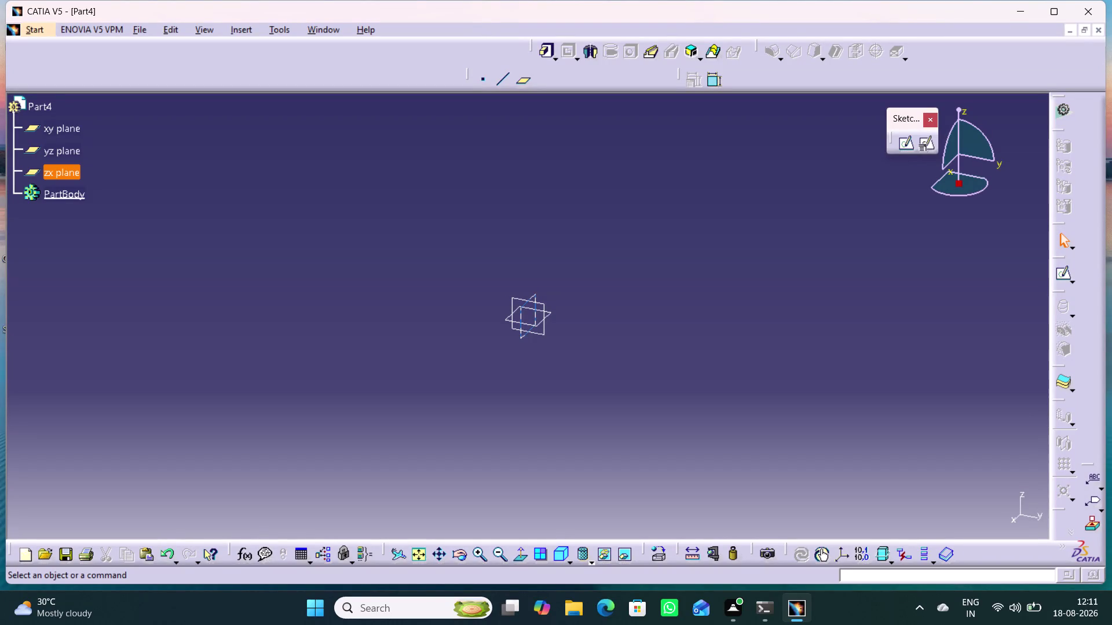
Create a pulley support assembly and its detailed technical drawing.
Create a positioned sketch referencing the zx plane, retrying after a first attempt.
click(520, 337)
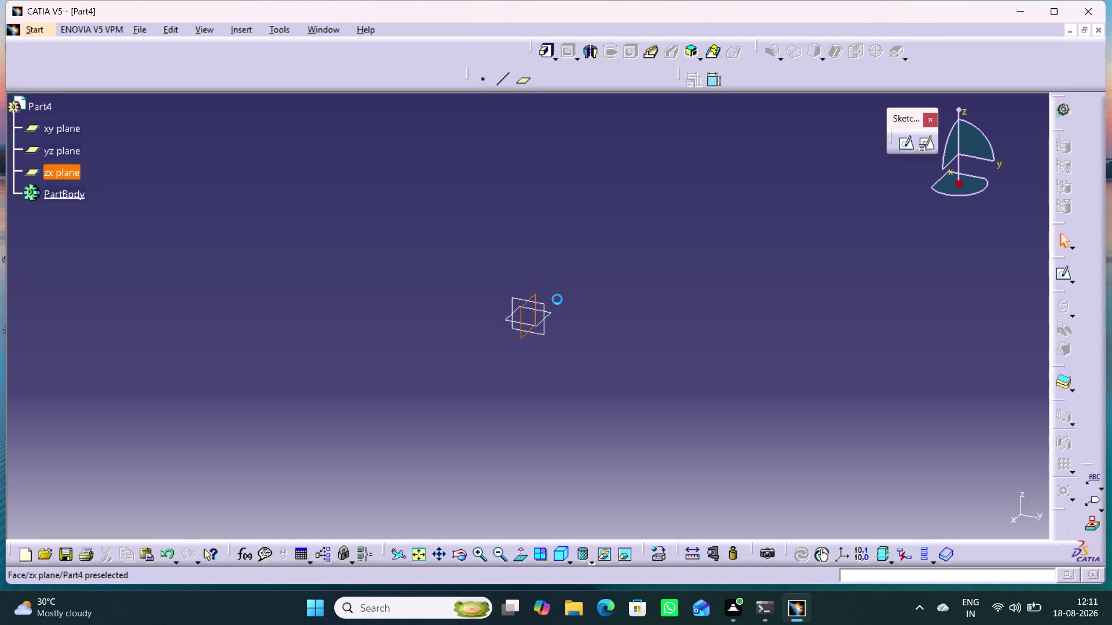
click(928, 147)
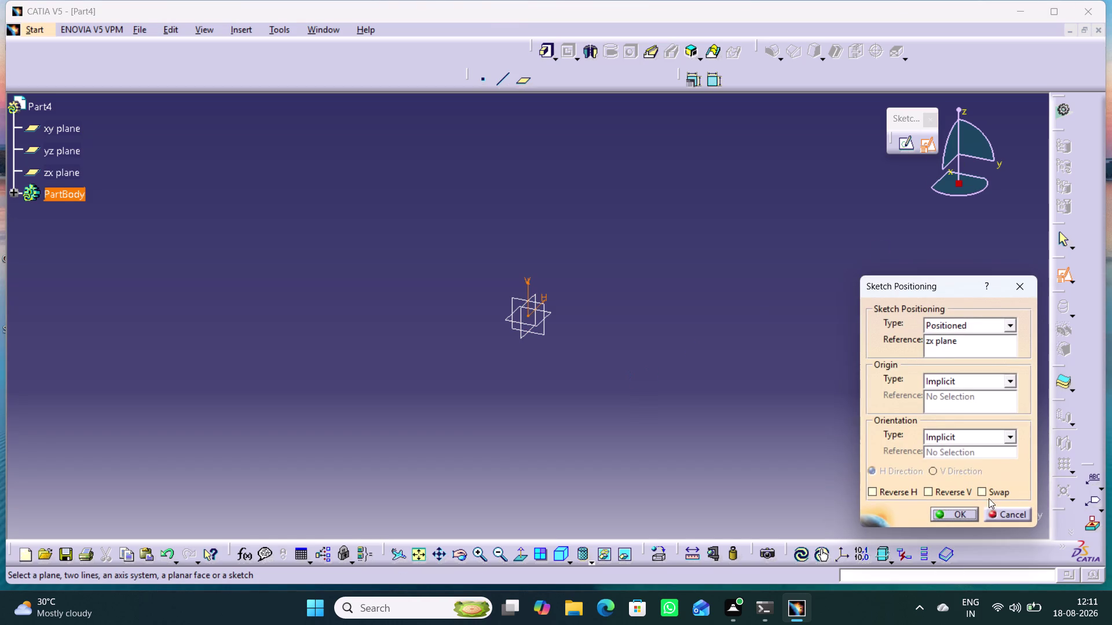
click(989, 499)
click(943, 494)
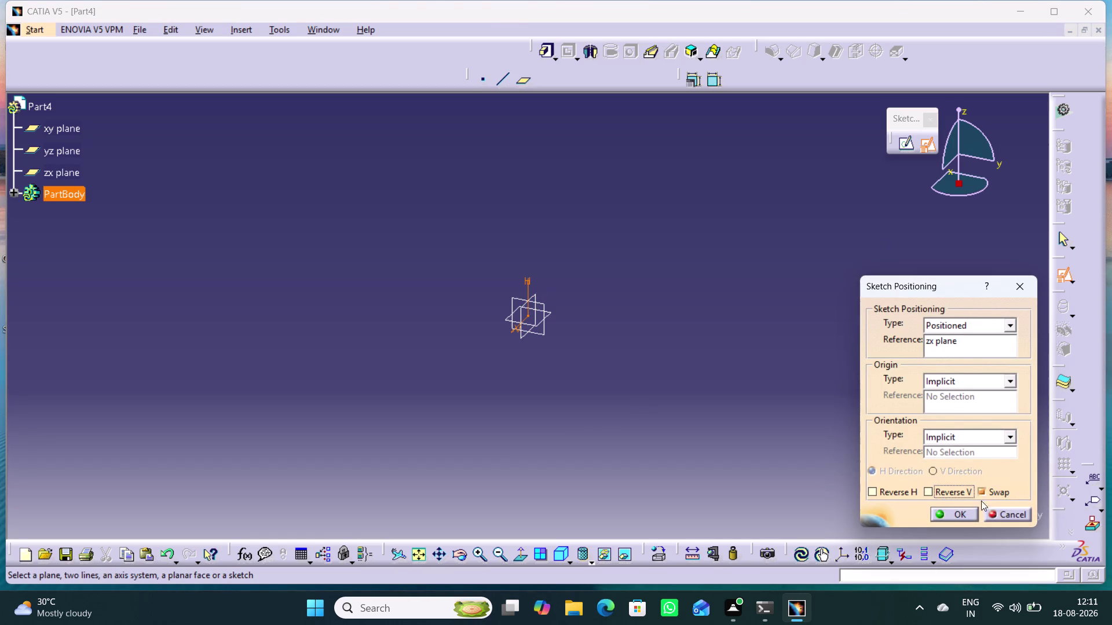
click(993, 498)
click(955, 497)
click(953, 514)
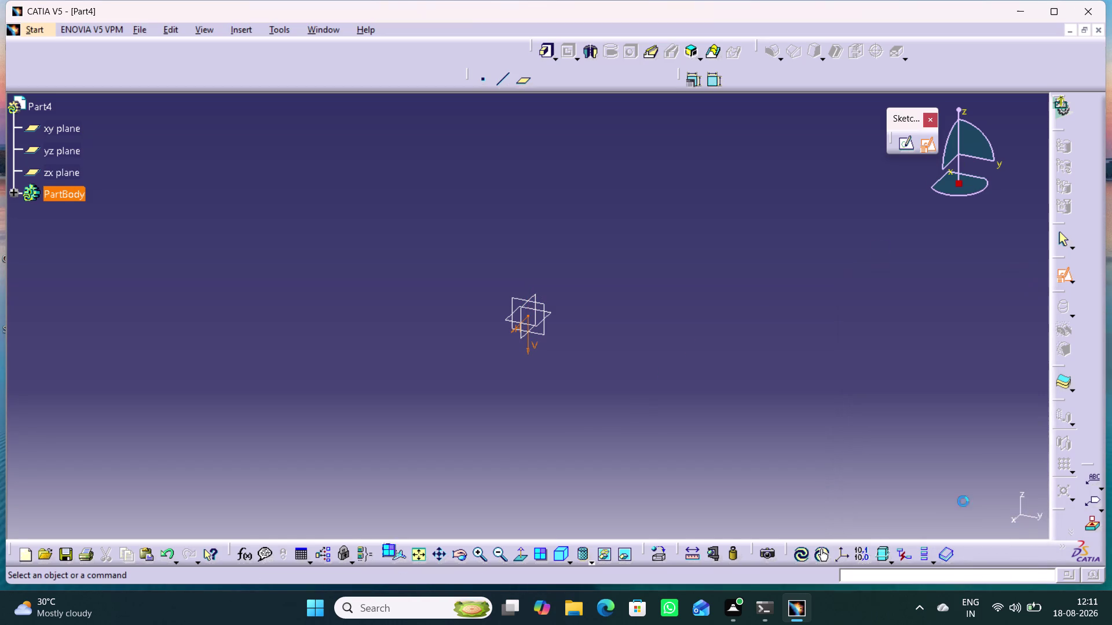
click(1089, 138)
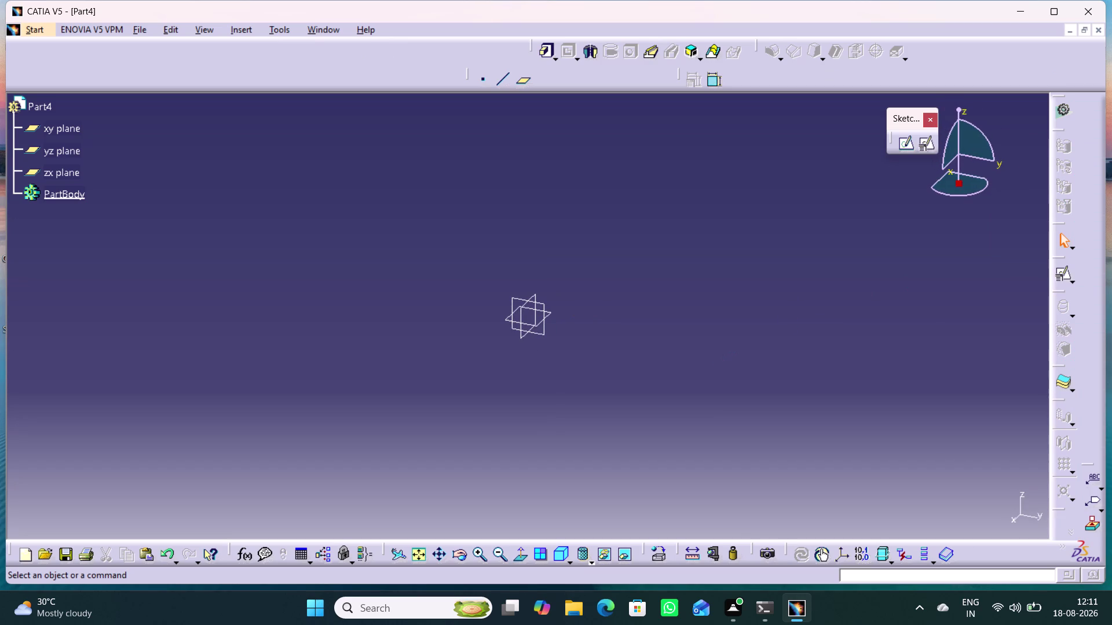
click(526, 337)
click(929, 145)
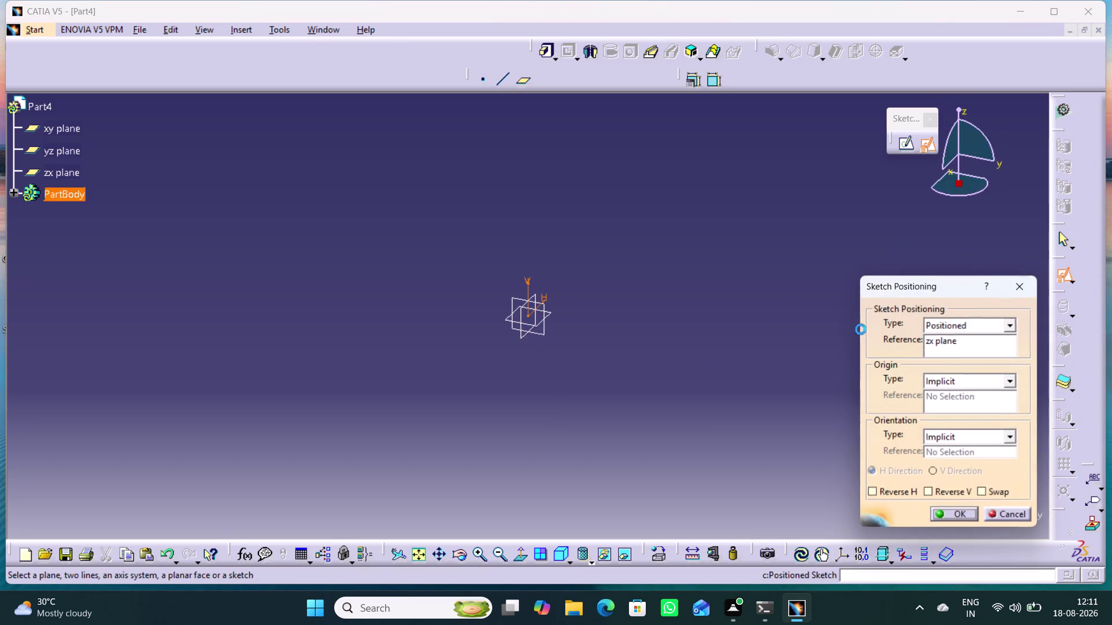
click(959, 516)
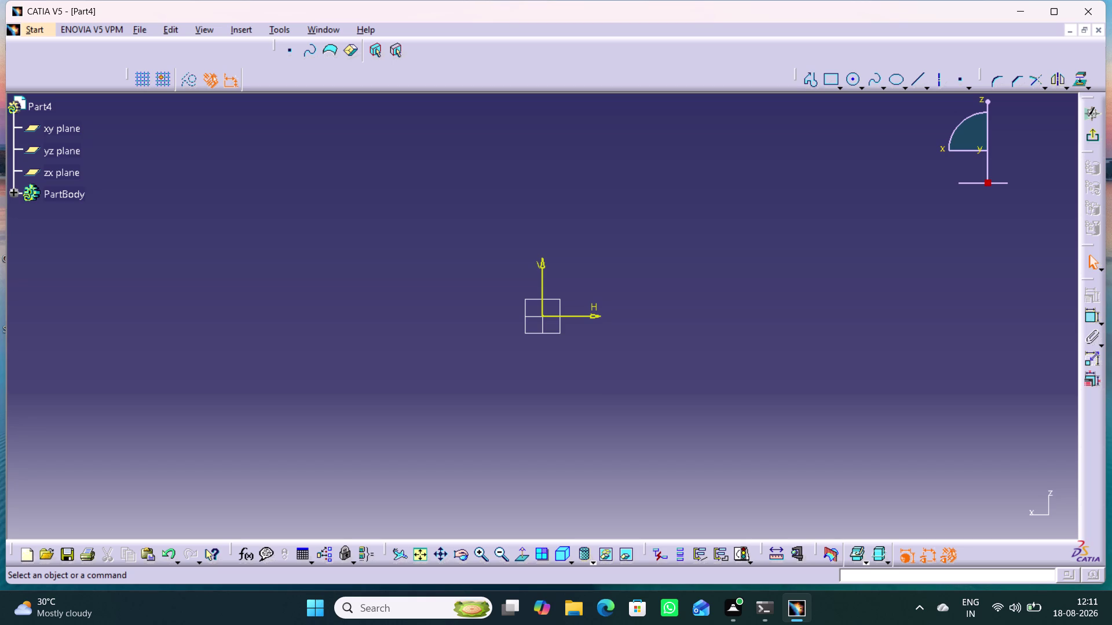
Draw a closed seven-segment profile with a V-shaped notch in its top edge.
click(814, 81)
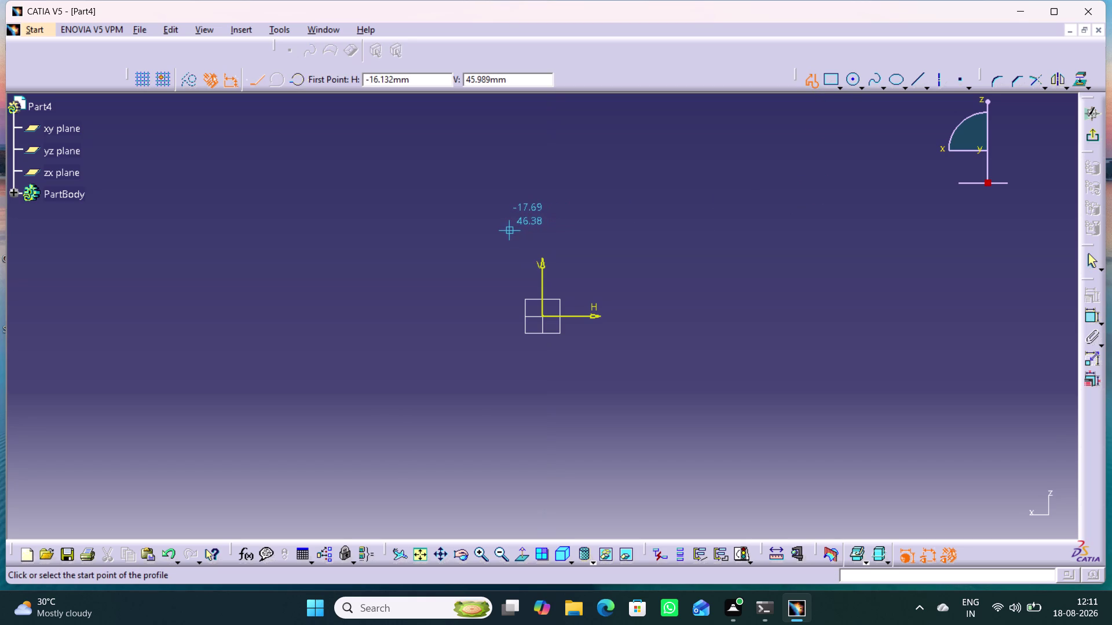
click(508, 229)
click(592, 233)
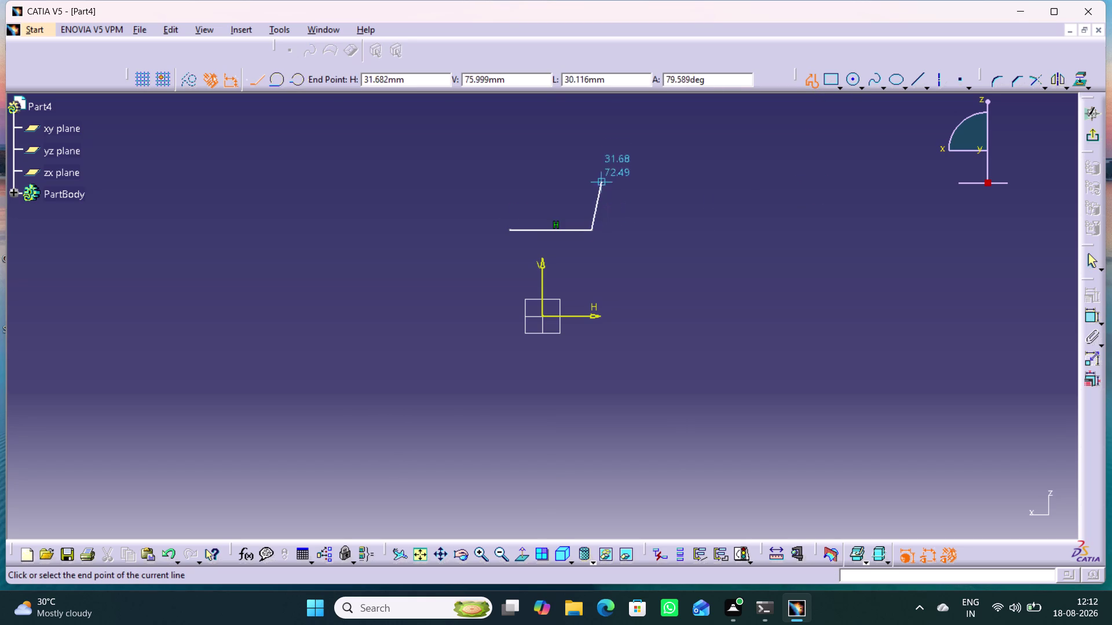
click(590, 139)
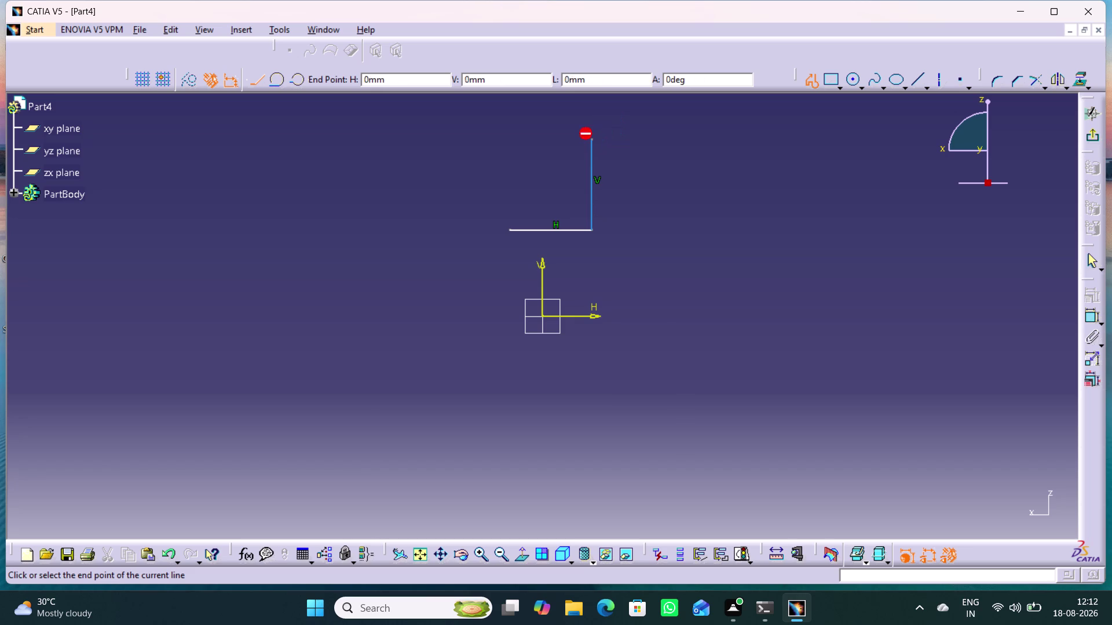
click(572, 139)
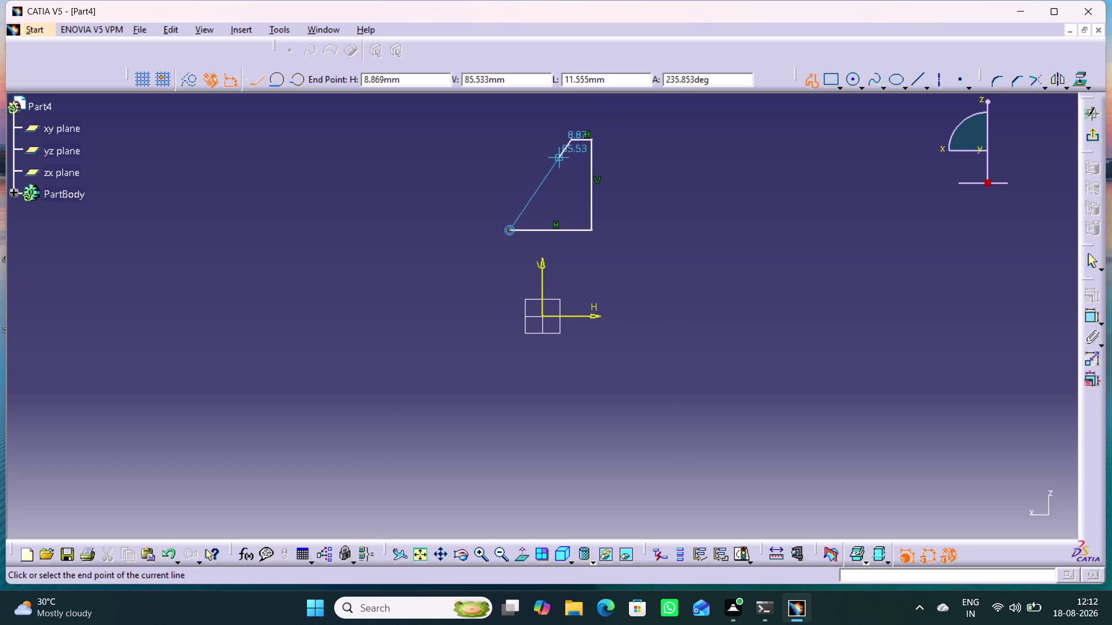
click(543, 195)
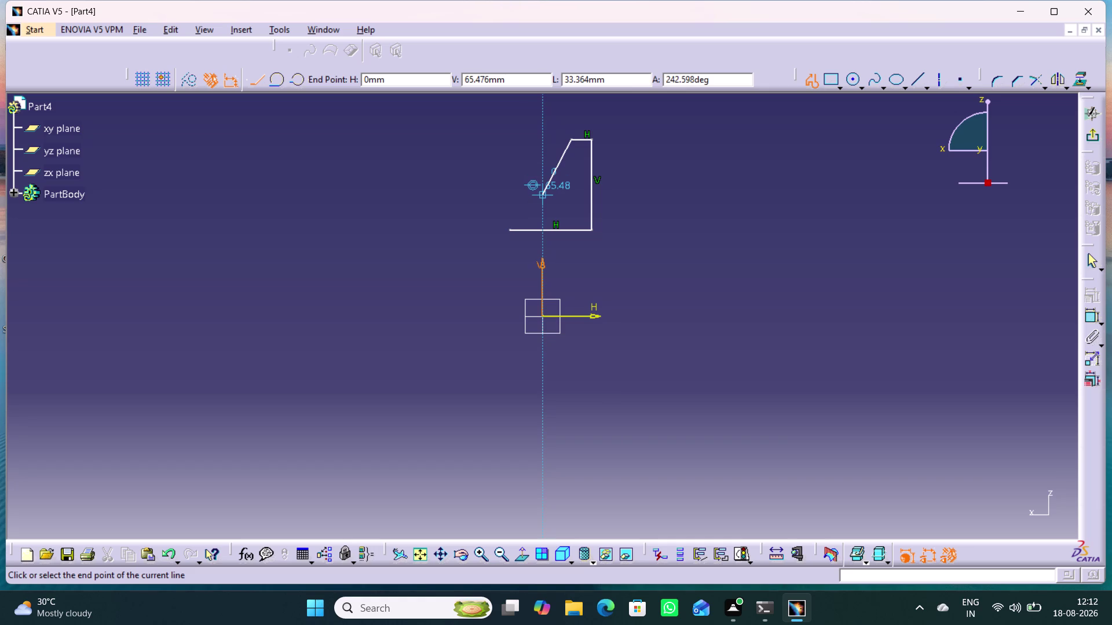
click(525, 143)
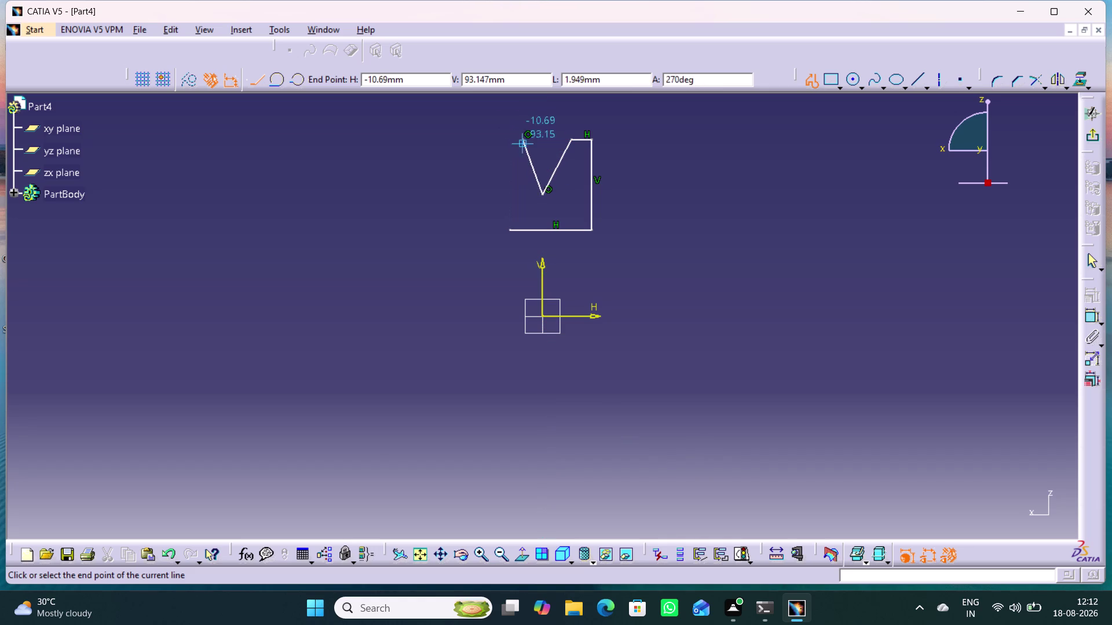
click(509, 141)
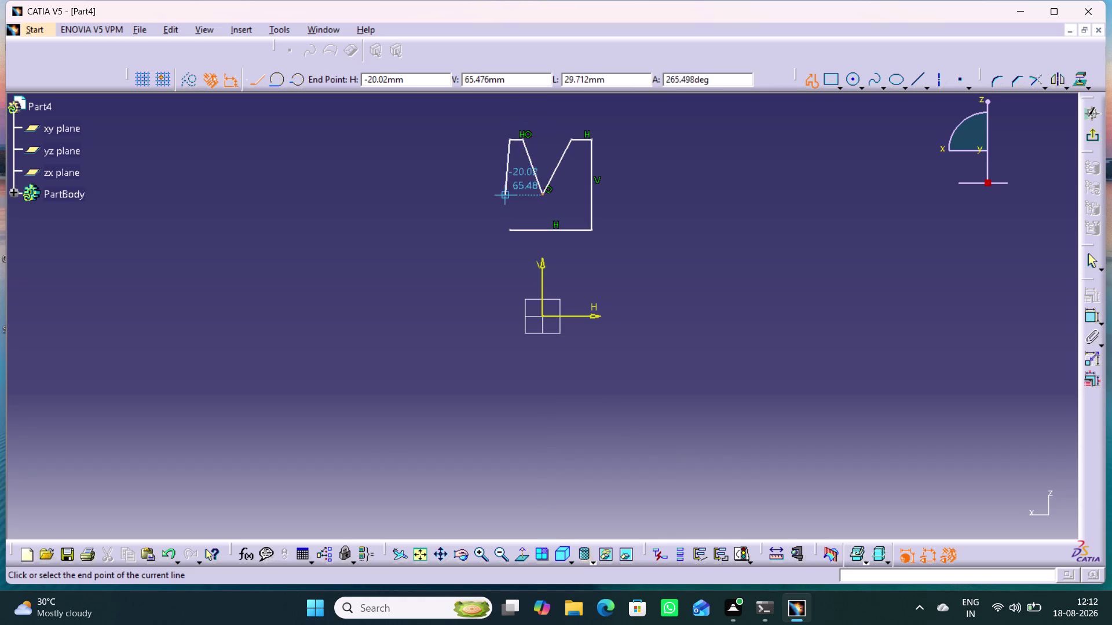
click(509, 228)
right_click(463, 200)
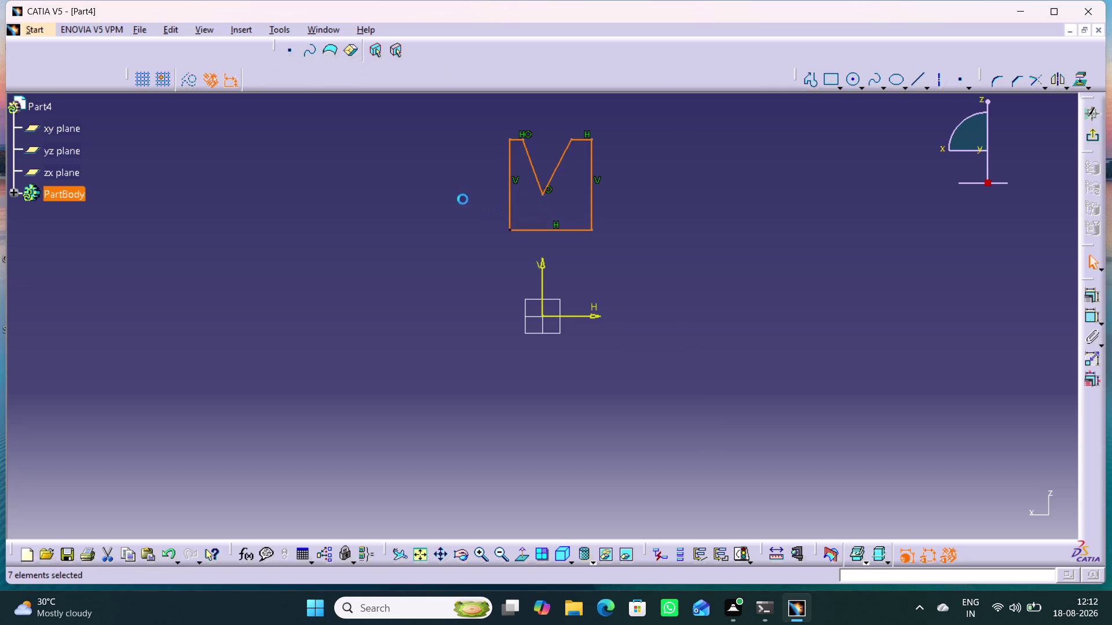
scroll(down, 3)
Zoom and pan onto the notched profile and activate Constraint for repeated use.
click(486, 250)
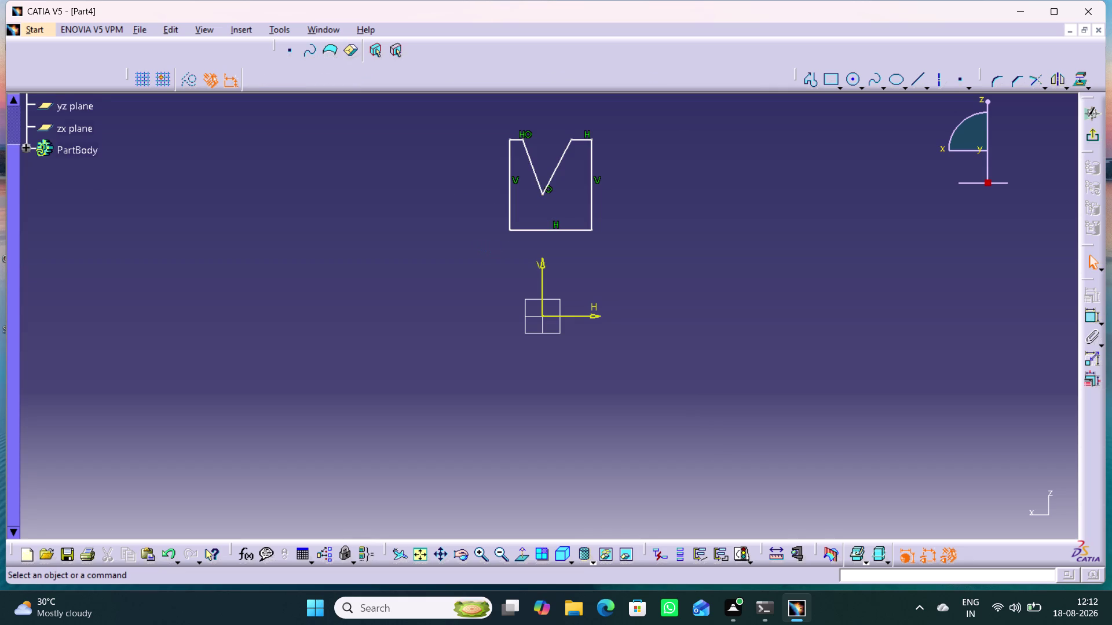
scroll(down, 3)
scroll(down, 3)
scroll(up, 3)
scroll(up, 3)
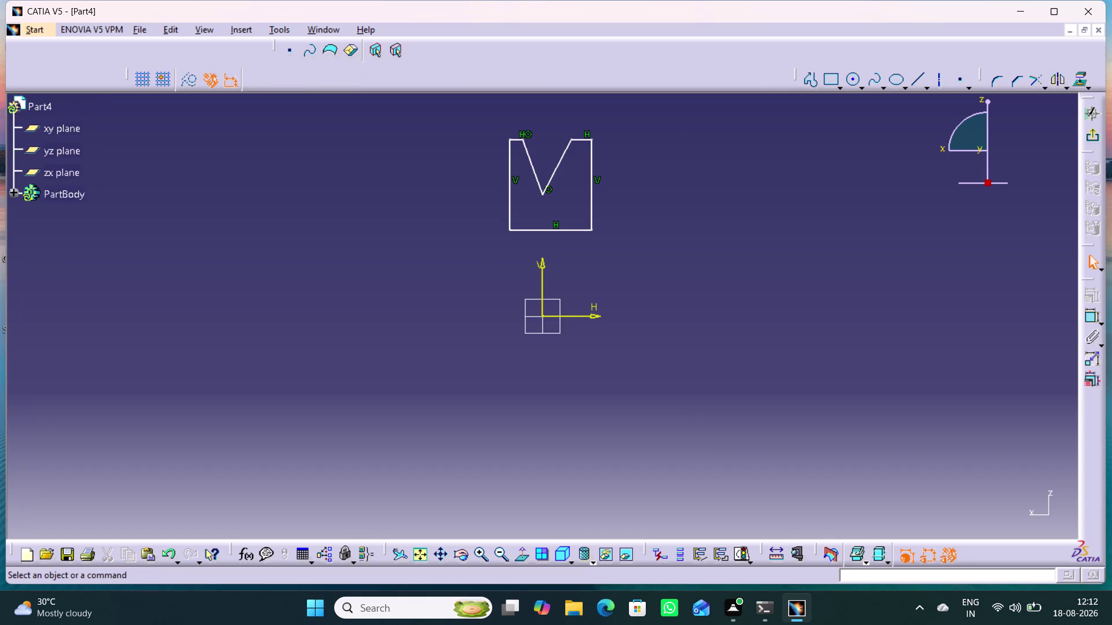
scroll(up, 3)
scroll(down, 3)
scroll(up, 3)
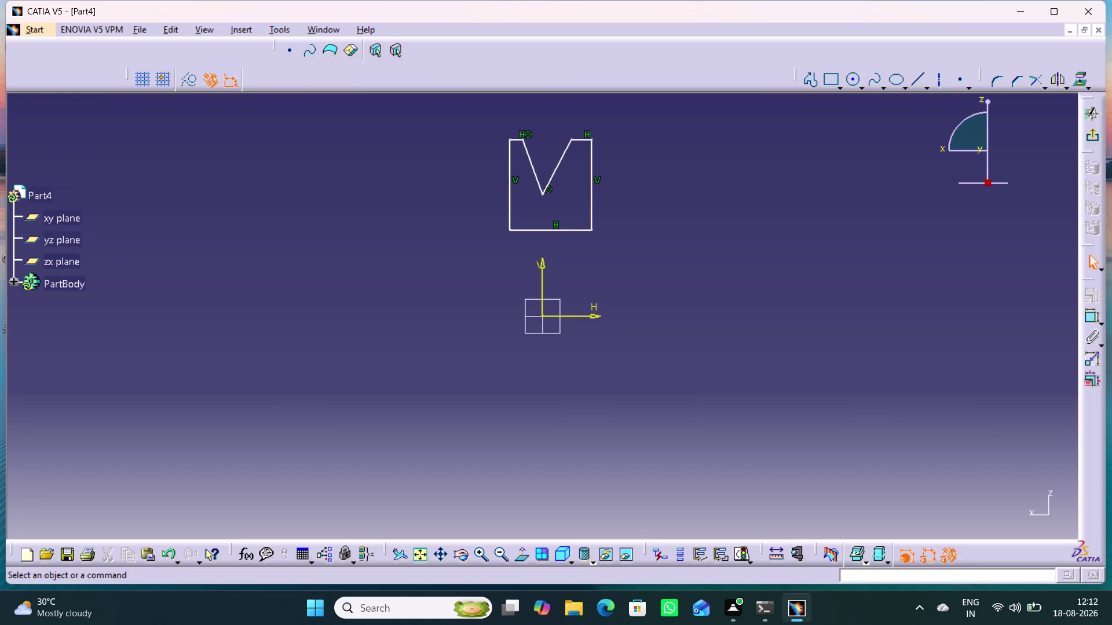
scroll(down, 3)
scroll(up, 3)
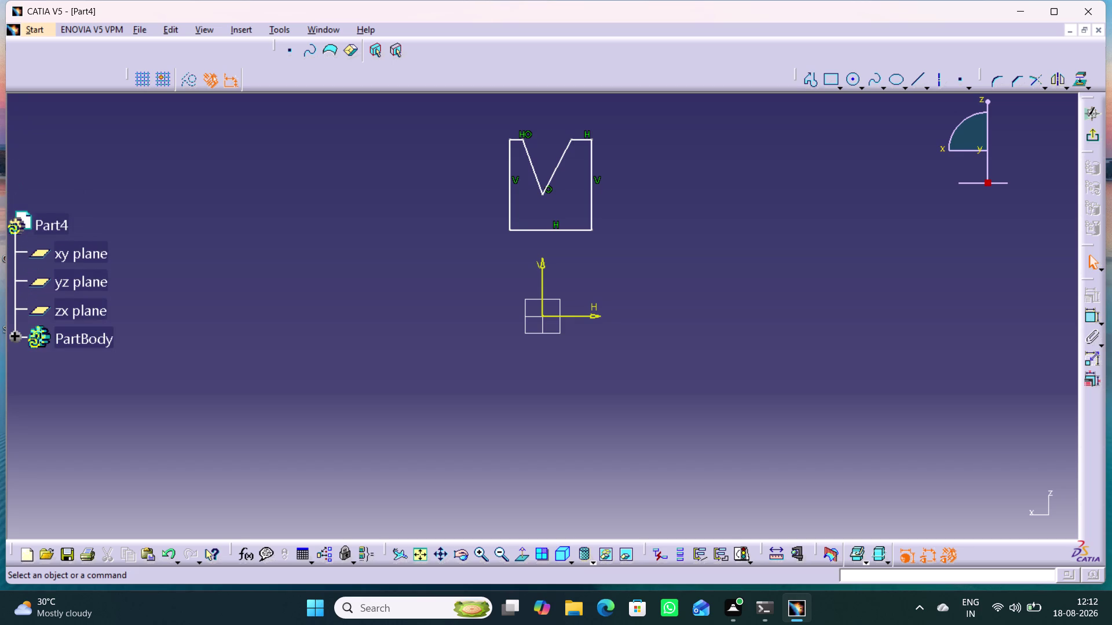
scroll(up, 3)
scroll(down, 3)
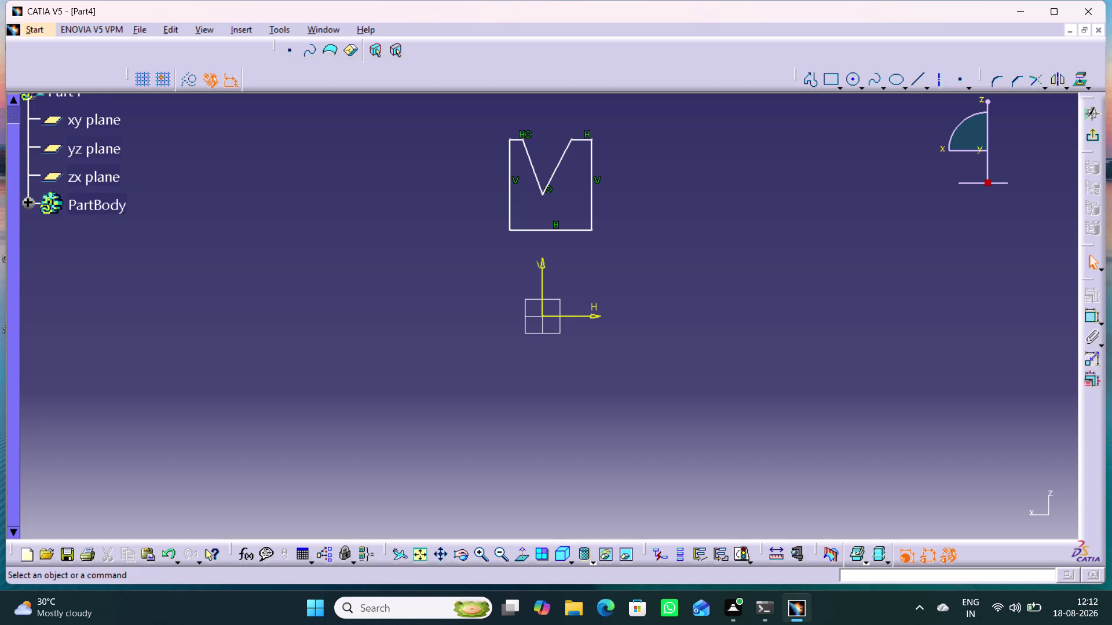
middle_drag(644, 285, 648, 354)
middle_drag(592, 346, 581, 307)
right_click(592, 347)
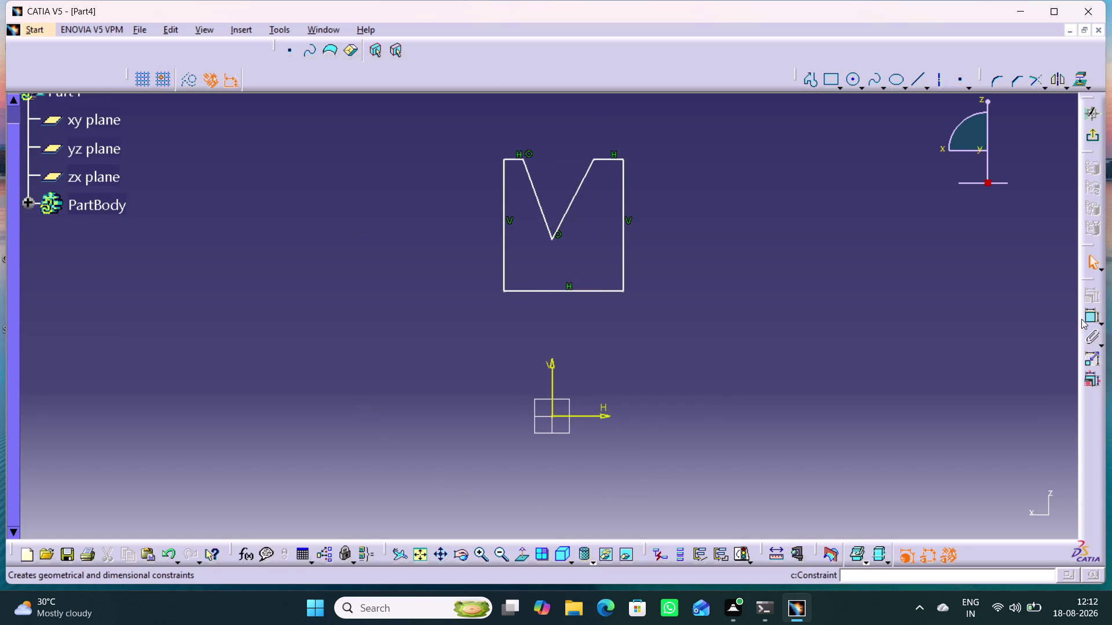
double_click(1089, 318)
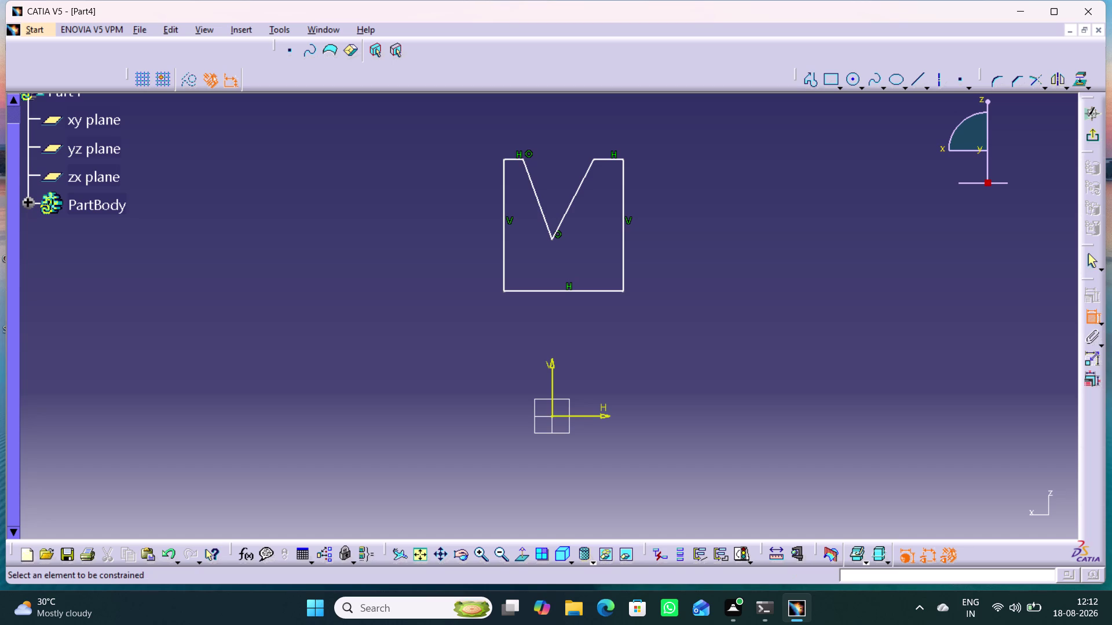
Make the profile's two vertical sides symmetric about the vertical axis.
click(623, 236)
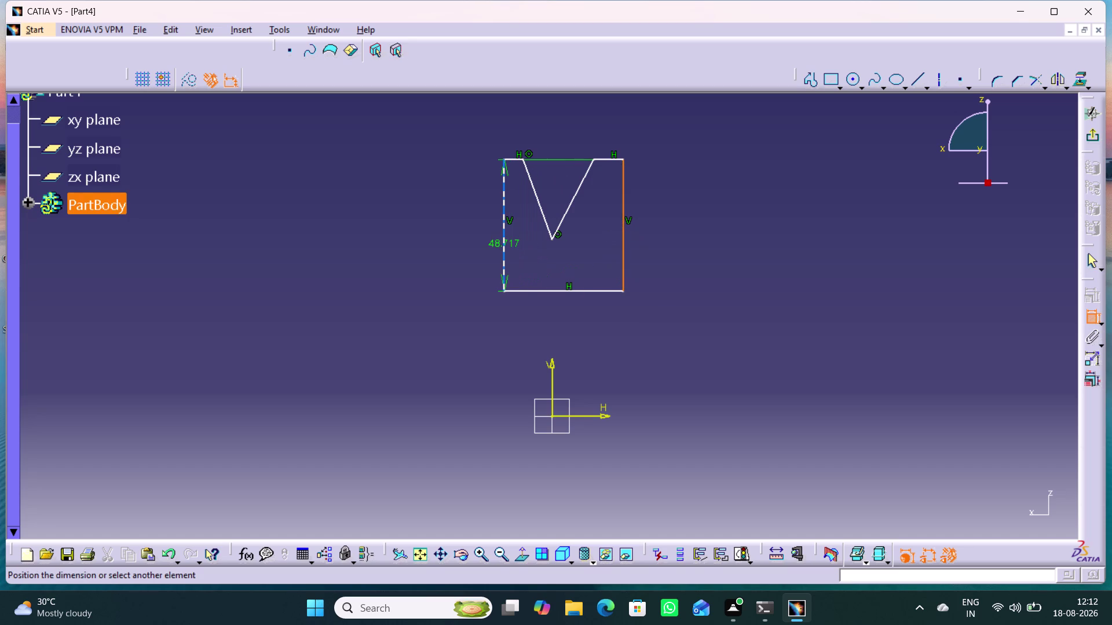
click(501, 245)
right_click(709, 229)
click(762, 371)
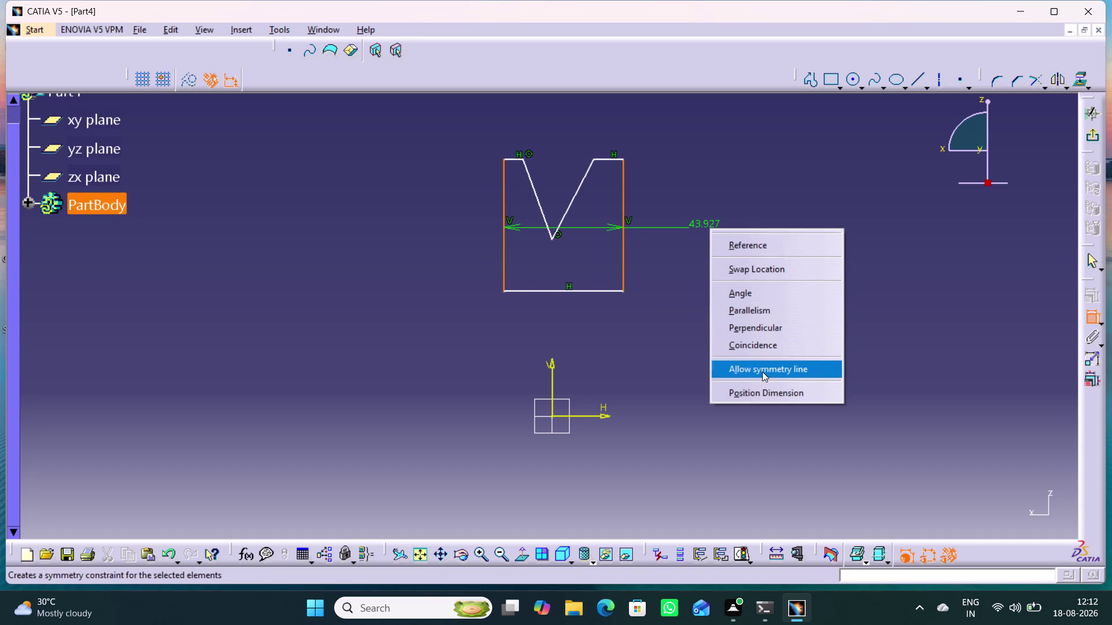
click(554, 380)
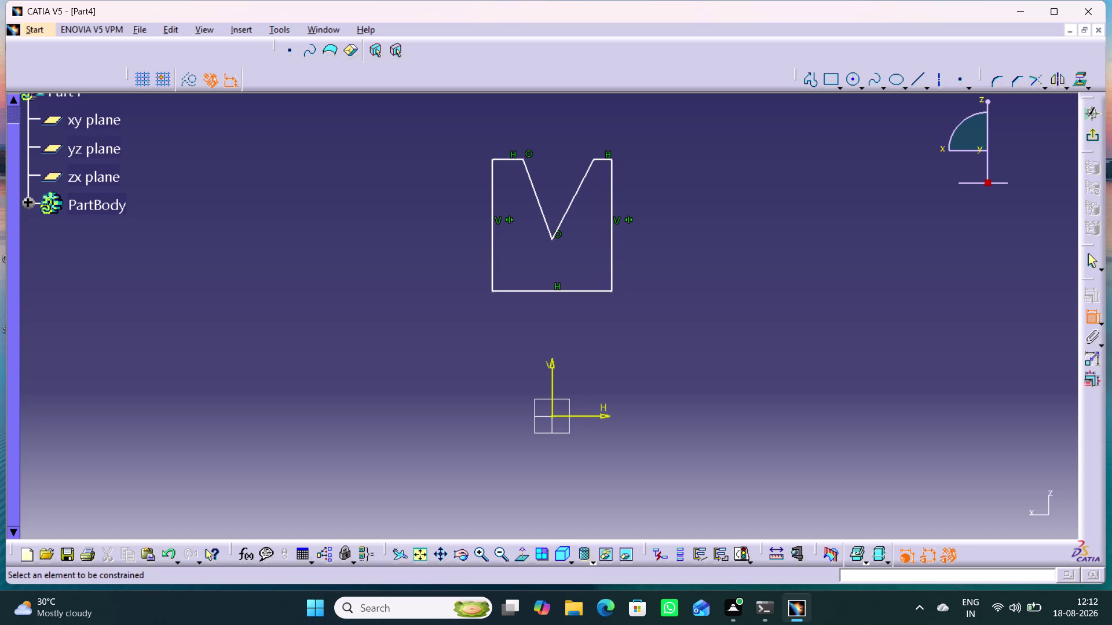
Make both notch edges symmetric about the vertical axis.
click(586, 175)
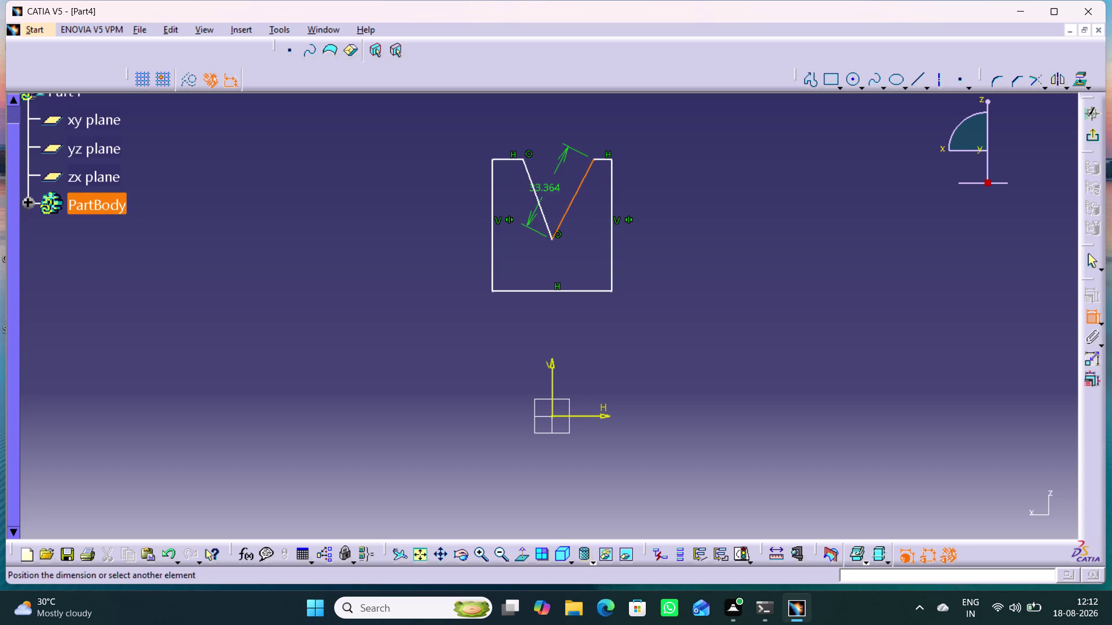
click(533, 189)
right_click(681, 188)
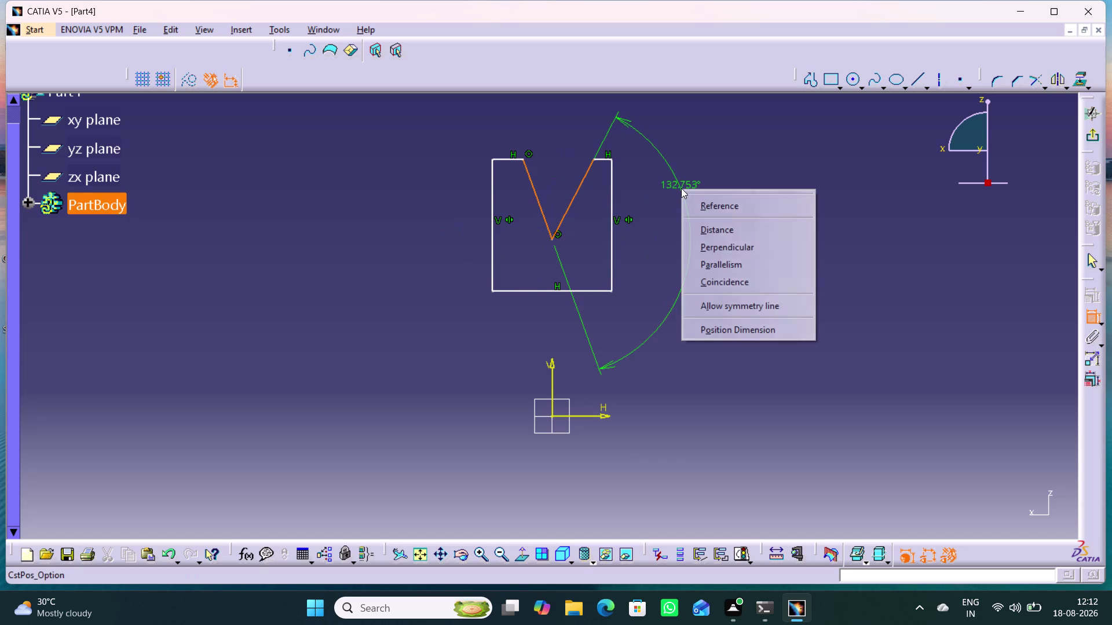
click(724, 302)
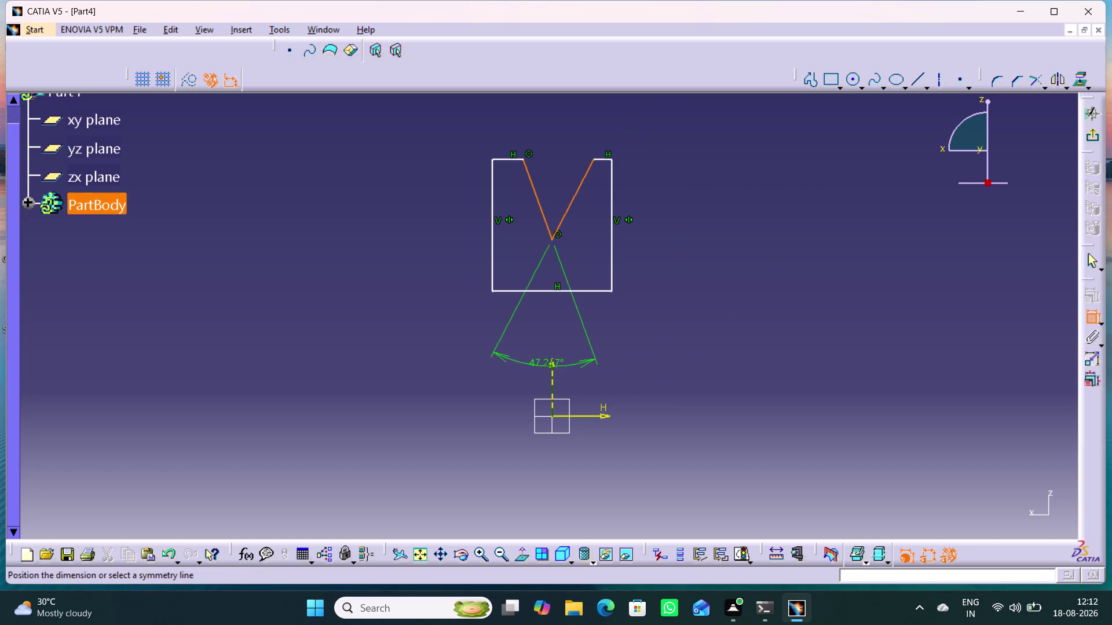
click(551, 369)
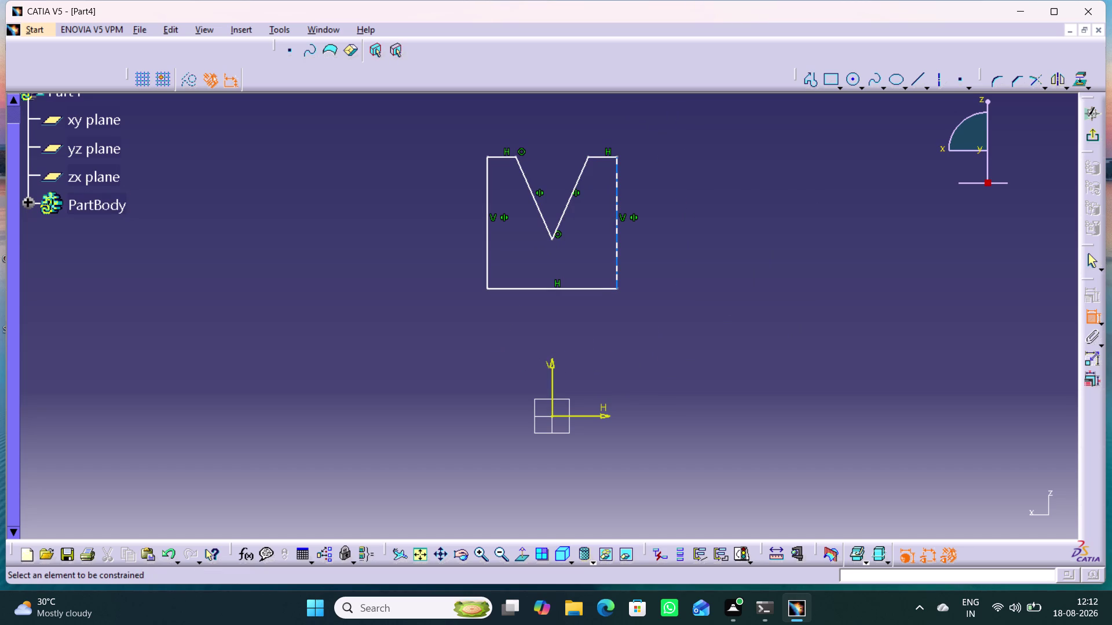
click(603, 415)
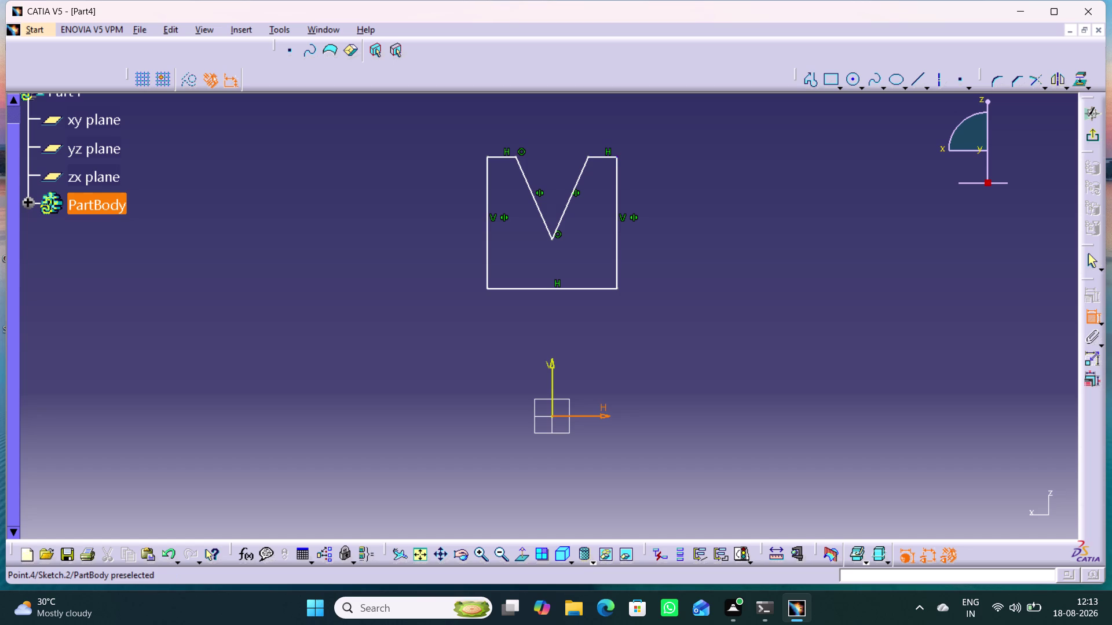
Dimension the top edge 15 above the horizontal axis and end the constraint command.
click(612, 156)
click(672, 290)
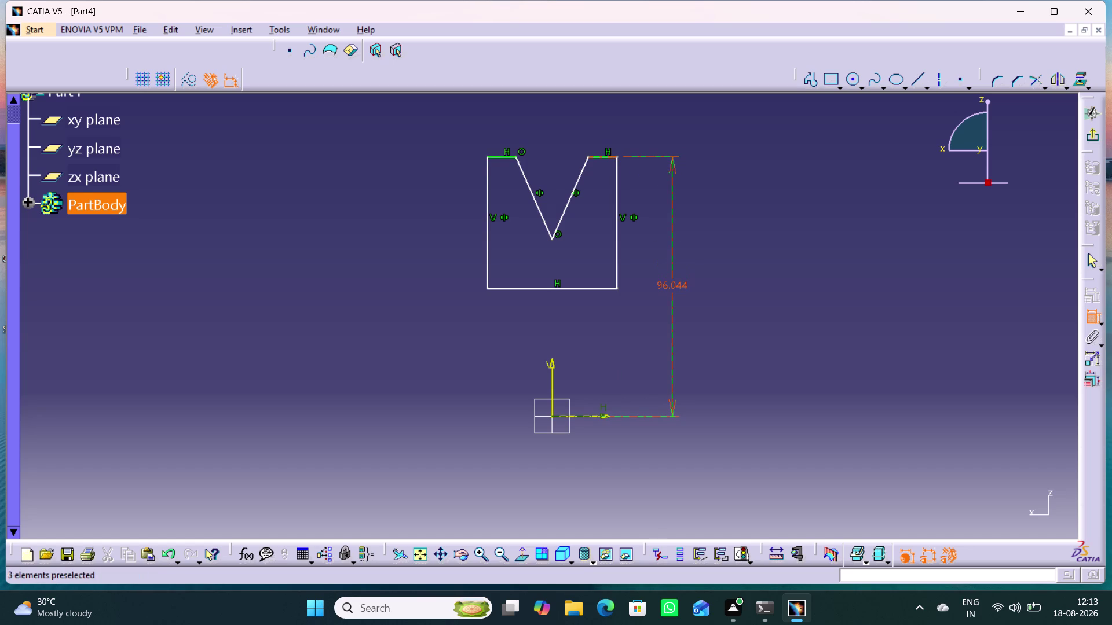
text(15)
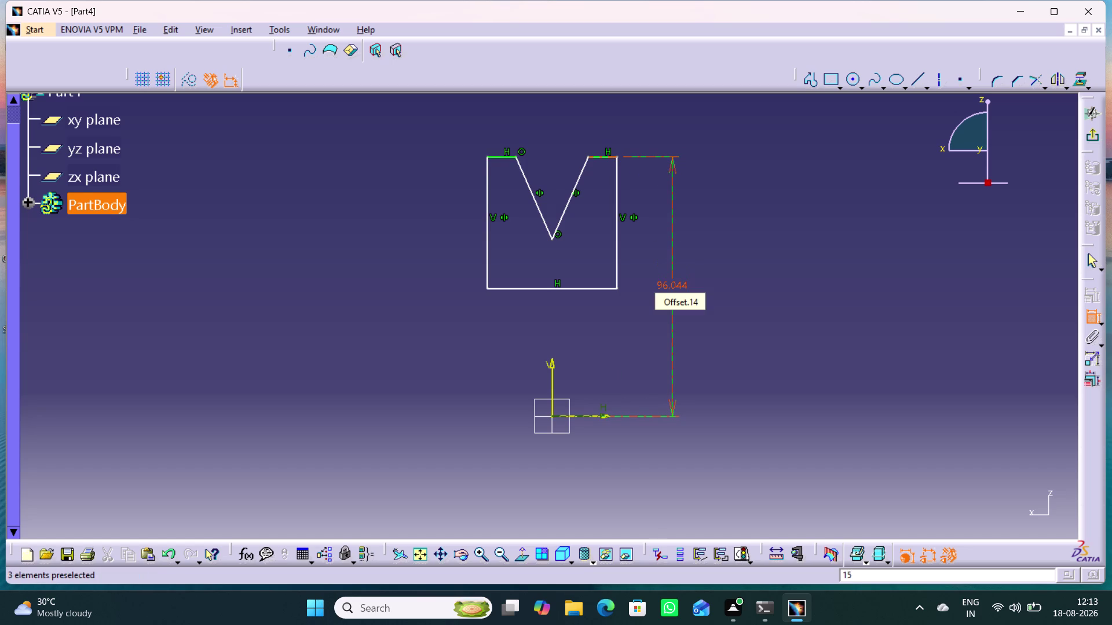
double_click(678, 287)
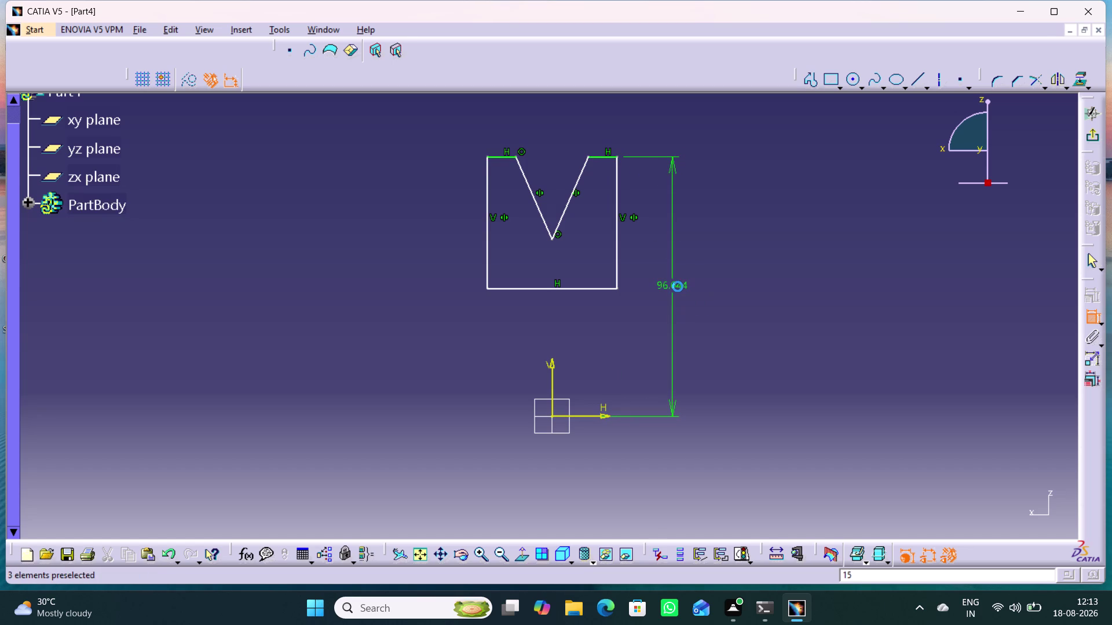
text(15)
key(Return)
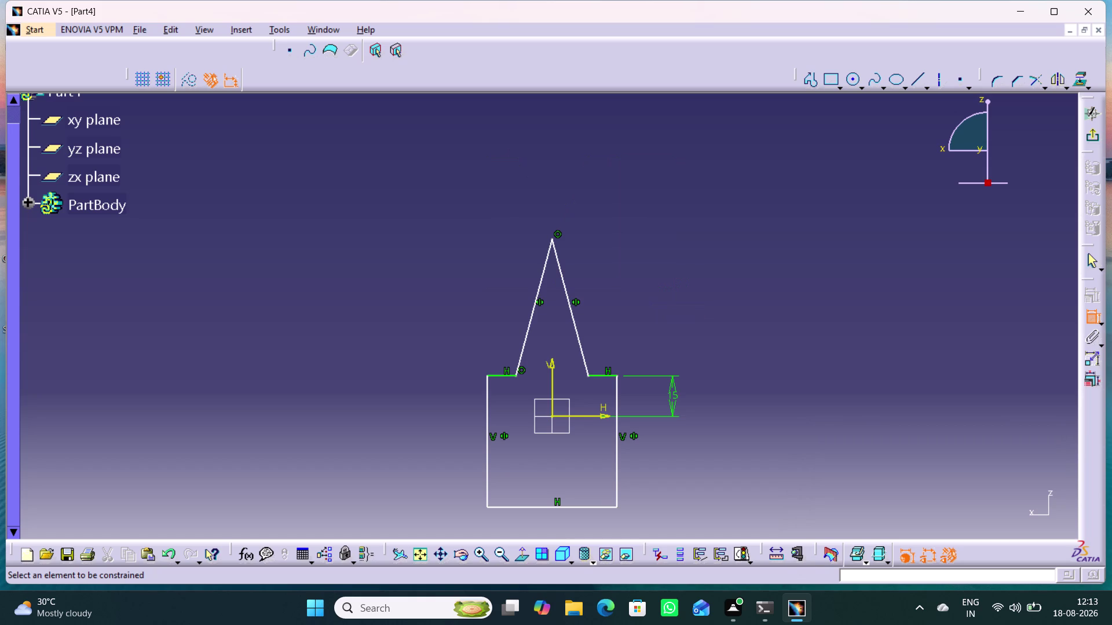
click(1092, 315)
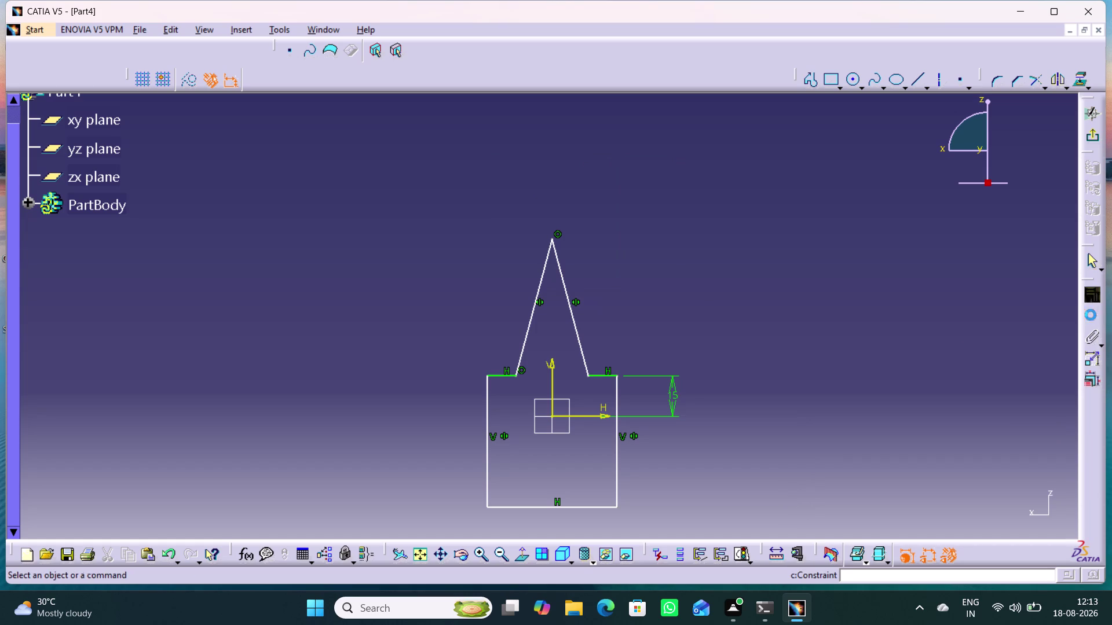
Drag the profile's bottom edge back down into place.
click(678, 445)
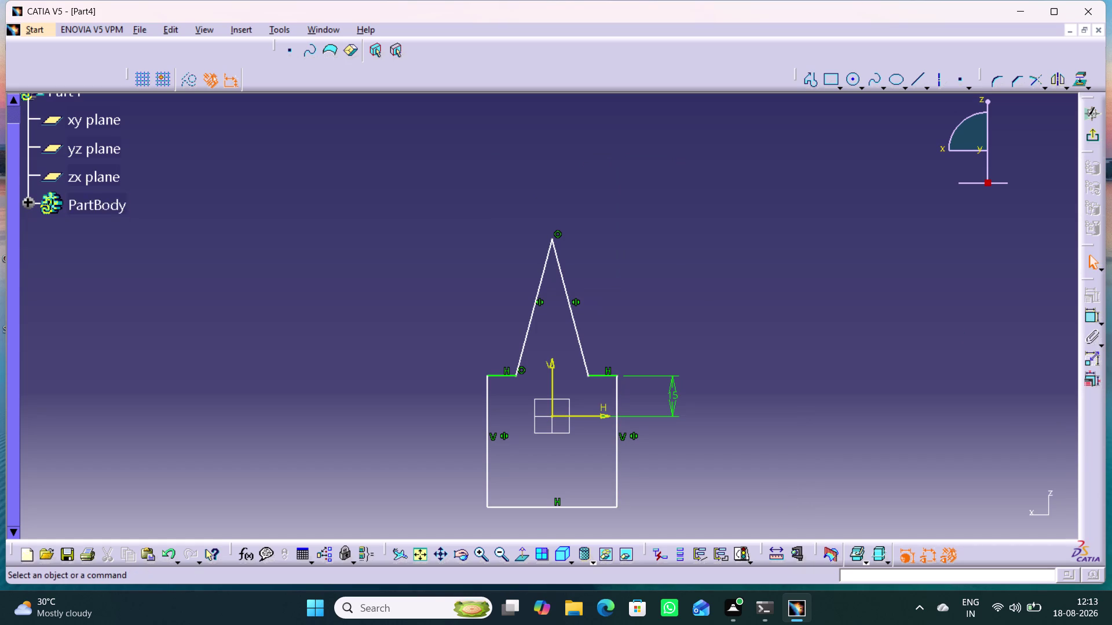
drag(584, 508, 609, 377)
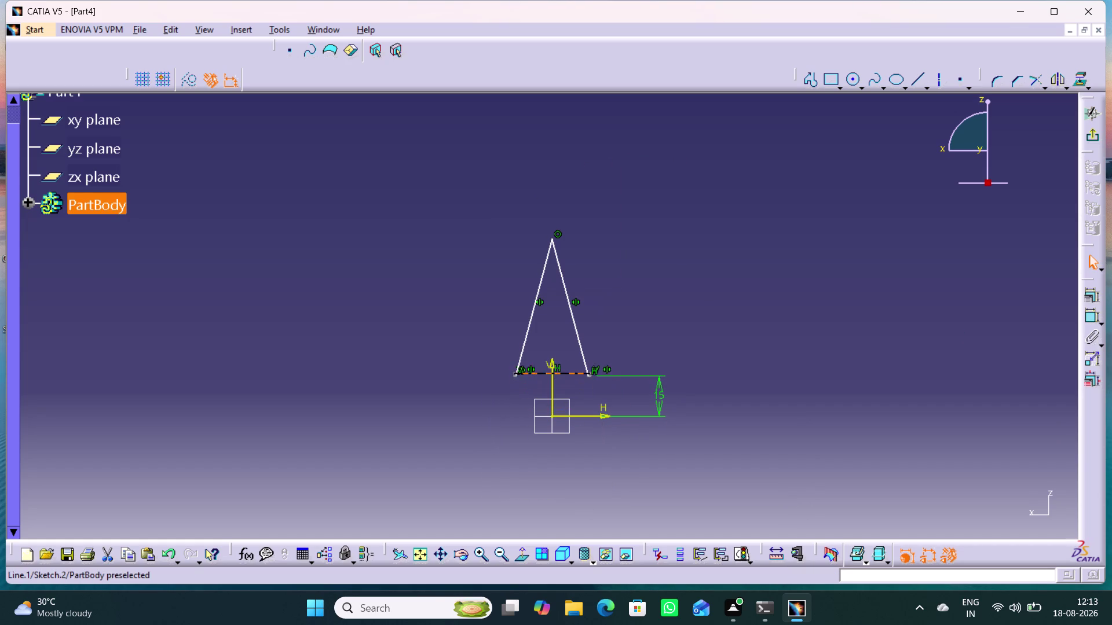
drag(609, 377, 618, 399)
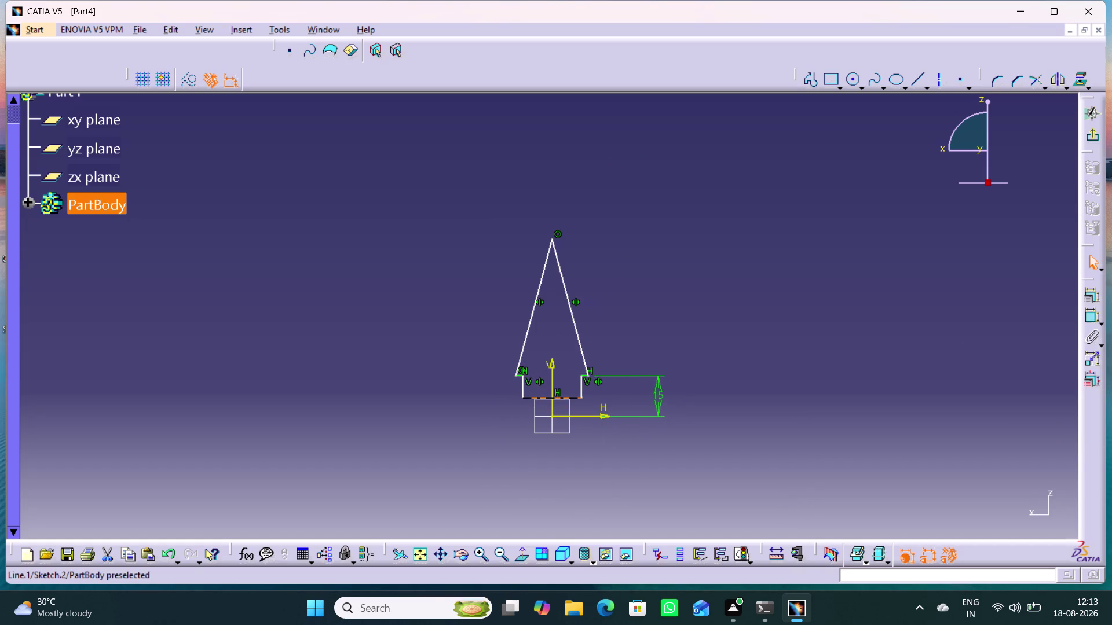
drag(617, 399, 619, 400)
scroll(down, 3)
middle_drag(583, 480, 584, 454)
right_click(583, 480)
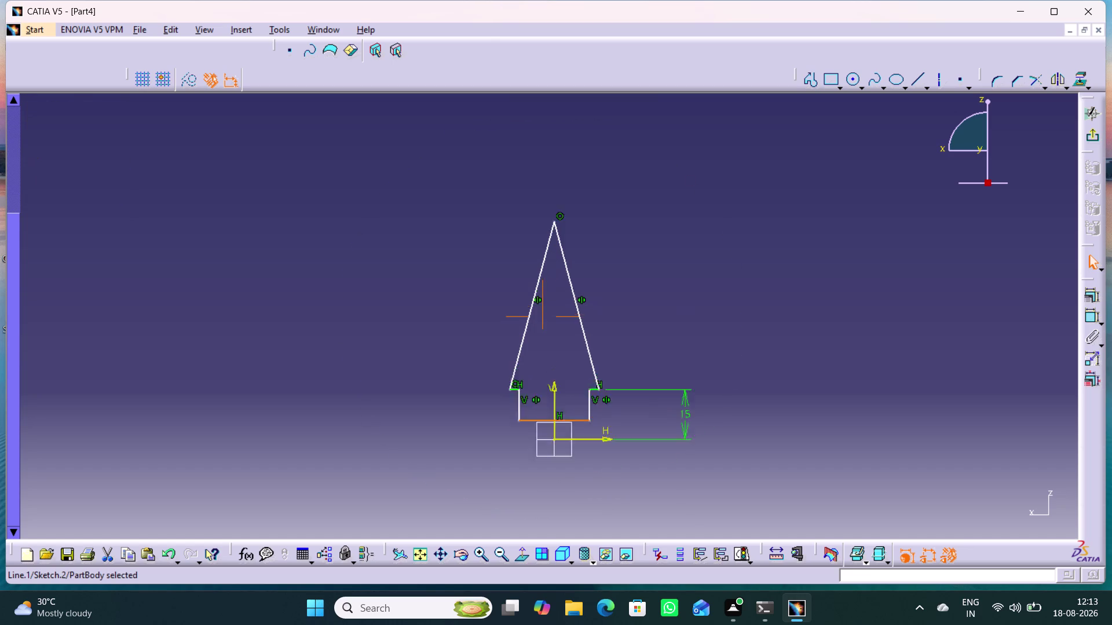
middle_drag(584, 455, 593, 384)
middle_drag(593, 465, 603, 390)
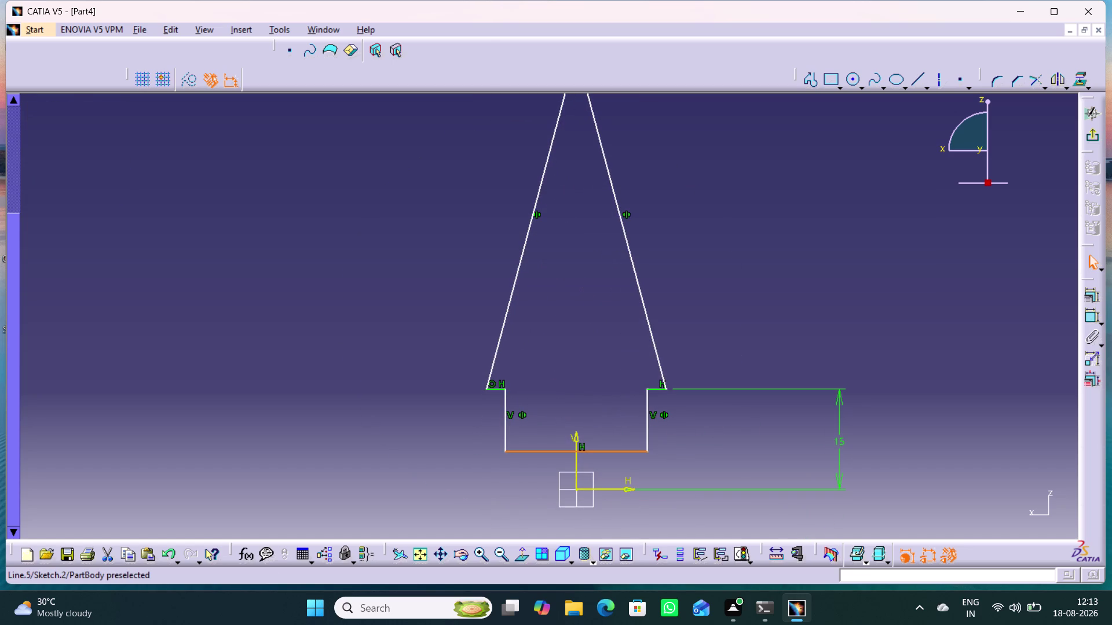
scroll(up, 3)
Pull the spike apex down into a V-notch and move the notch corners back inside.
middle_drag(578, 176, 564, 262)
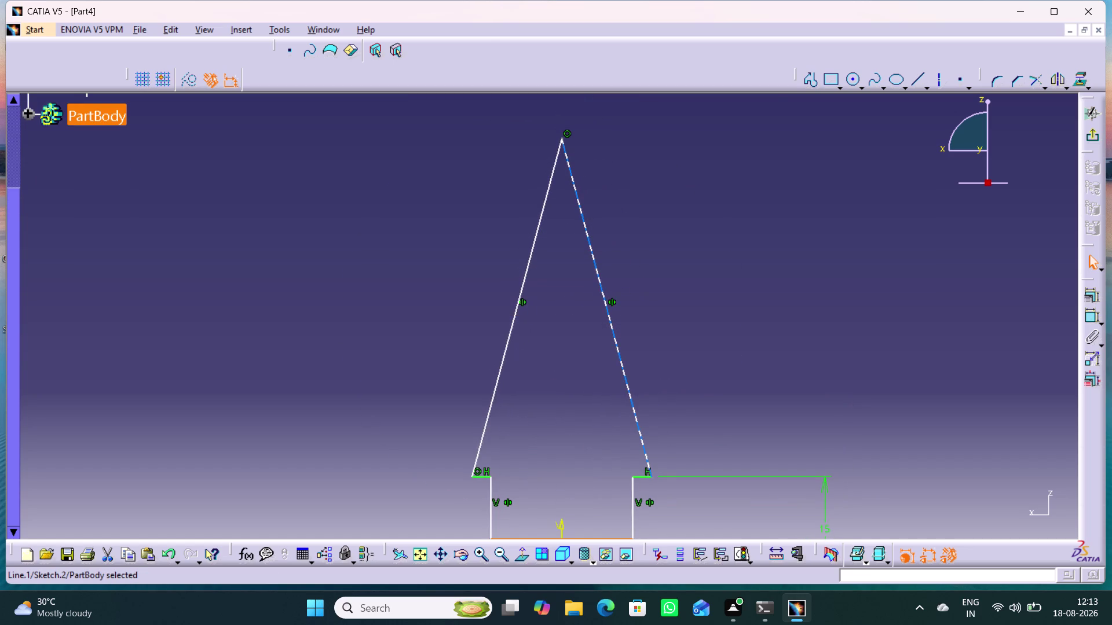
drag(561, 140, 524, 528)
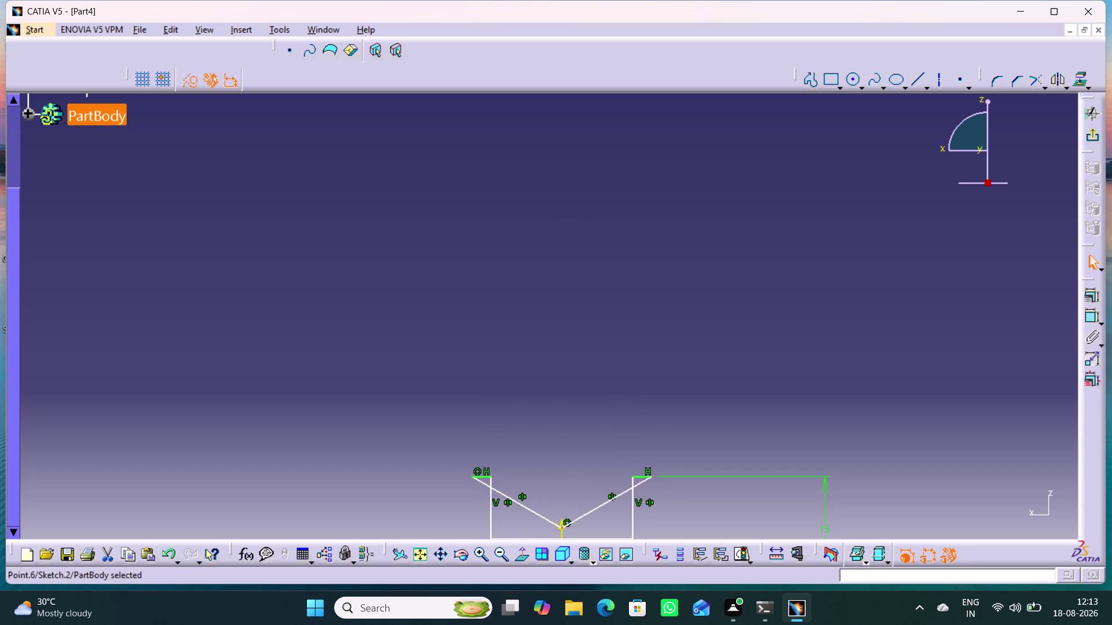
middle_drag(551, 465, 571, 308)
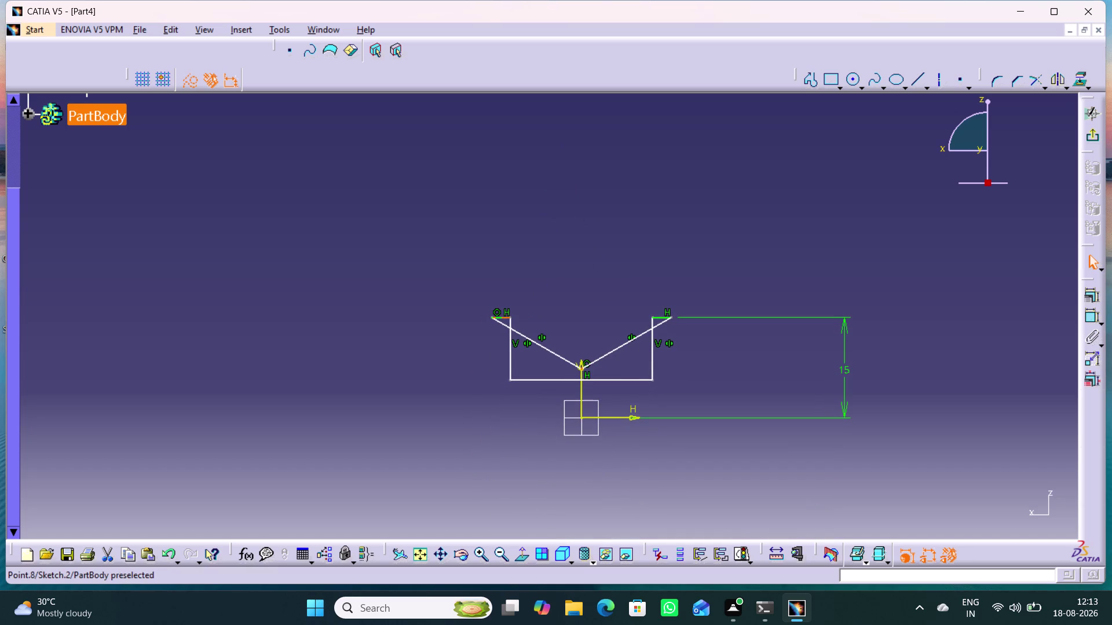
drag(494, 317, 474, 323)
click(706, 481)
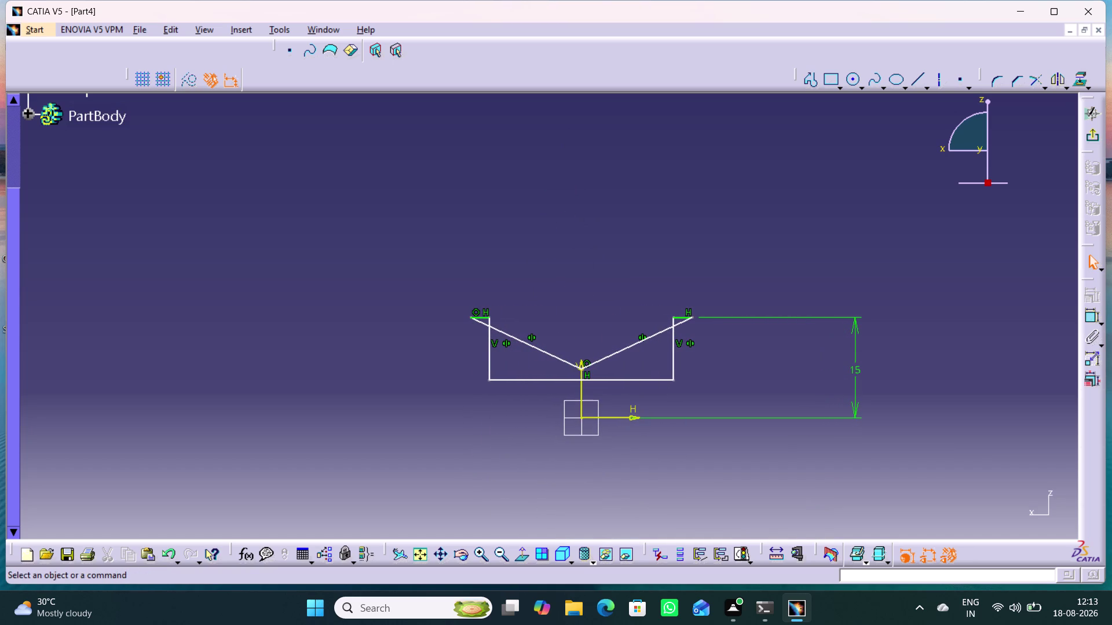
drag(691, 318, 620, 323)
click(649, 459)
scroll(down, 3)
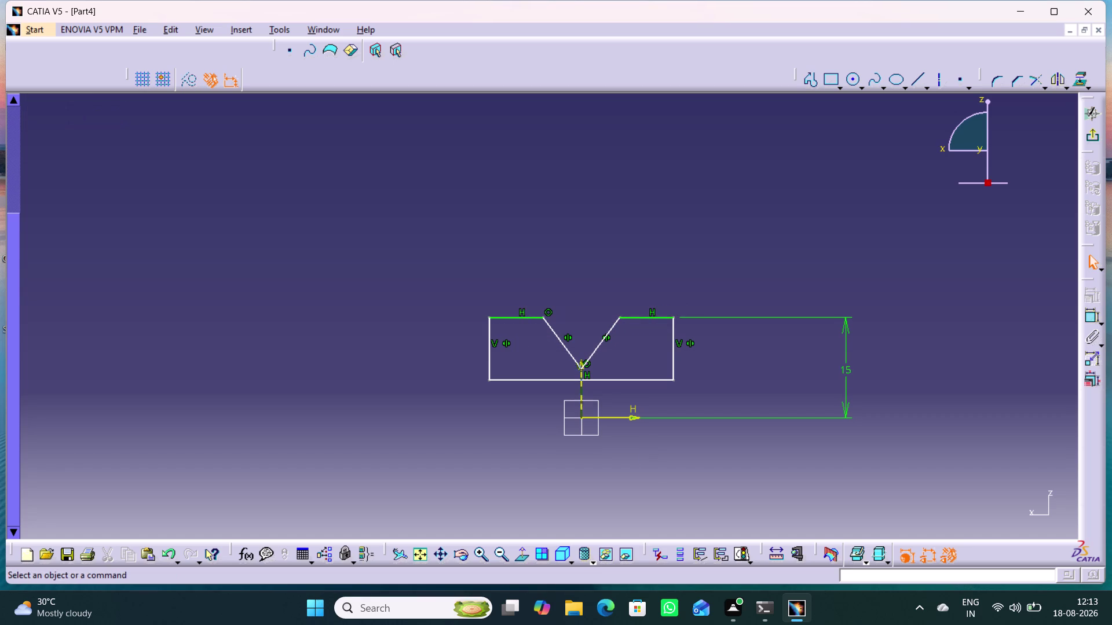
right_drag(763, 469, 776, 332)
Dimension the right top edge to a length of 2.5.
double_click(1087, 318)
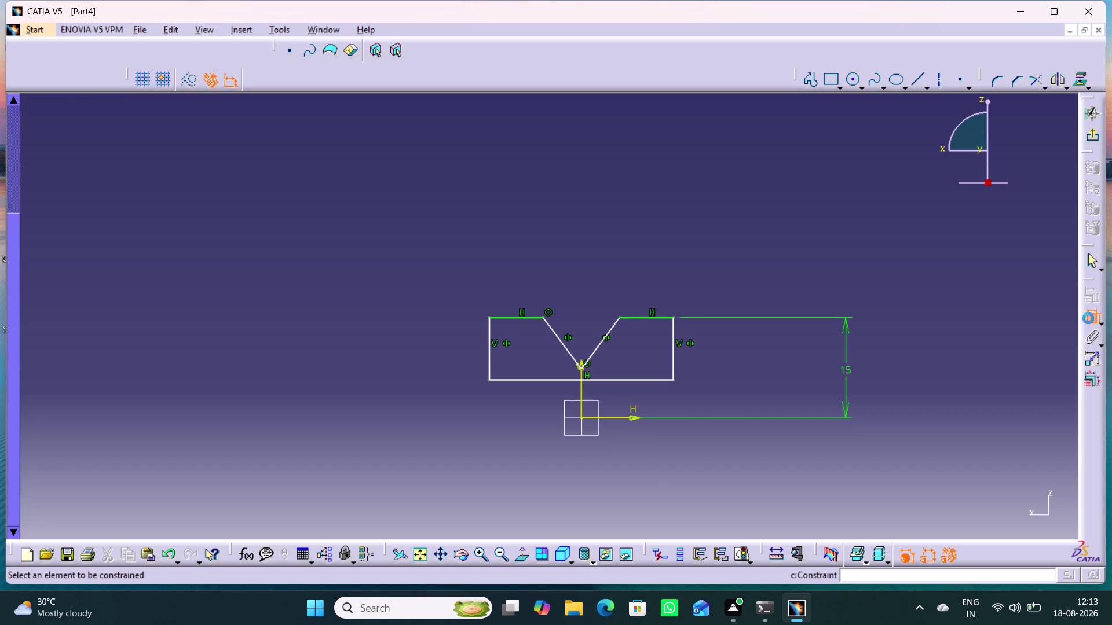
click(654, 316)
click(697, 290)
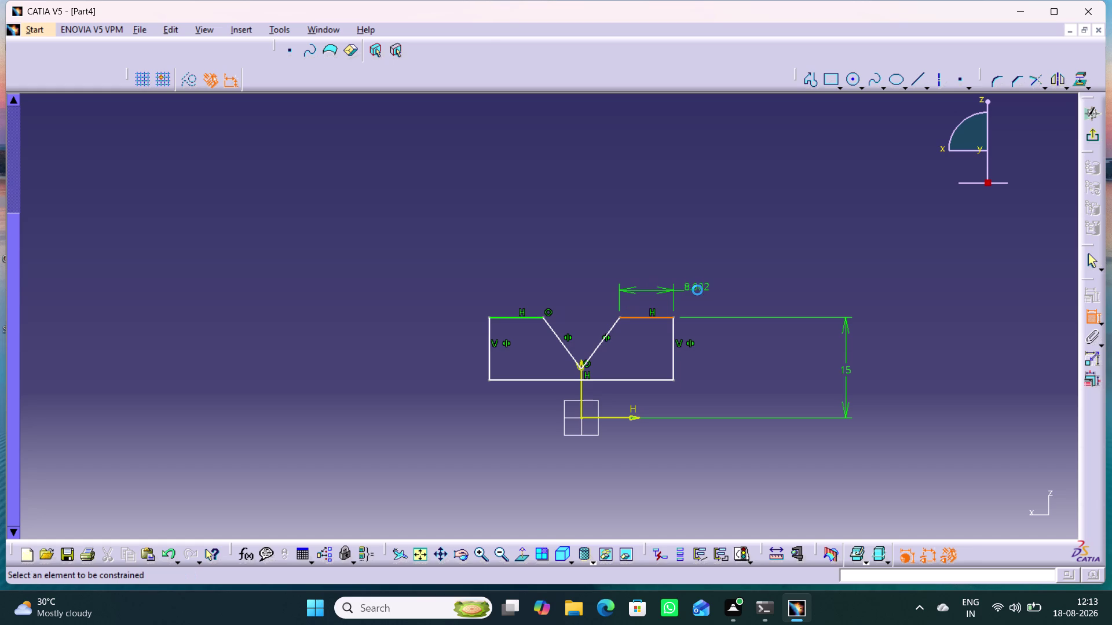
text(2.5)
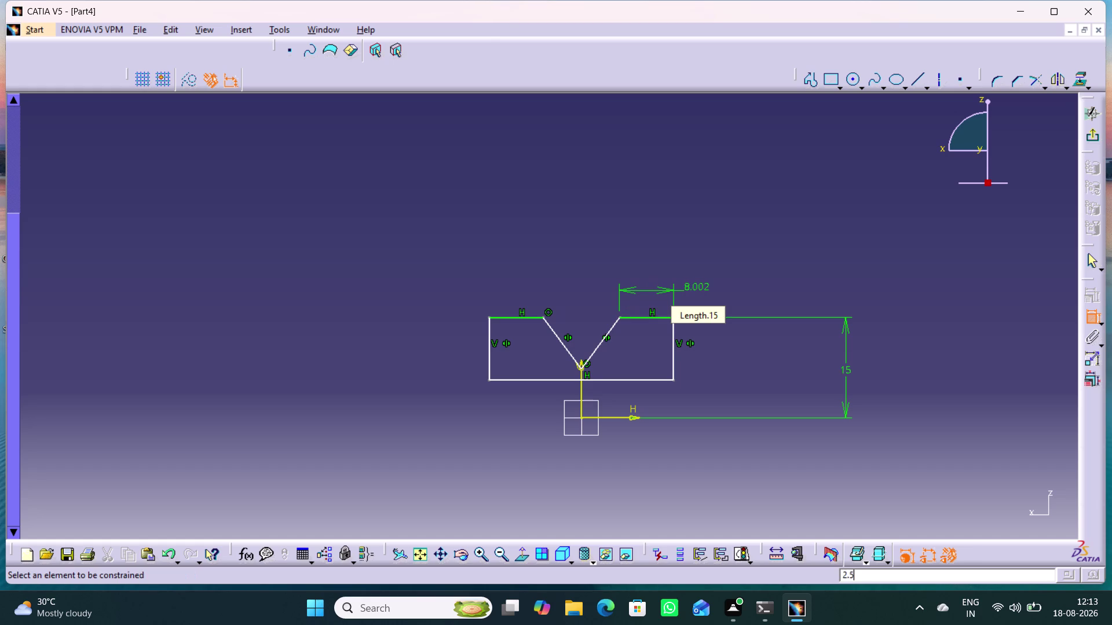
key(Return)
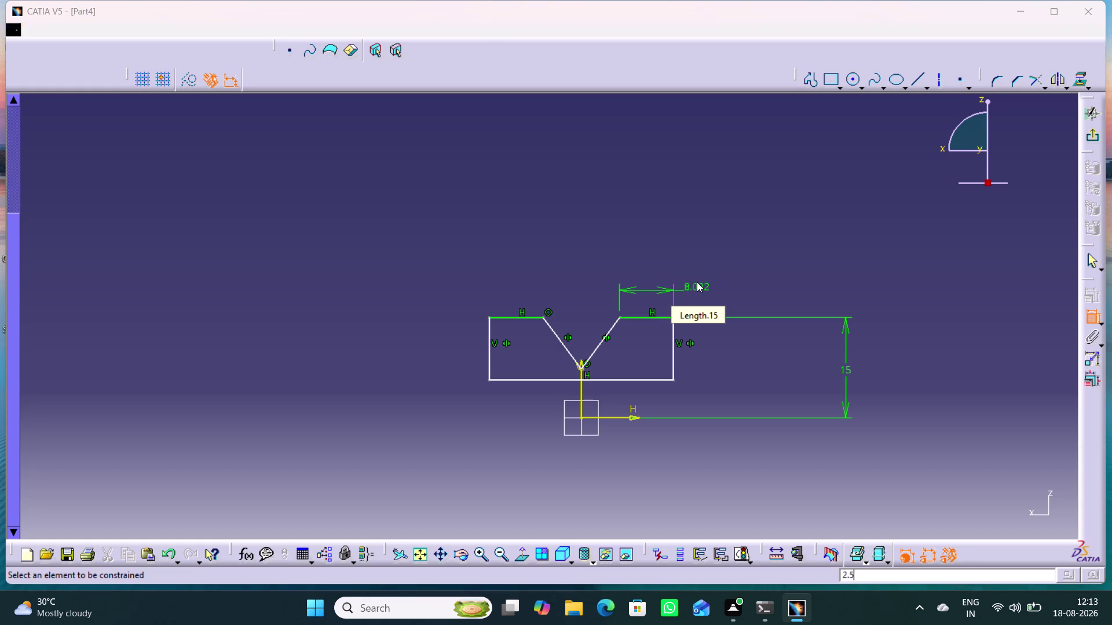
click(689, 240)
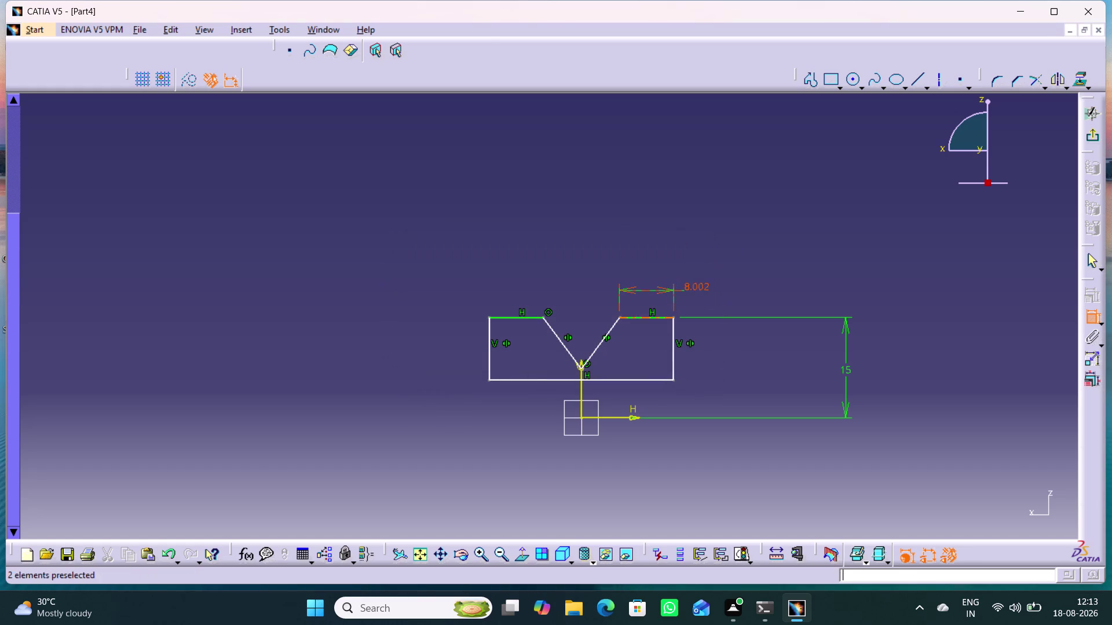
double_click(702, 287)
text(2.)
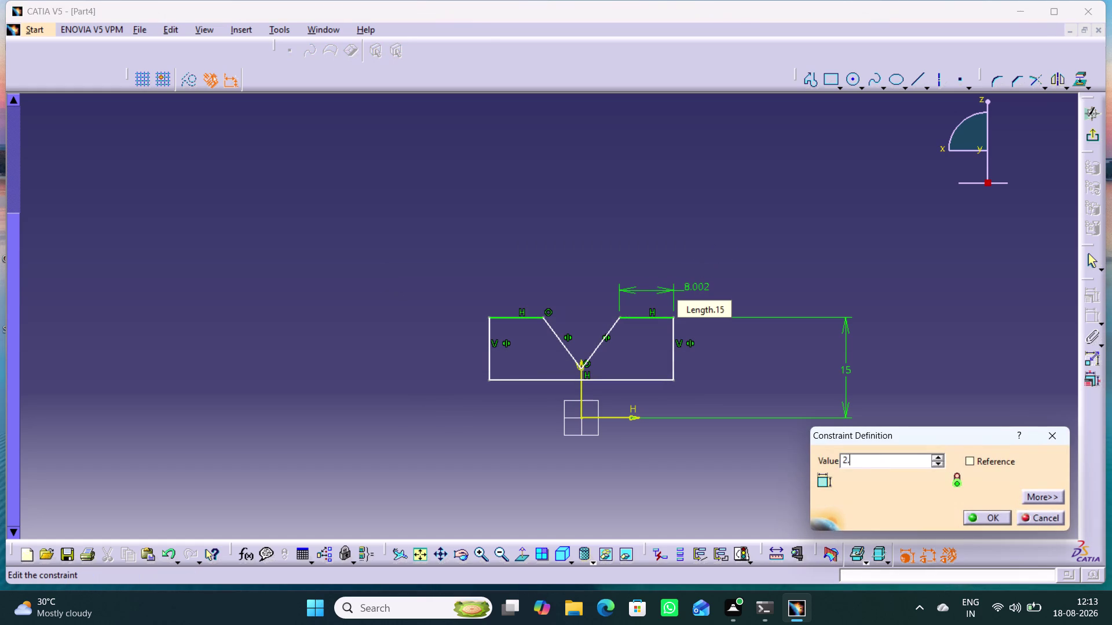
text(5)
key(Return)
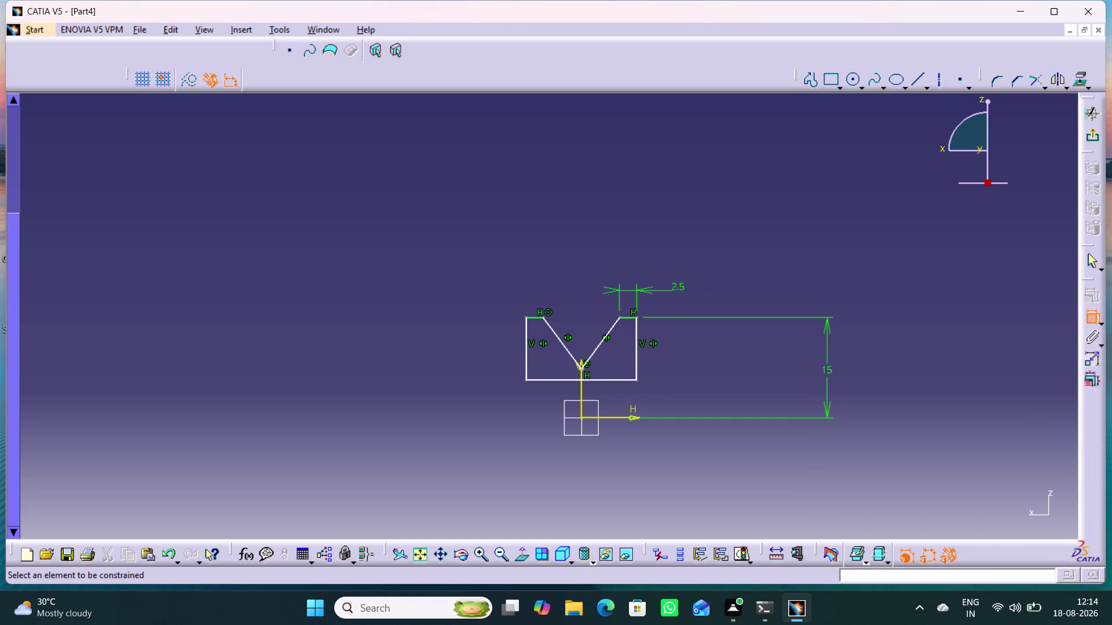
Set the angle between the two notch lines to 45°.
click(694, 368)
click(601, 345)
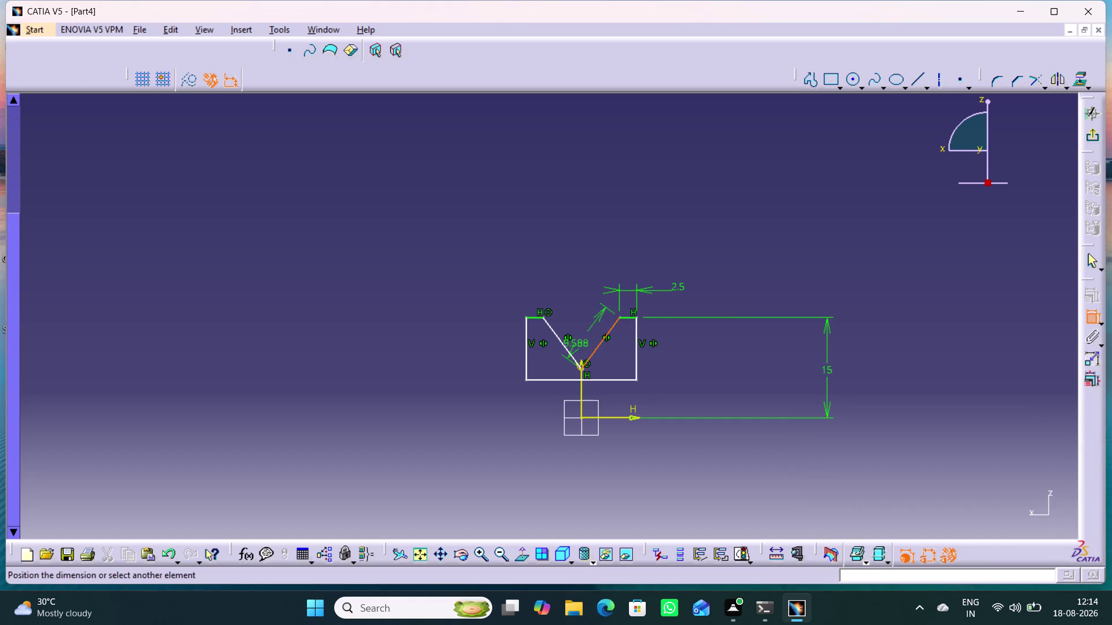
click(563, 350)
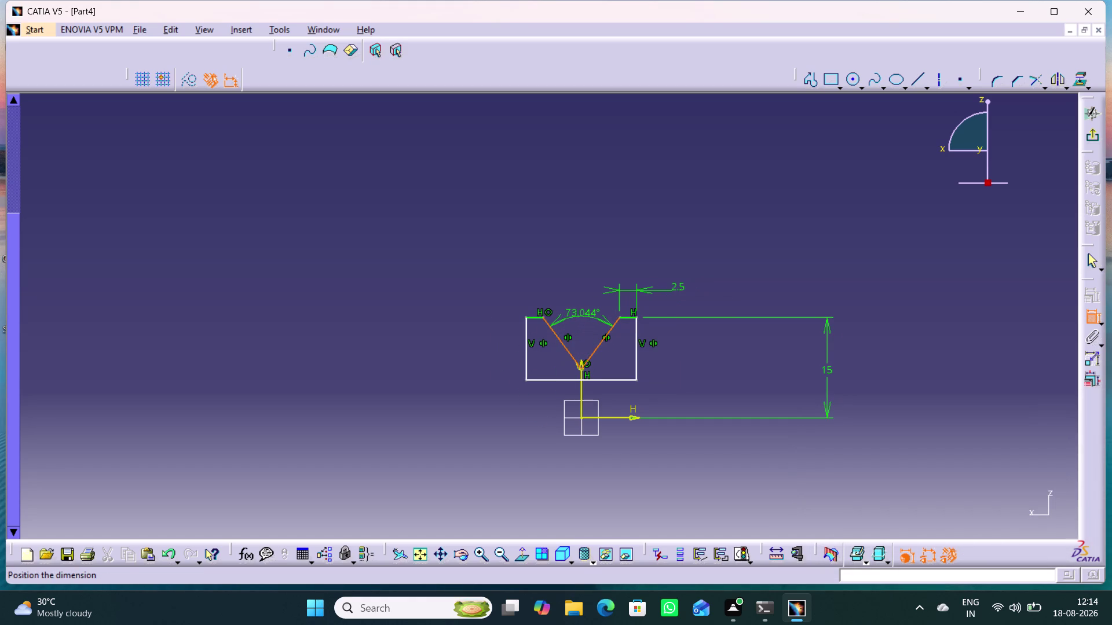
click(583, 317)
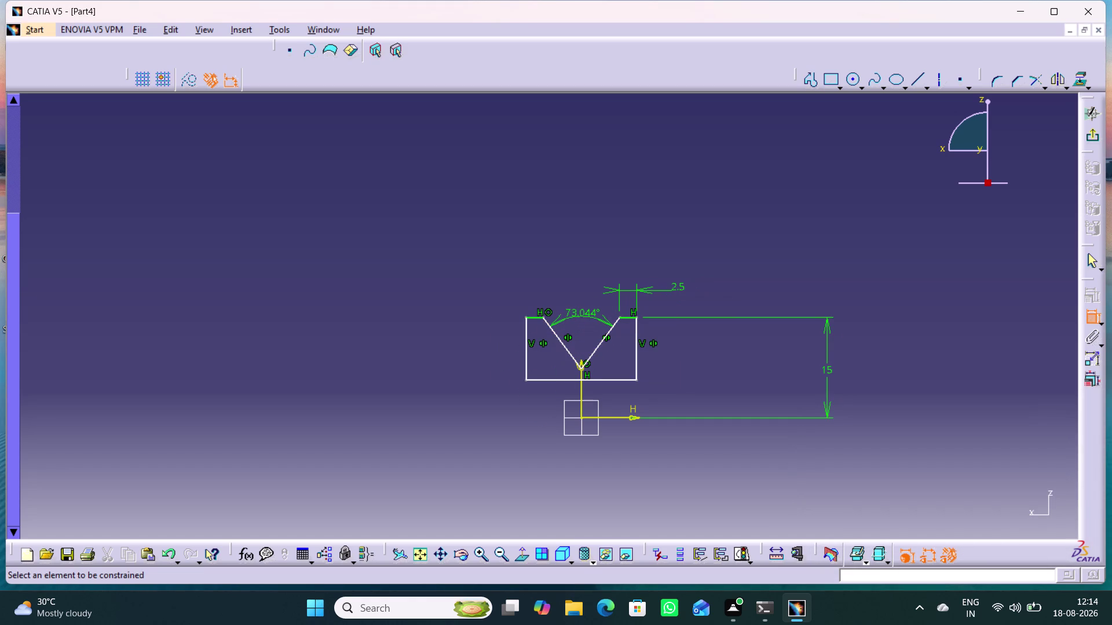
double_click(583, 314)
text(45)
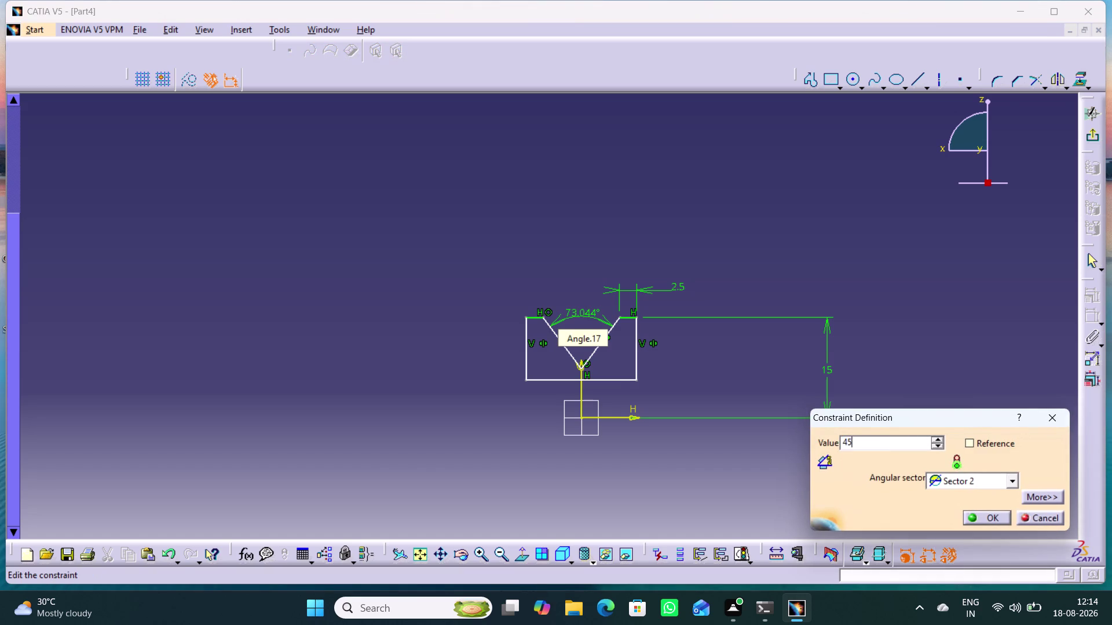
key(Return)
click(722, 277)
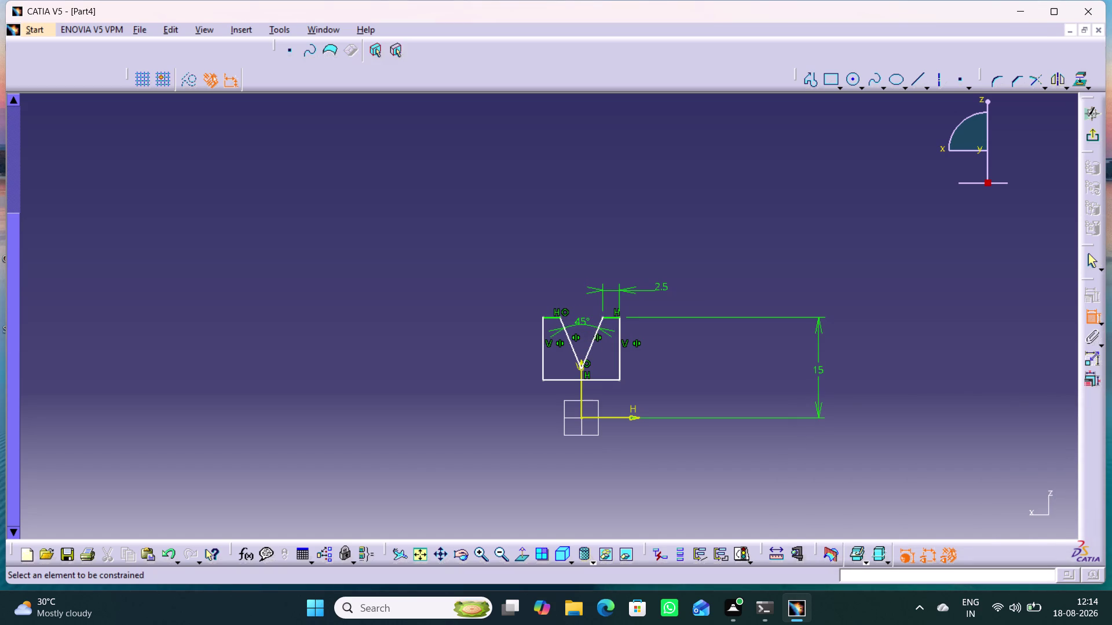
scroll(down, 3)
scroll(up, 3)
Dimension the bottom edge 5.625 from the horizontal axis.
click(593, 418)
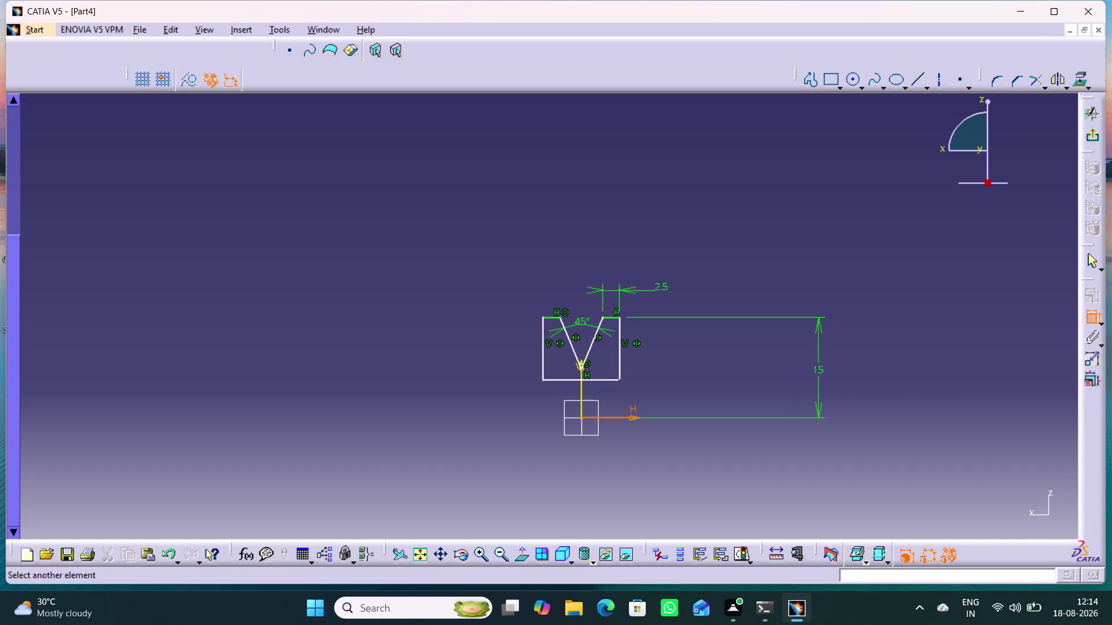
click(619, 380)
click(676, 401)
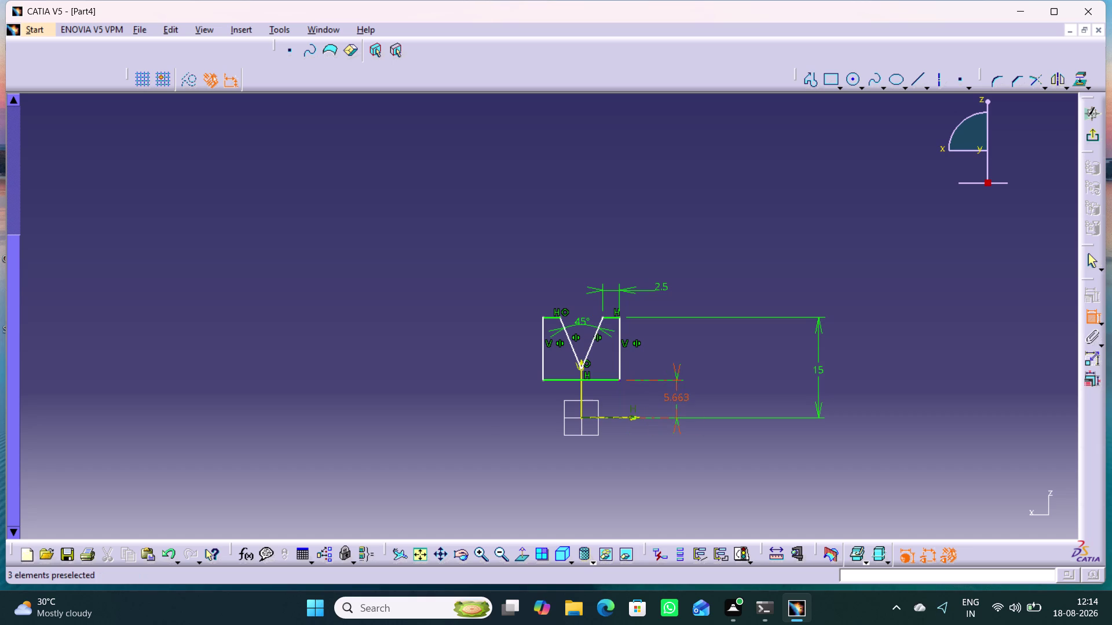
double_click(673, 395)
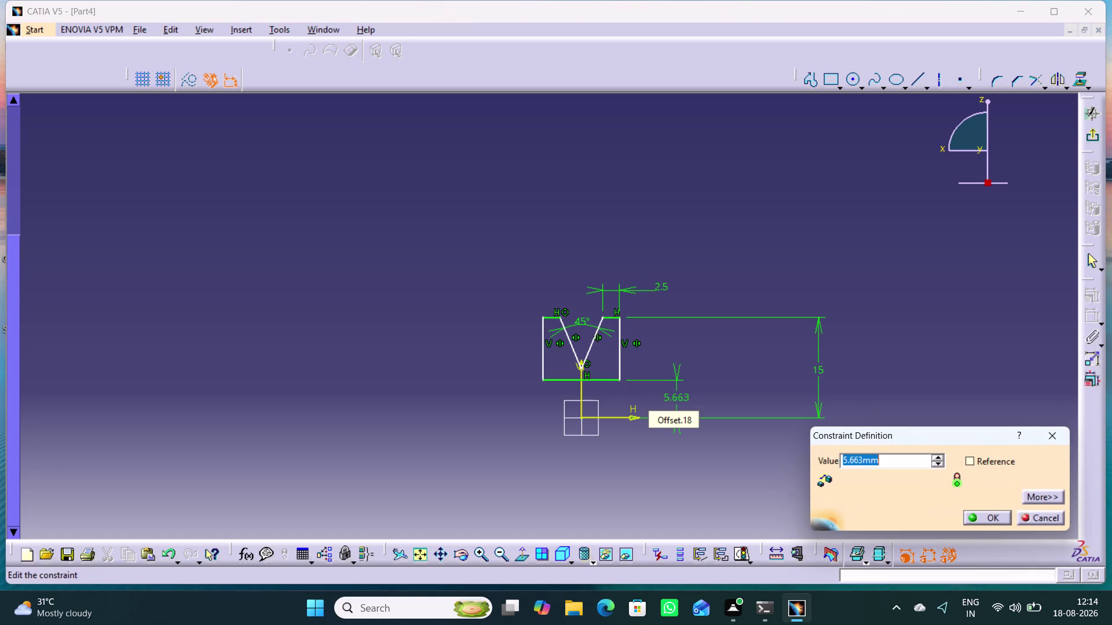
text(5.625)
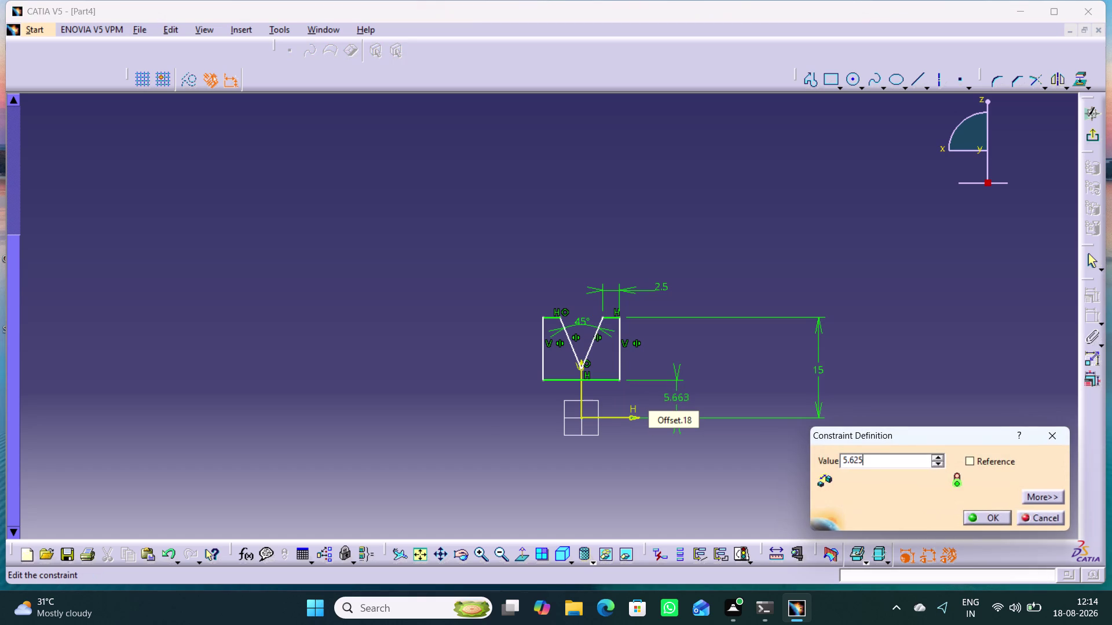
key(Return)
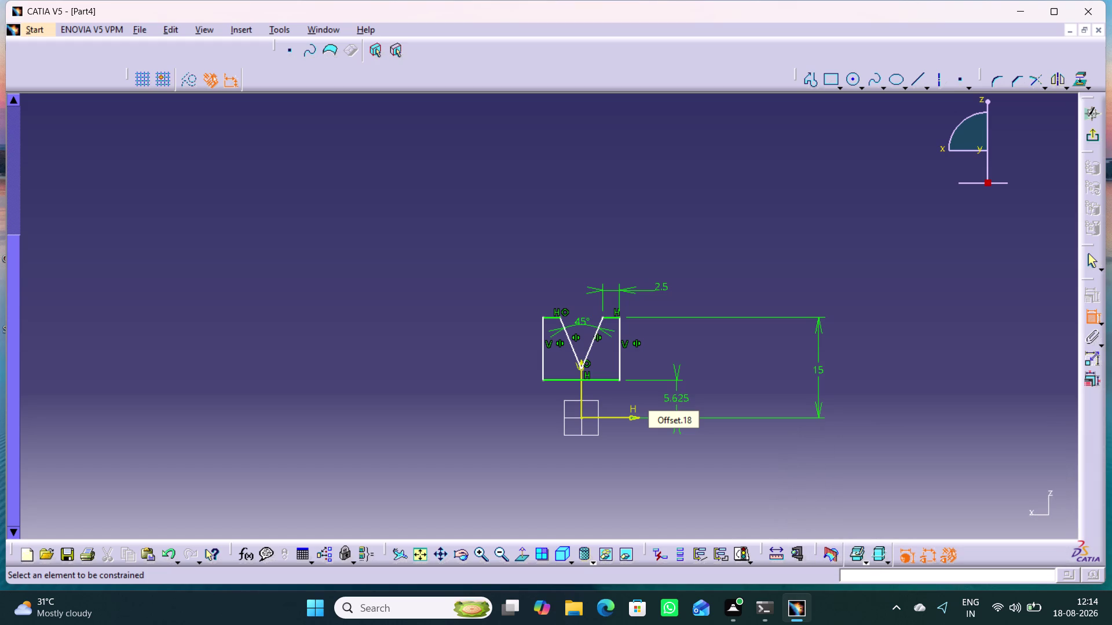
Set the profile's top width to 10 and exit the sketch.
click(874, 350)
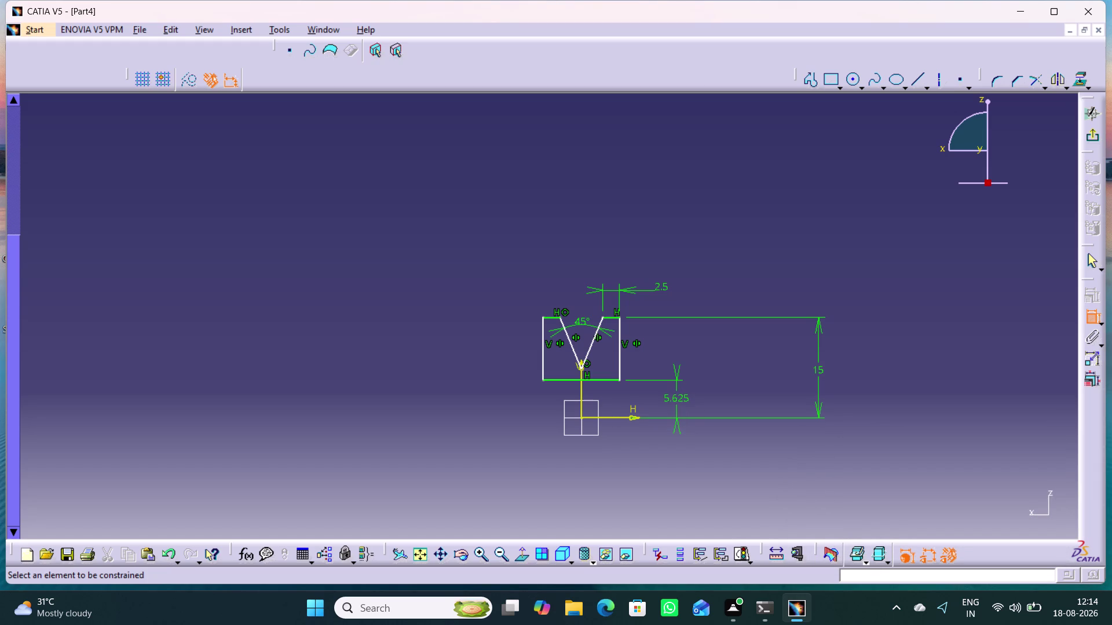
click(619, 318)
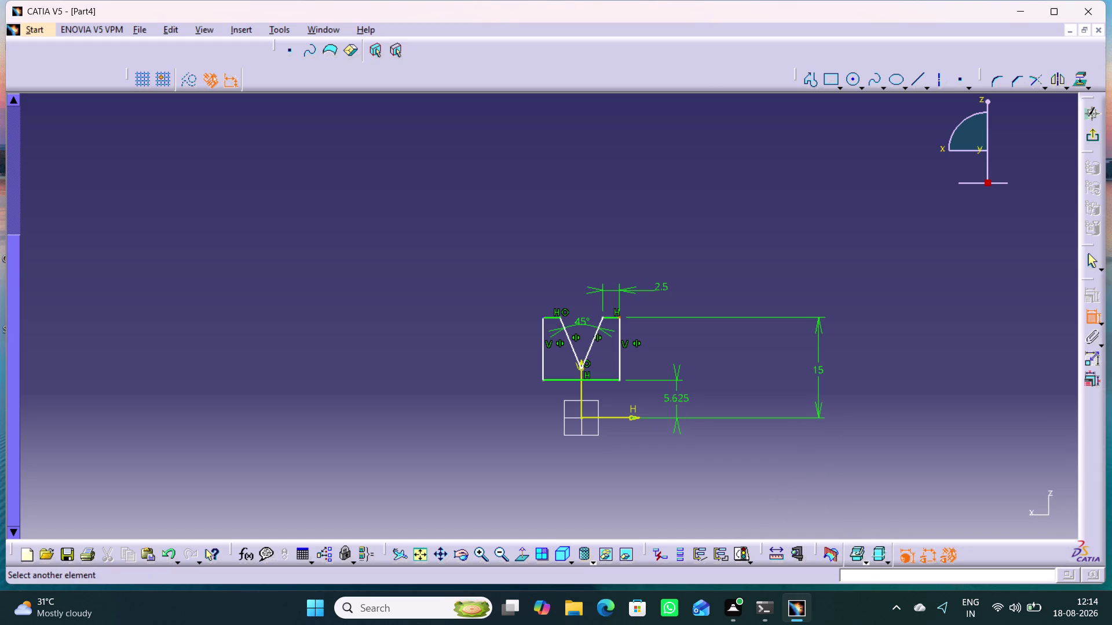
click(542, 318)
click(581, 249)
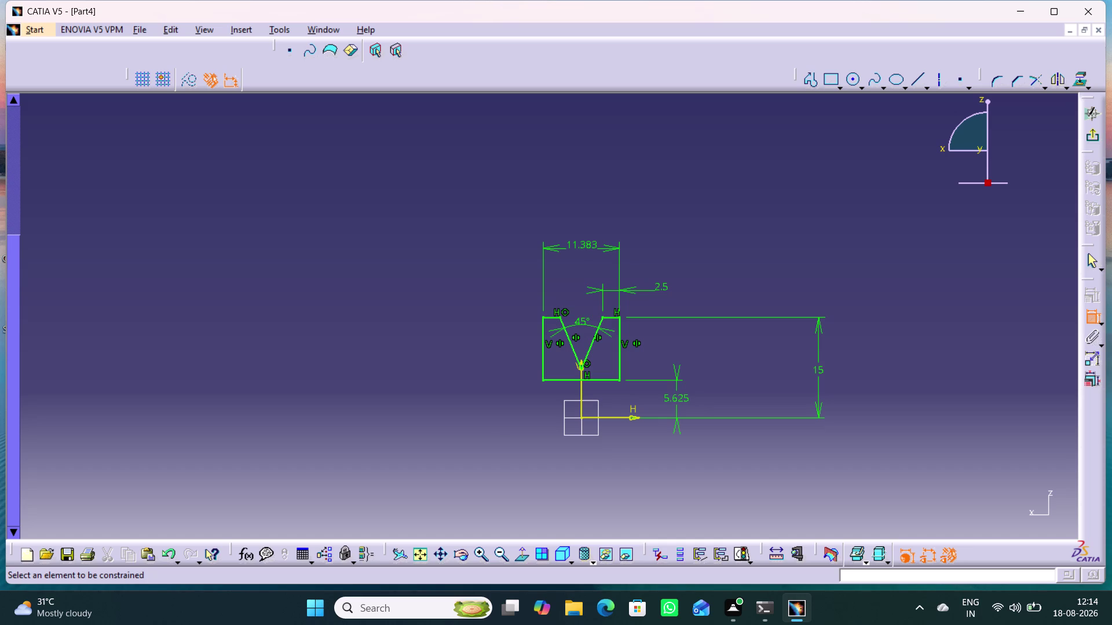
double_click(585, 245)
text(10)
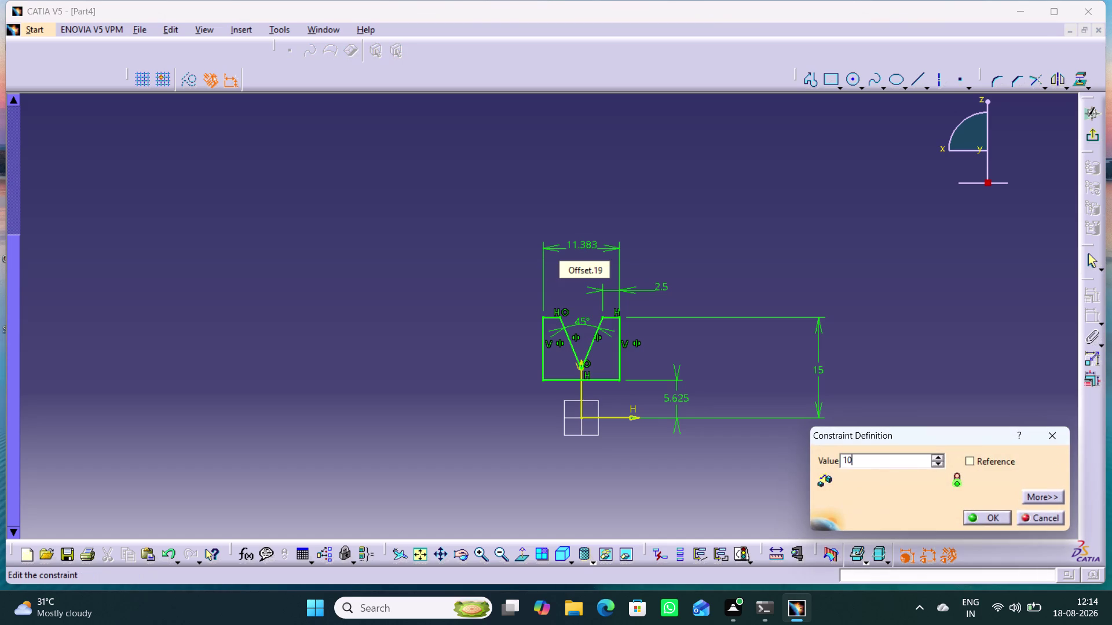
key(Return)
click(725, 231)
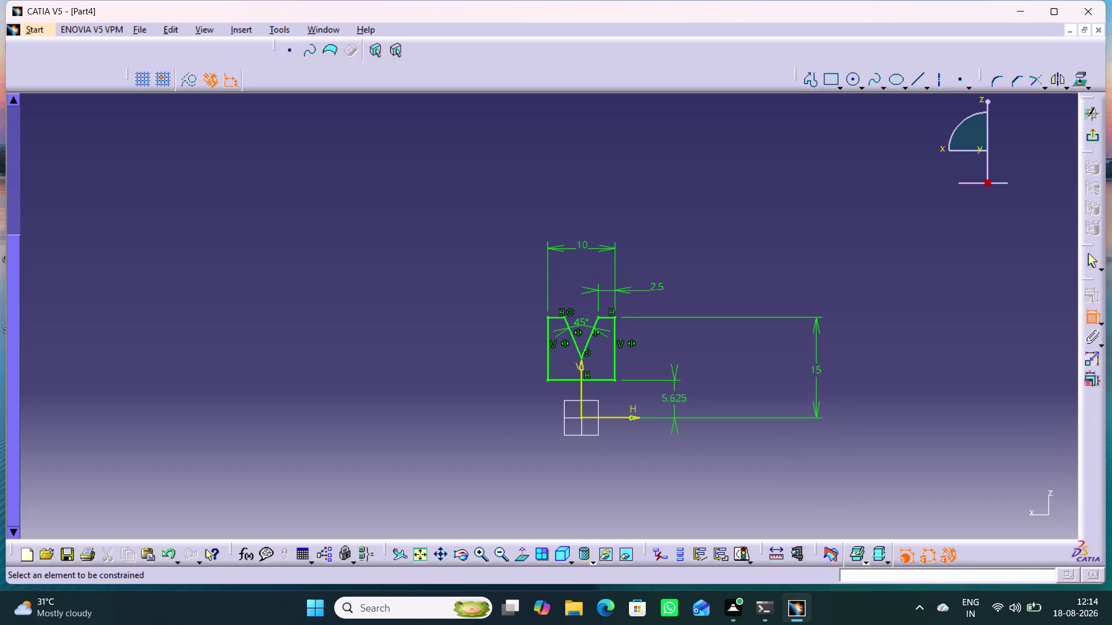
click(1095, 135)
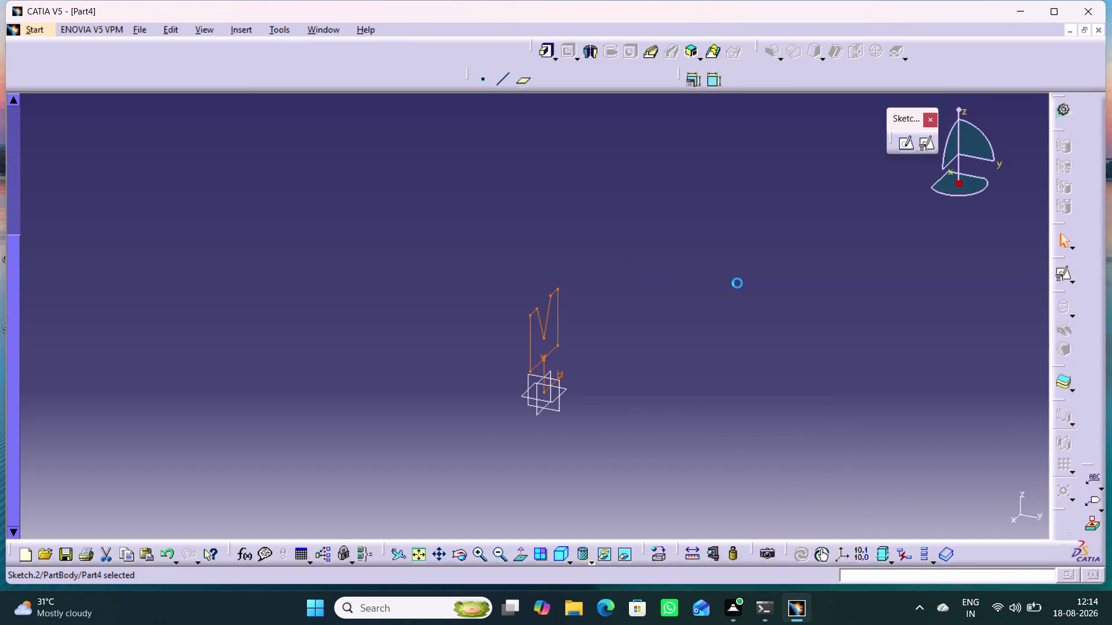
Start a Shaft feature, opening the Shaft Definition dialog at 360°.
click(699, 286)
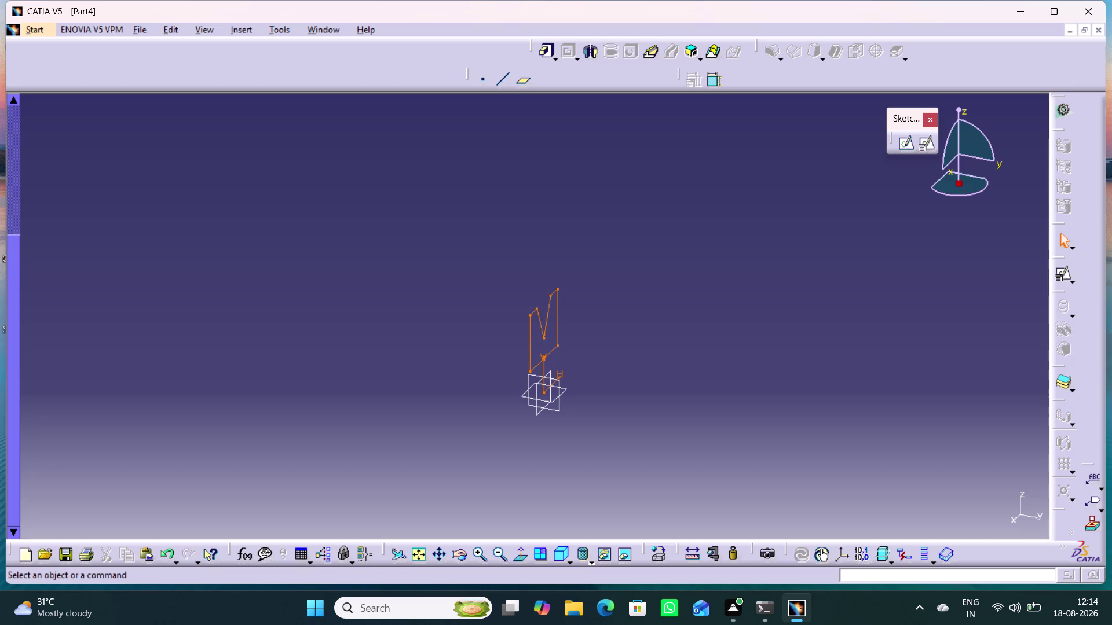
click(590, 54)
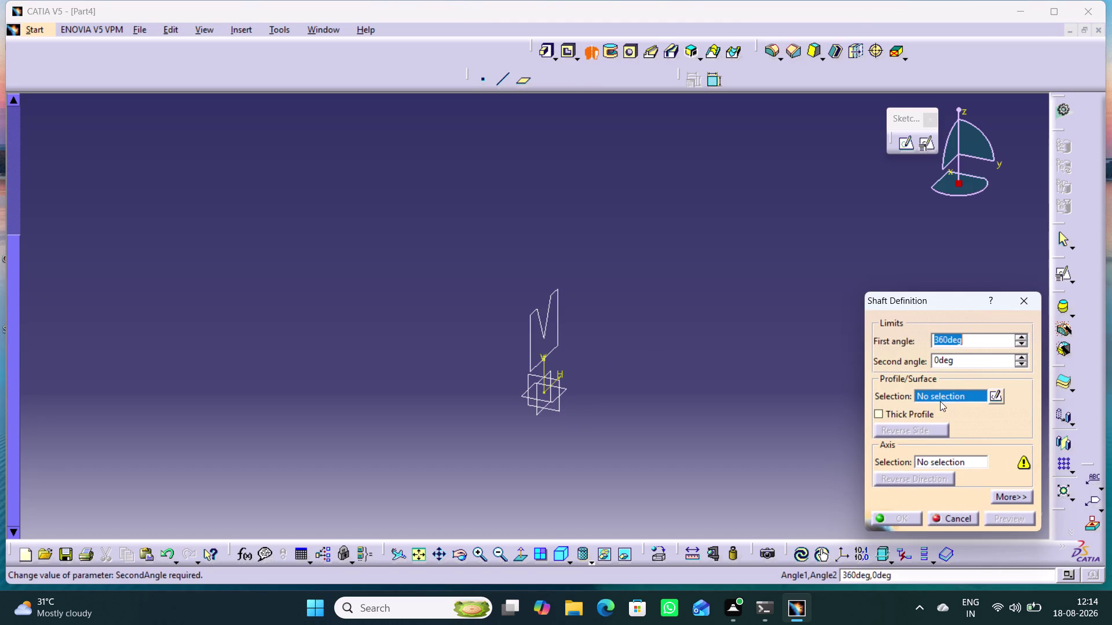
Revolve Sketch.2 360° about the horizontal sketch axis into a ring.
click(558, 330)
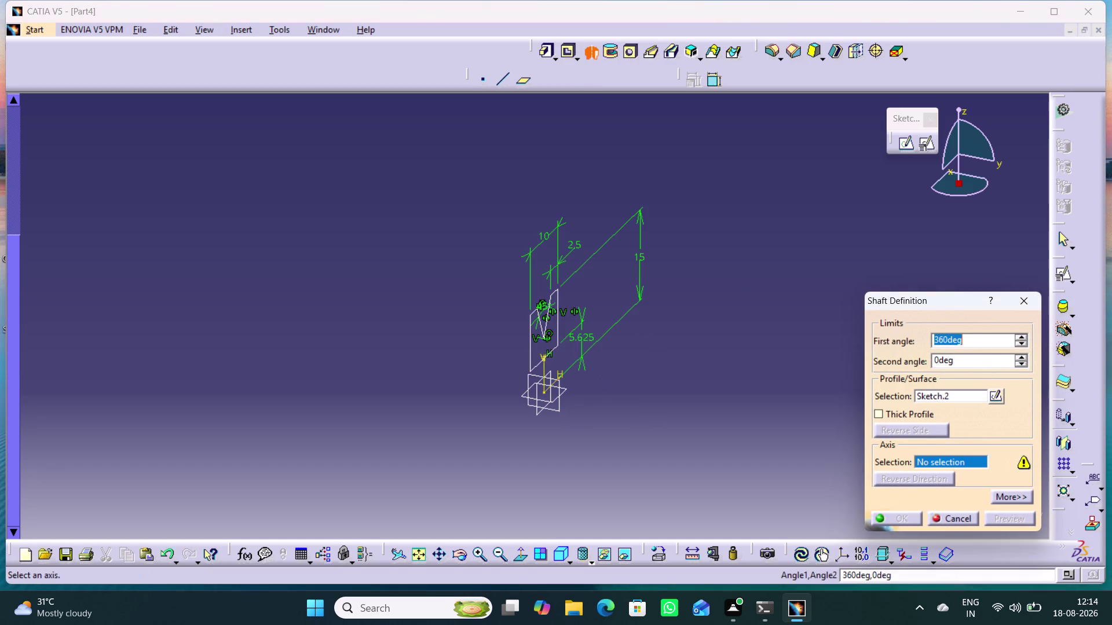
scroll(down, 3)
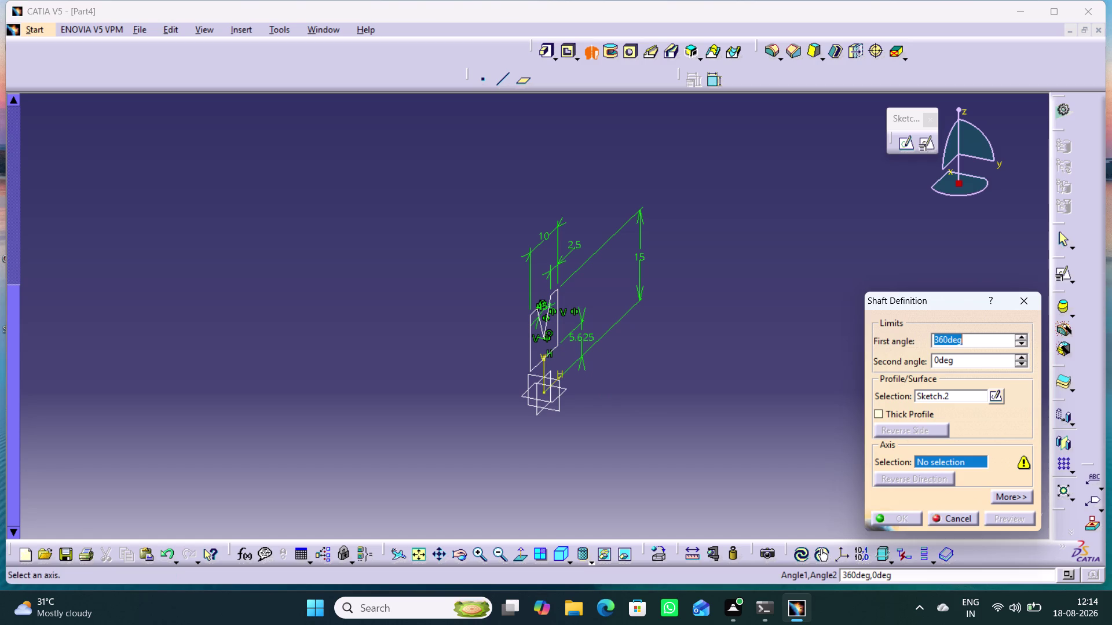
middle_drag(575, 434, 570, 372)
right_click(574, 434)
middle_drag(622, 474, 603, 450)
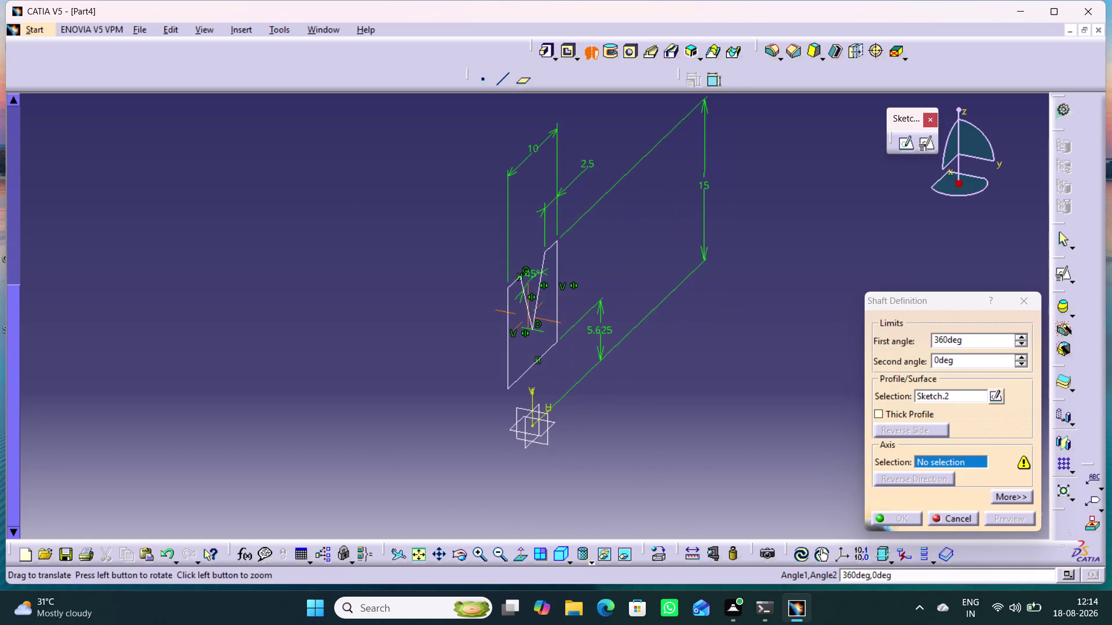
middle_drag(603, 451, 560, 440)
click(501, 414)
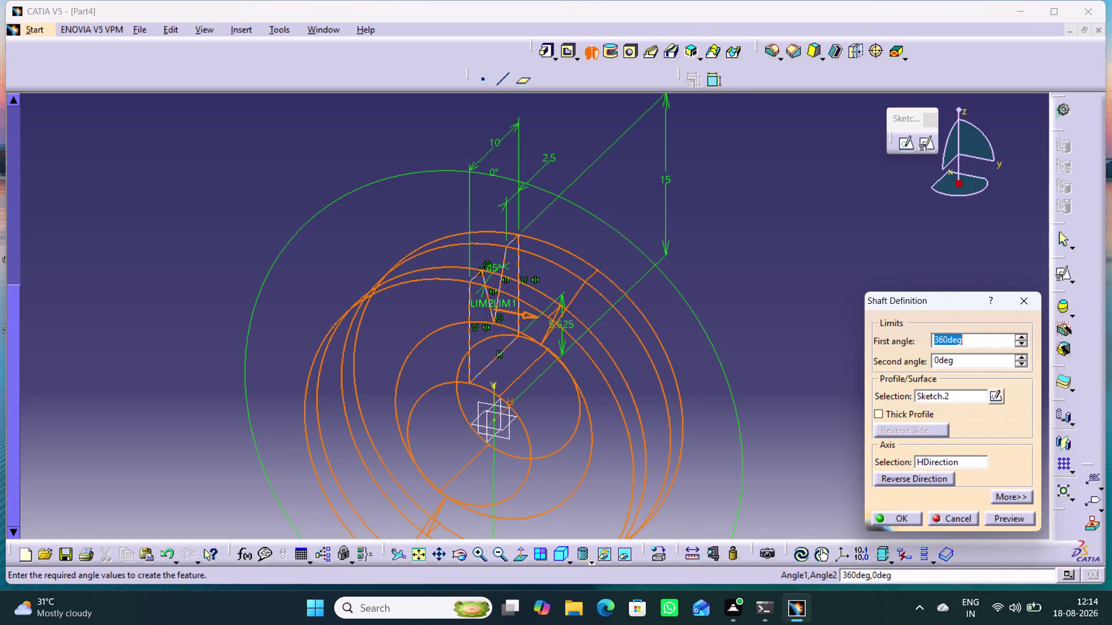
scroll(up, 3)
click(1017, 523)
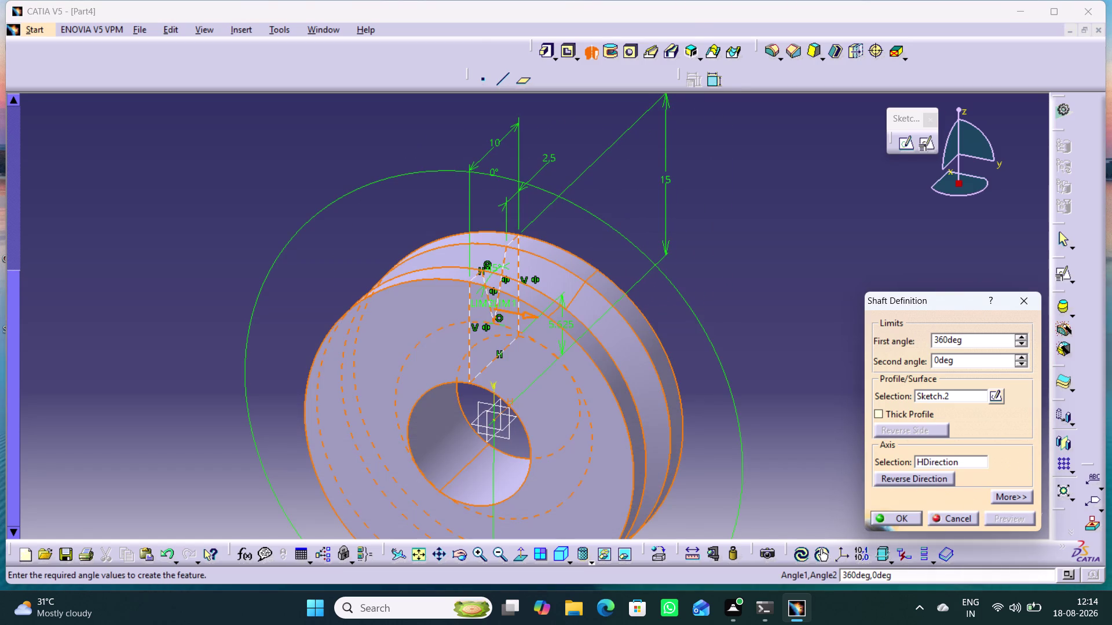
middle_drag(723, 460, 738, 497)
right_click(723, 461)
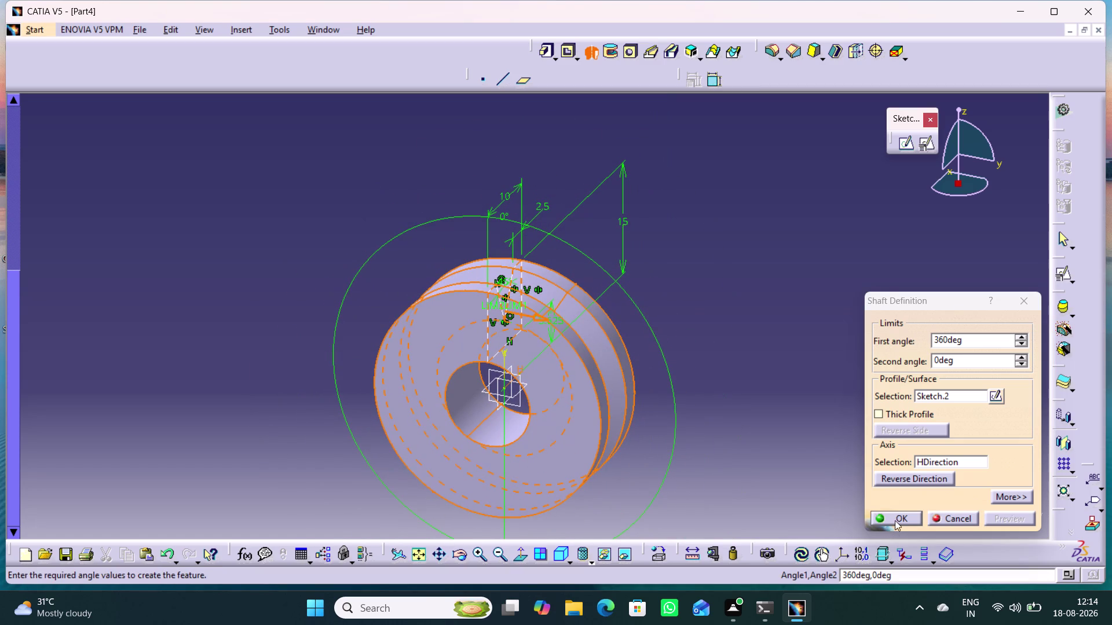
click(899, 516)
Orbit the revolved ring to inspect its groove and central hole.
click(771, 443)
middle_drag(755, 442, 833, 428)
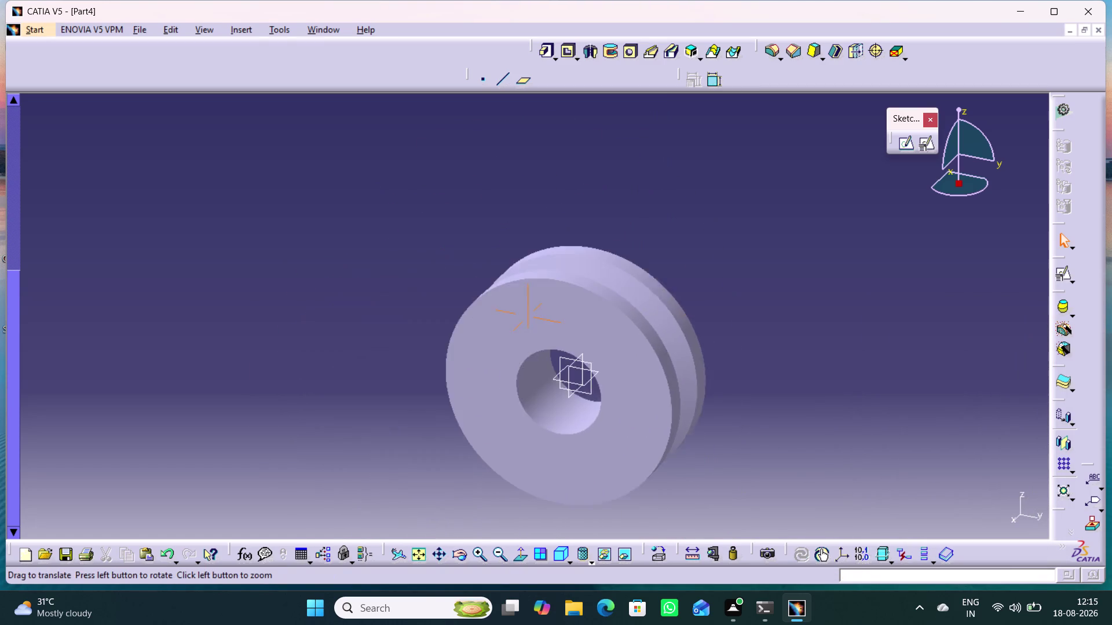
middle_drag(833, 429, 517, 375)
right_drag(893, 423, 518, 375)
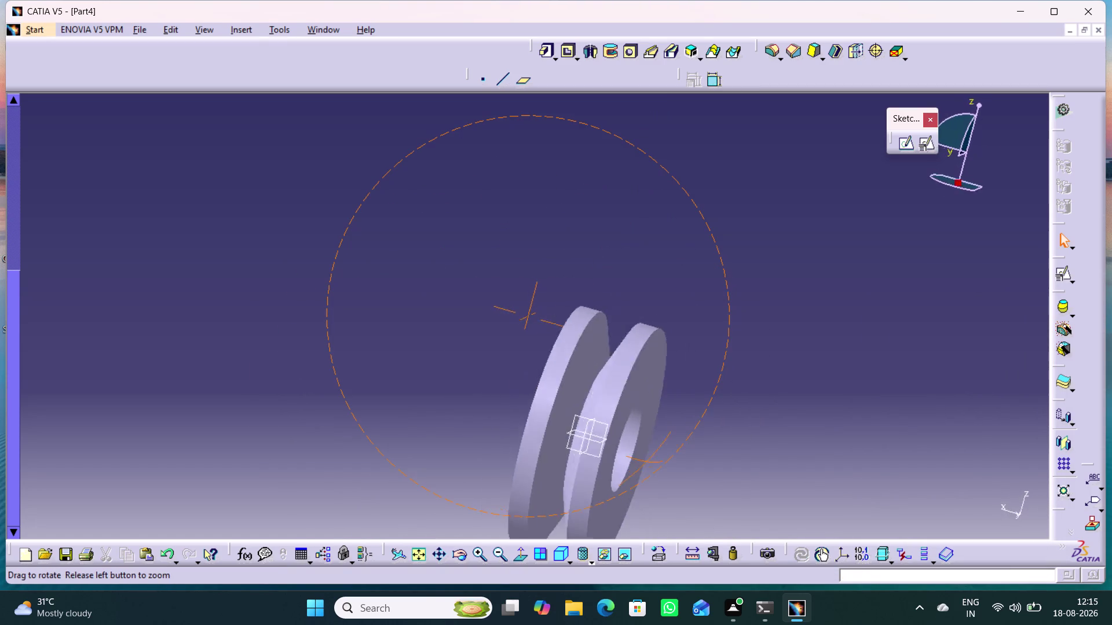
middle_drag(518, 375, 781, 315)
right_drag(518, 376, 781, 315)
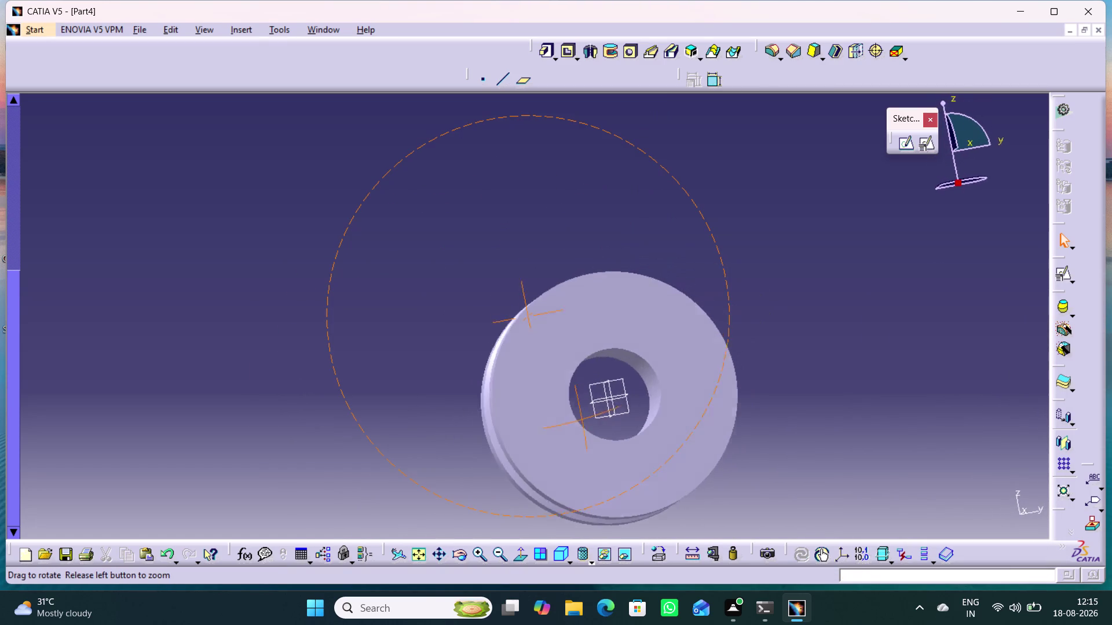
right_drag(781, 315, 788, 331)
middle_drag(781, 314, 788, 332)
click(656, 559)
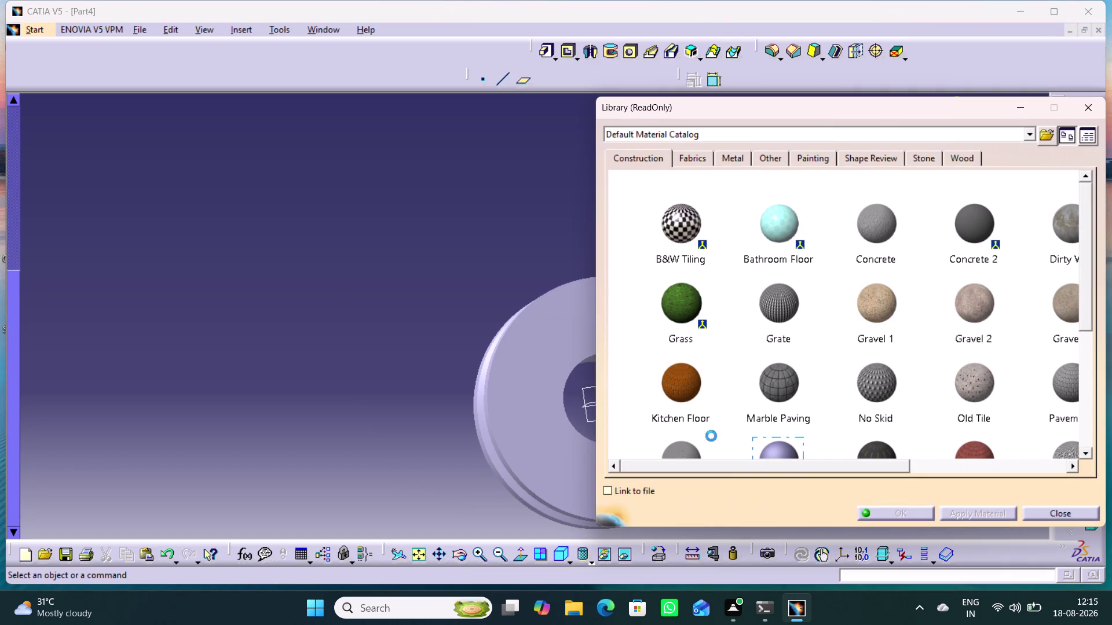
Apply Aluminium from the Metal material catalog to the PartBody.
scroll(up, 3)
scroll(up, 3)
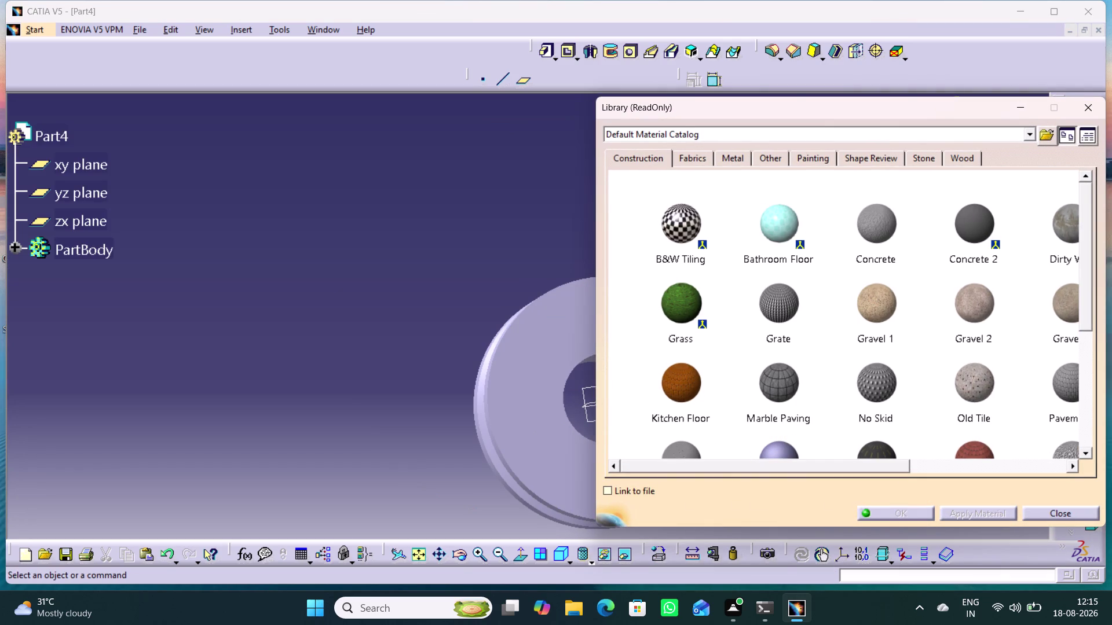
click(76, 252)
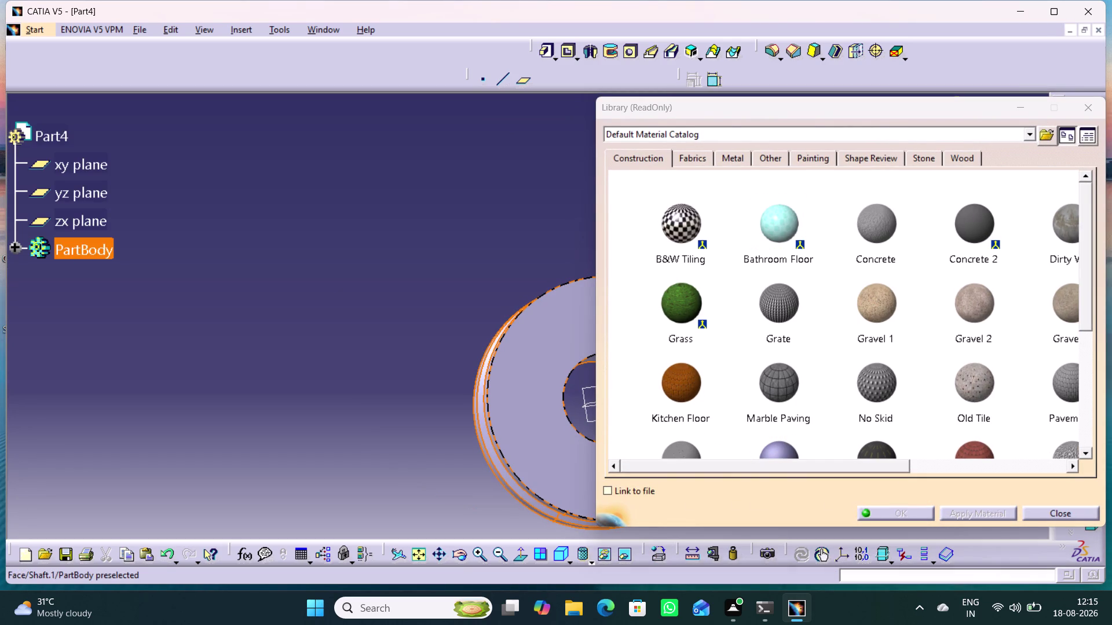
click(729, 160)
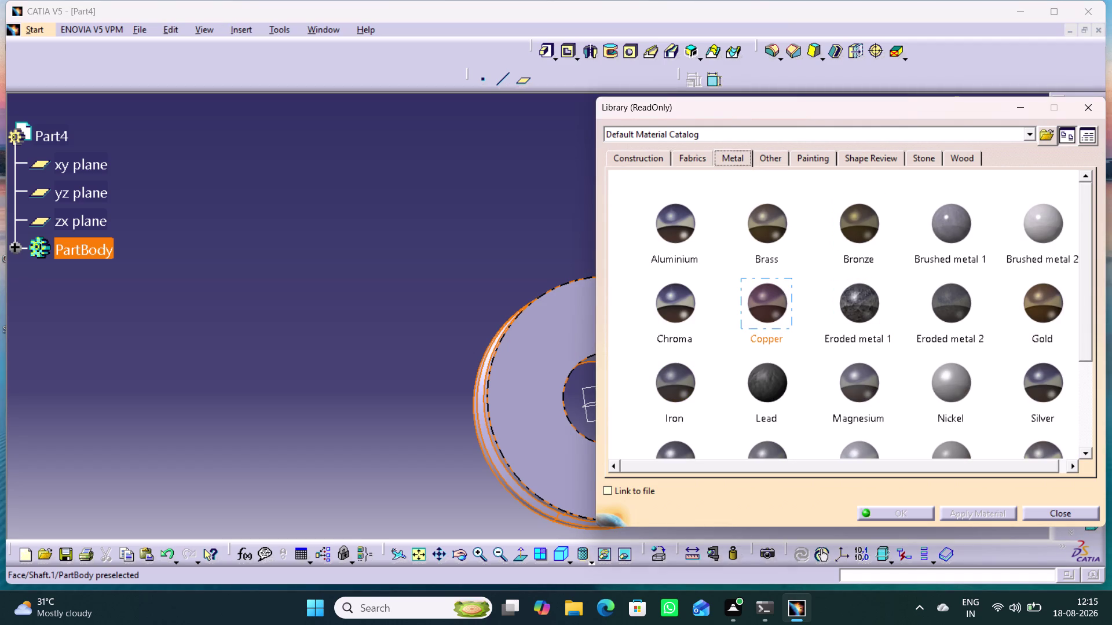
click(689, 234)
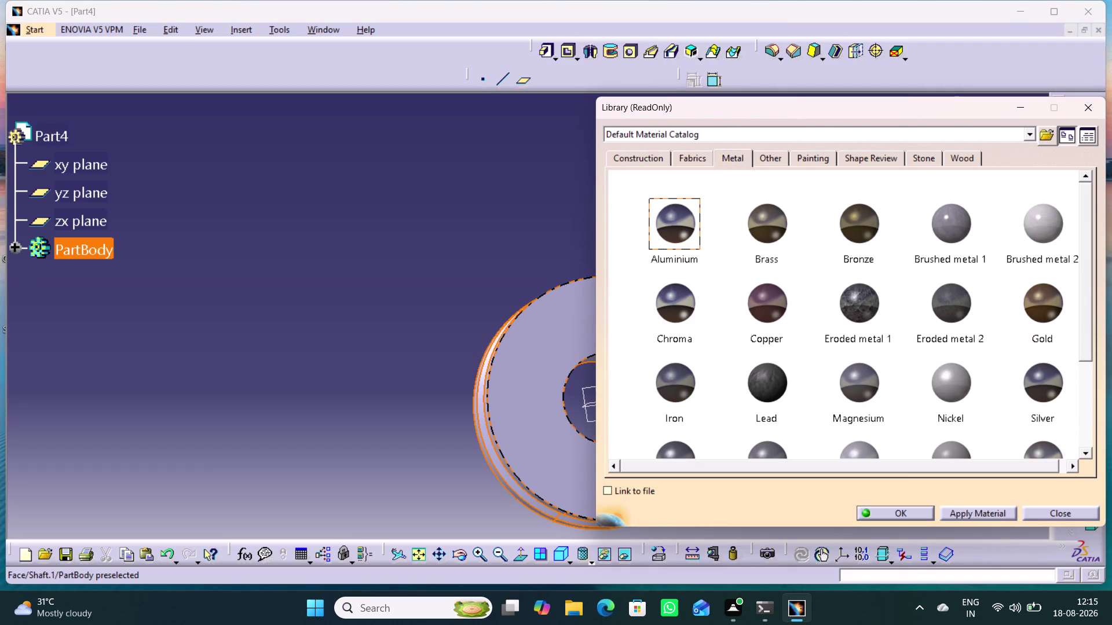
click(995, 512)
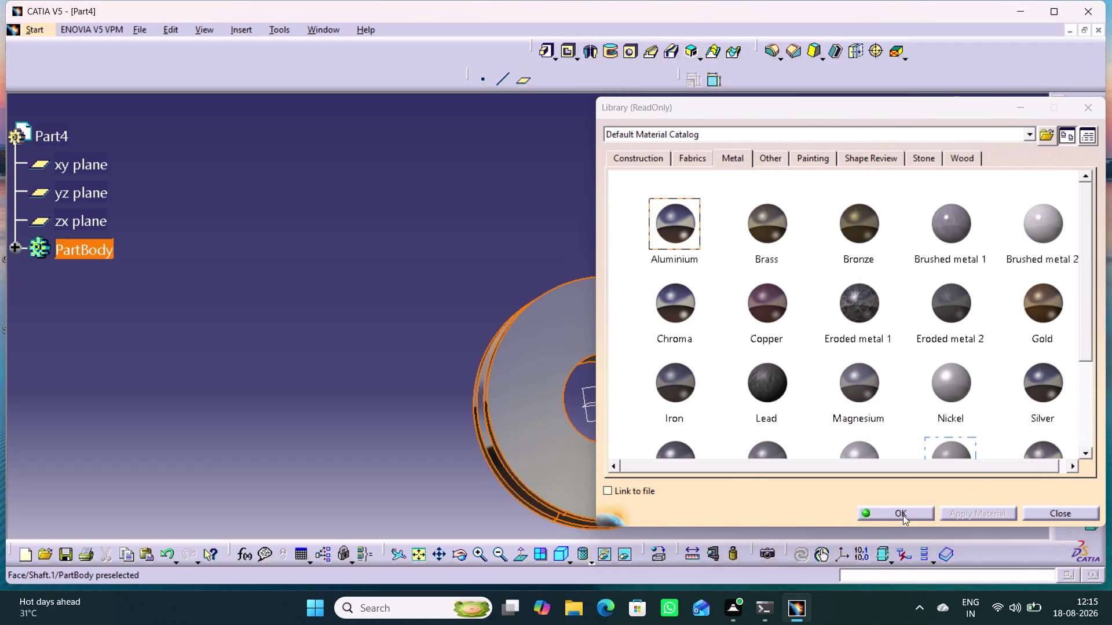
click(902, 516)
Orbit around the metallic grooved ring to inspect it, then start saving the part.
middle_drag(816, 437, 527, 352)
right_drag(816, 437, 528, 352)
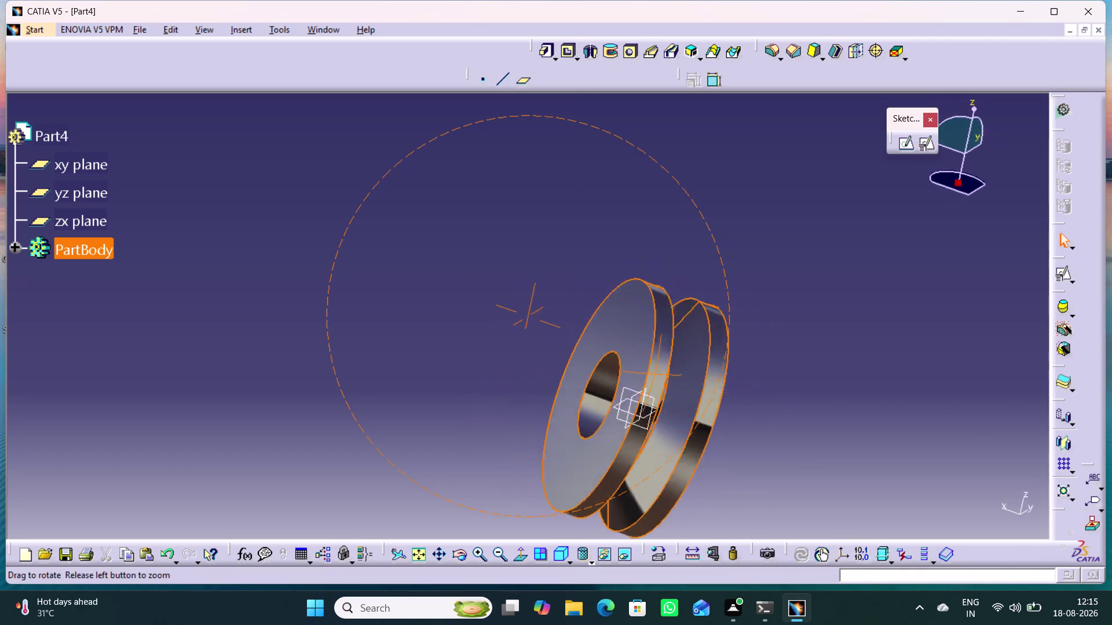
right_drag(528, 352, 792, 428)
middle_drag(527, 352, 792, 428)
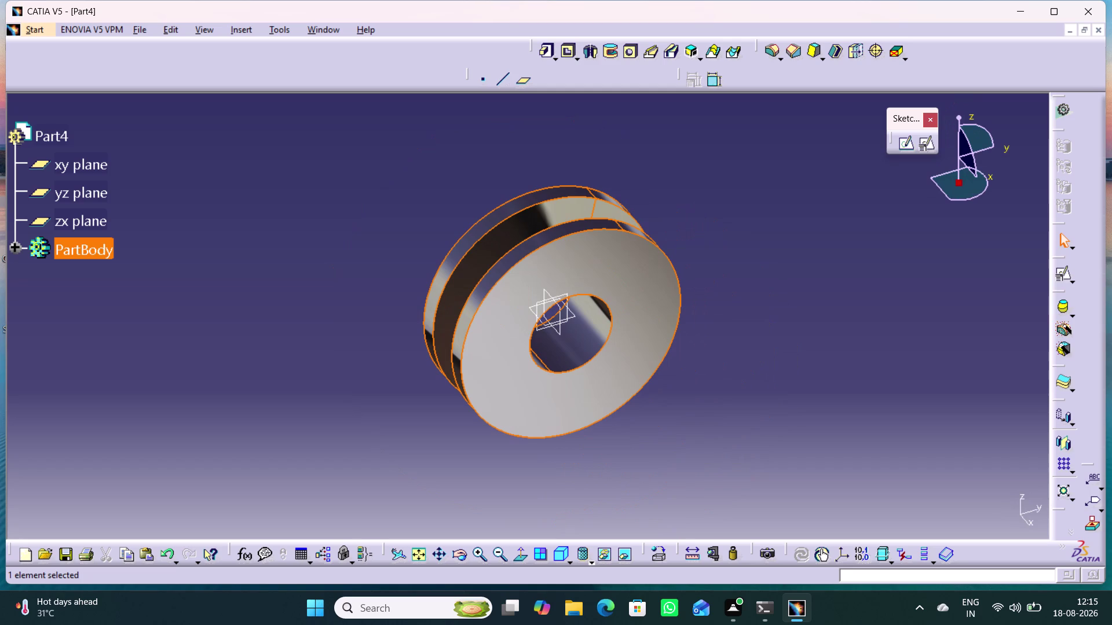
key(ctrl+s)
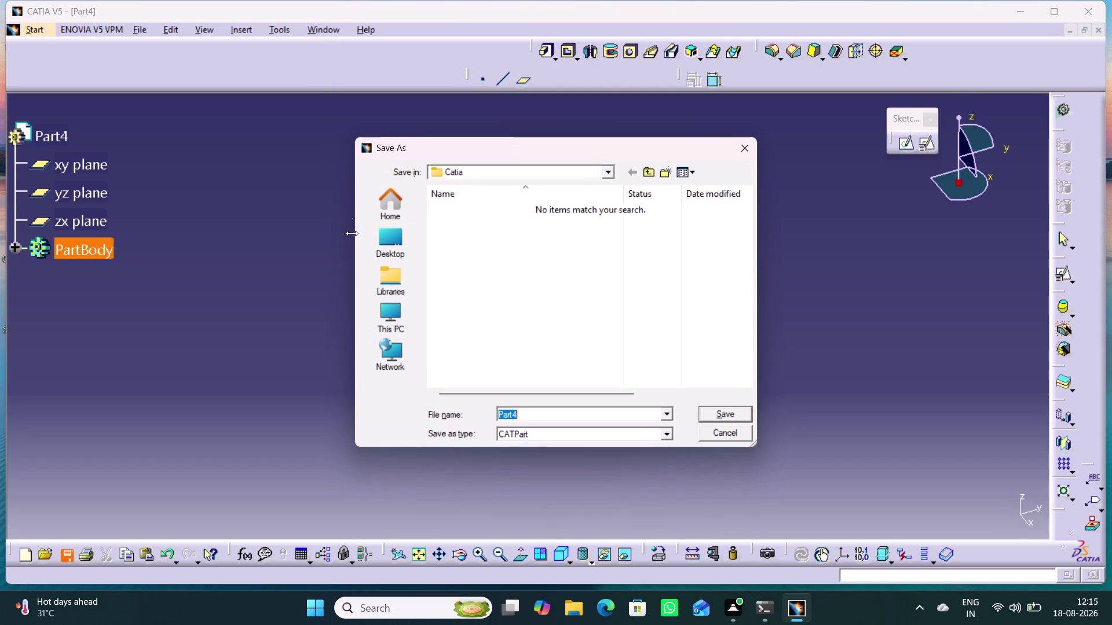
Browse to the Catia folder inside the Desktop's Intern projects folder.
click(399, 249)
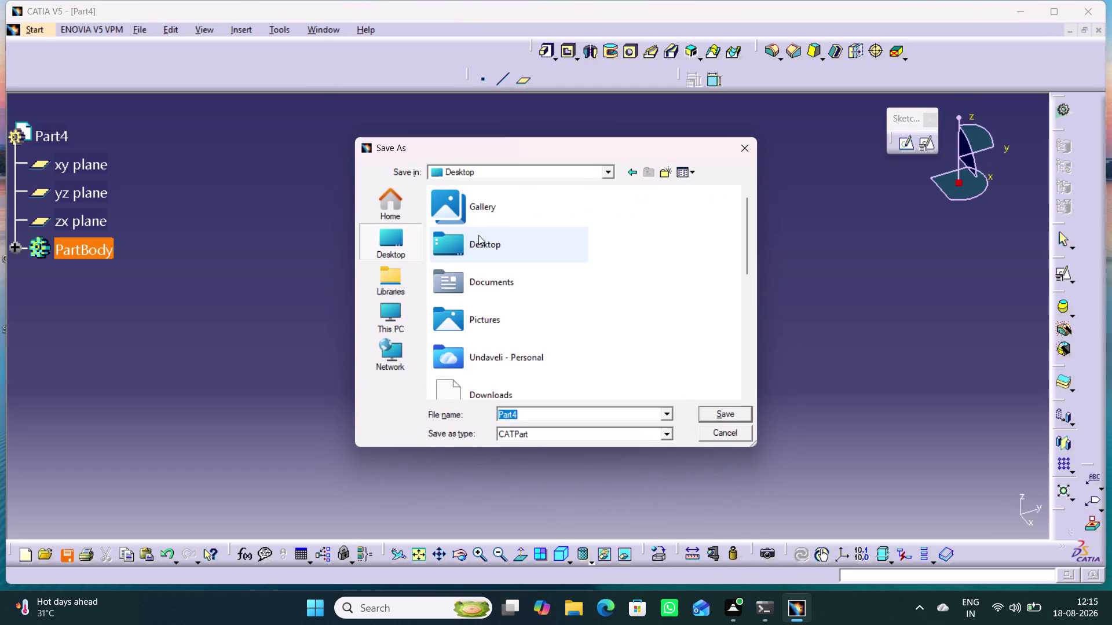
scroll(down, 3)
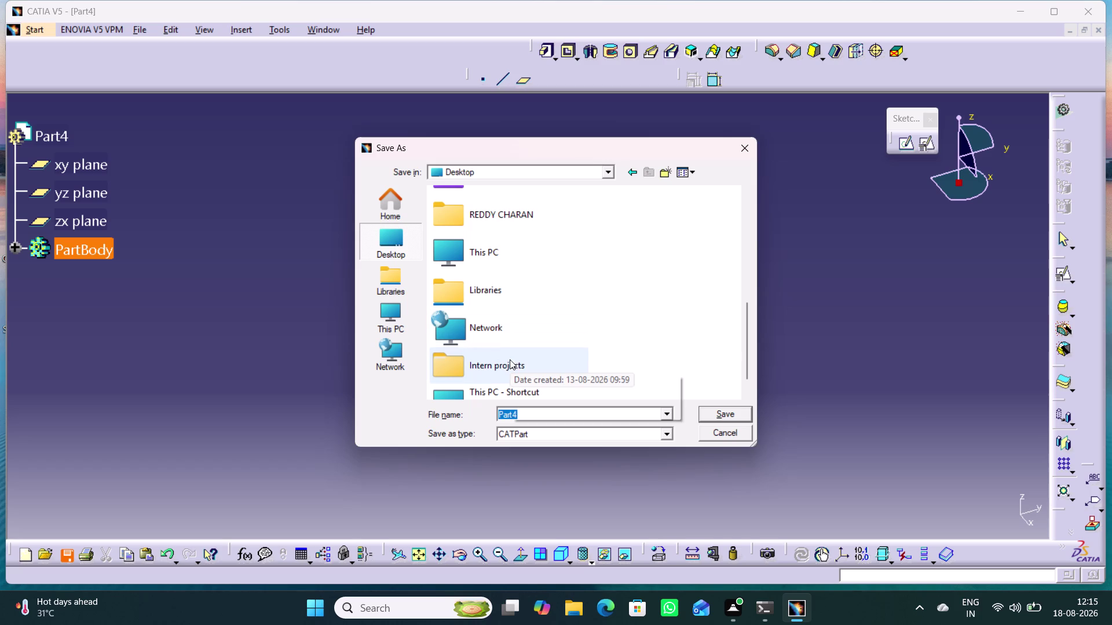
click(507, 364)
click(507, 364)
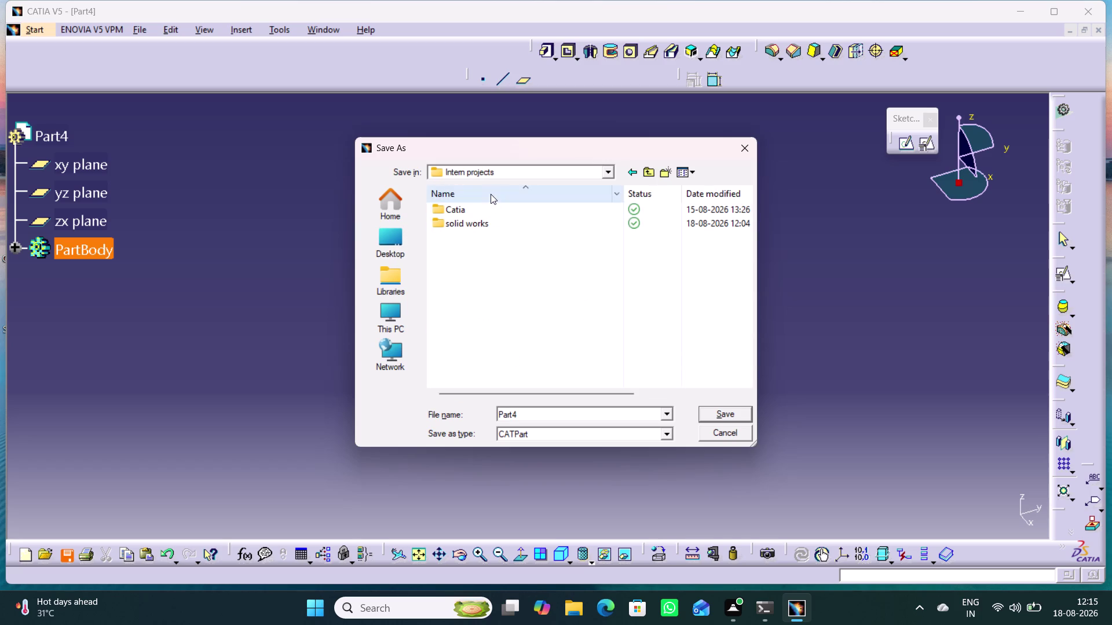
double_click(486, 206)
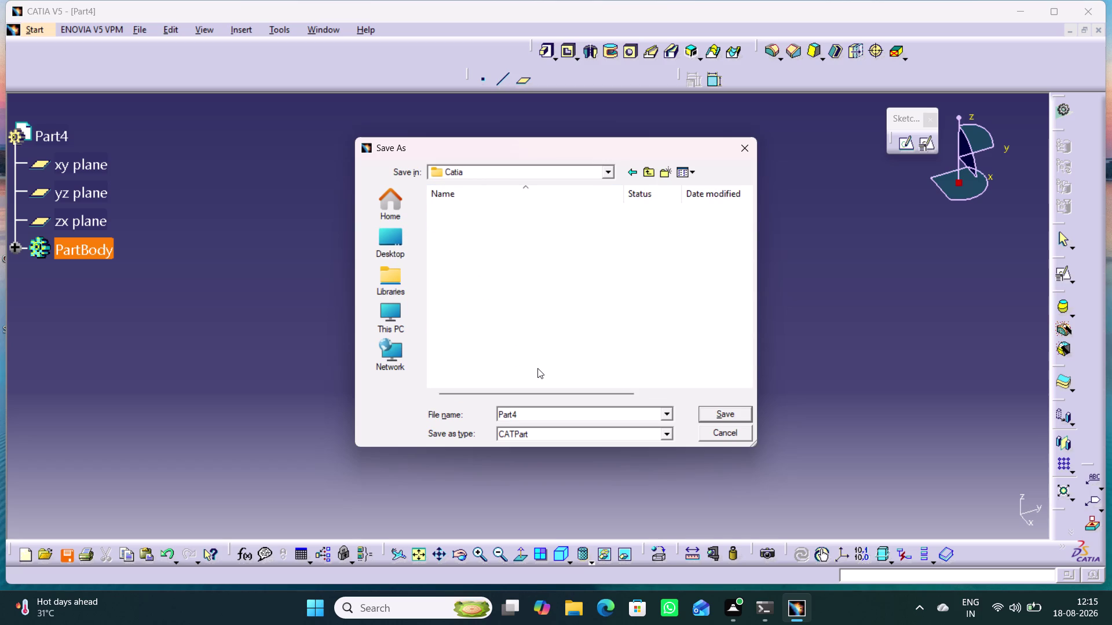
Save the part as Pulley.CATPart and begin a new document.
text(Pu)
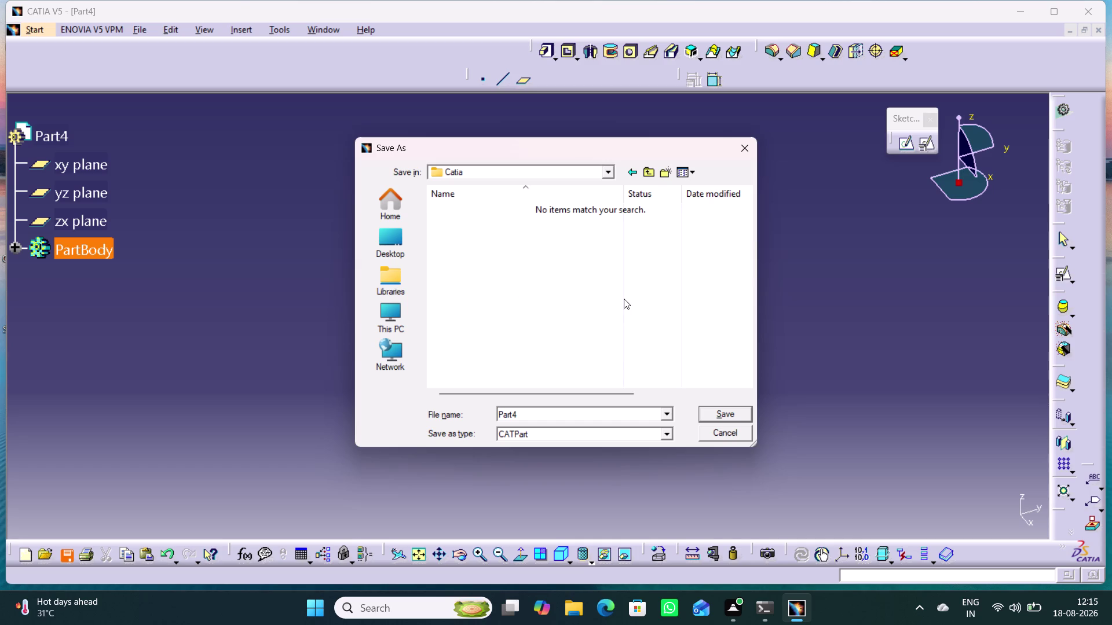
drag(565, 410, 521, 410)
text(Pulle)
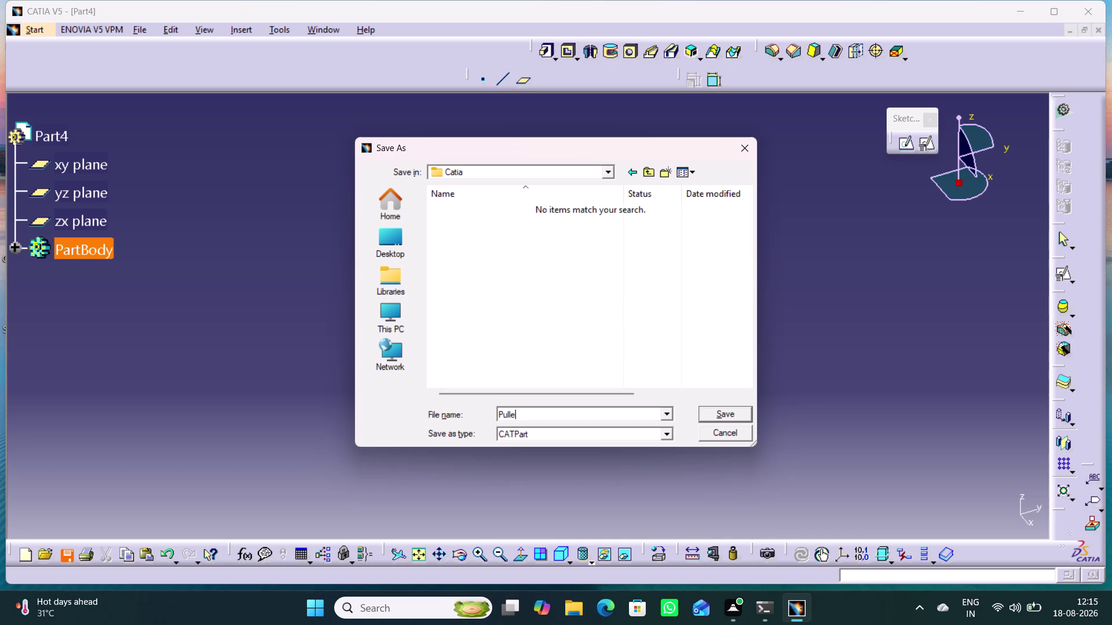
text(y)
key(Return)
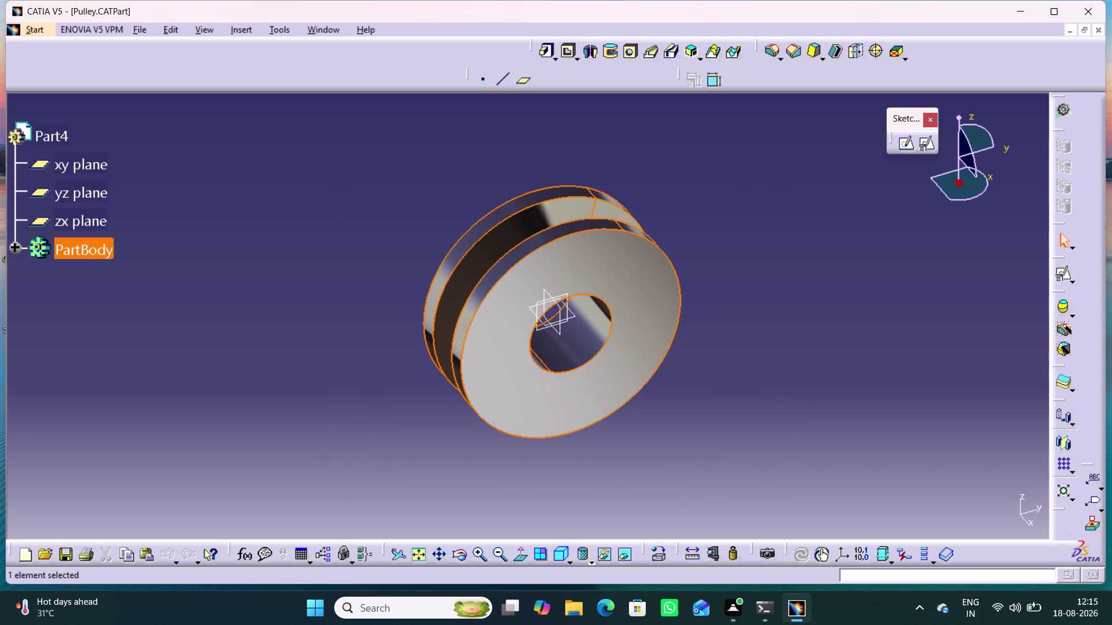
key(ctrl+n)
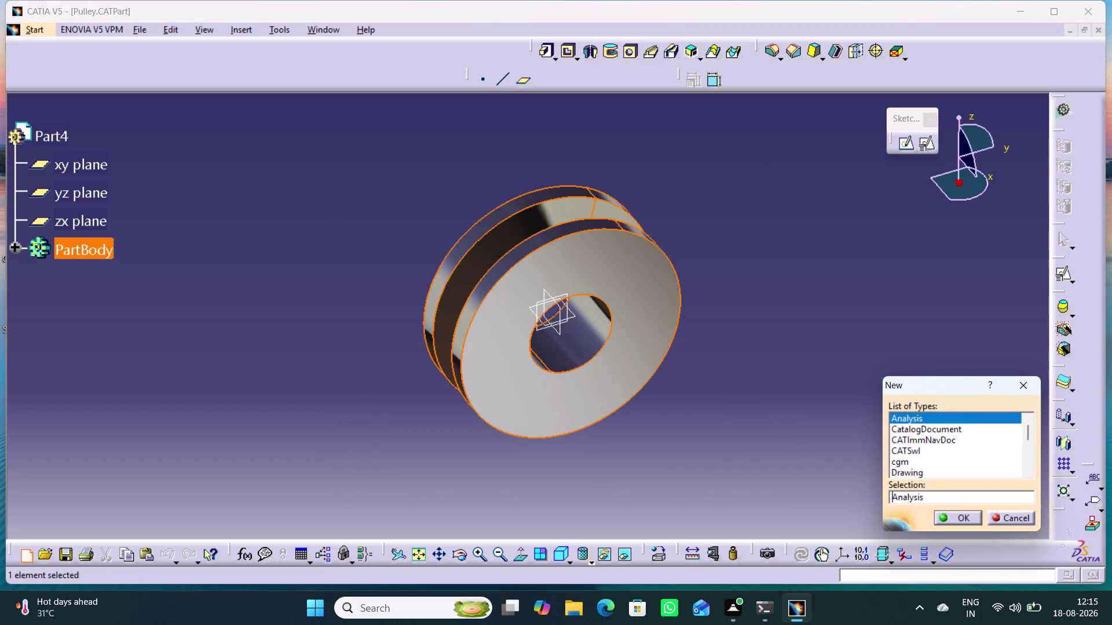
Create a new Part with the default name Part5 and sketch on its zx plane.
key(Down)
key(Return)
key(Return)
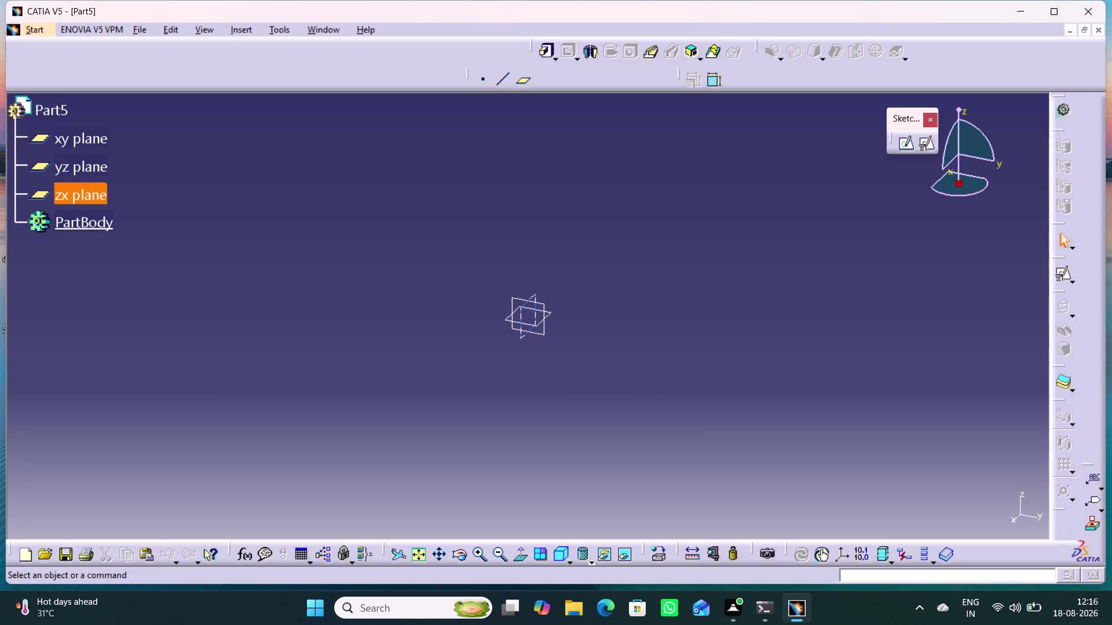
click(524, 336)
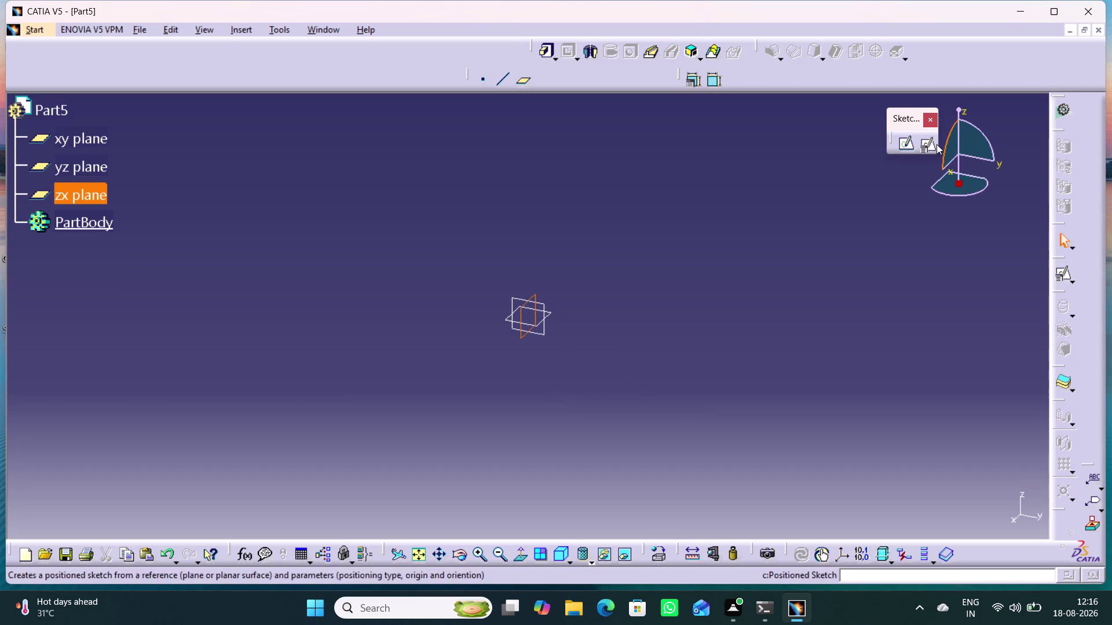
click(902, 144)
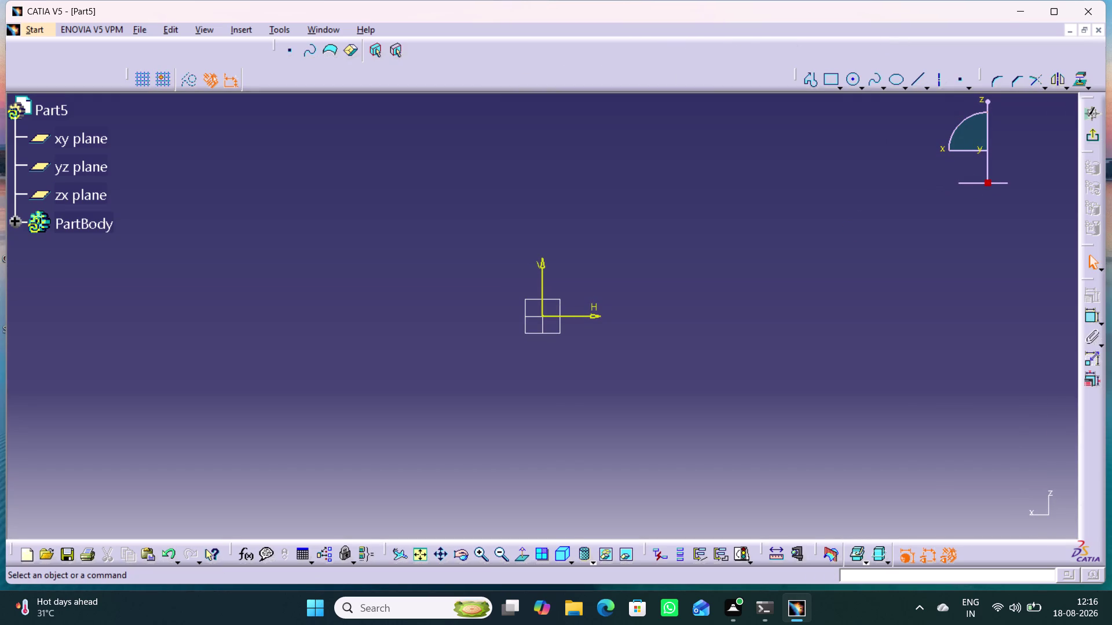
Draw a ten-line stepped profile with the Profile tool, closing at its vertical-axis start.
click(810, 81)
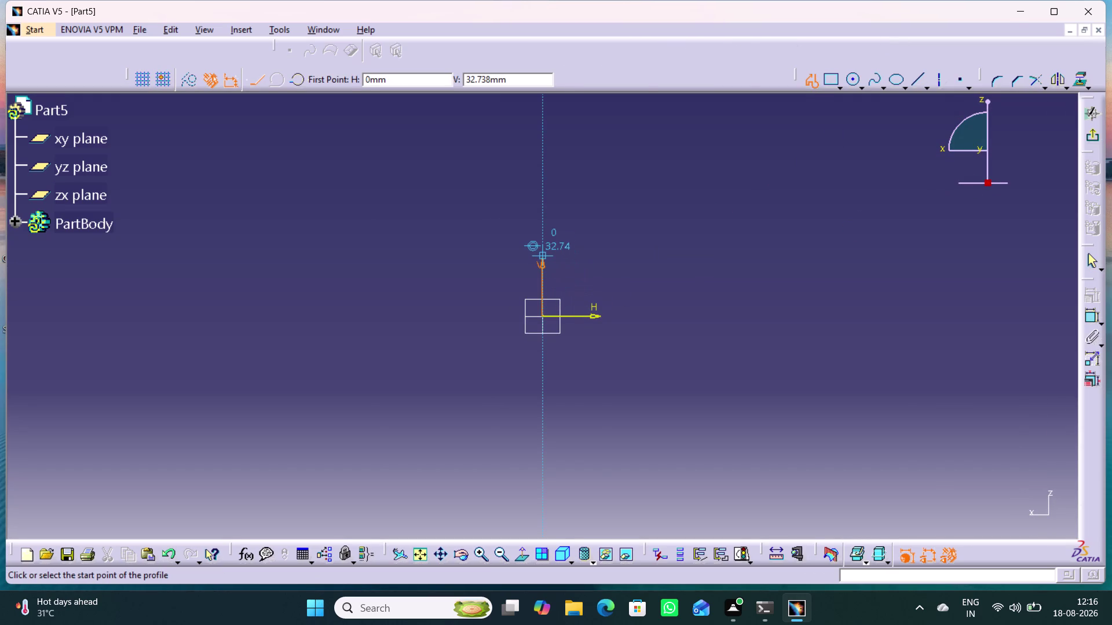
click(541, 255)
click(545, 187)
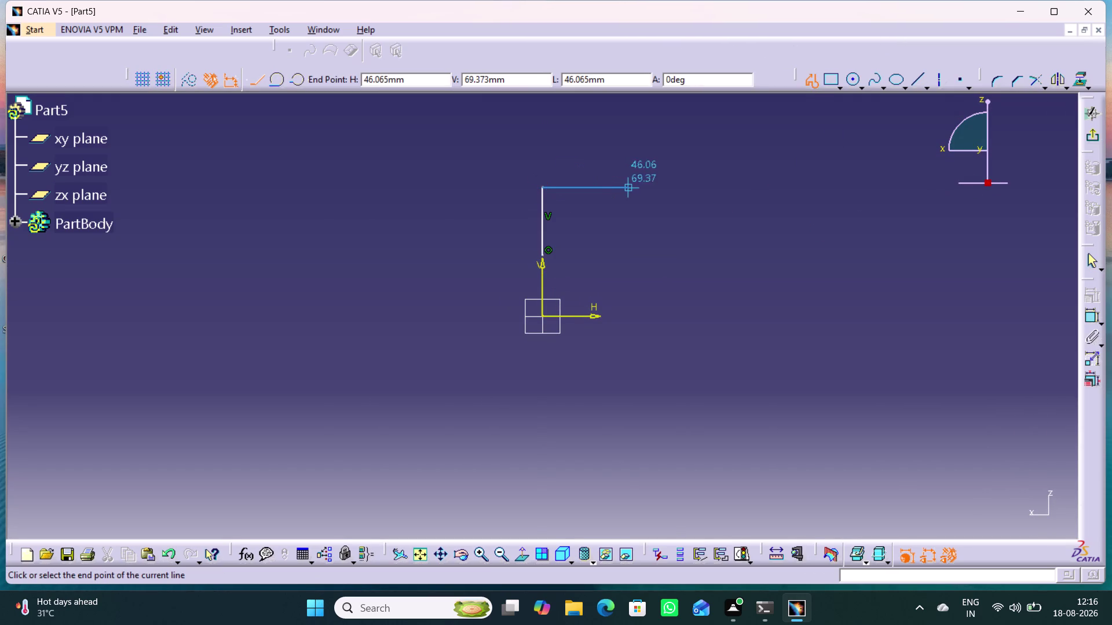
click(638, 188)
click(639, 148)
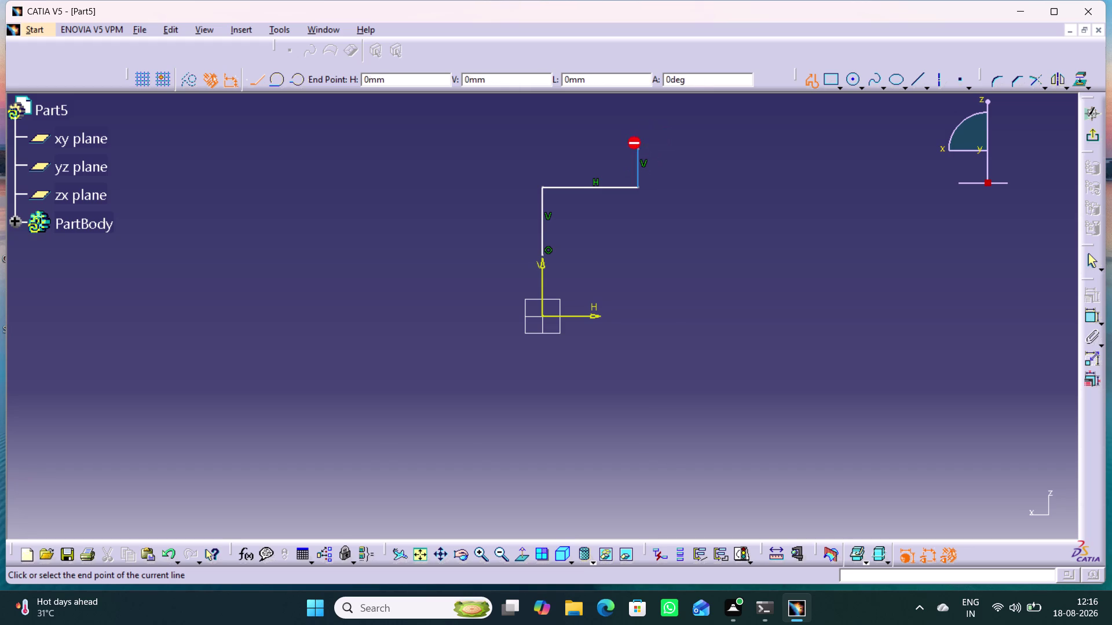
click(700, 147)
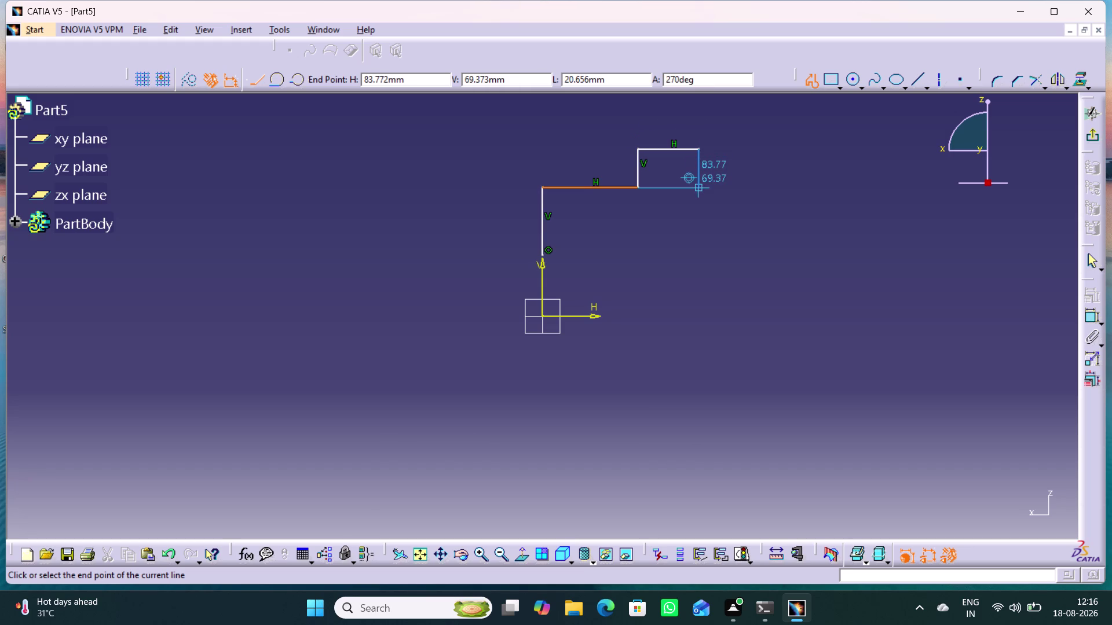
click(700, 185)
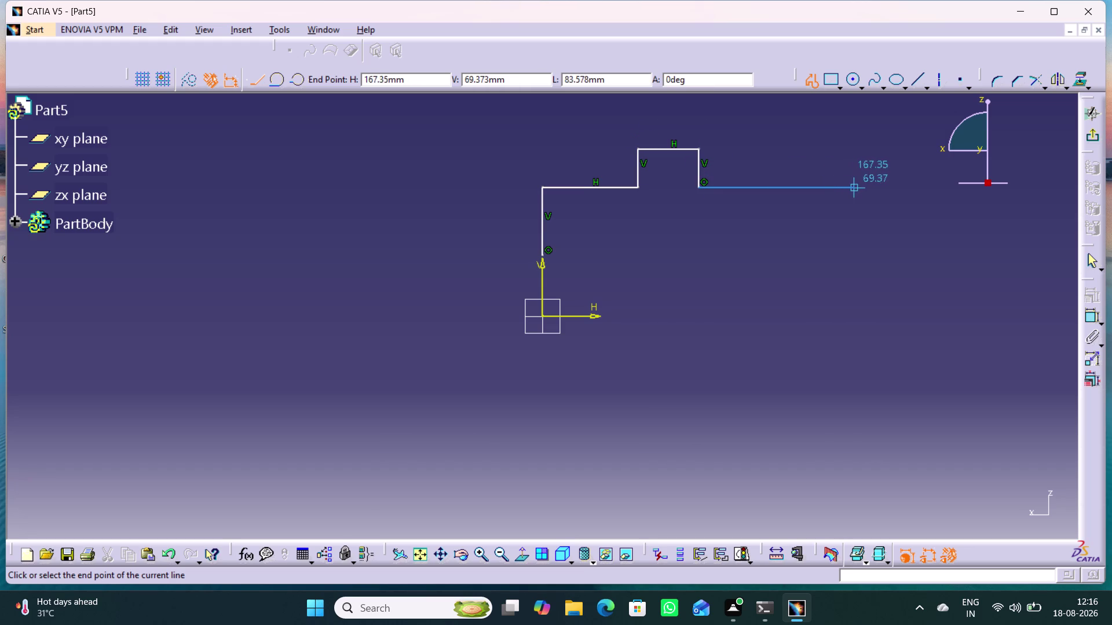
click(900, 188)
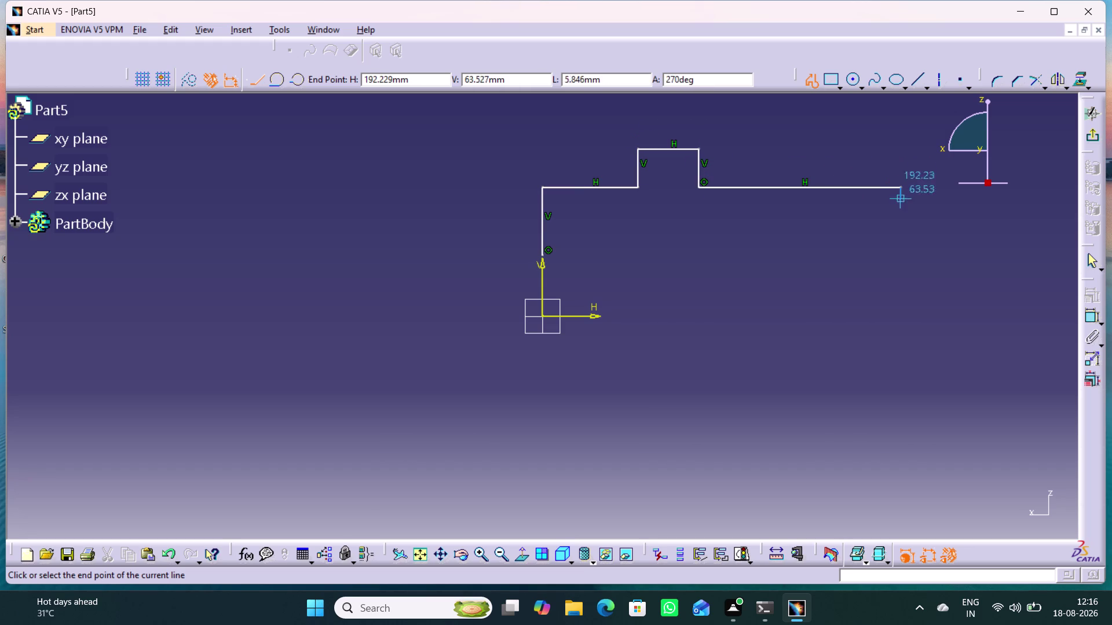
click(899, 287)
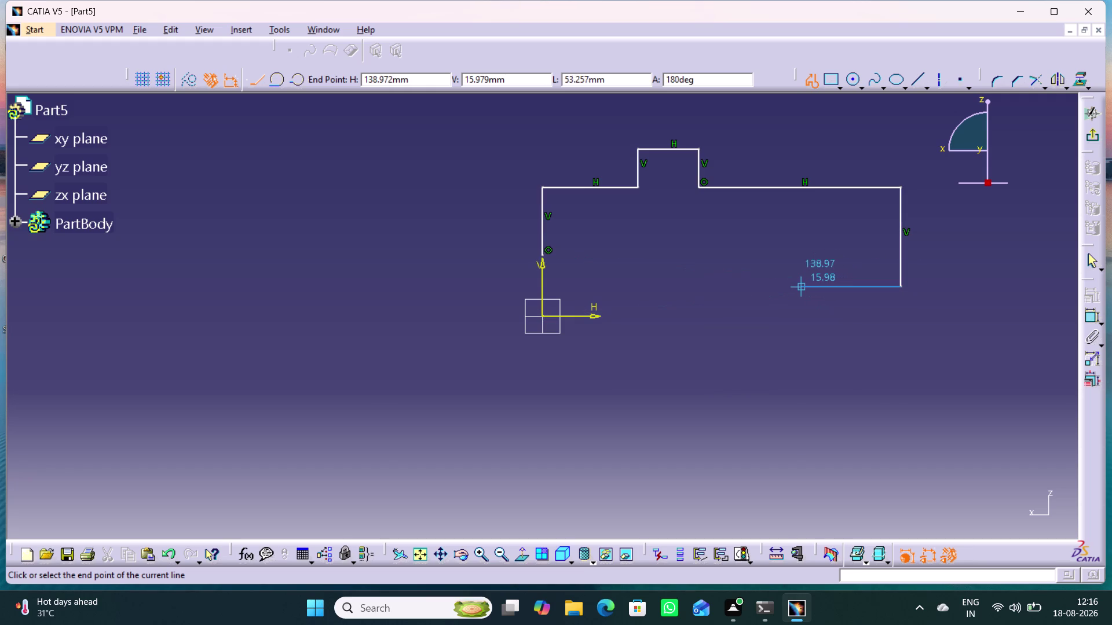
click(799, 287)
click(802, 253)
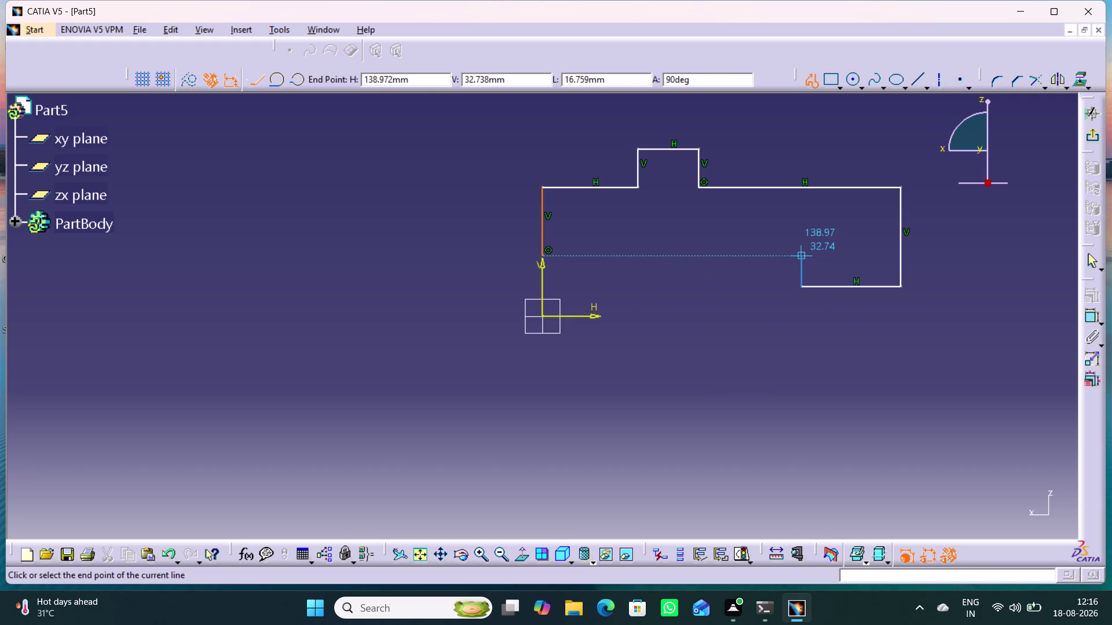
click(542, 254)
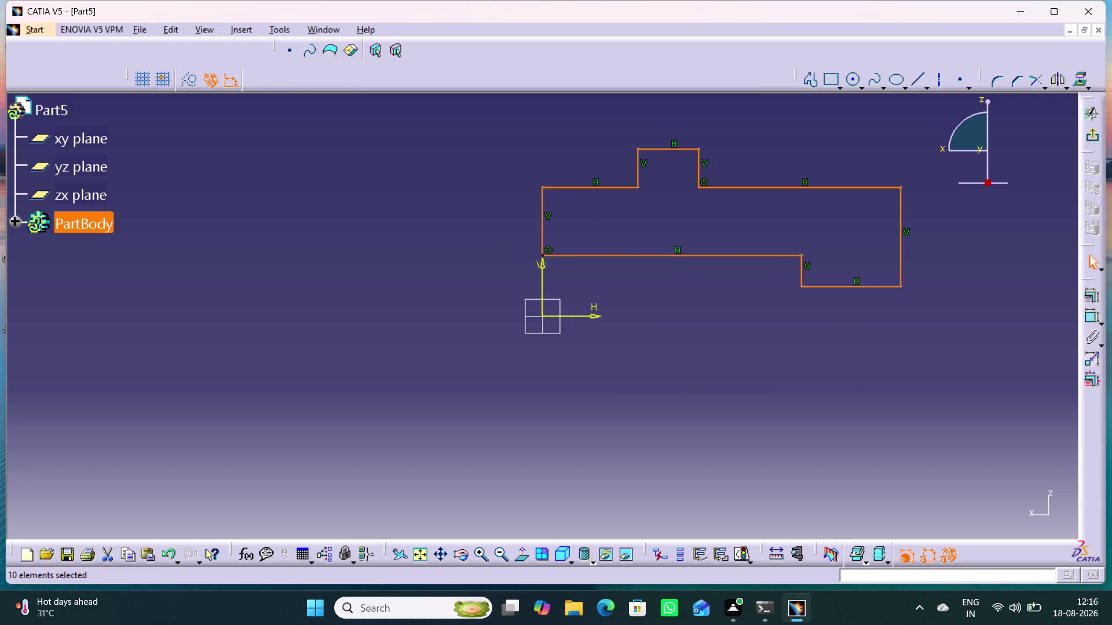
right_click(439, 237)
click(601, 286)
double_click(595, 281)
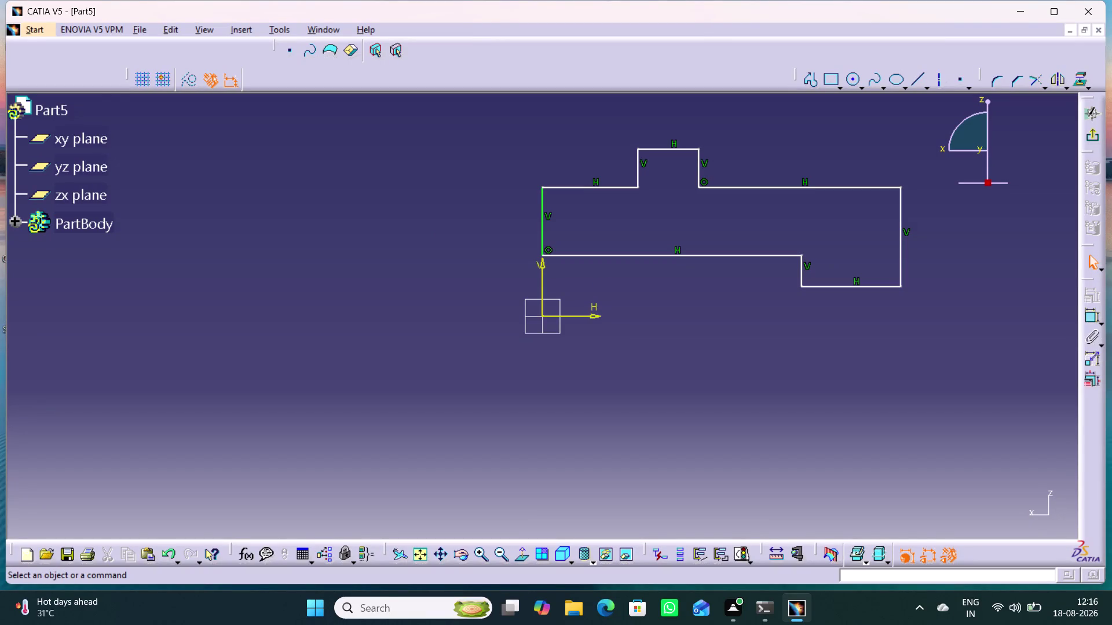
scroll(down, 3)
scroll(down, 3)
middle_drag(569, 278, 591, 195)
right_click(570, 278)
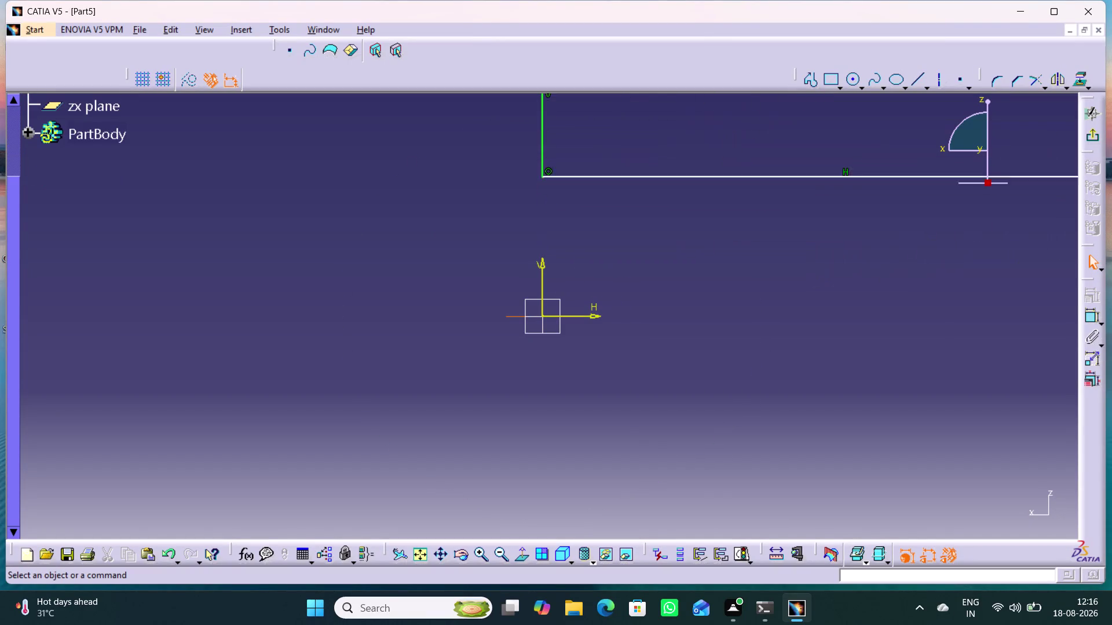
middle_drag(591, 195, 603, 179)
middle_drag(595, 190, 568, 291)
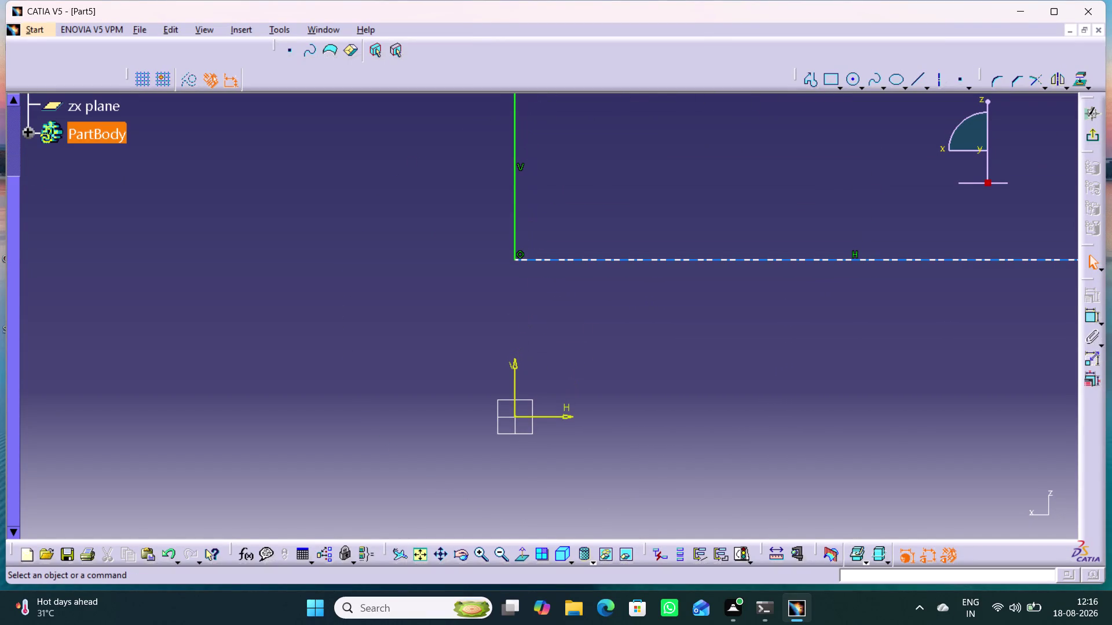
drag(536, 258, 545, 263)
scroll(up, 3)
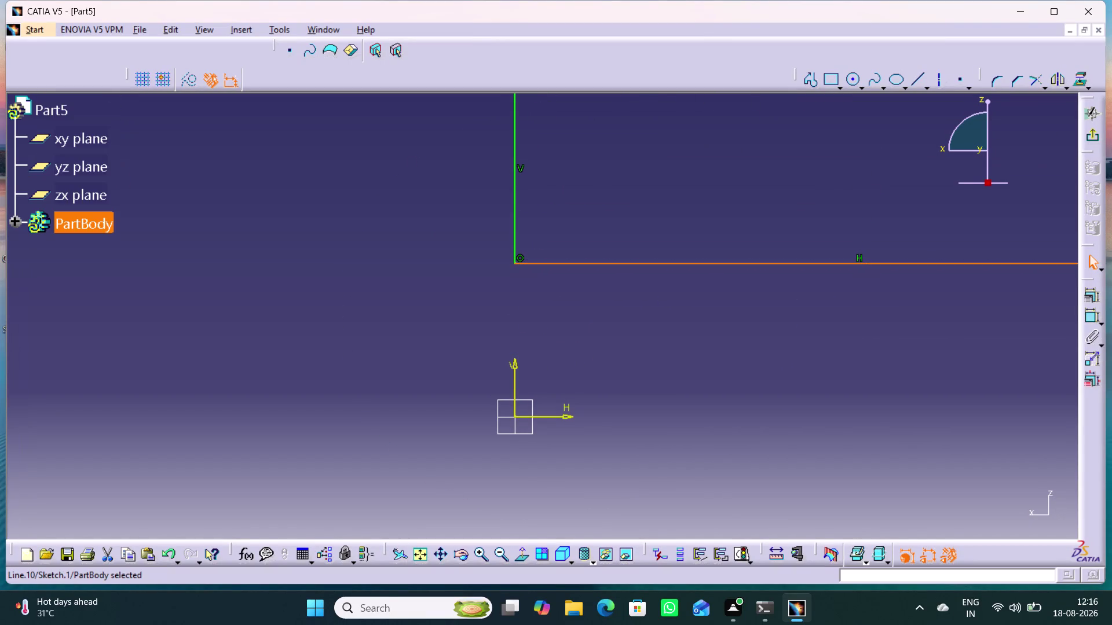
middle_drag(792, 312, 803, 394)
right_click(792, 312)
middle_drag(808, 376, 755, 400)
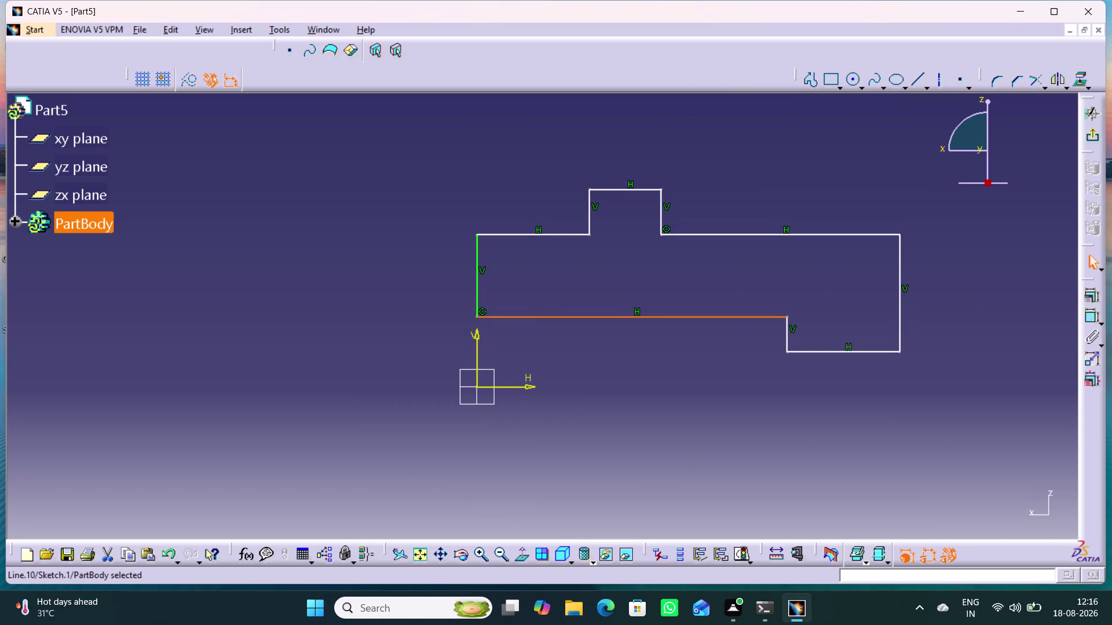
click(658, 358)
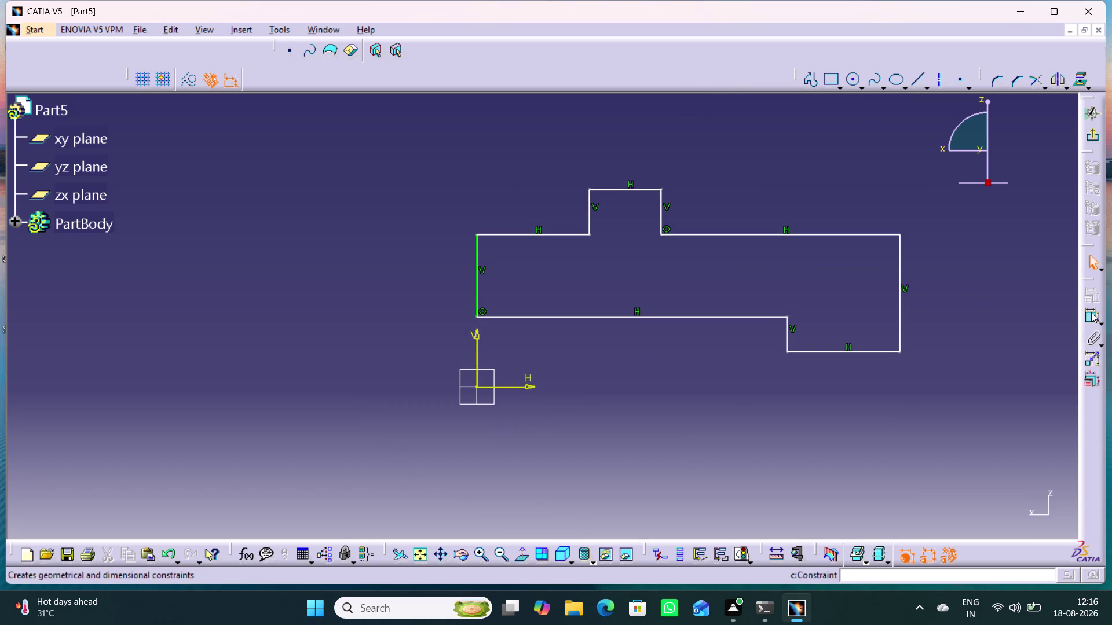
Dimension the upper-left horizontal edge to 7.5 mm after dismissing an error.
double_click(1091, 312)
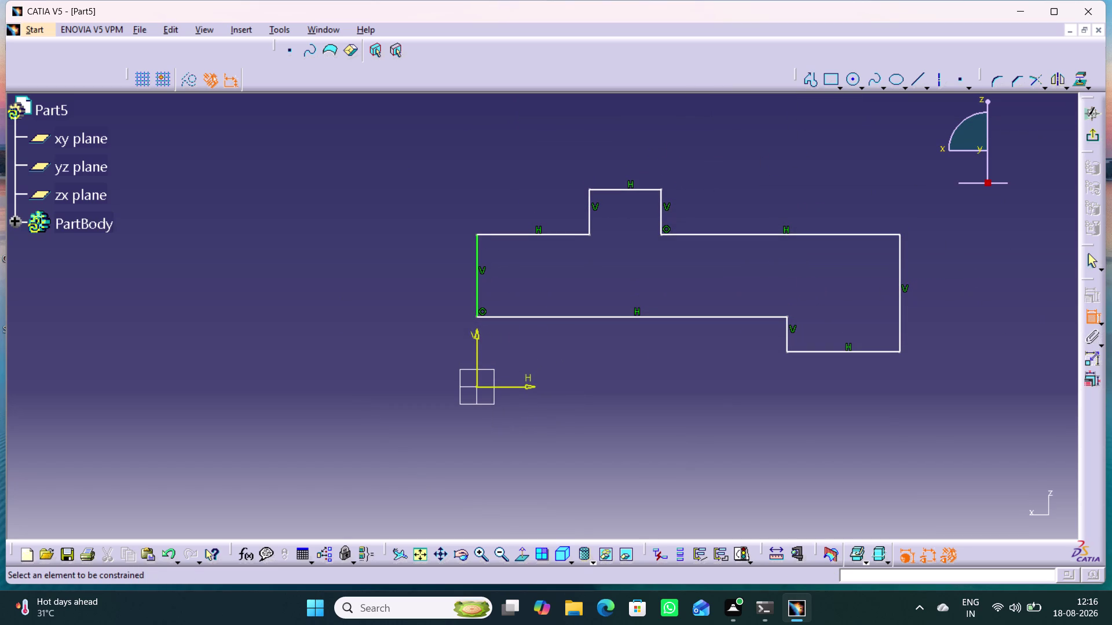
click(529, 235)
click(527, 190)
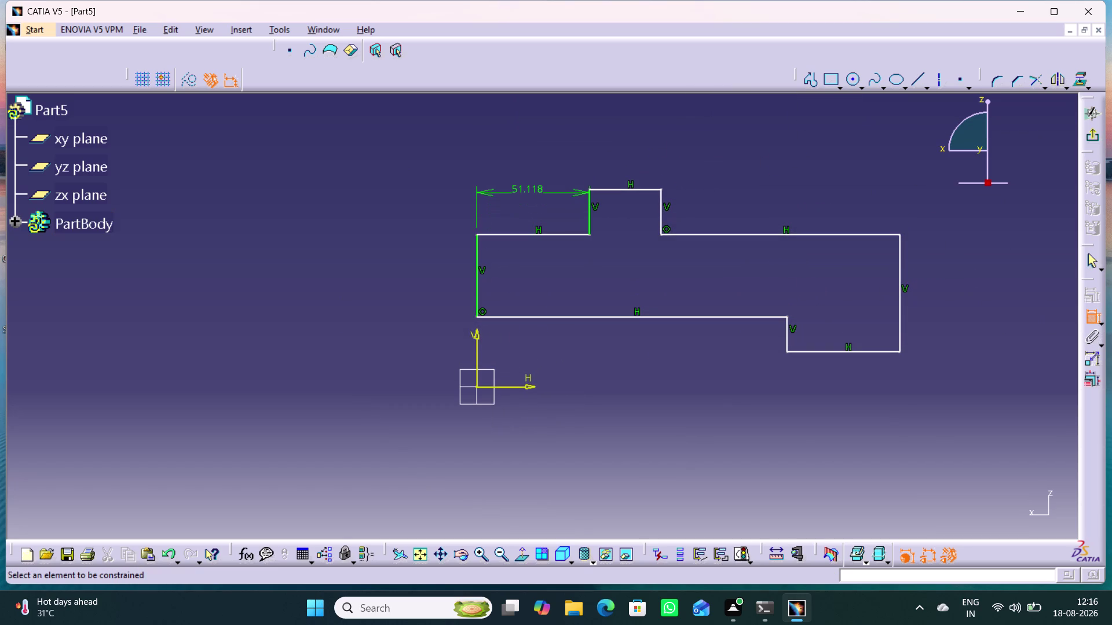
text(7.5)
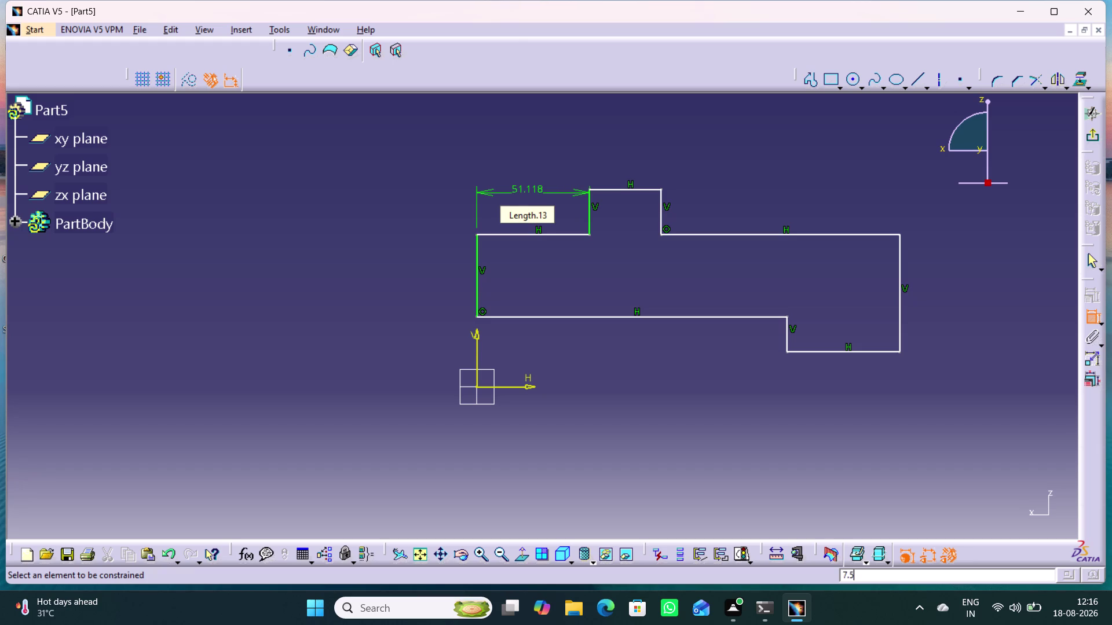
key(Return)
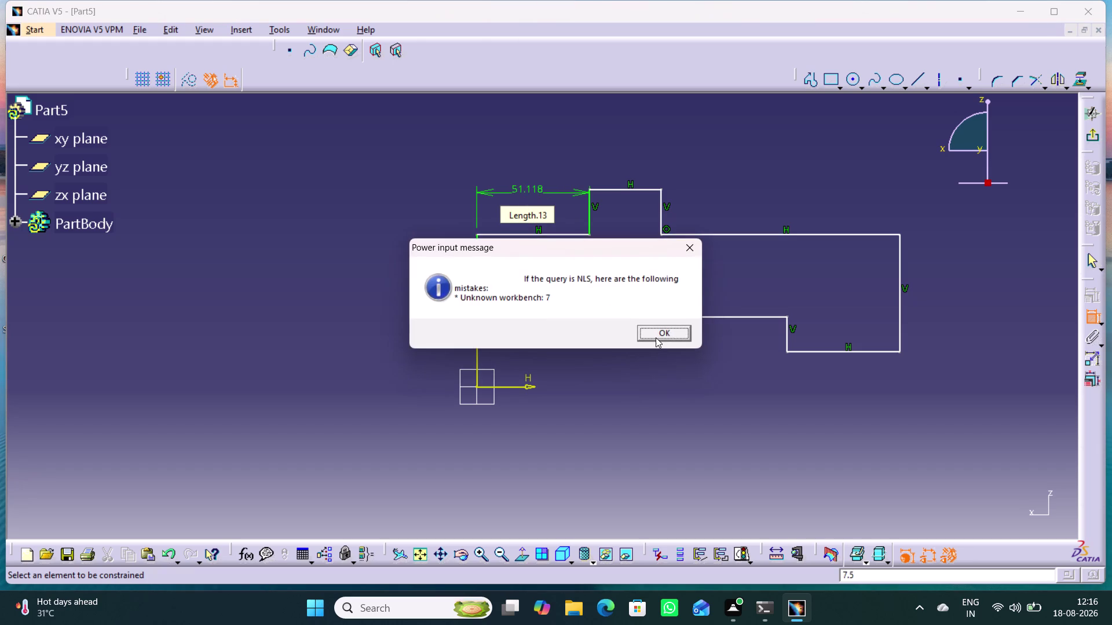
click(656, 338)
double_click(525, 189)
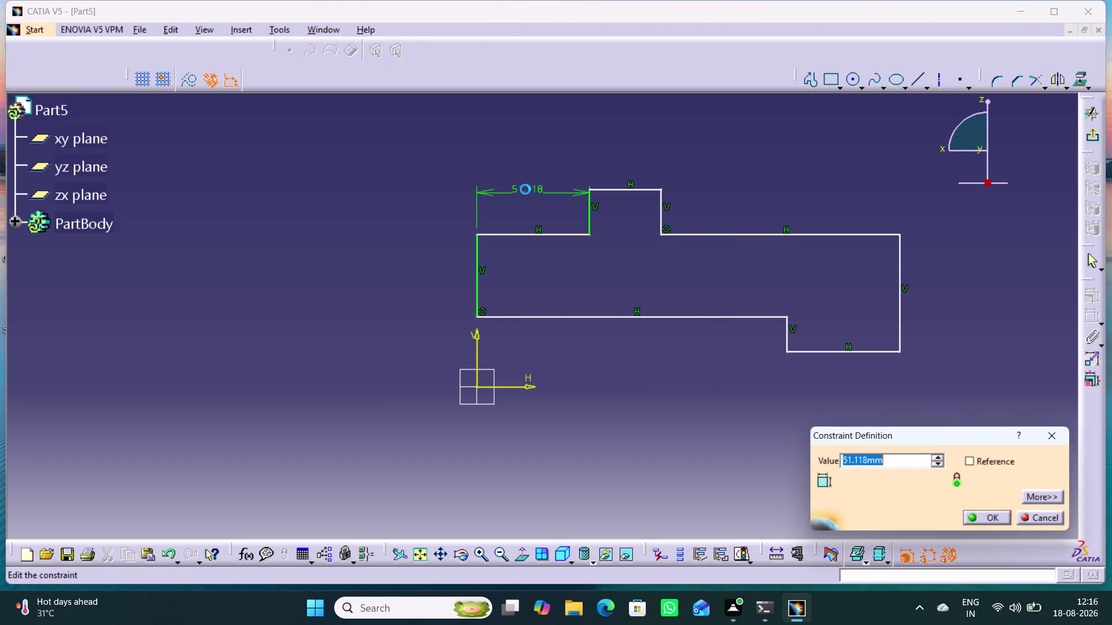
key(7)
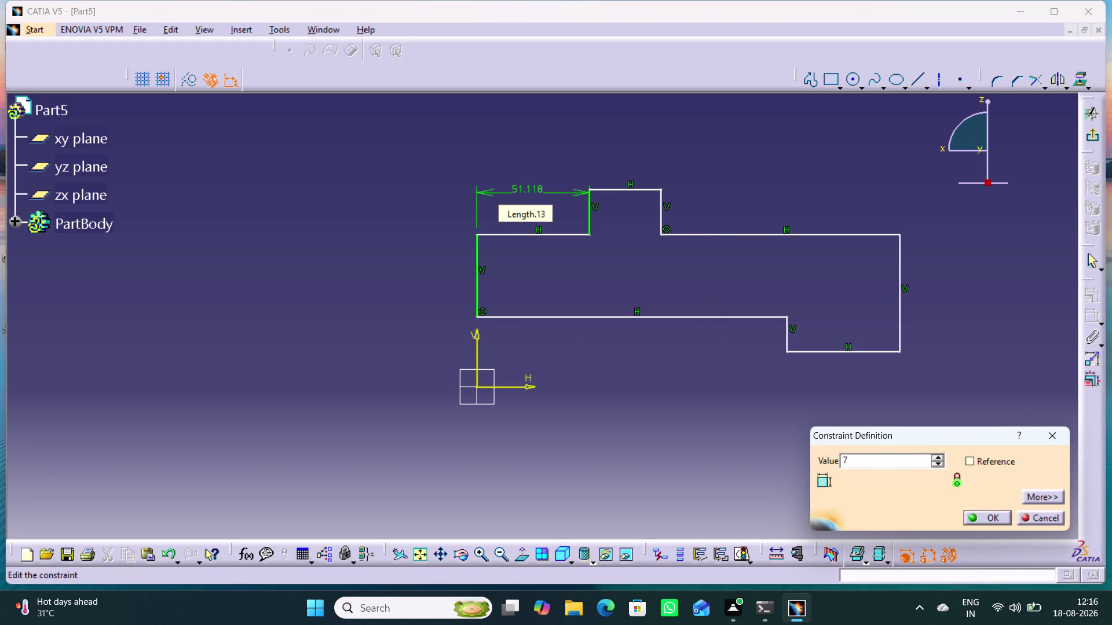
text(.5)
key(Return)
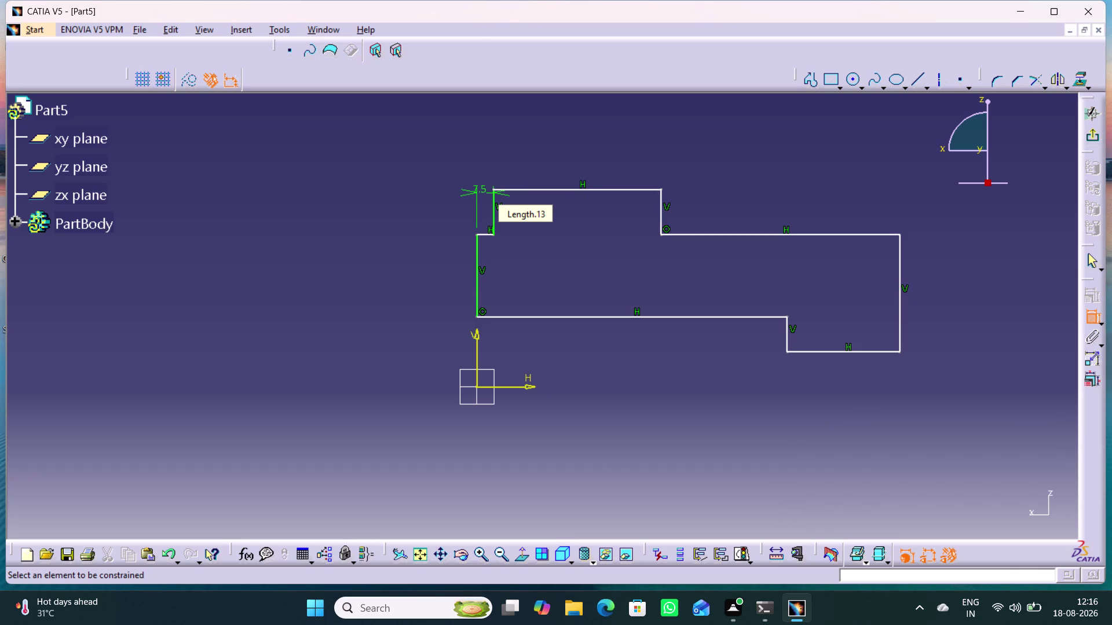
Dimension the upper-right horizontal edge as a 20 mm step width.
click(699, 235)
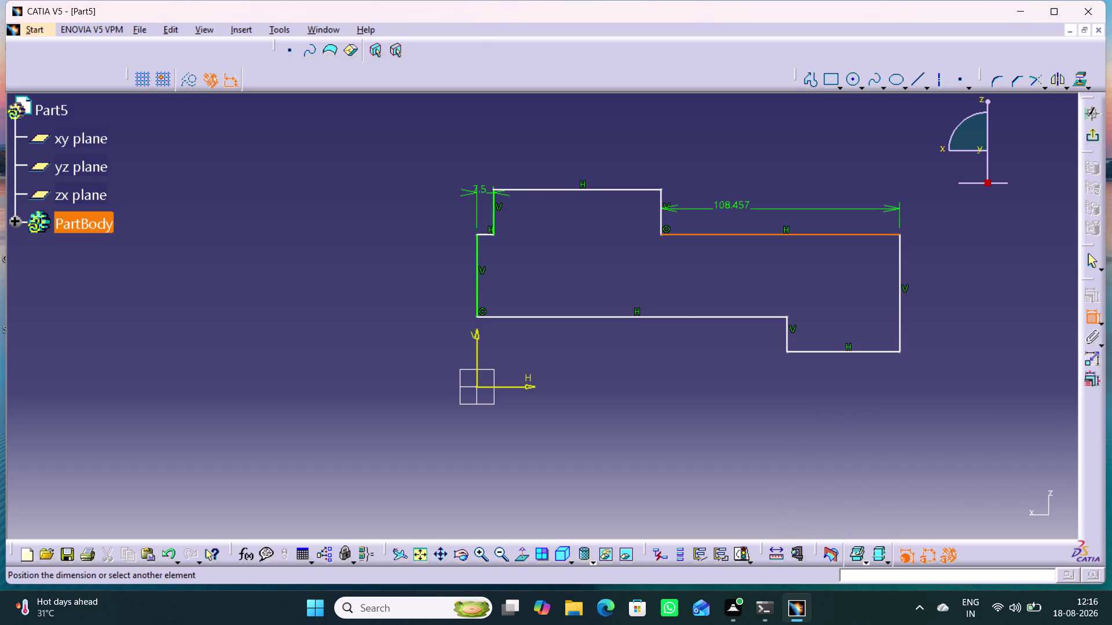
click(752, 159)
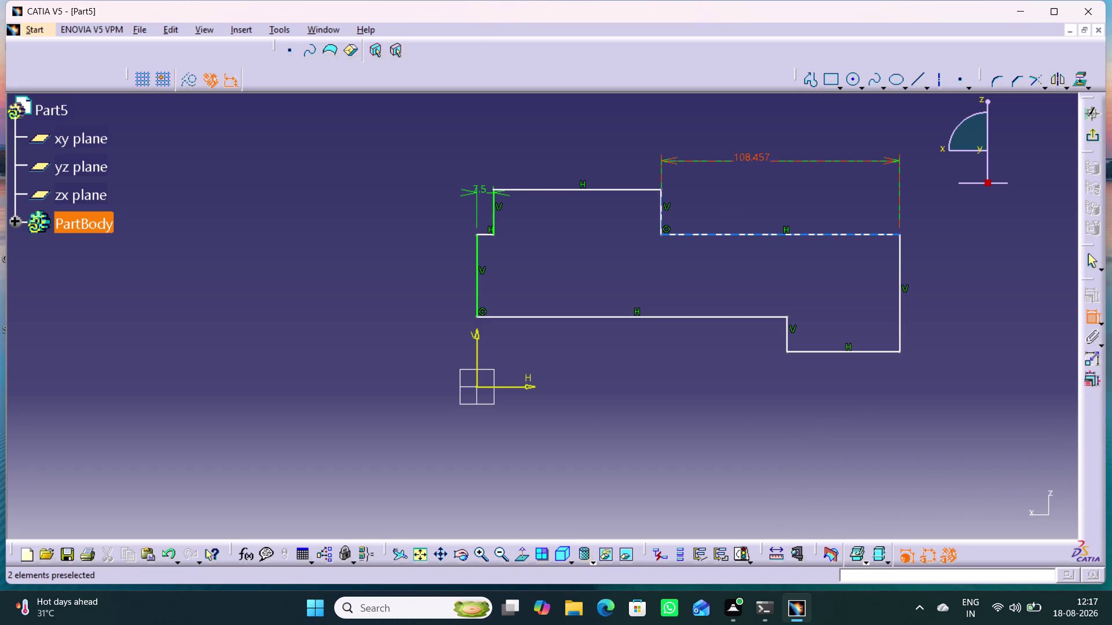
double_click(752, 161)
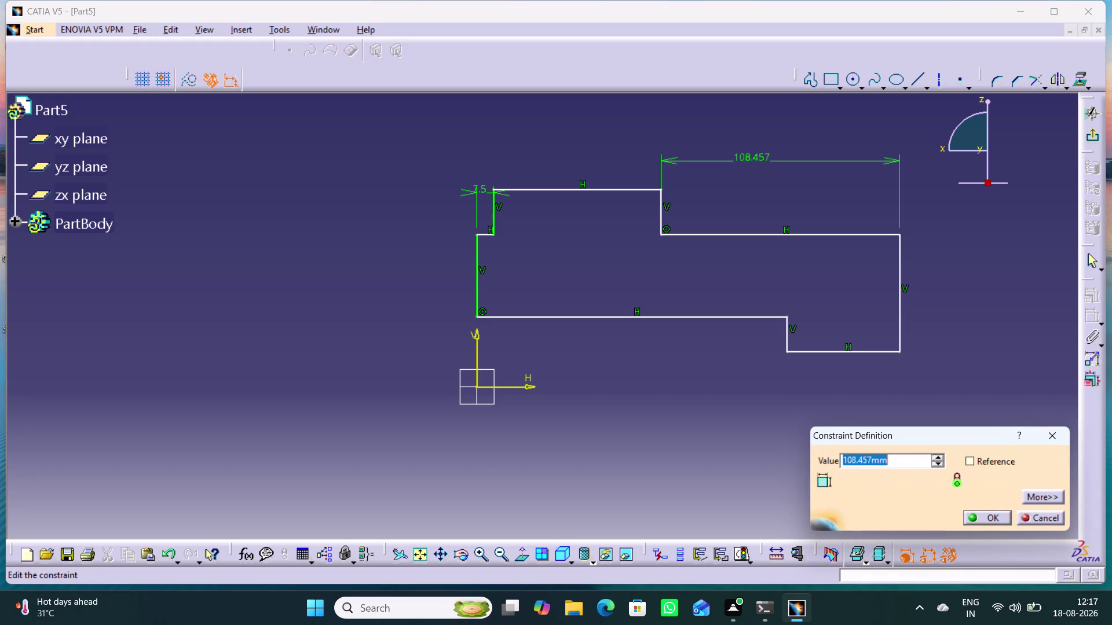
text(20)
key(Return)
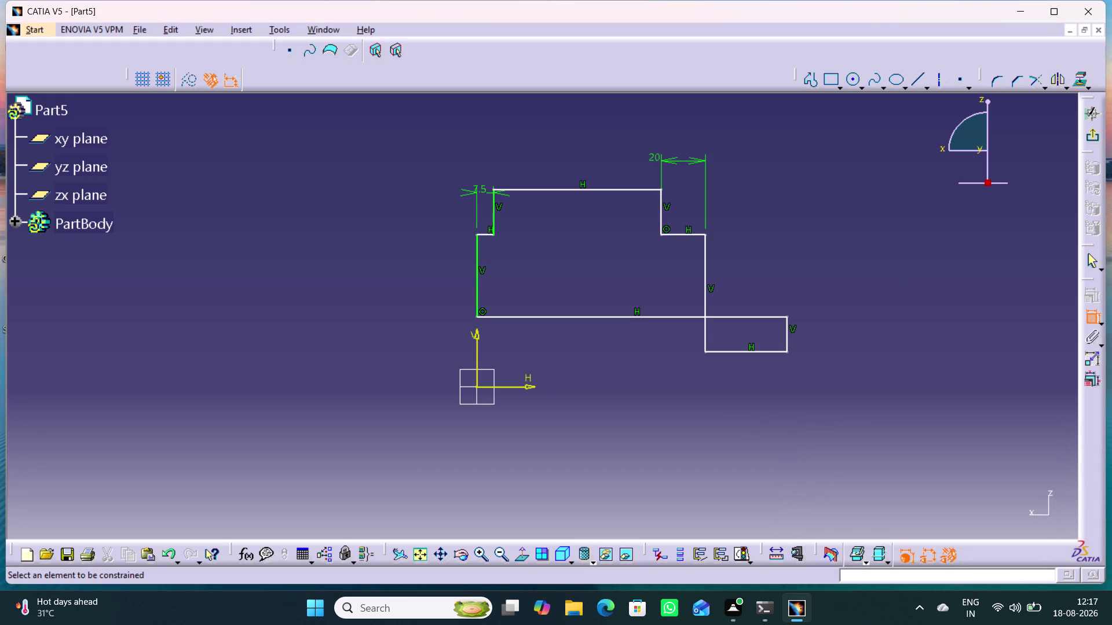
Add an overall width dimension between the outer vertical edges and set it to 31.25 mm.
click(844, 218)
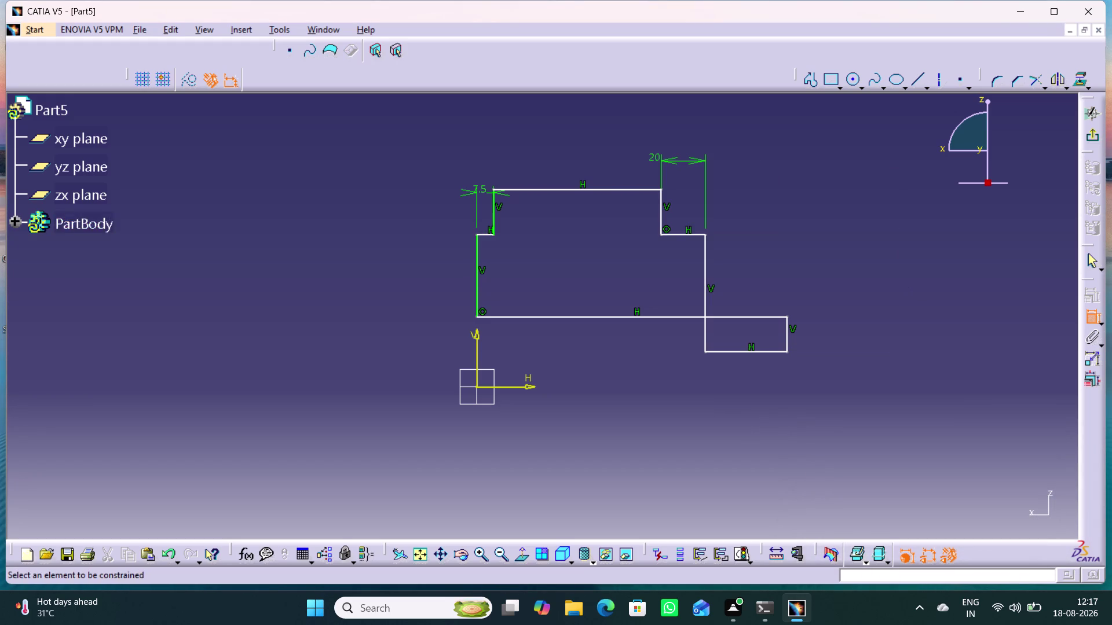
click(475, 240)
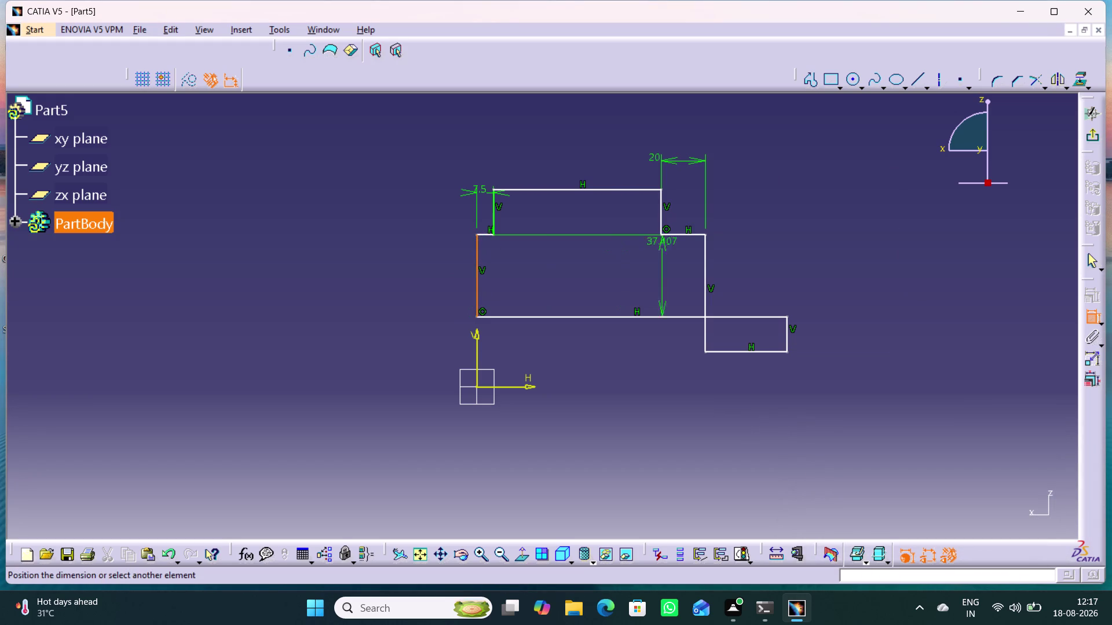
click(705, 242)
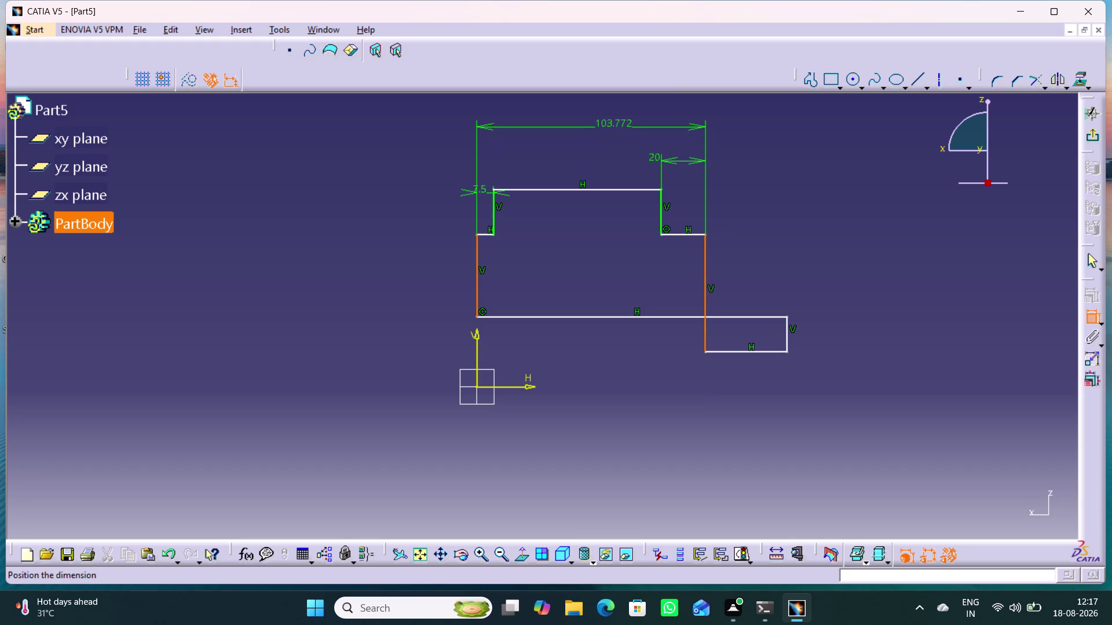
click(603, 123)
double_click(598, 120)
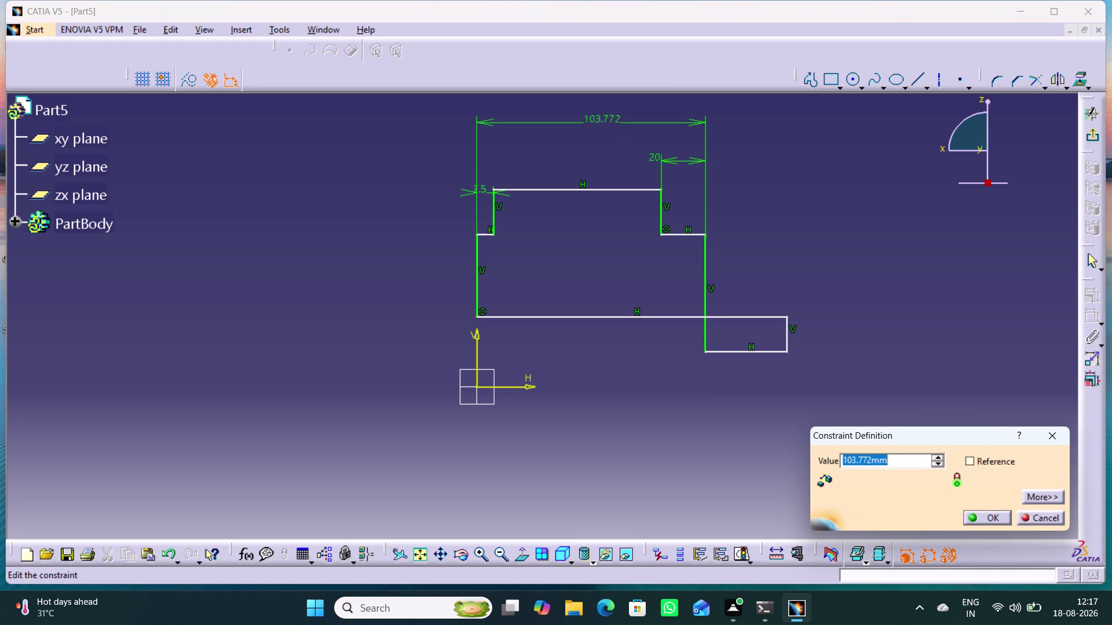
text(3)
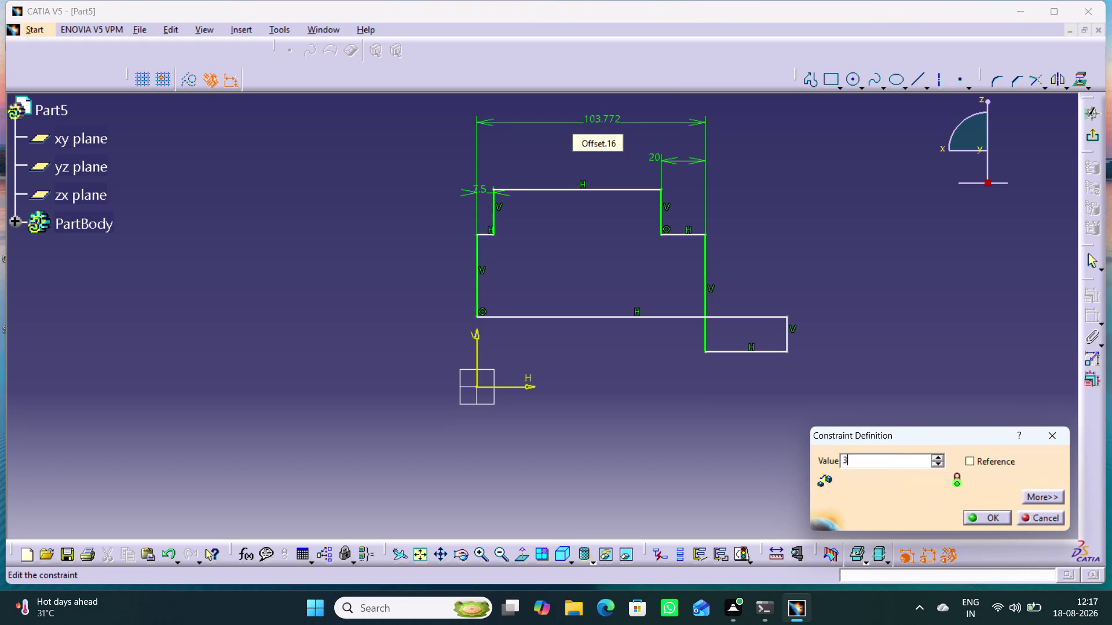
text(1.25)
key(Return)
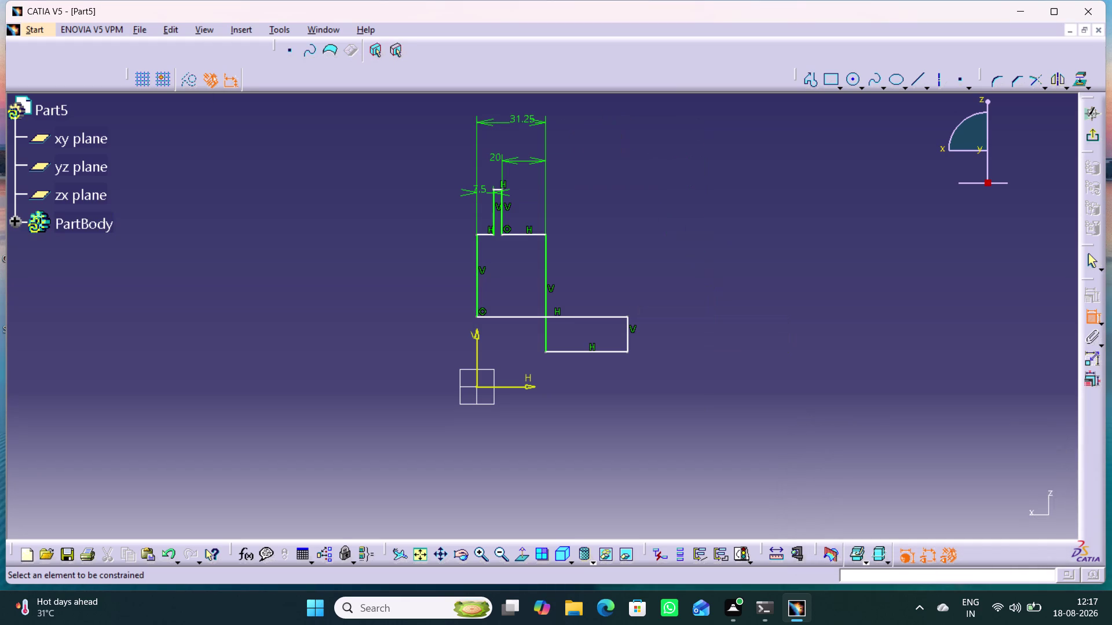
click(624, 214)
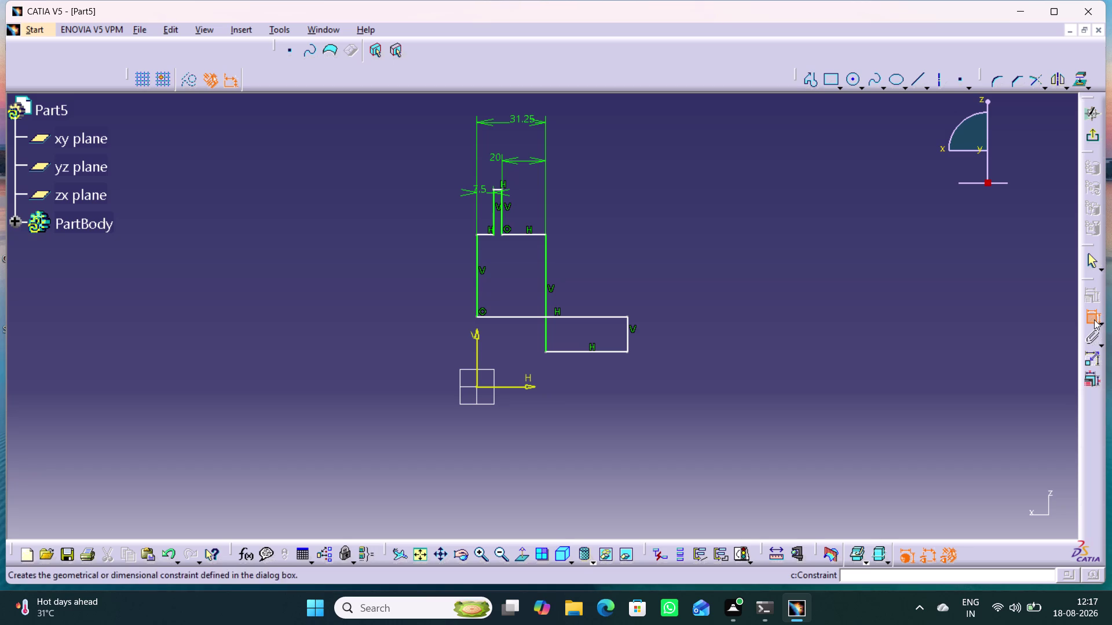
click(1093, 320)
click(845, 318)
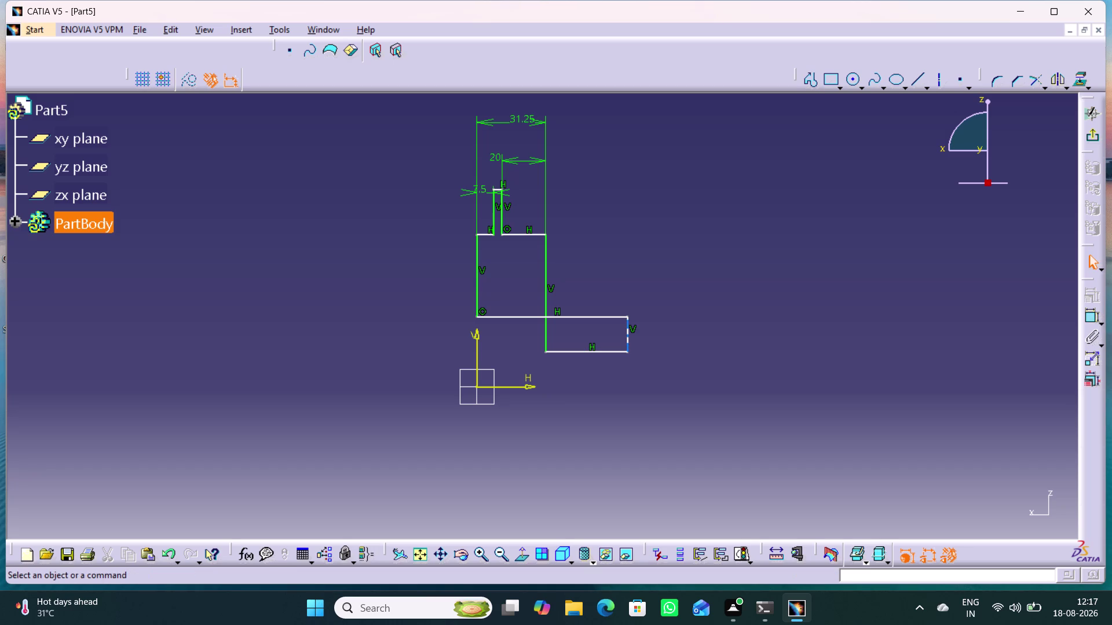
drag(626, 340, 521, 336)
middle_drag(512, 358, 552, 272)
right_click(512, 358)
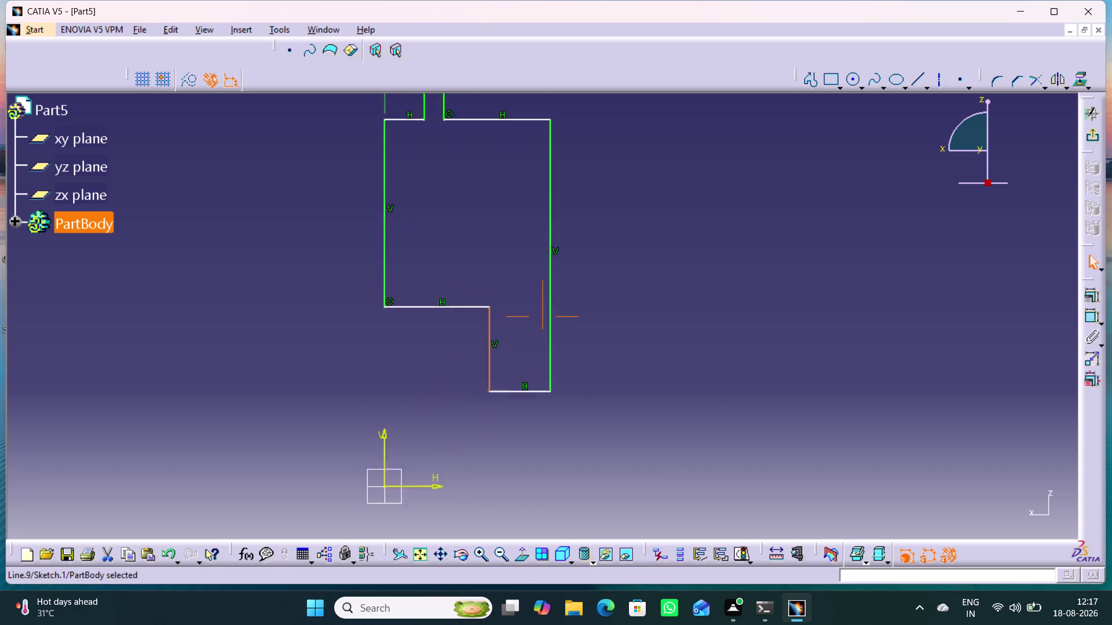
middle_drag(553, 272, 571, 256)
middle_drag(420, 403, 514, 387)
right_click(510, 428)
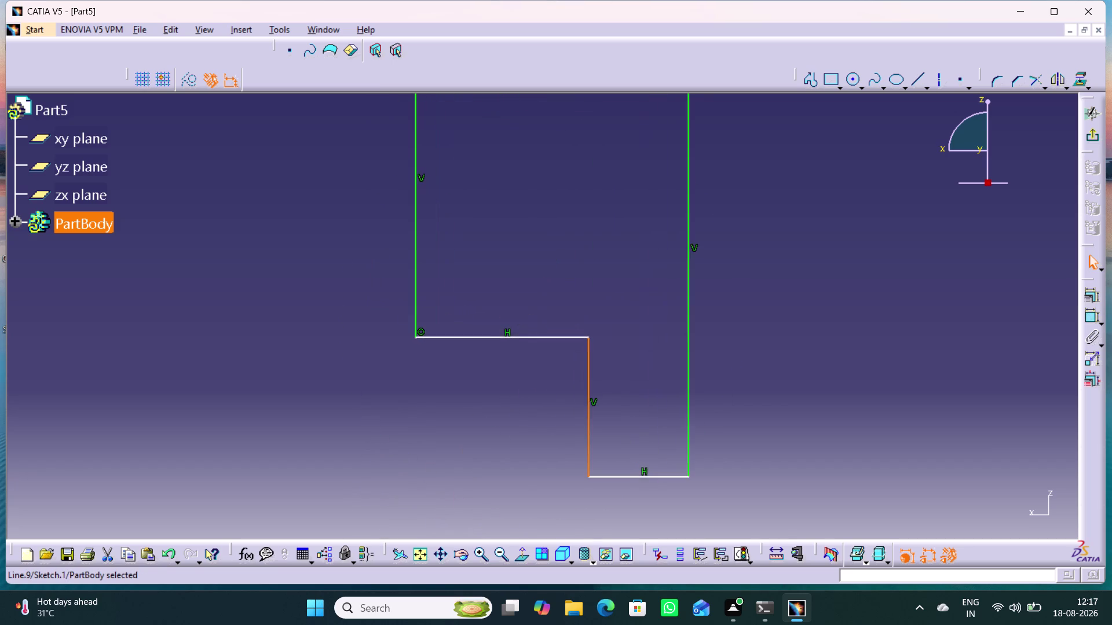
middle_drag(526, 425, 555, 482)
right_click(529, 431)
middle_drag(555, 478, 549, 500)
scroll(down, 3)
middle_drag(550, 500, 562, 476)
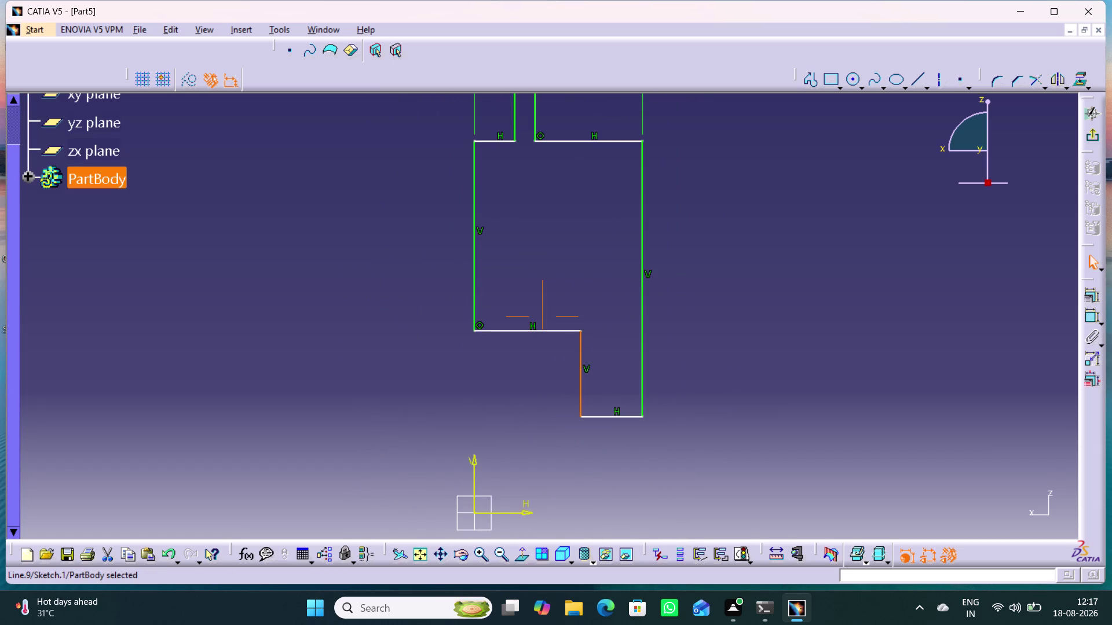
Discard an unwanted 15.887 dimension on the short vertical step edge.
double_click(1091, 317)
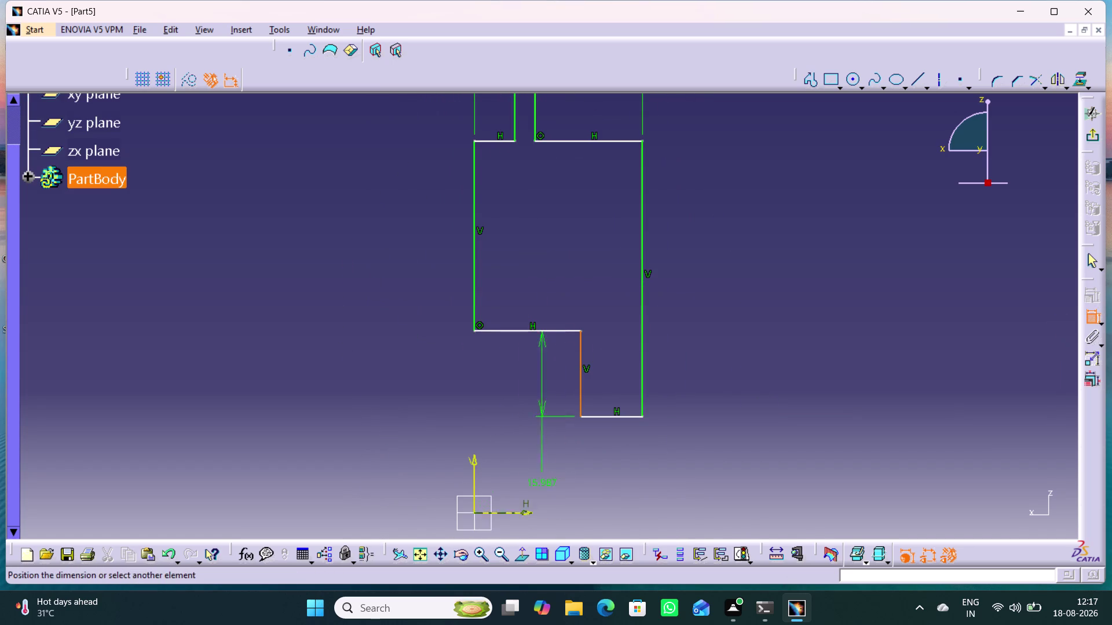
right_click(758, 342)
click(826, 325)
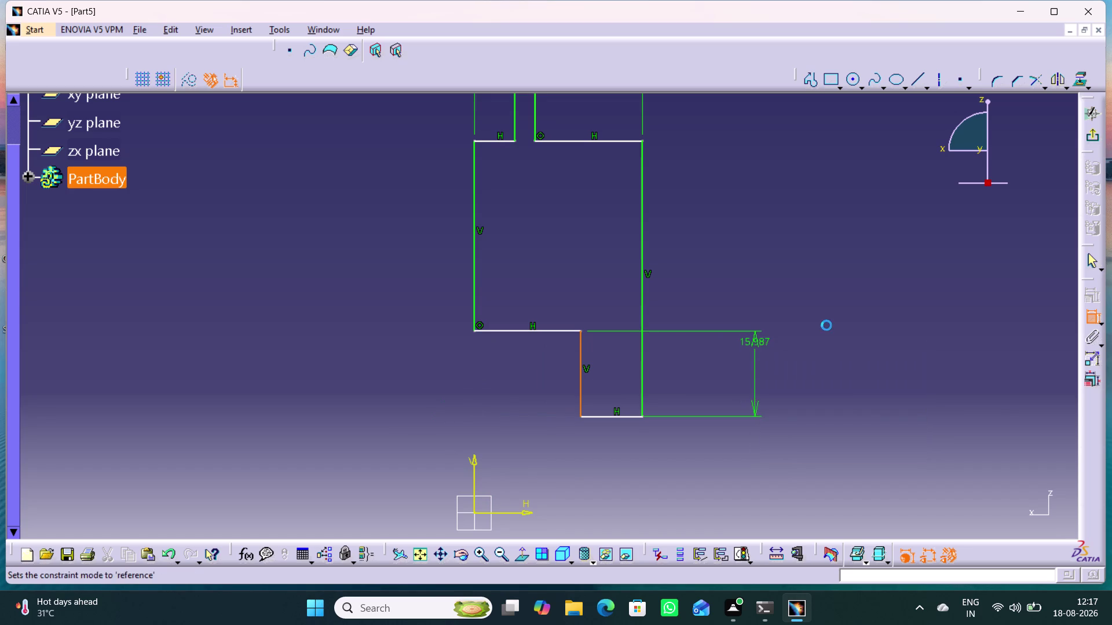
click(1086, 319)
click(981, 310)
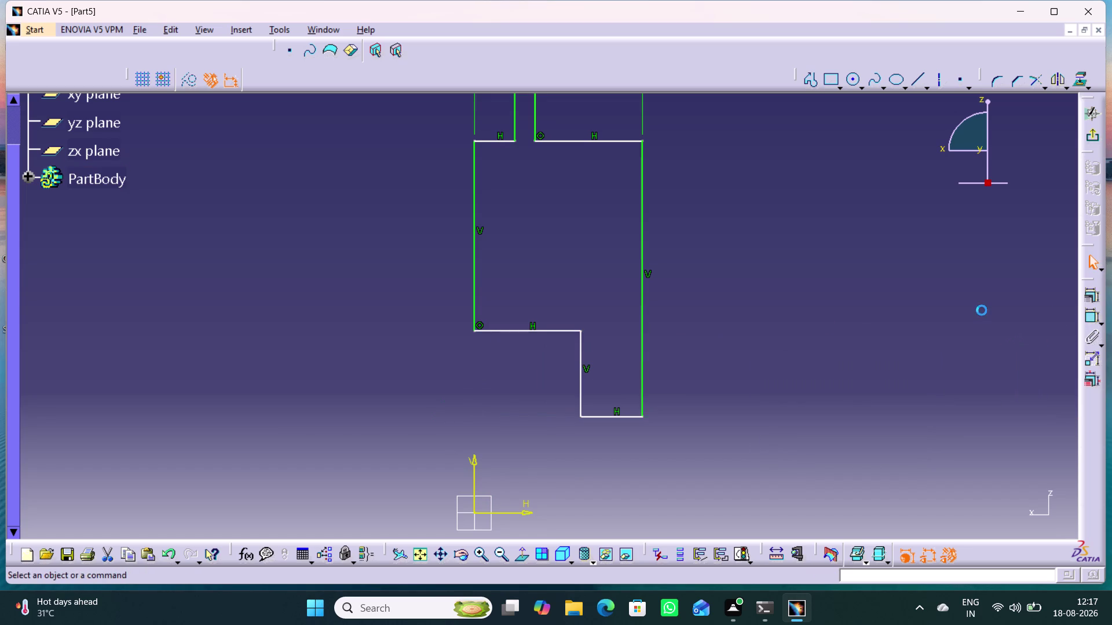
Constrain the inner horizontal edge 3.75/2 = 1.875 mm from the horizontal axis.
double_click(1089, 319)
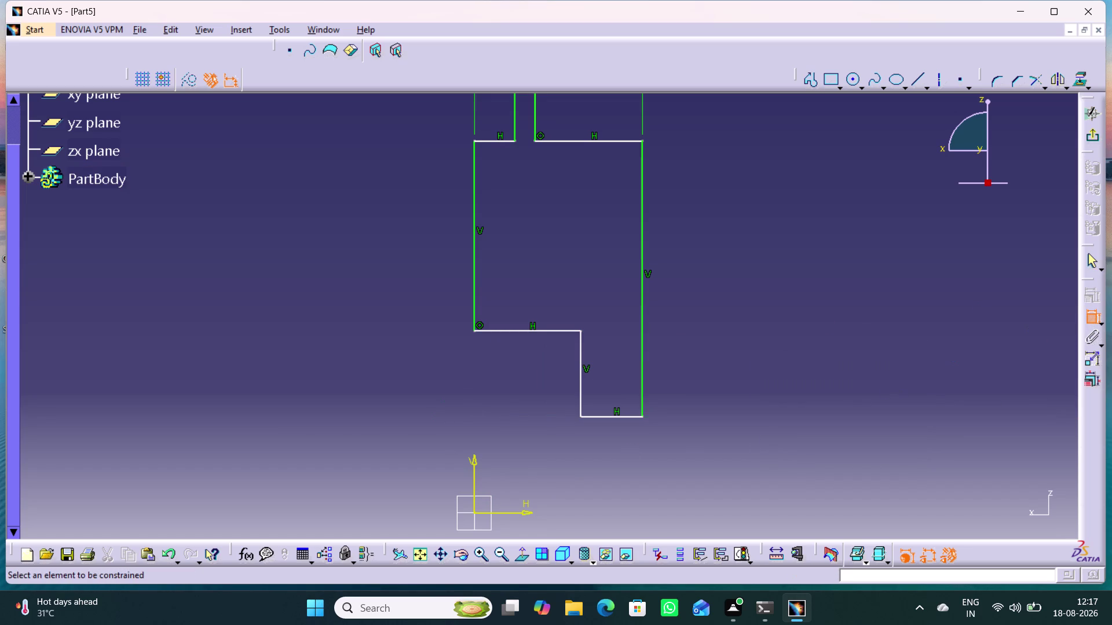
click(475, 514)
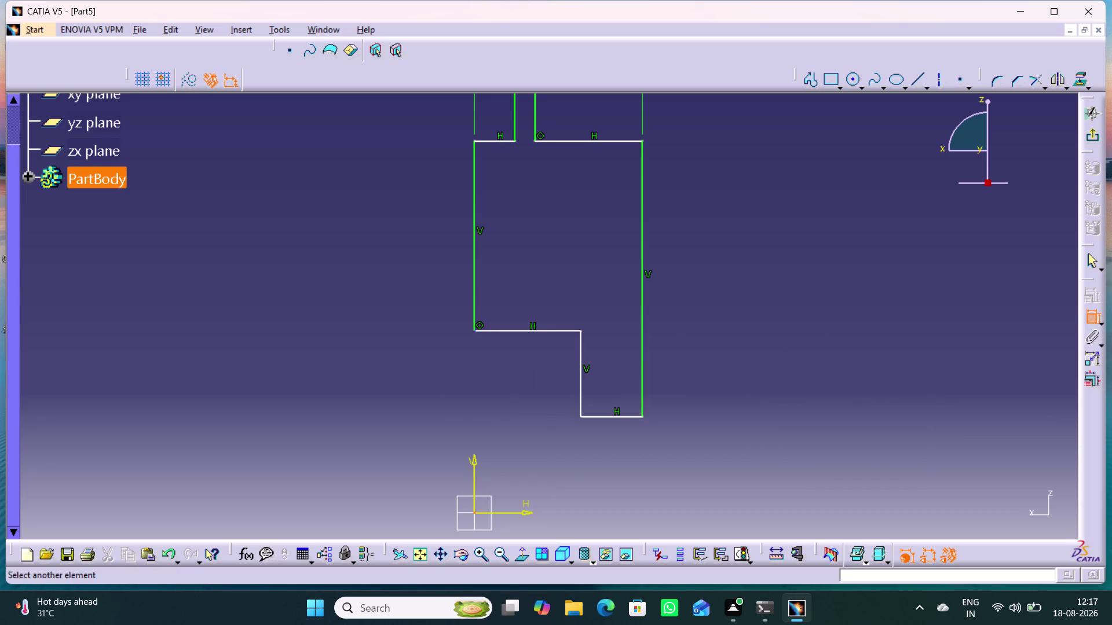
click(491, 333)
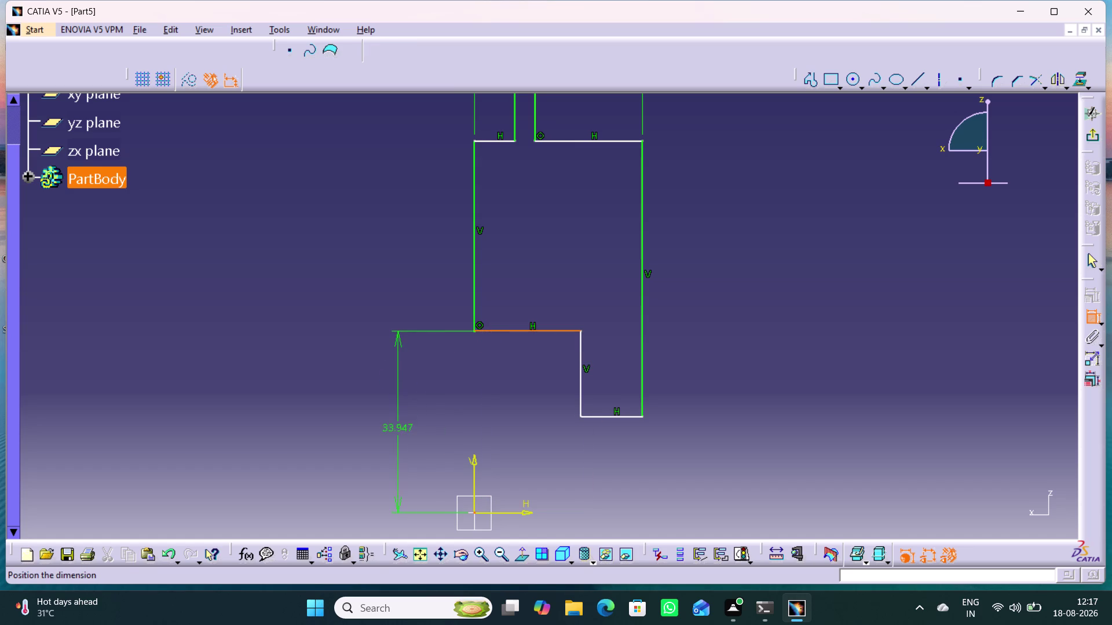
click(397, 435)
double_click(403, 427)
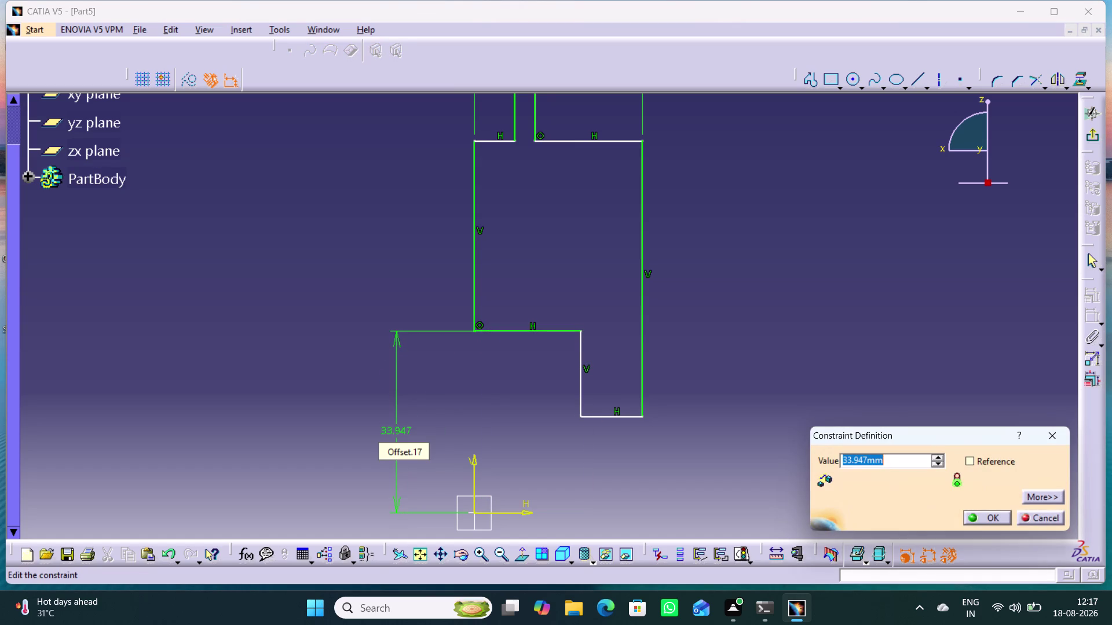
text(3.7)
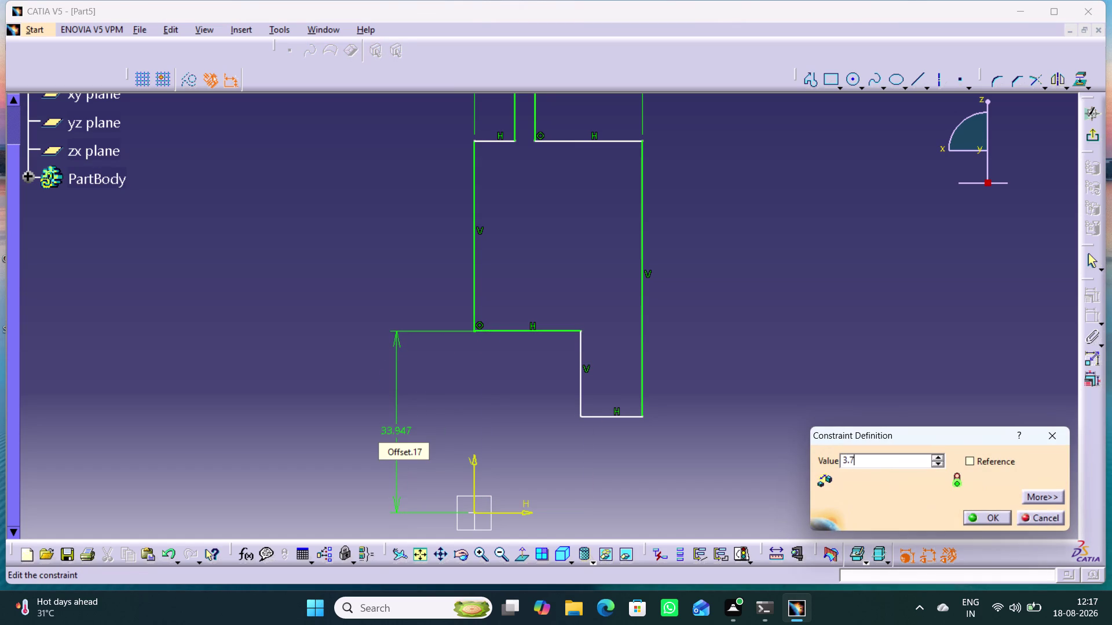
text(5)
key(slash)
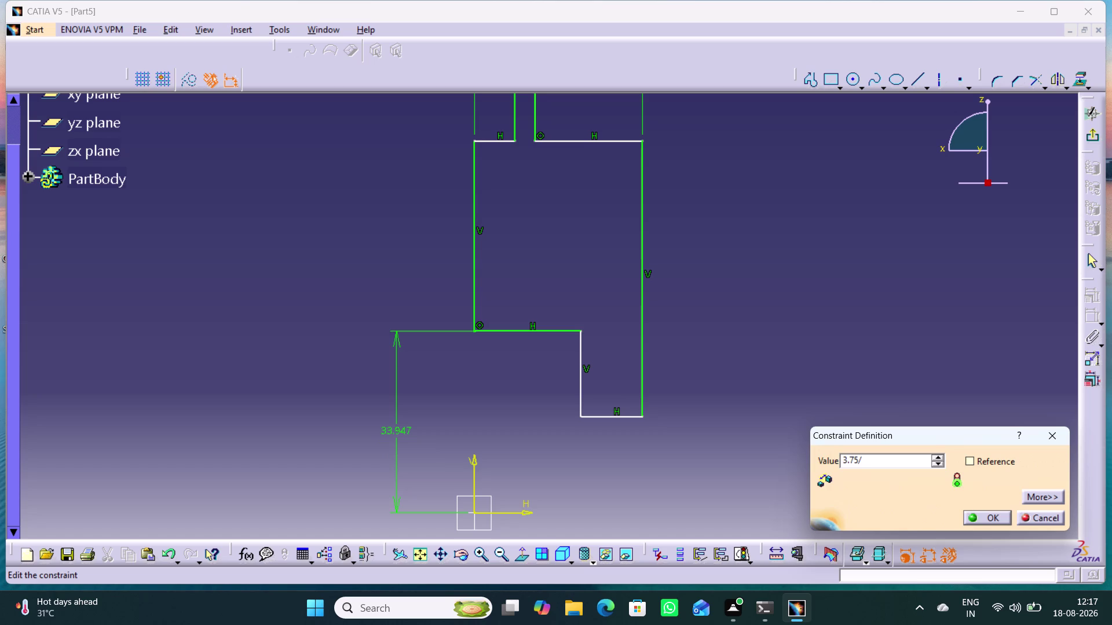
key(2)
key(Return)
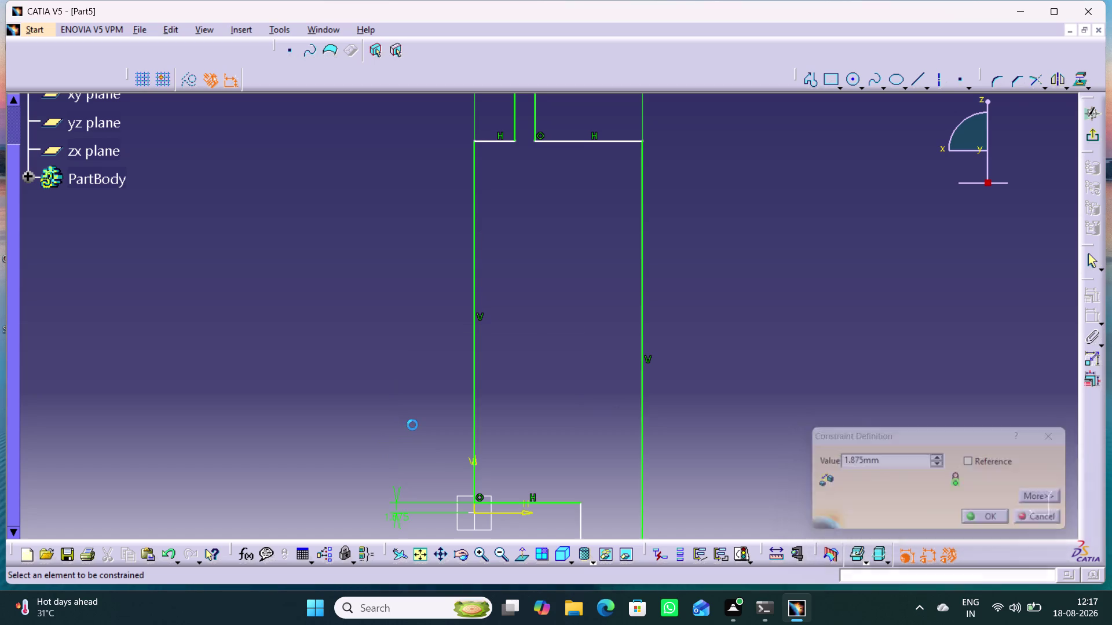
Adjust the view of the profile and switch to the standard Right view.
click(708, 429)
middle_drag(604, 519, 602, 441)
right_drag(605, 519, 604, 494)
middle_drag(617, 485, 626, 539)
right_click(616, 485)
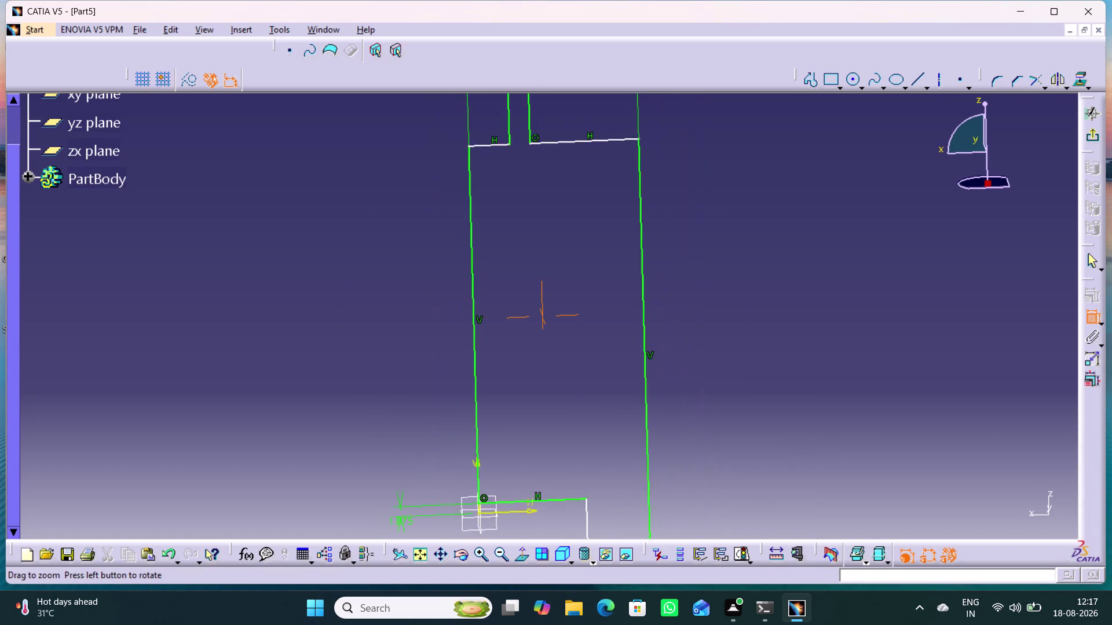
middle_drag(626, 539, 627, 549)
middle_drag(639, 506, 630, 390)
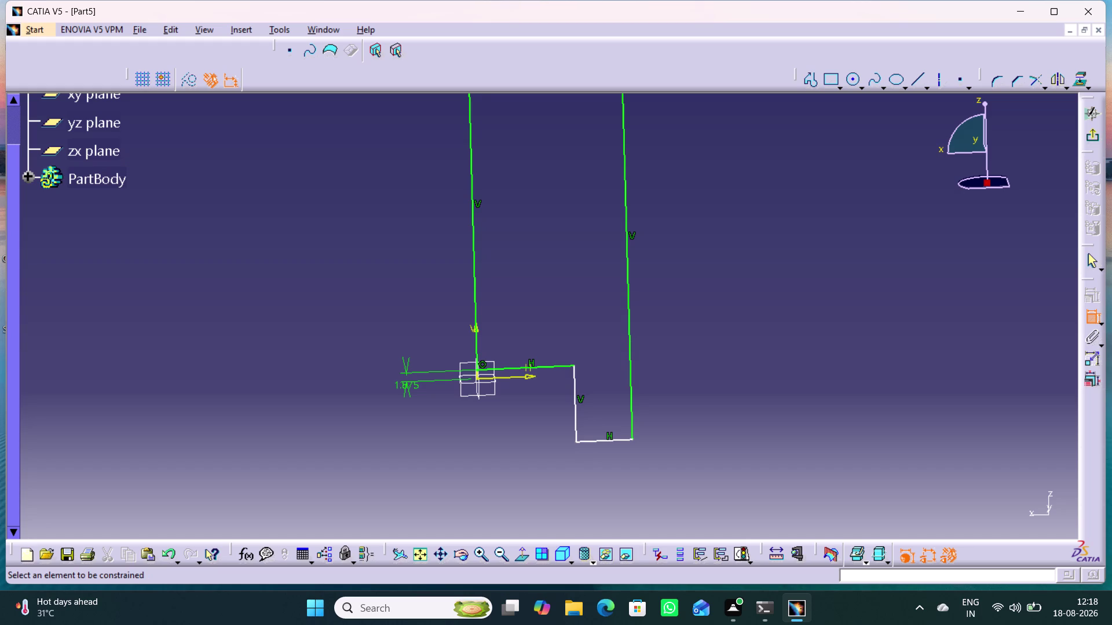
click(571, 557)
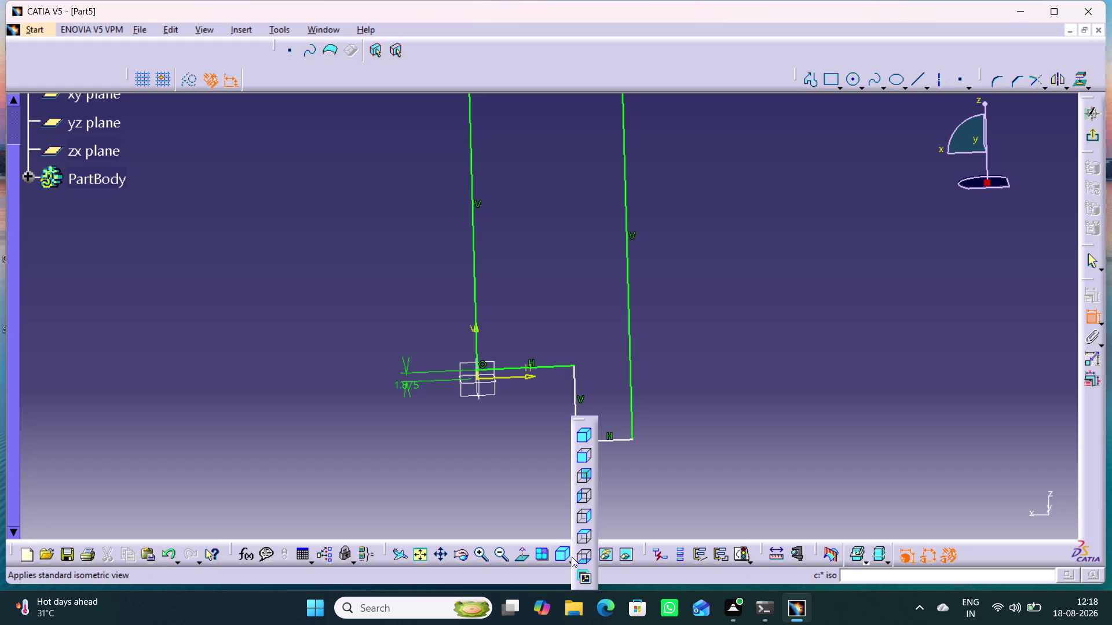
click(588, 516)
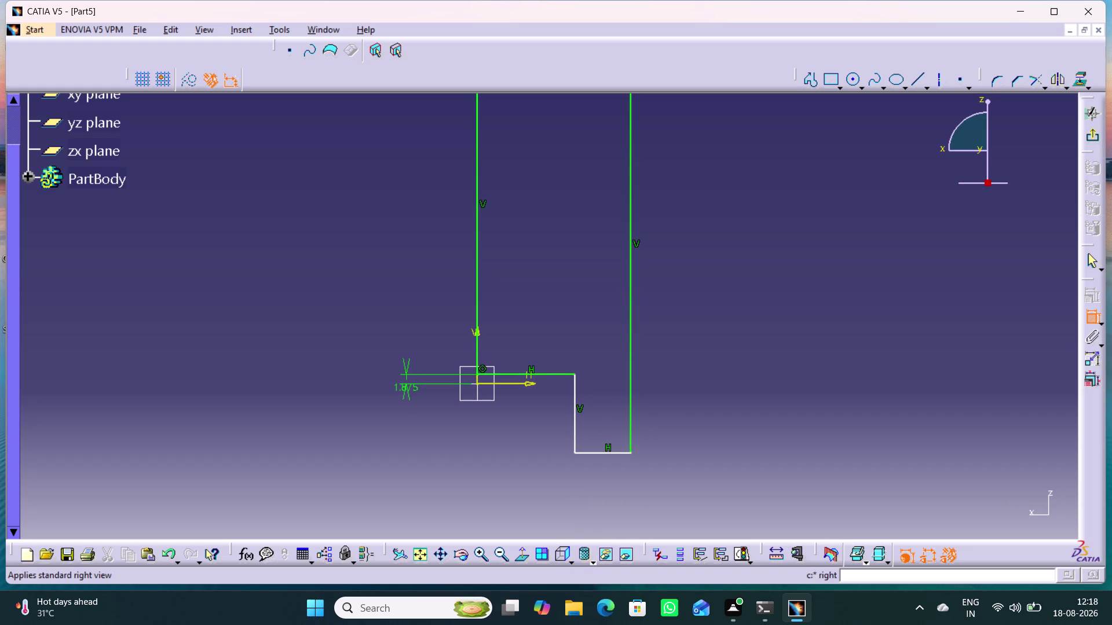
click(570, 559)
click(647, 495)
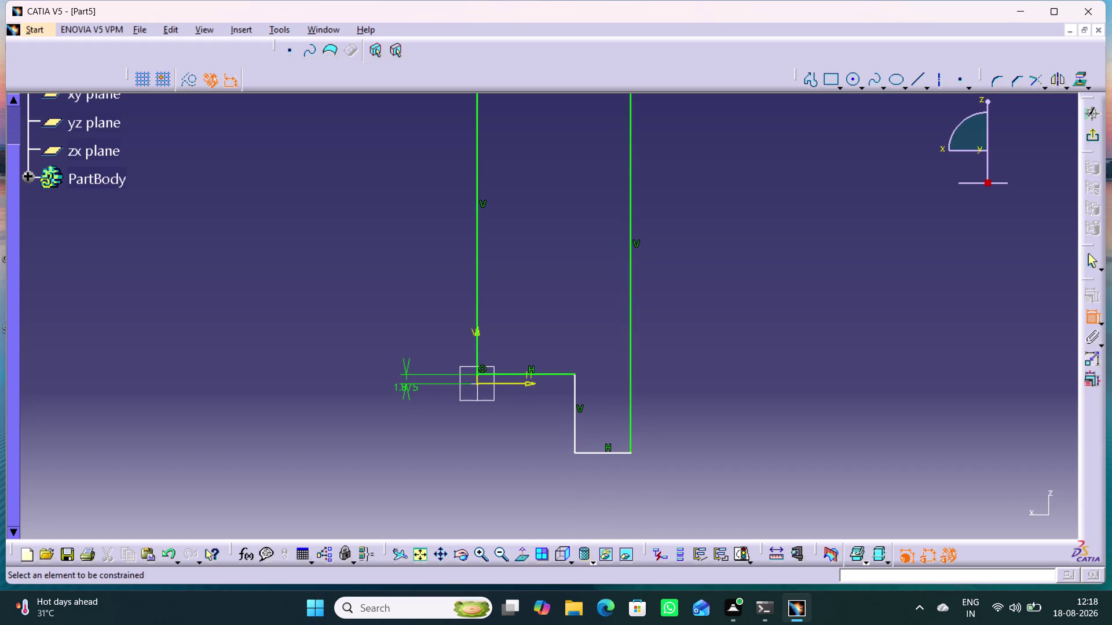
Zoom in on the lower step and drag the lower right step line upward.
scroll(up, 3)
middle_drag(638, 491, 657, 540)
right_click(639, 491)
middle_drag(598, 461, 639, 401)
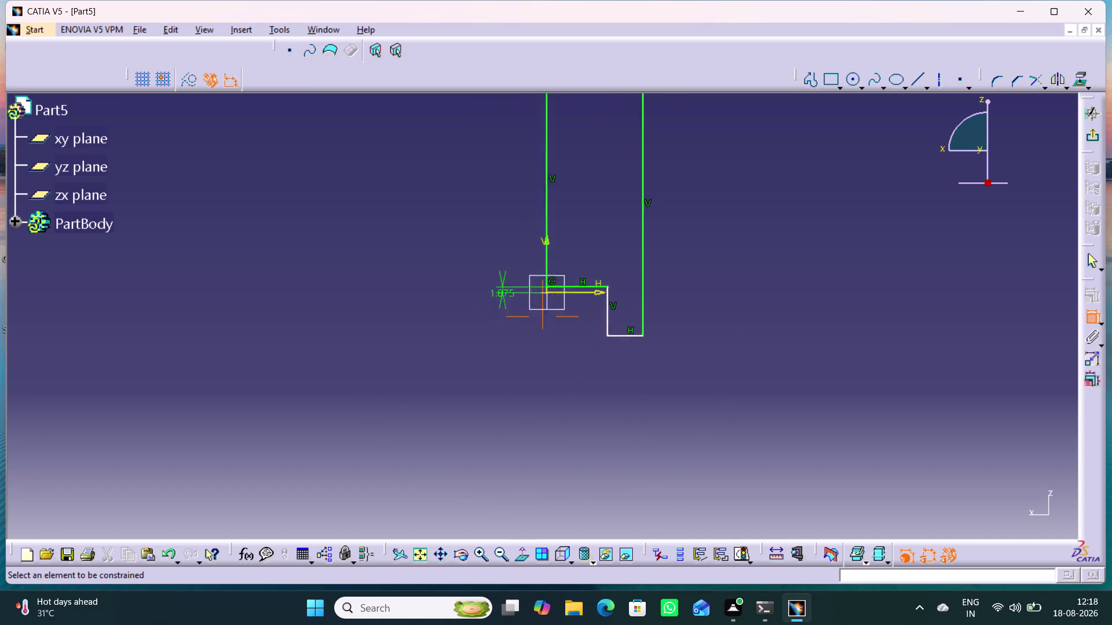
middle_drag(639, 401, 691, 344)
middle_drag(690, 290, 660, 421)
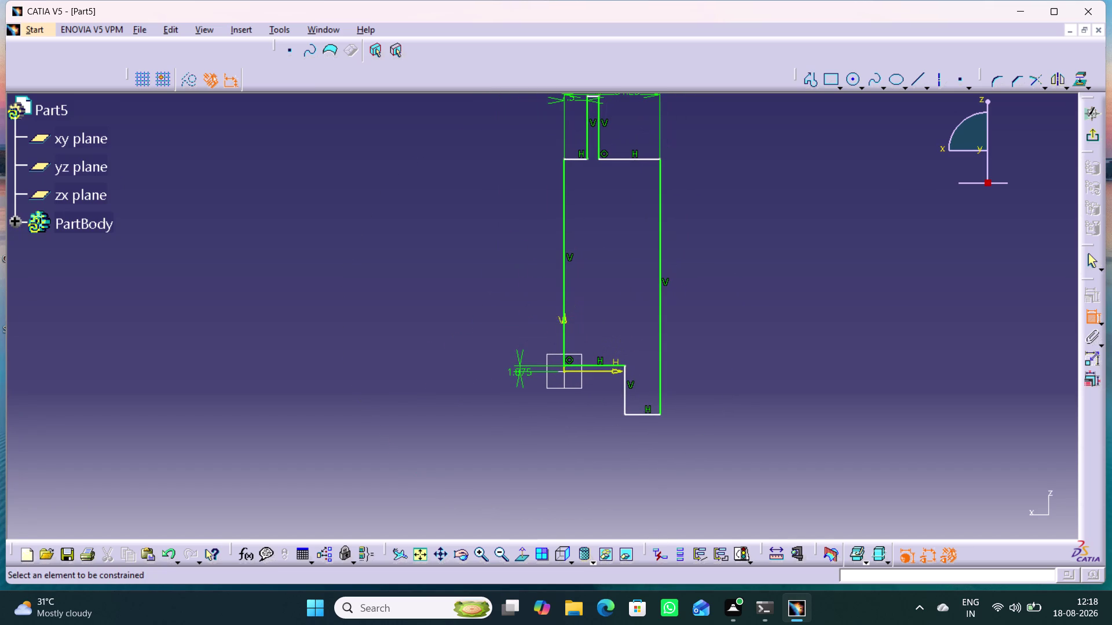
middle_drag(652, 463, 650, 405)
right_click(652, 463)
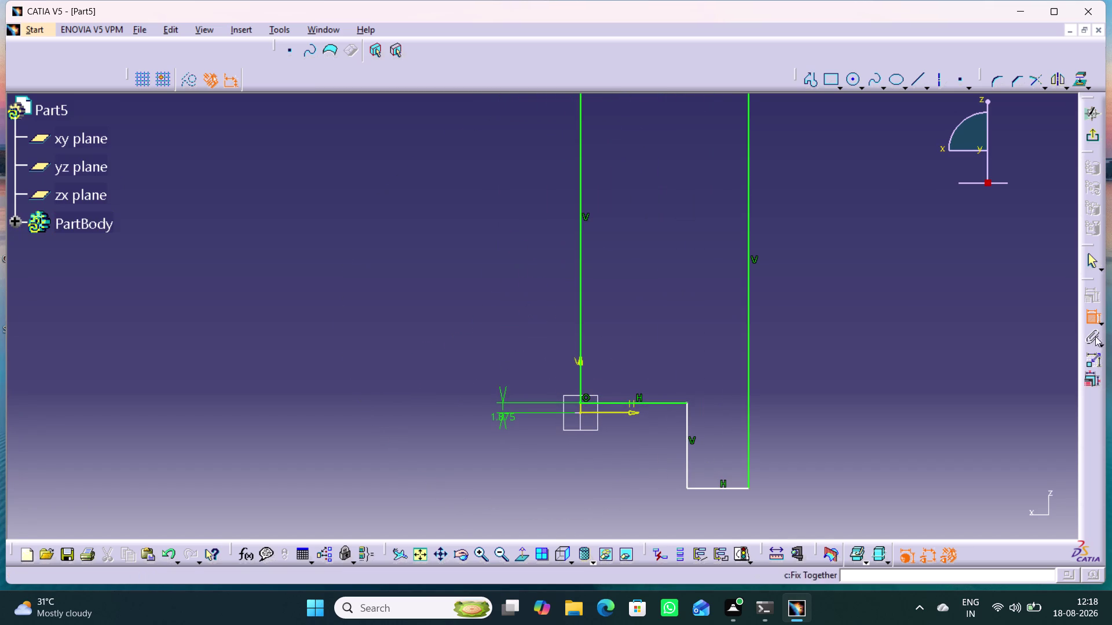
click(1088, 319)
drag(719, 491, 726, 439)
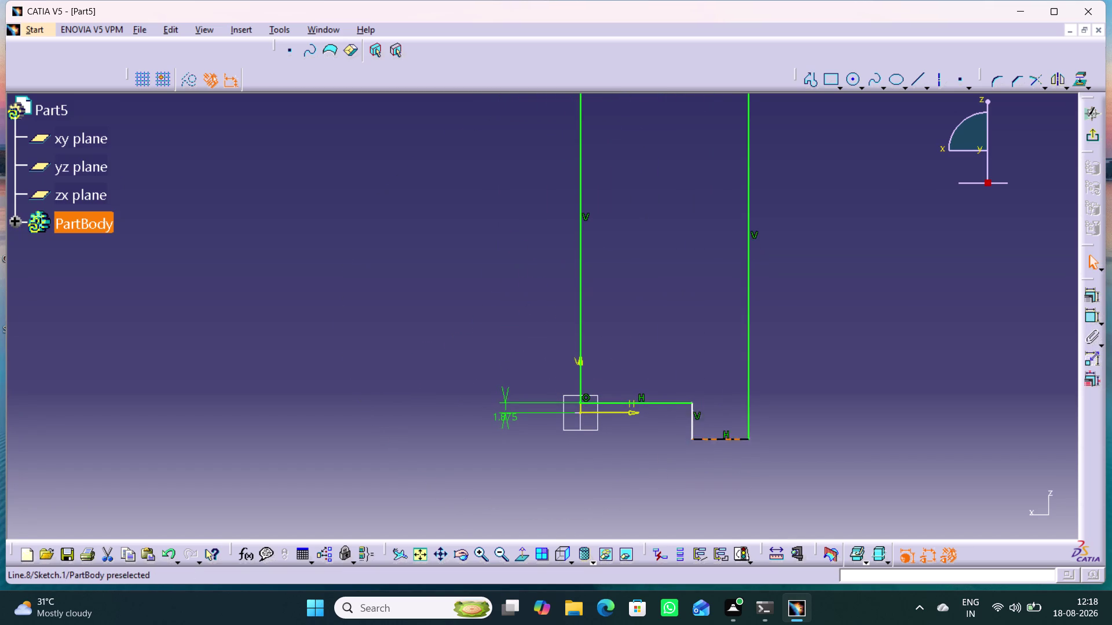
drag(727, 439, 716, 416)
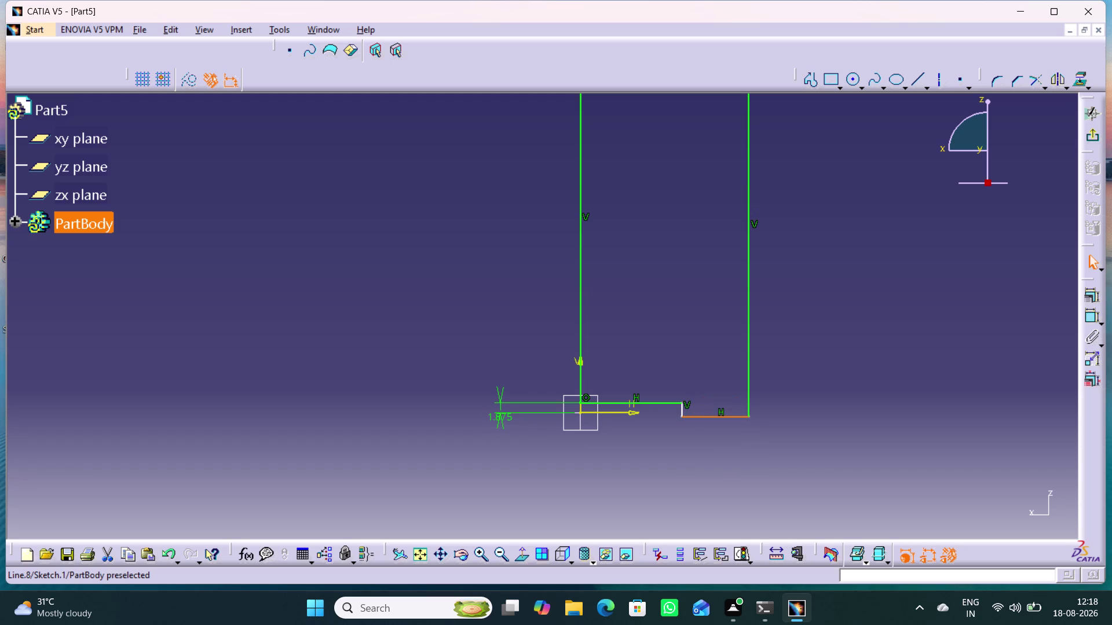
Reposition the 1.875 dimension label near the bottom of the profile.
middle_drag(673, 444, 680, 402)
right_click(673, 444)
middle_drag(716, 510, 707, 504)
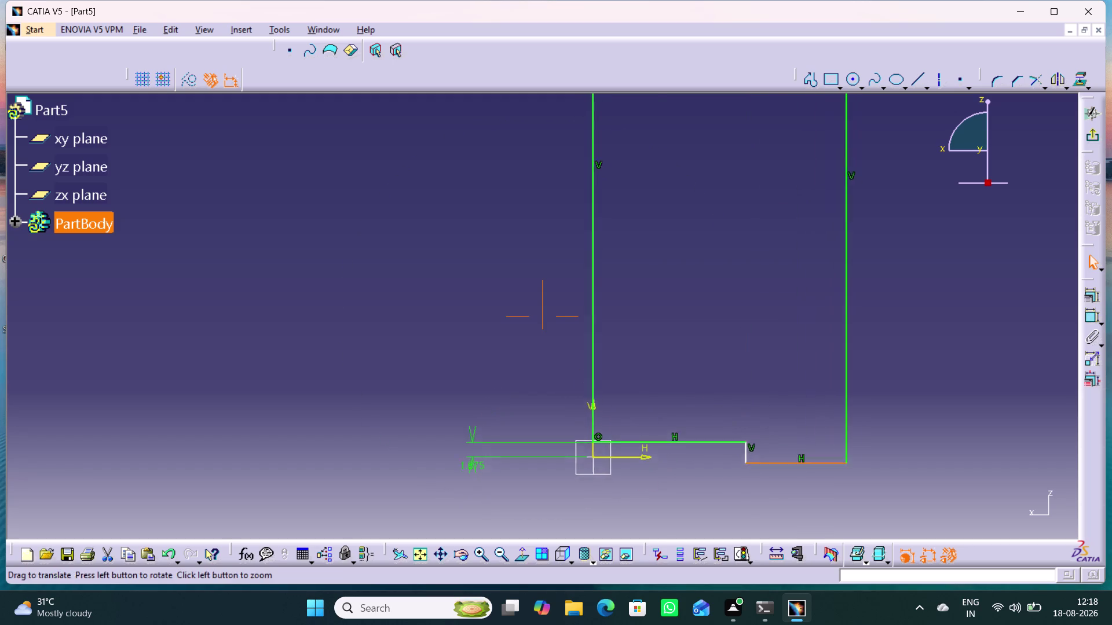
middle_drag(708, 503, 696, 474)
right_click(695, 499)
drag(431, 503, 425, 517)
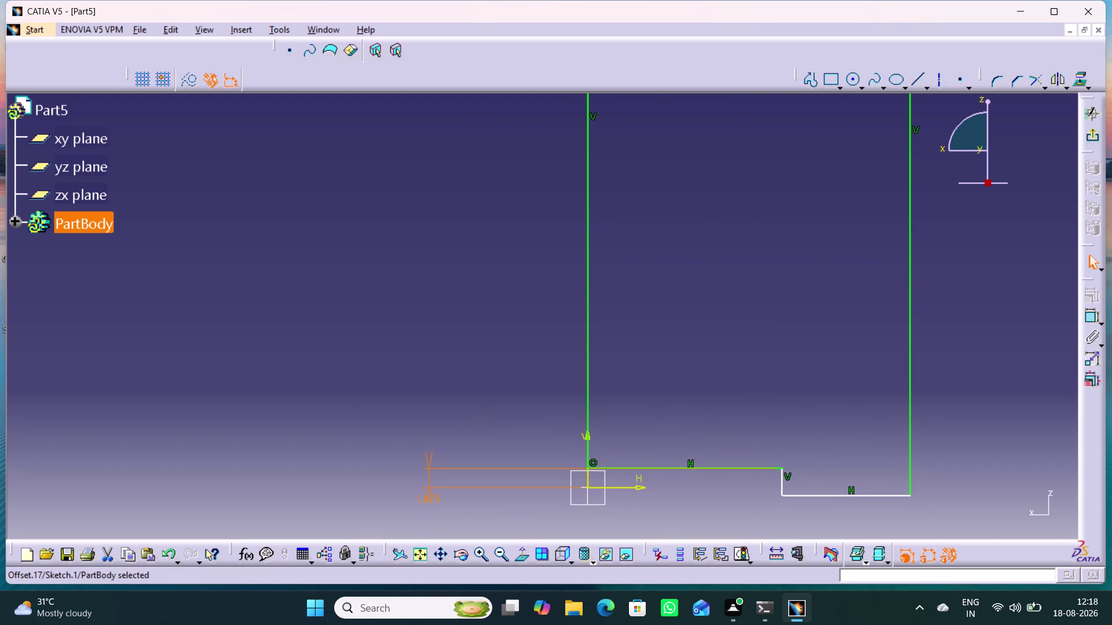
drag(426, 517, 406, 528)
click(469, 511)
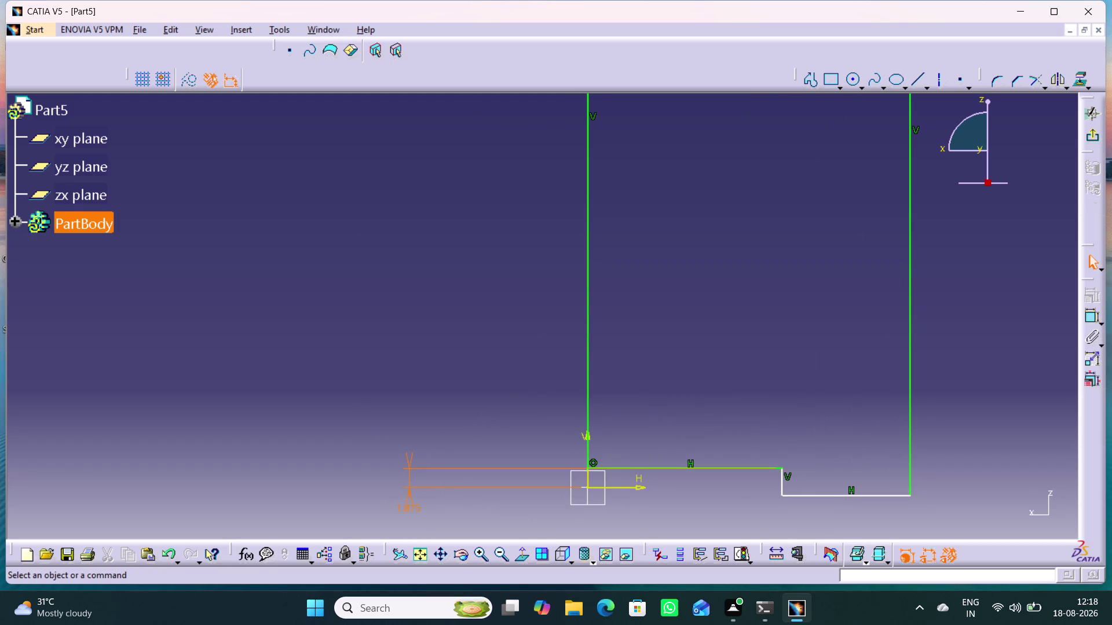
Try constraining the lower right line to the H axis, then nudge the line upward.
click(1087, 318)
click(818, 495)
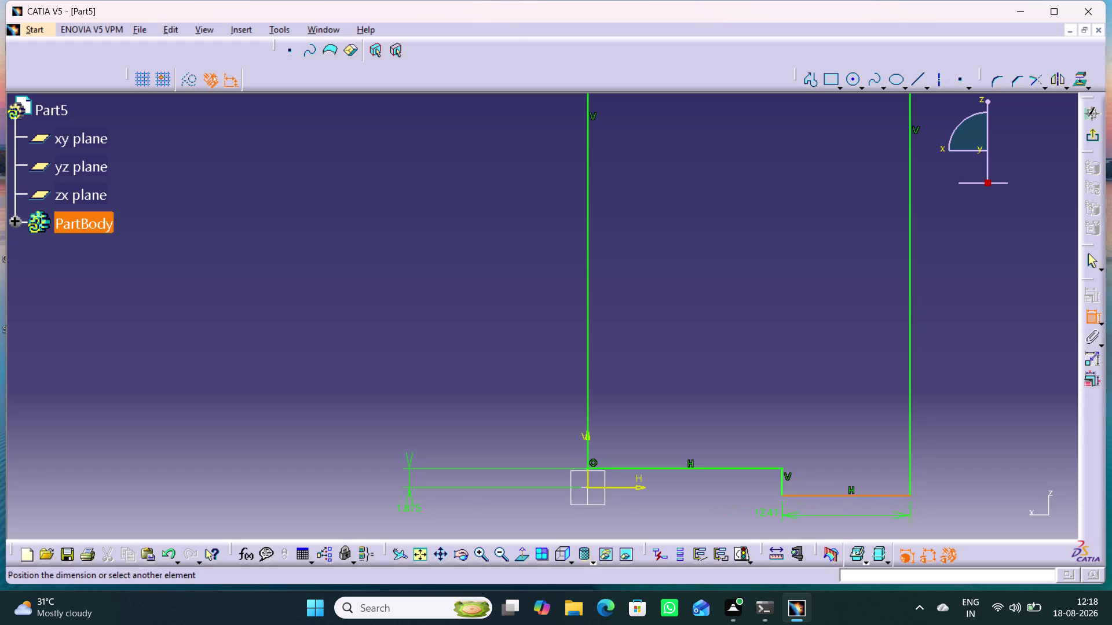
click(631, 488)
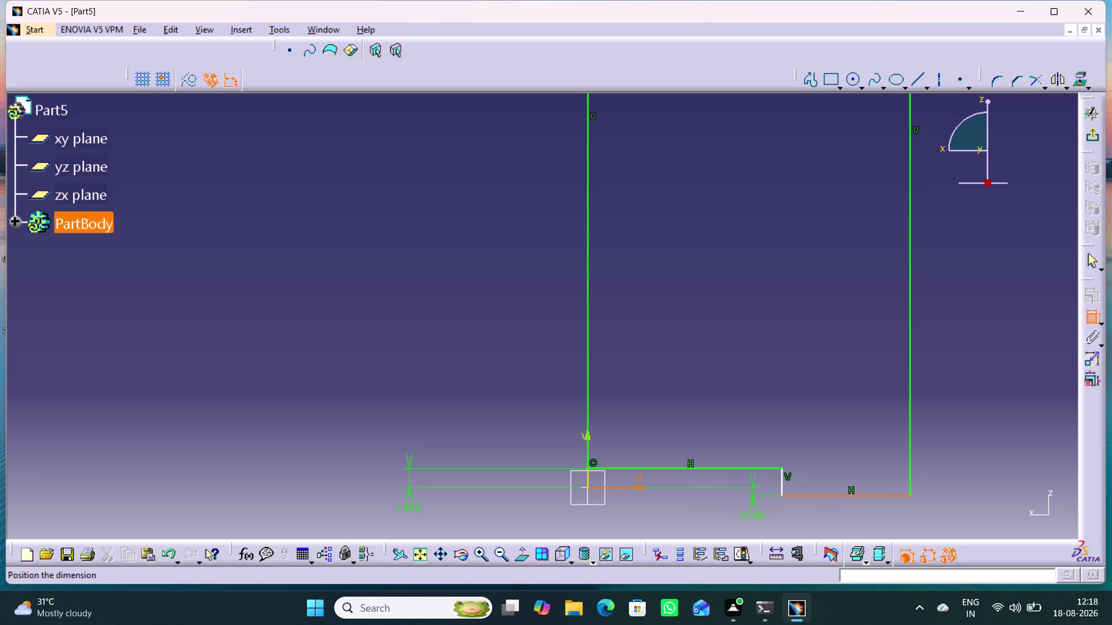
click(1086, 323)
click(951, 479)
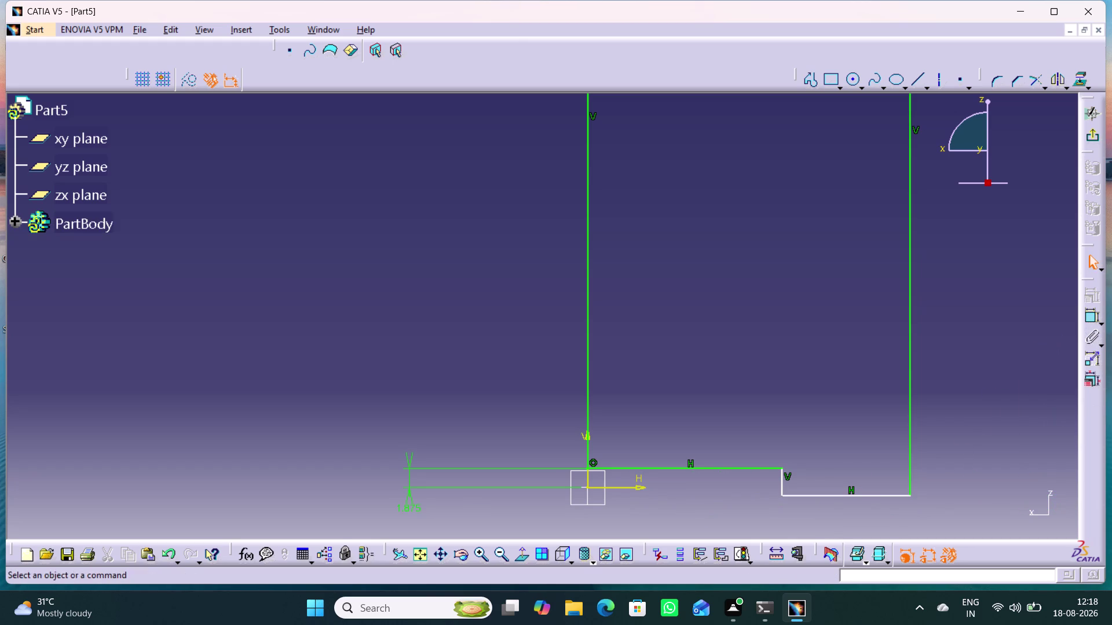
drag(835, 495, 845, 477)
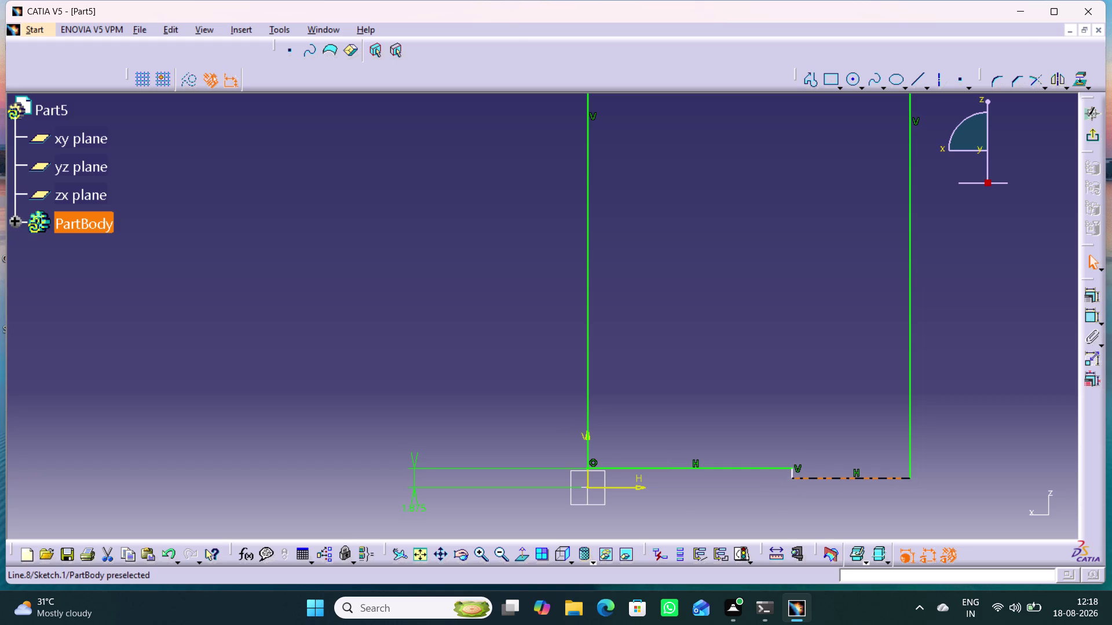
drag(845, 477, 846, 474)
click(979, 466)
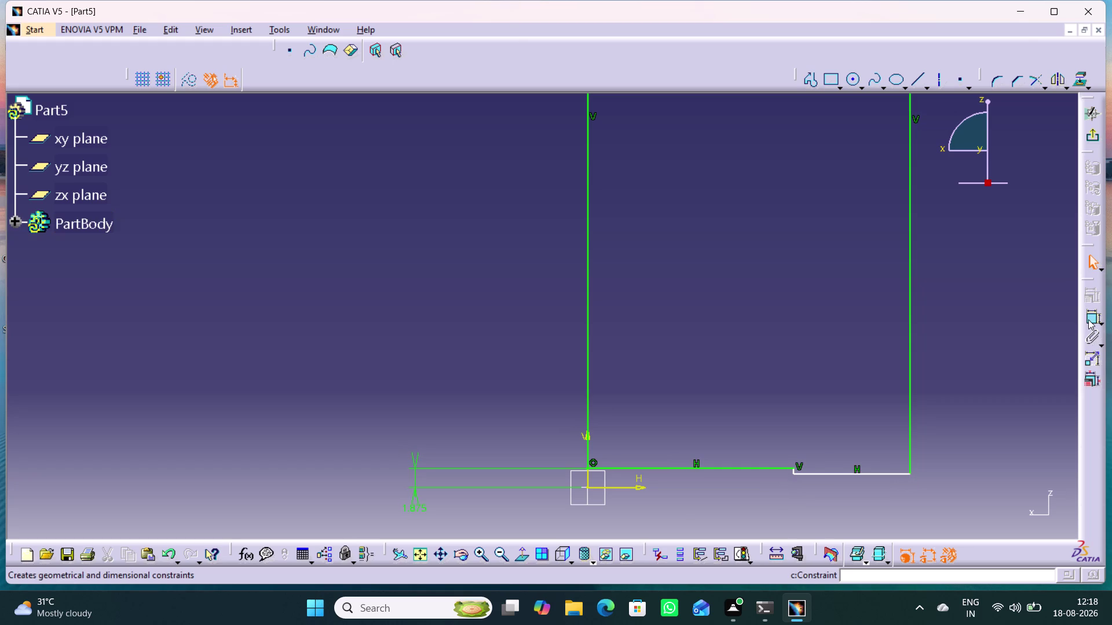
Dimension the lower right horizontal line 2.5/2 = 1.25 mm from the horizontal axis.
click(1089, 318)
click(841, 472)
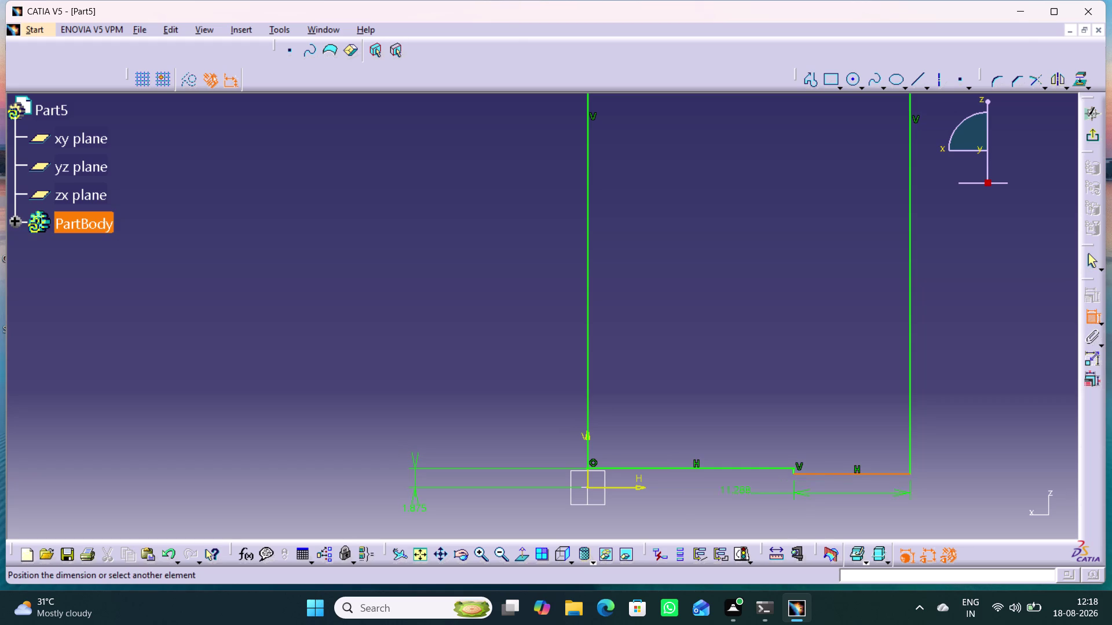
click(637, 488)
click(745, 510)
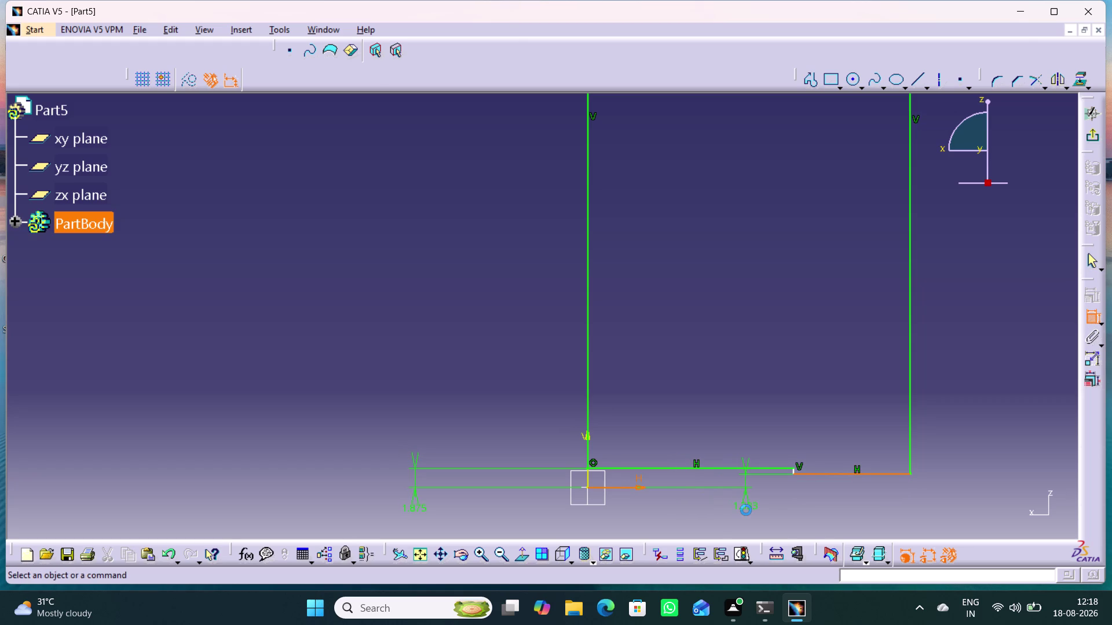
double_click(747, 510)
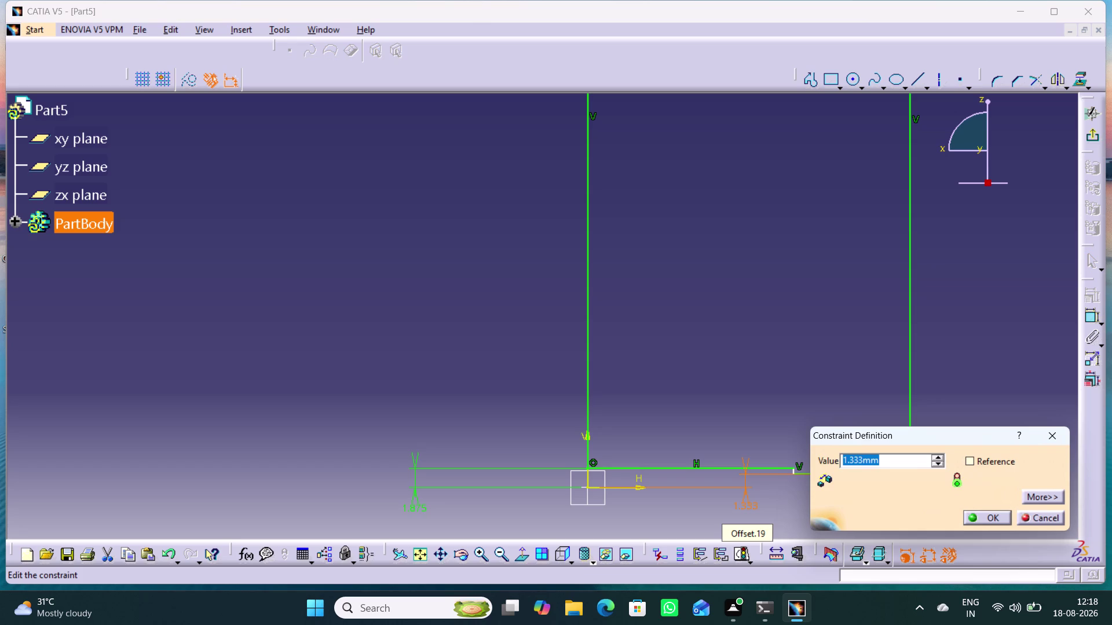
text(2.5)
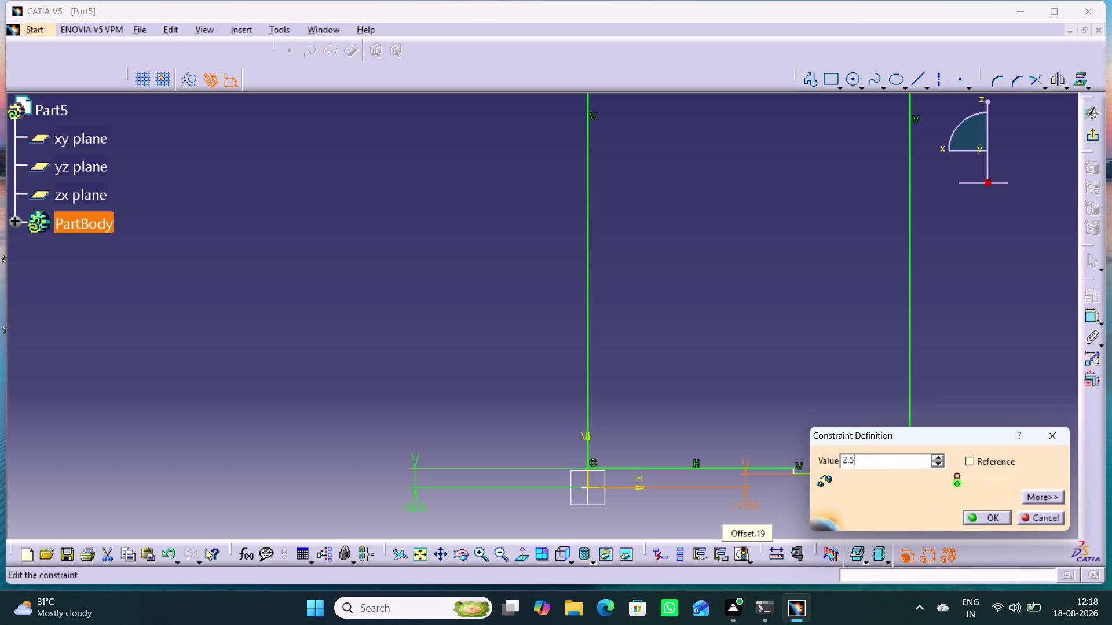
text(/2)
key(Return)
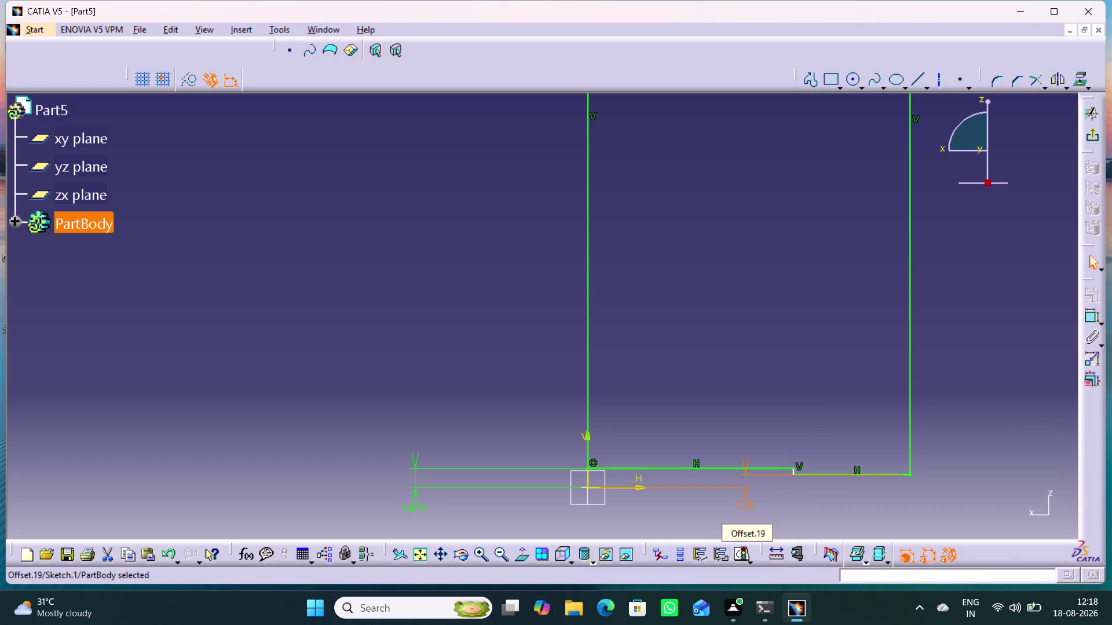
click(772, 403)
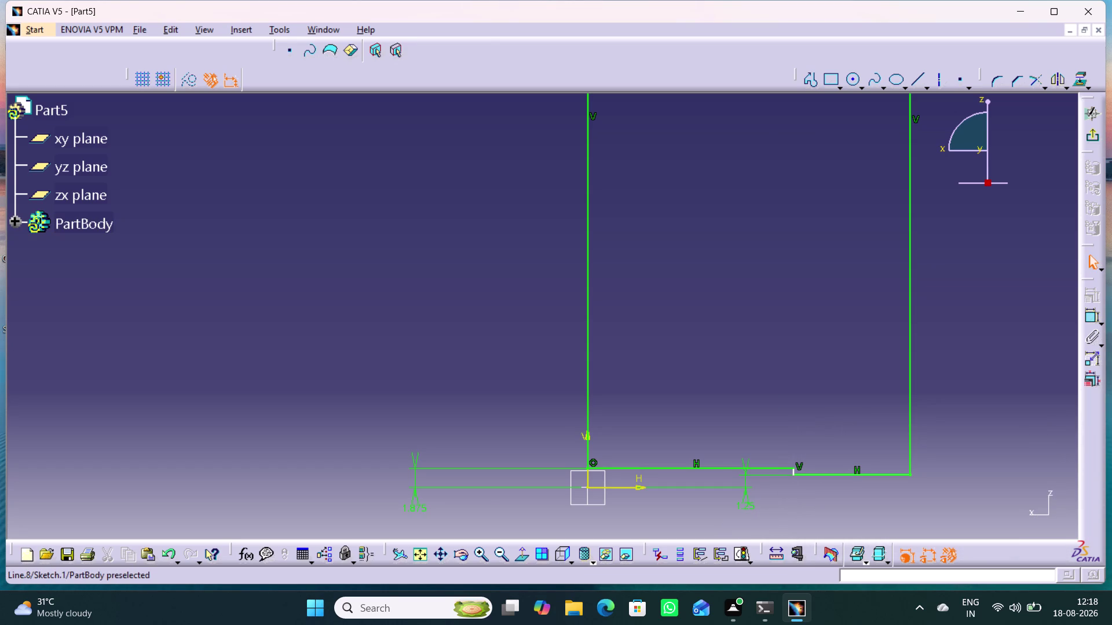
scroll(up, 3)
middle_drag(860, 505, 865, 538)
right_click(860, 504)
middle_drag(757, 293, 769, 380)
right_click(762, 324)
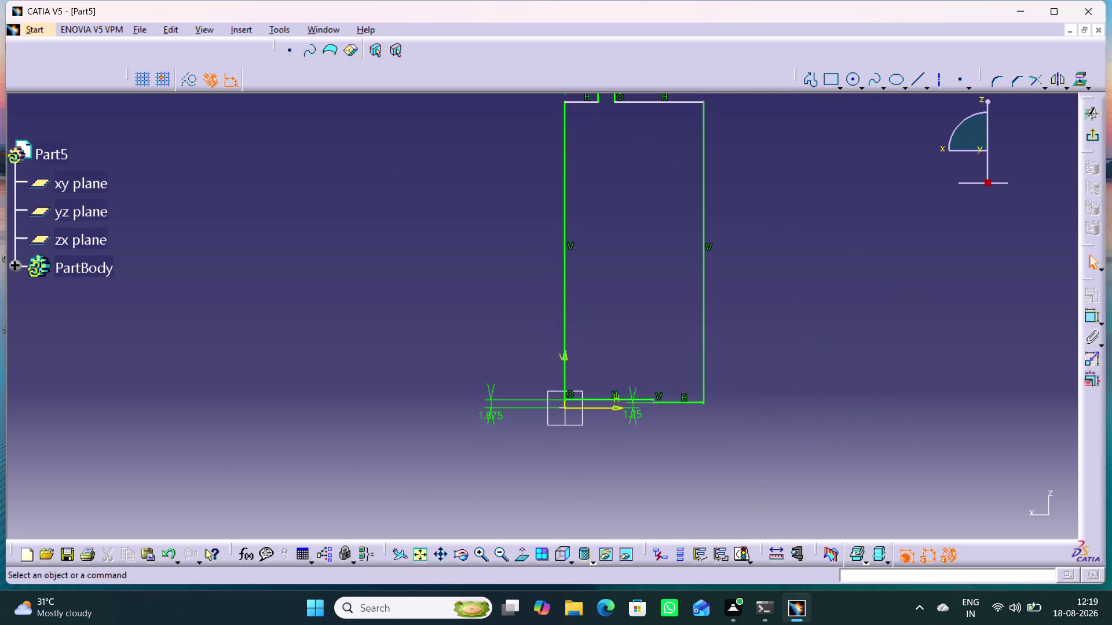
Dimension the inner upright's line to the H axis with a 5.625 mm offset.
middle_drag(664, 274, 697, 346)
right_click(684, 316)
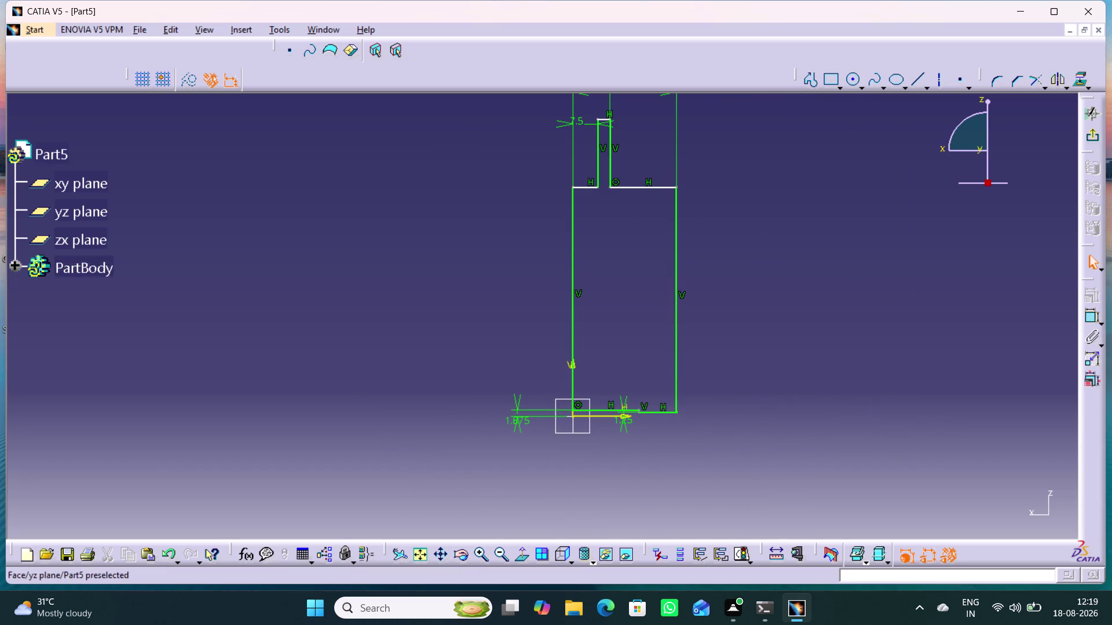
click(575, 419)
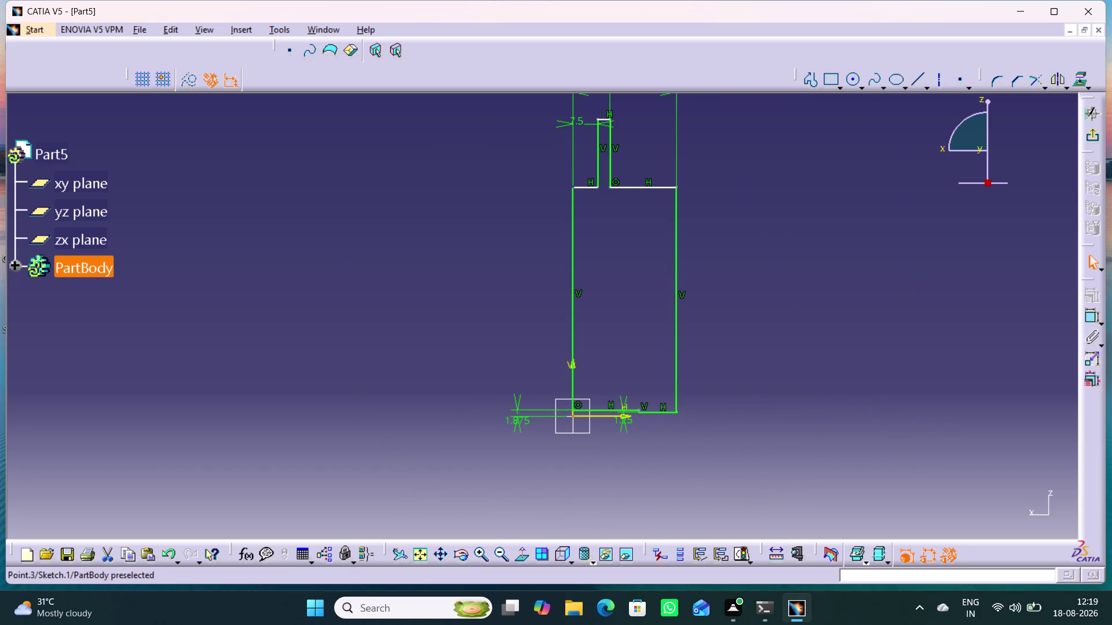
click(574, 187)
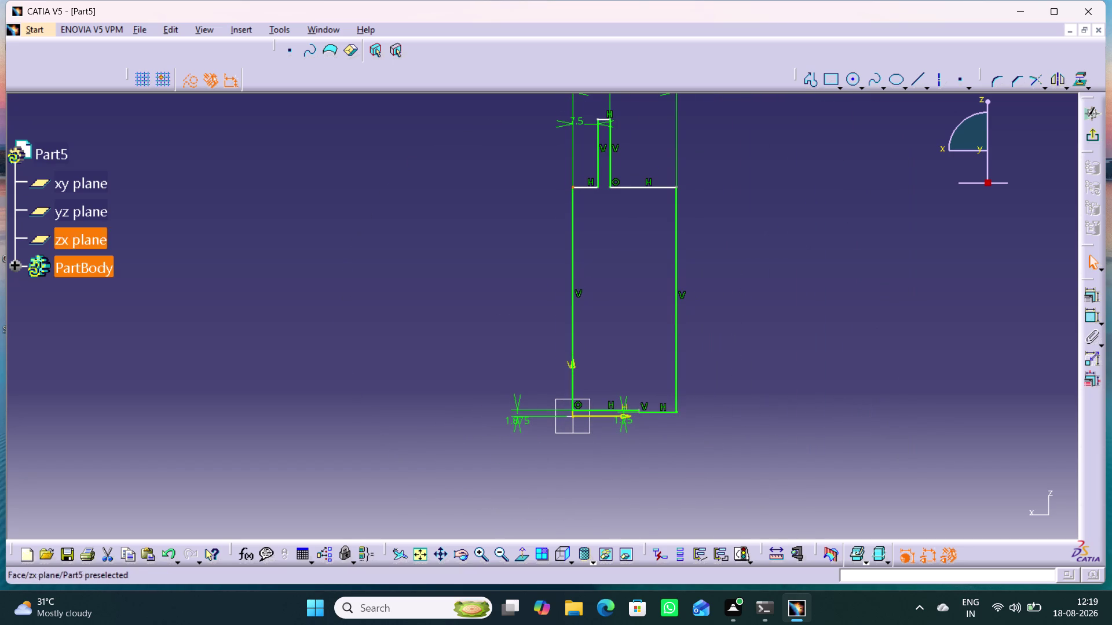
double_click(1091, 318)
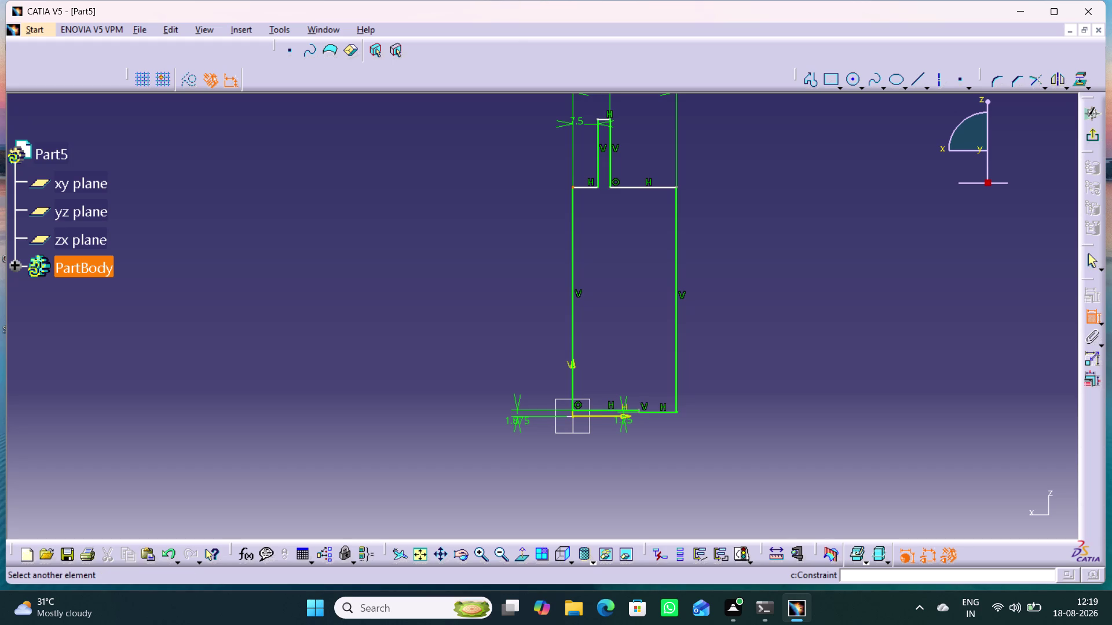
click(573, 415)
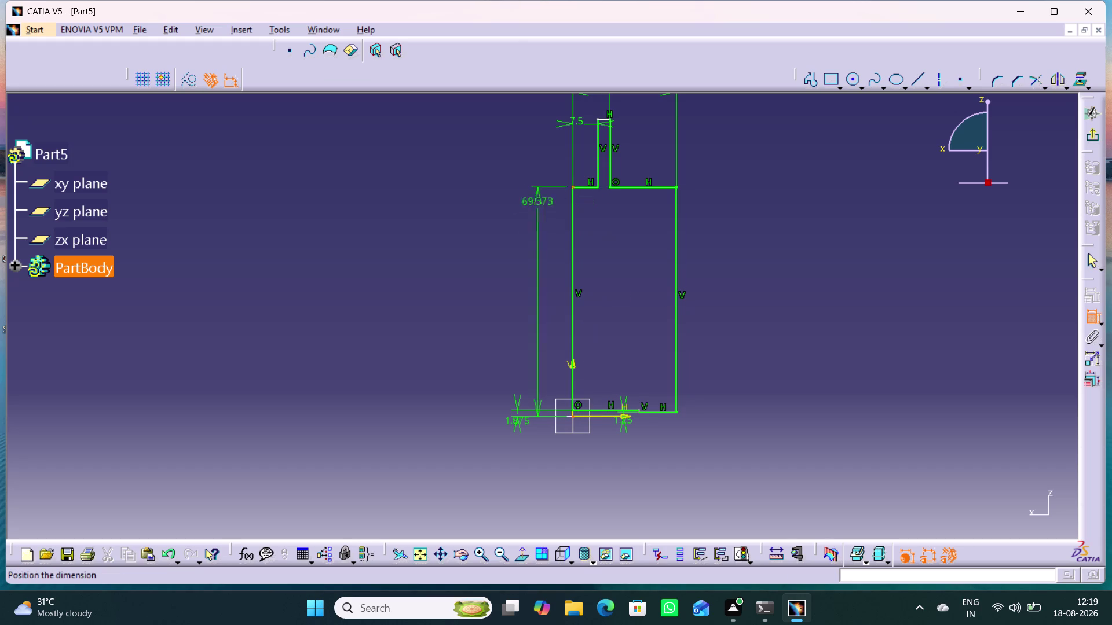
click(486, 318)
double_click(487, 311)
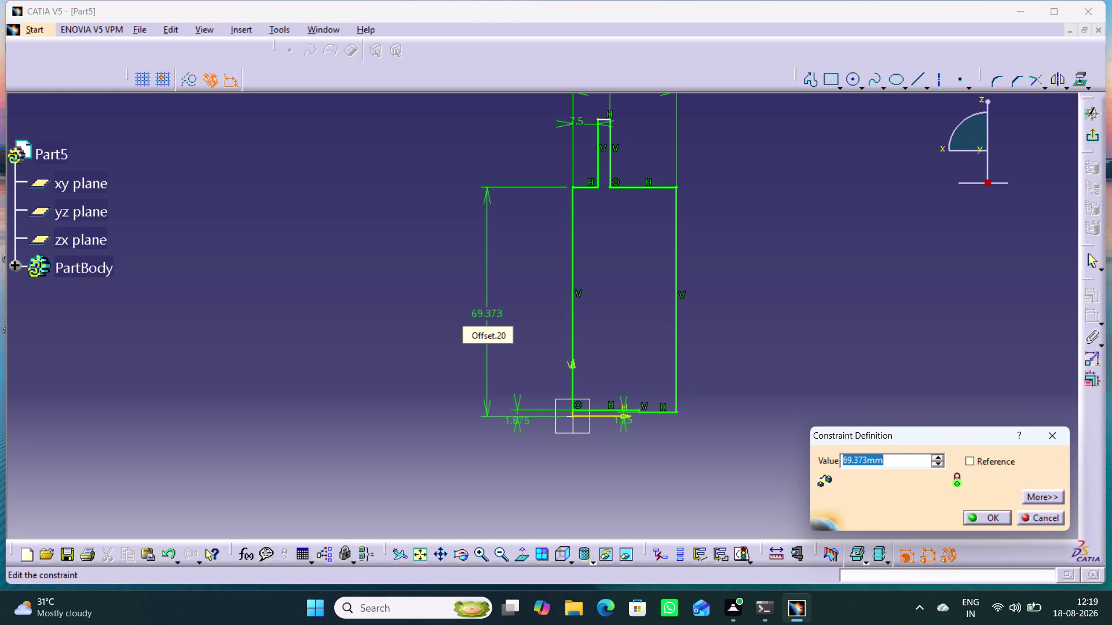
text(5.625)
key(Return)
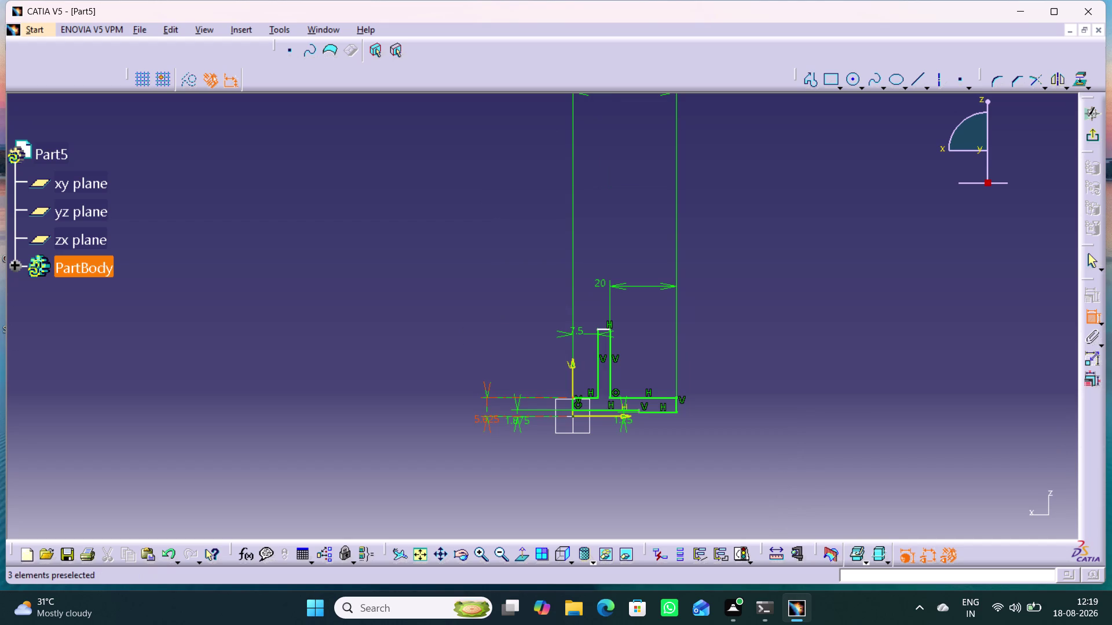
Dimension the upright's top line to the H axis and set the offset to 7.5 mm.
click(584, 417)
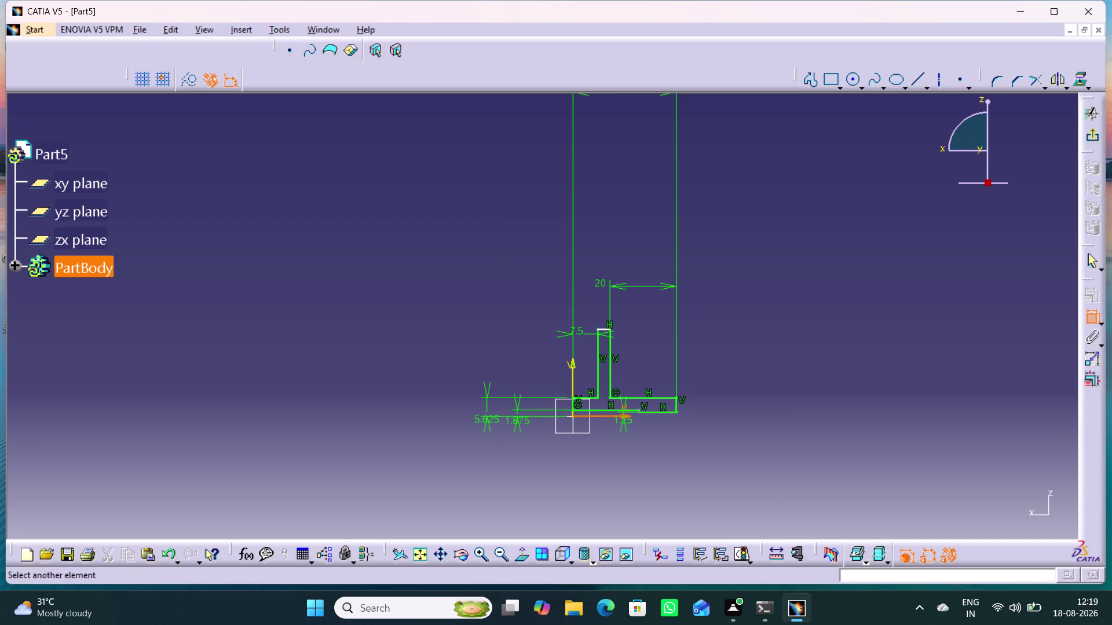
click(599, 328)
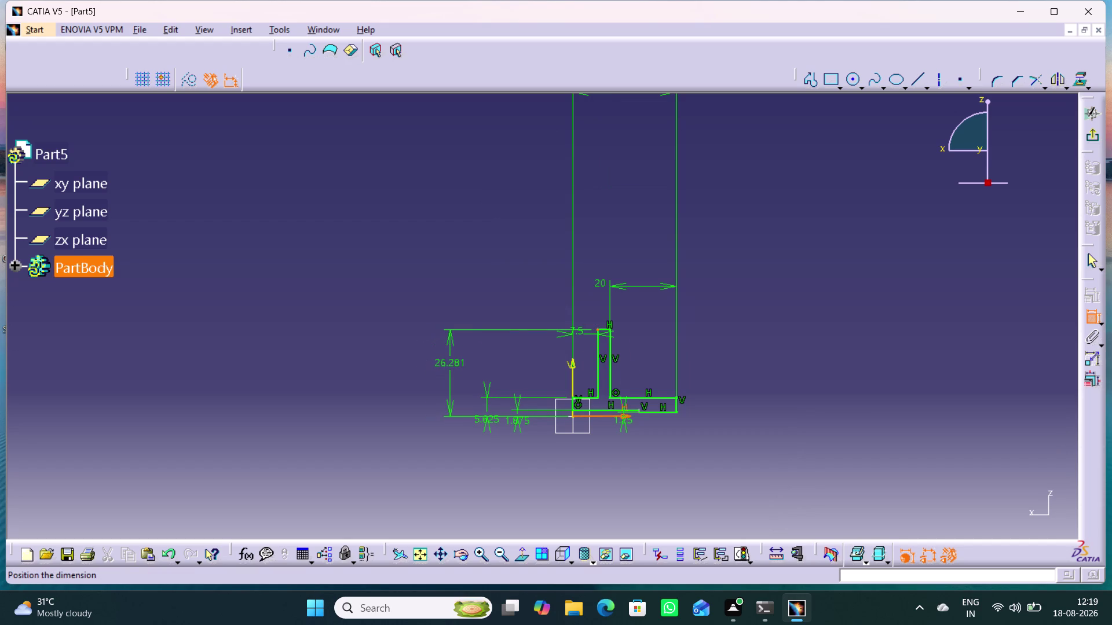
click(450, 366)
click(445, 359)
double_click(444, 359)
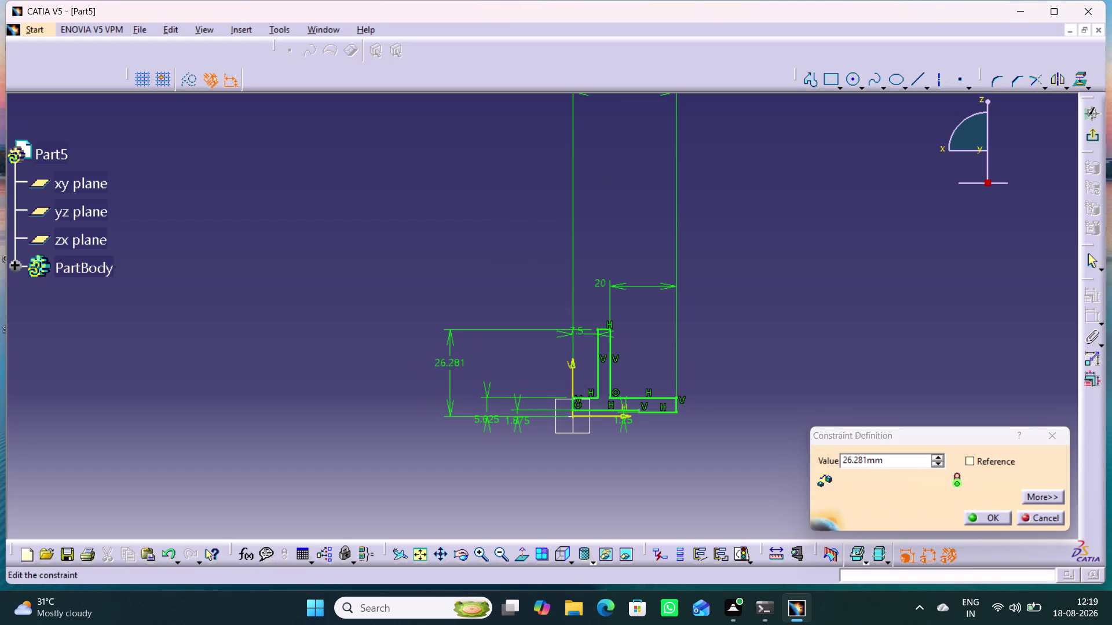
double_click(447, 363)
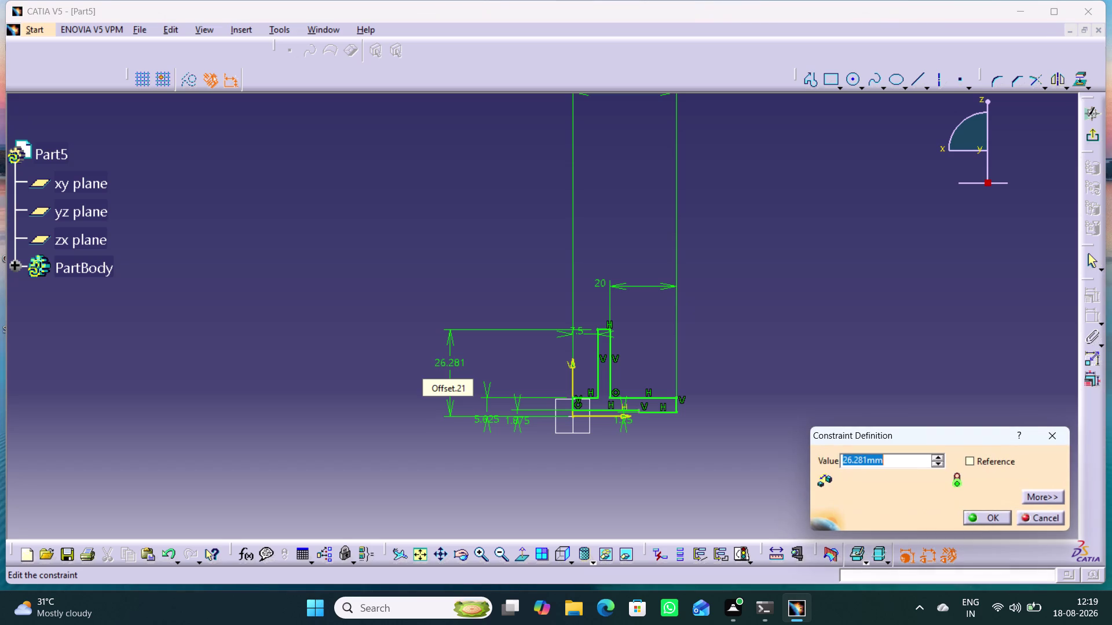
text(7)
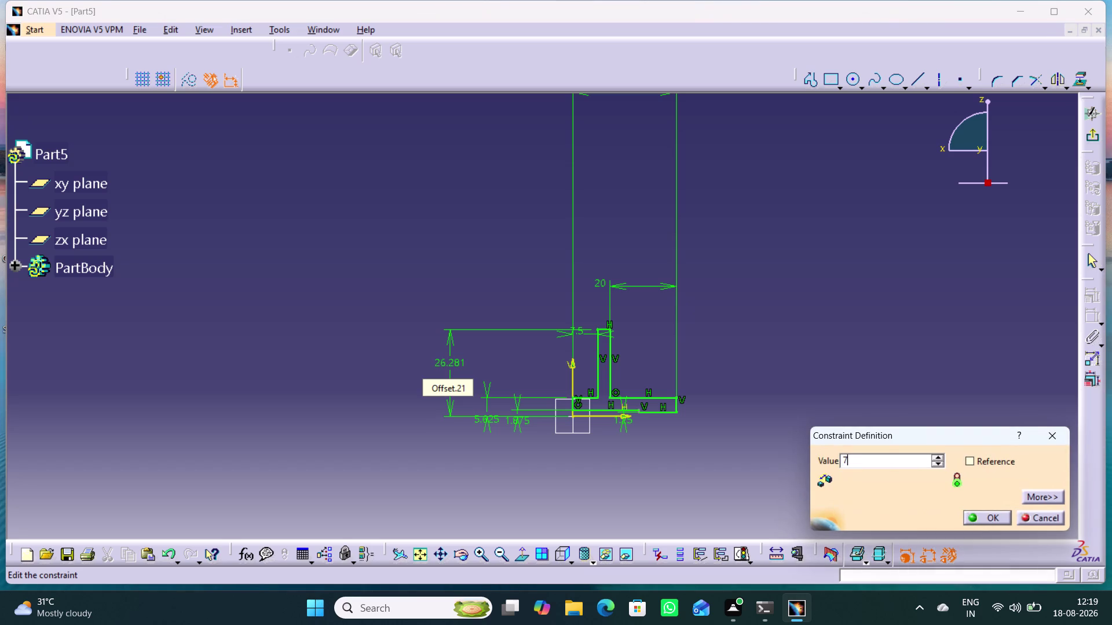
text(.5)
key(Return)
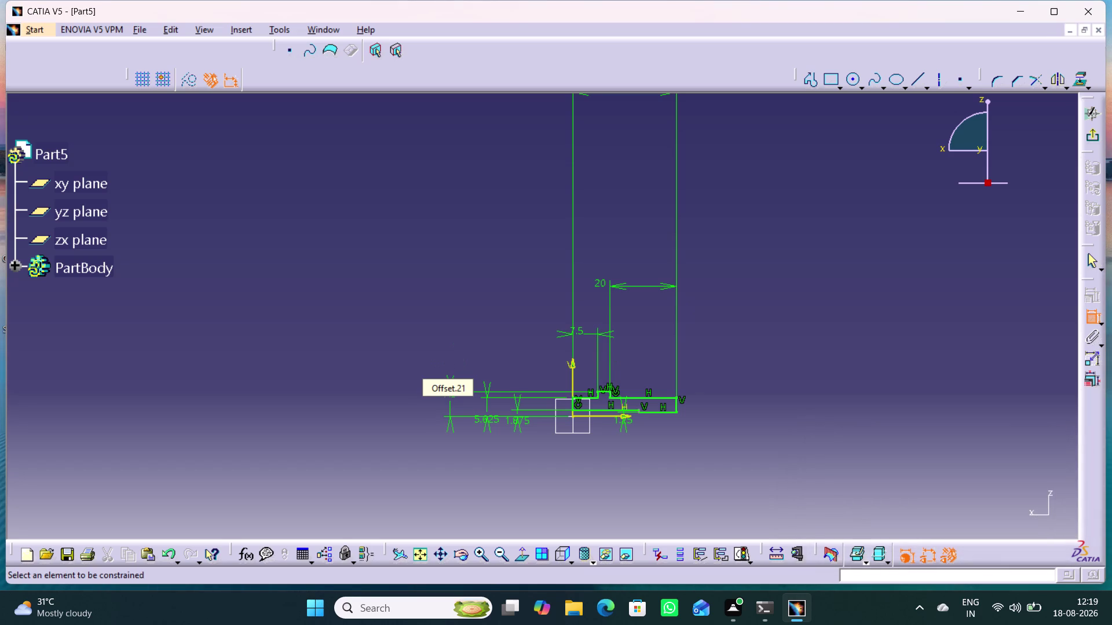
Set the profile's bottom line length to 21.75 mm and exit the Sketcher.
click(766, 454)
middle_drag(615, 478, 612, 460)
right_click(616, 477)
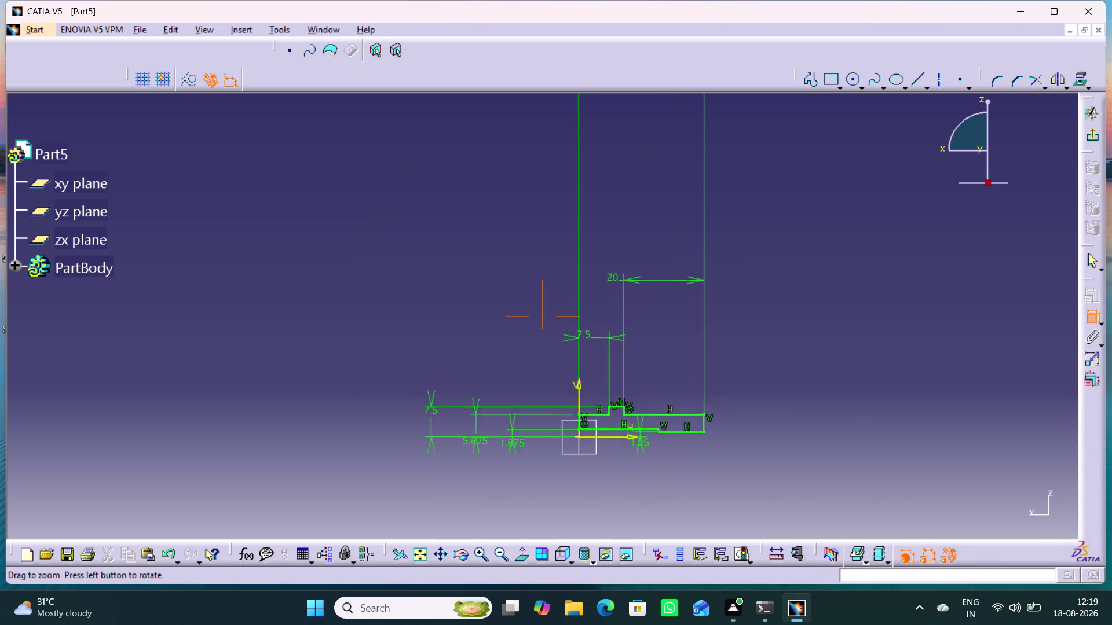
middle_drag(612, 460, 625, 388)
middle_drag(662, 452, 654, 288)
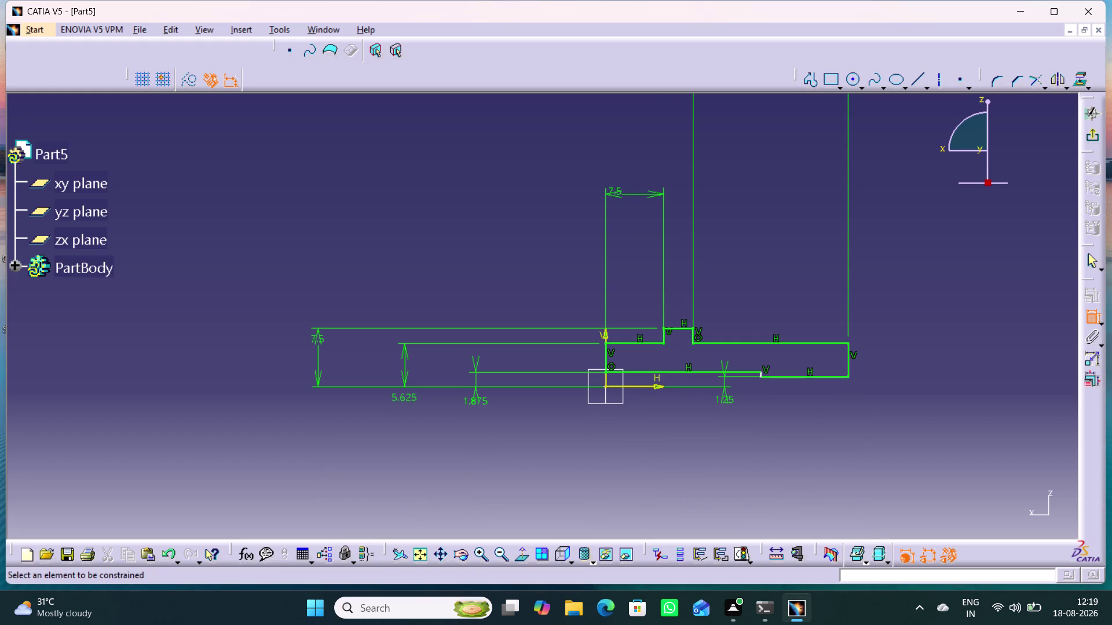
click(702, 372)
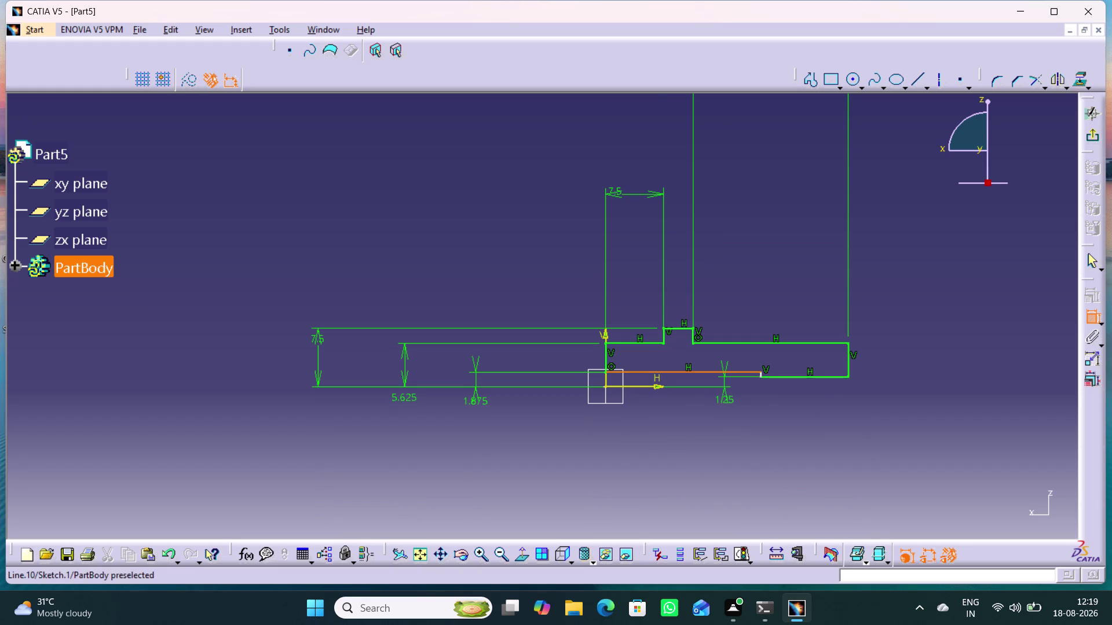
click(679, 439)
double_click(676, 433)
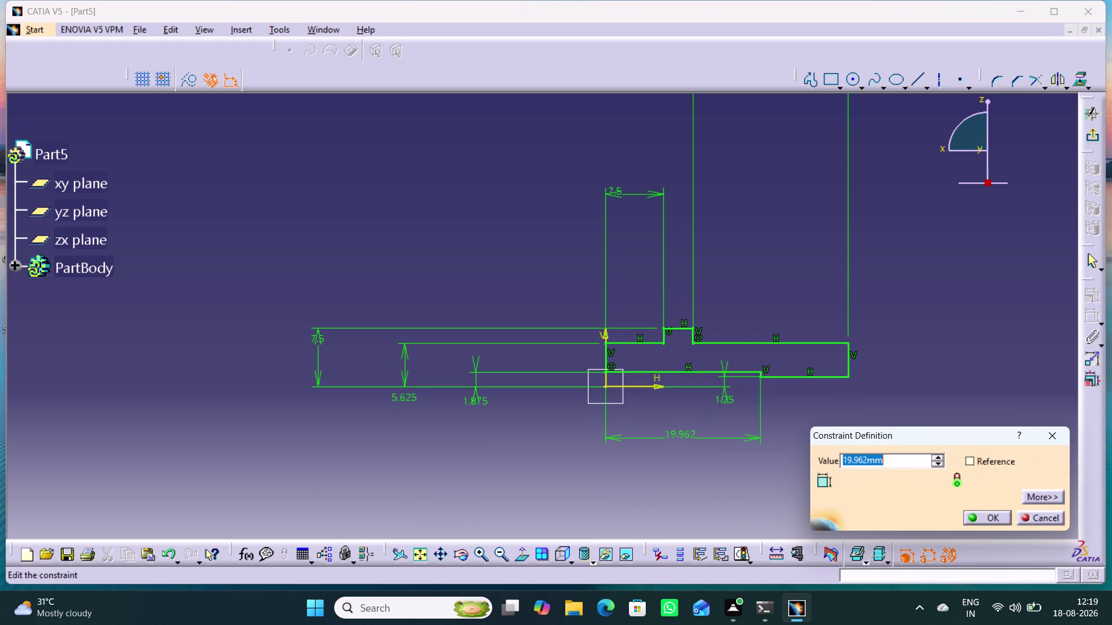
text(21.7)
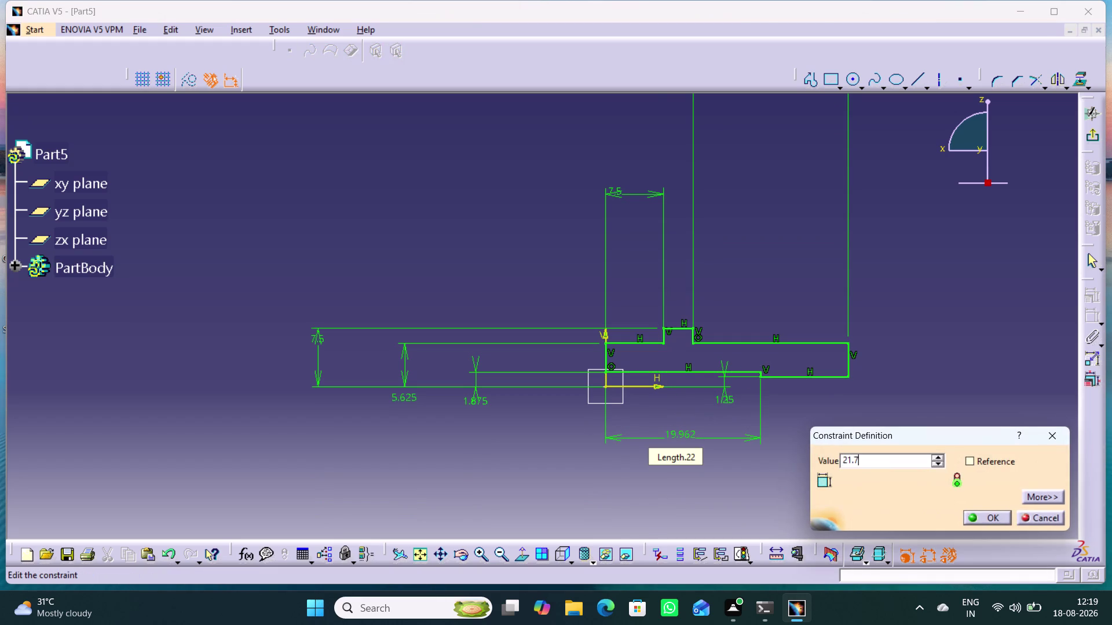
text(5)
key(Return)
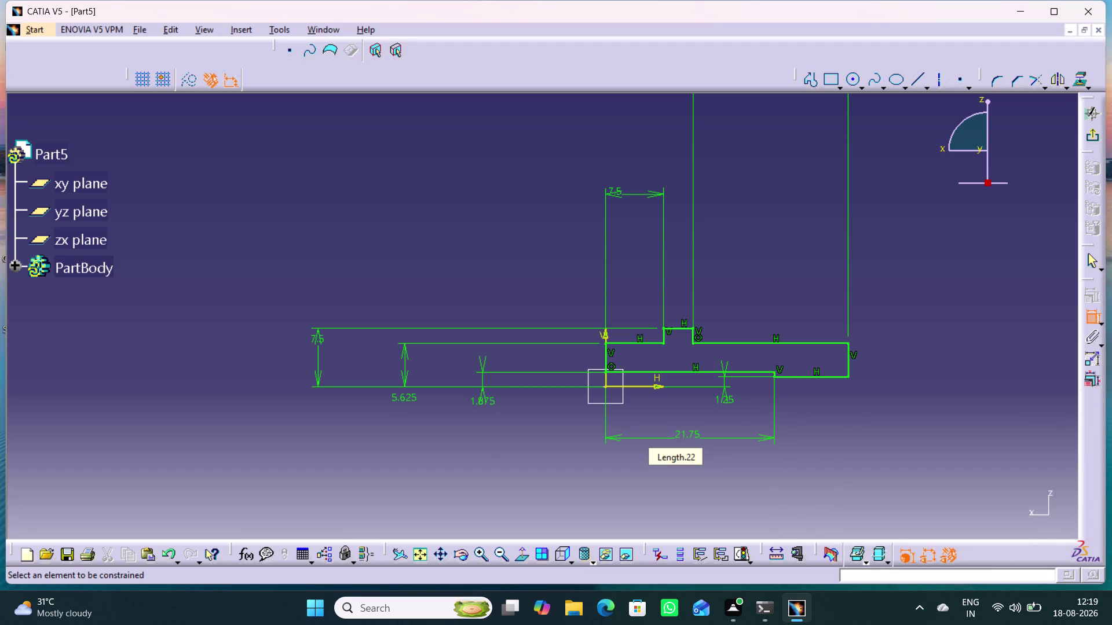
click(900, 358)
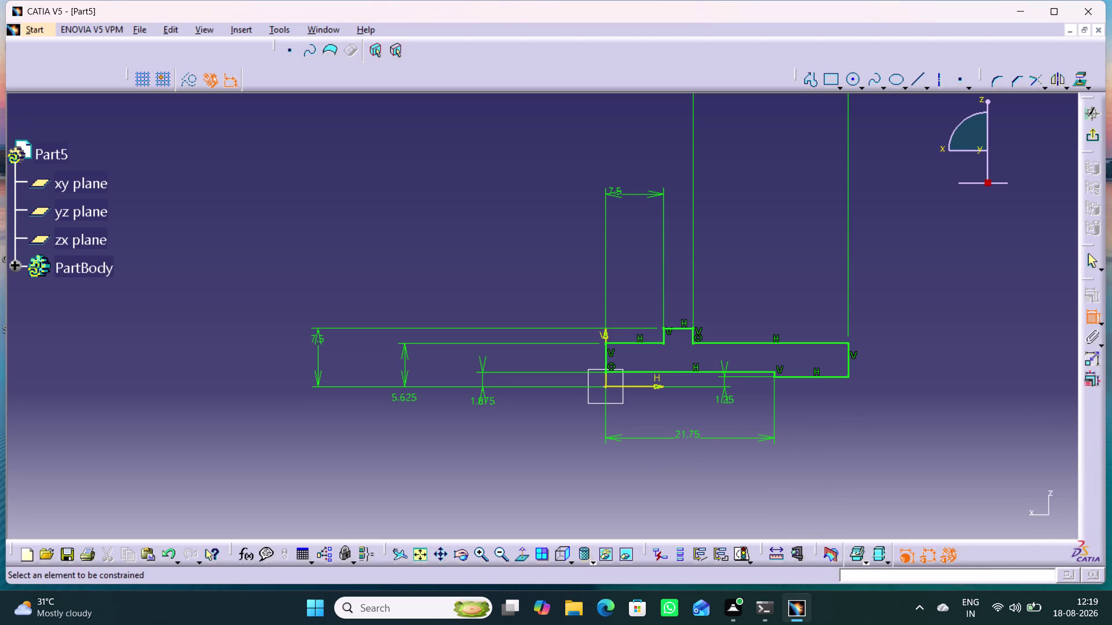
click(1092, 136)
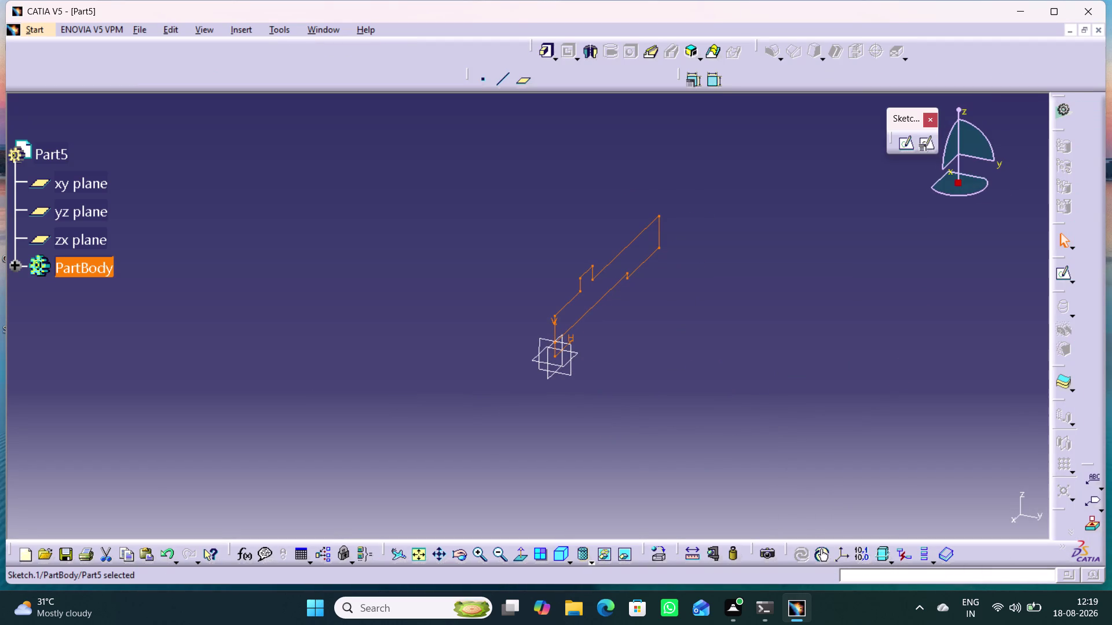
Create a Shaft revolving the profile 360° about the horizontal H axis.
click(590, 51)
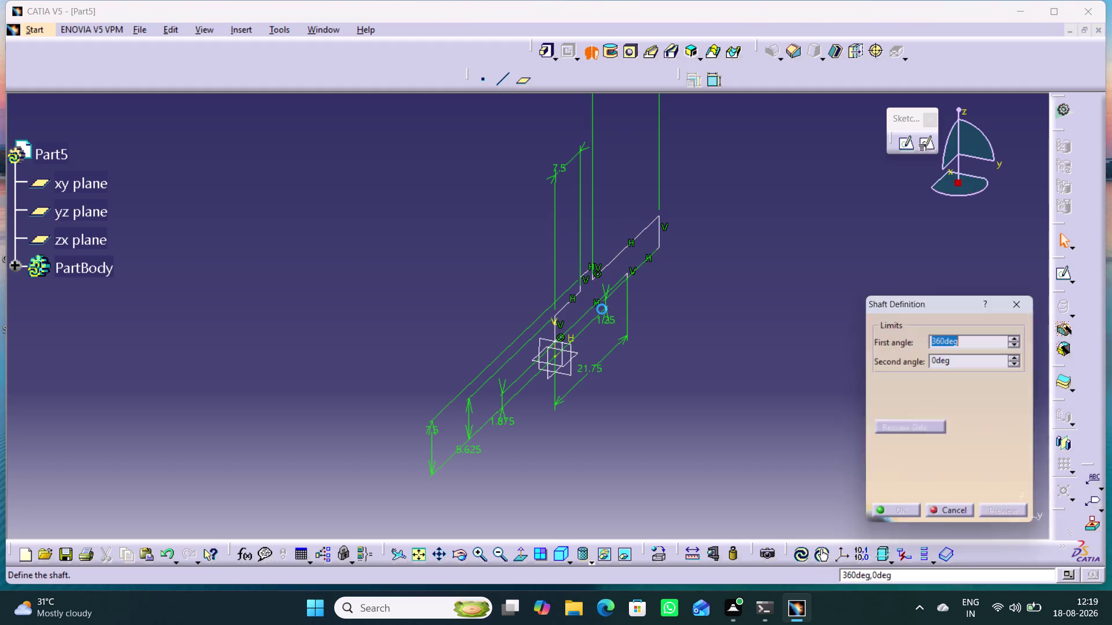
middle_drag(580, 369, 582, 309)
right_click(580, 368)
scroll(down, 3)
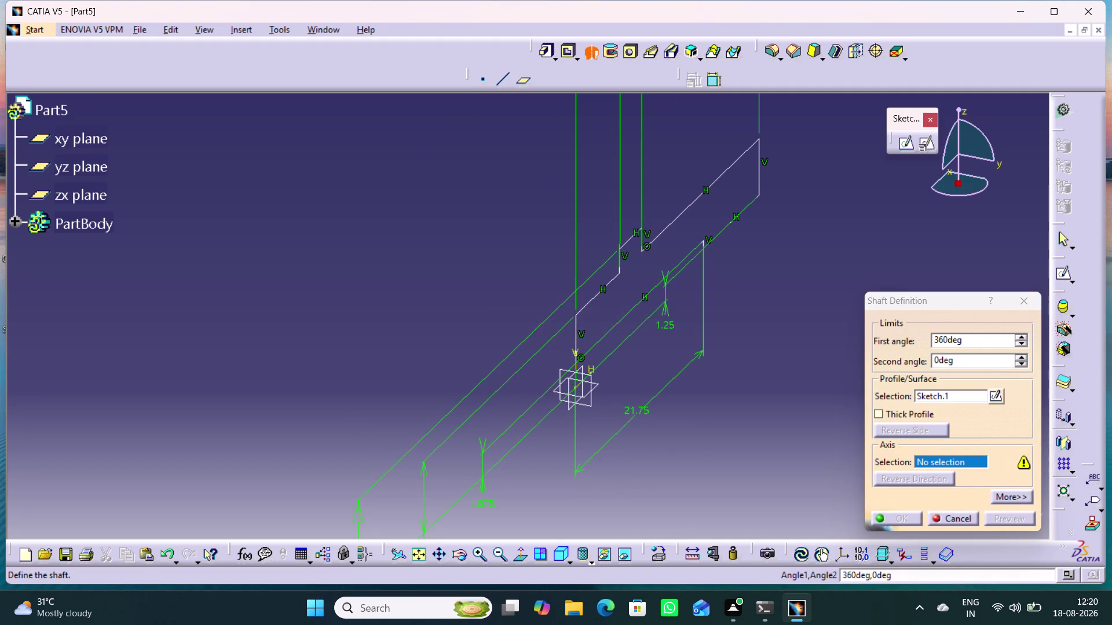
click(578, 382)
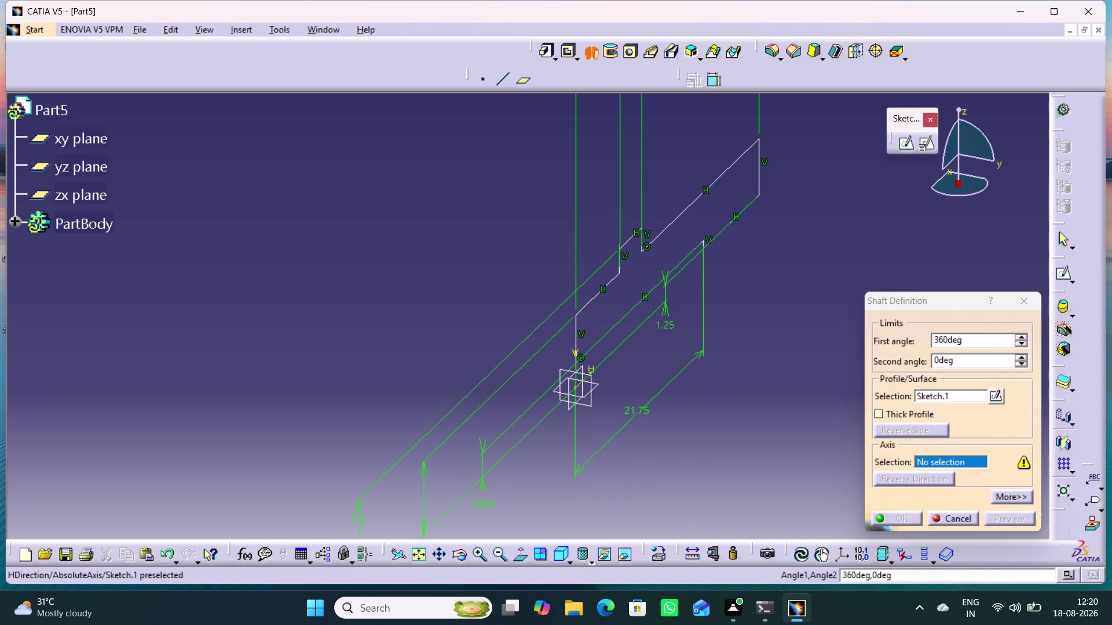
click(577, 386)
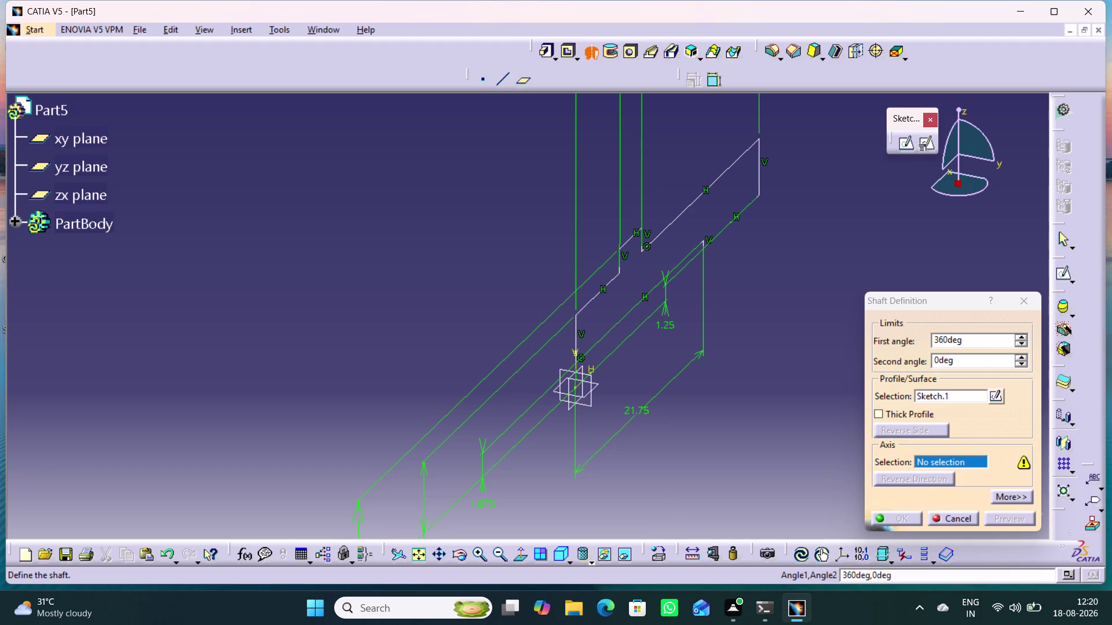
click(581, 387)
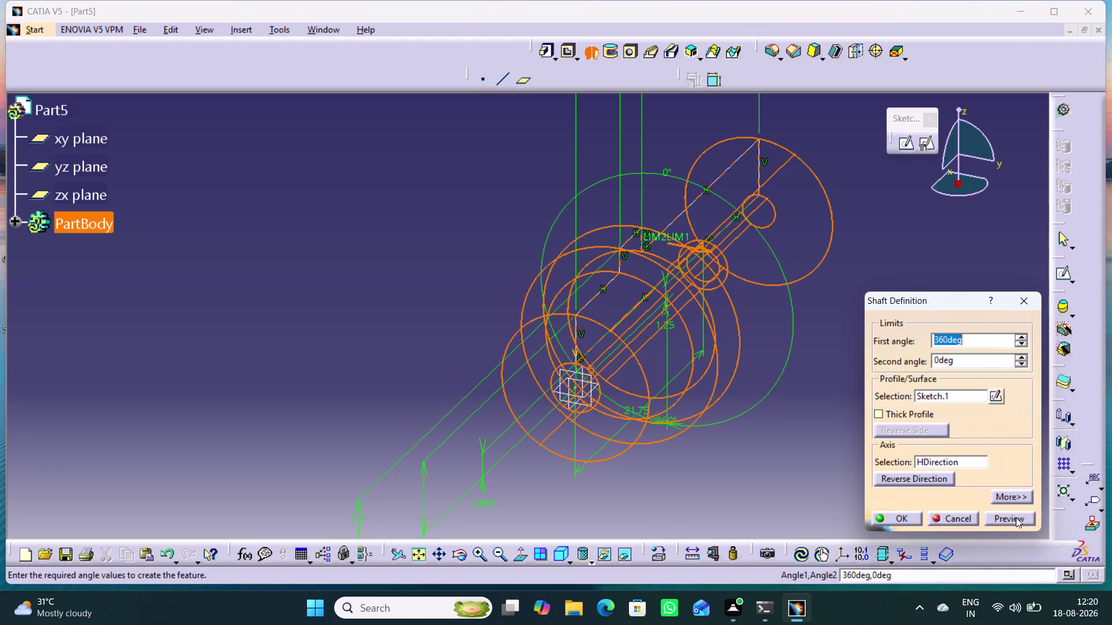
click(1015, 517)
middle_drag(734, 512, 740, 460)
right_drag(739, 461, 770, 441)
middle_drag(739, 461, 770, 439)
click(879, 513)
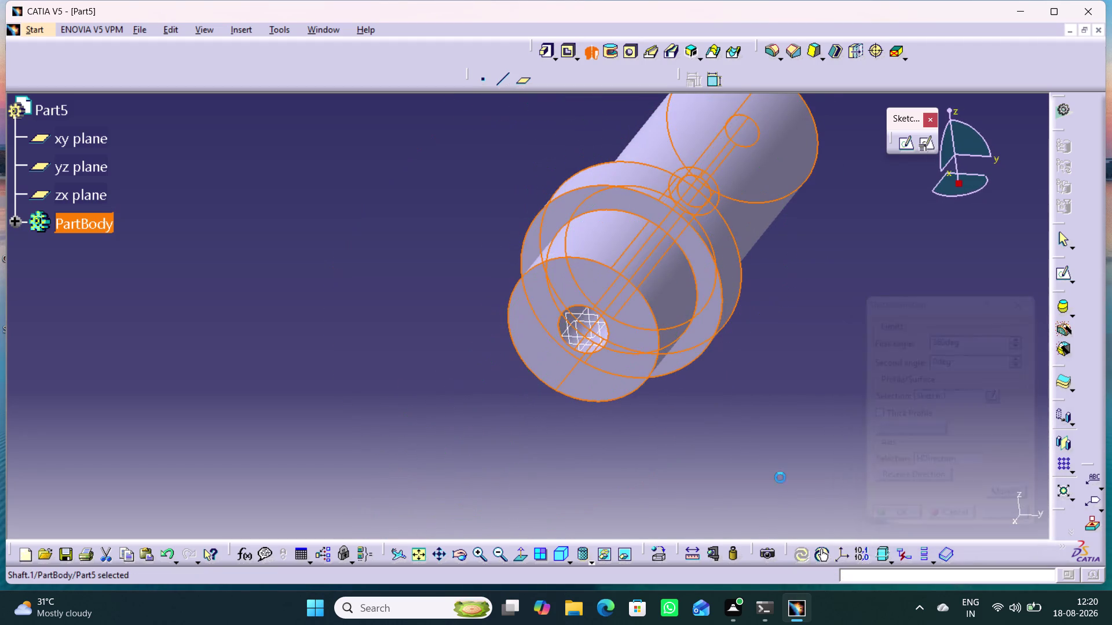
Orbit around the new stepped shaft to view it end-on.
middle_drag(741, 473, 717, 538)
right_drag(741, 474, 717, 538)
click(719, 465)
middle_drag(589, 457, 673, 421)
right_drag(589, 457, 673, 420)
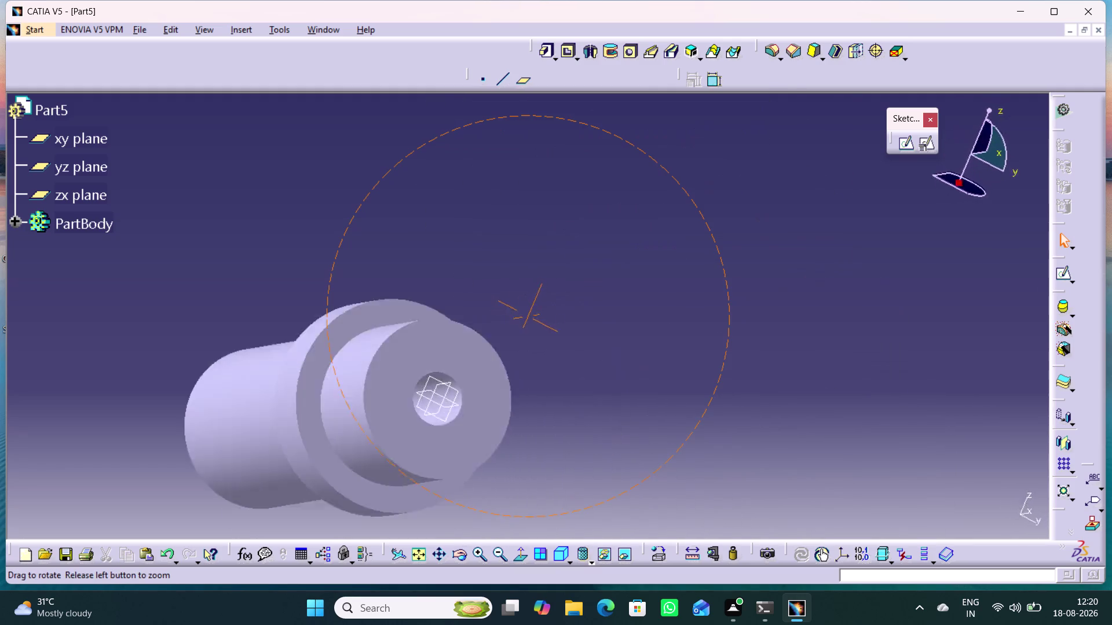
right_drag(672, 421, 538, 464)
middle_drag(673, 420, 538, 464)
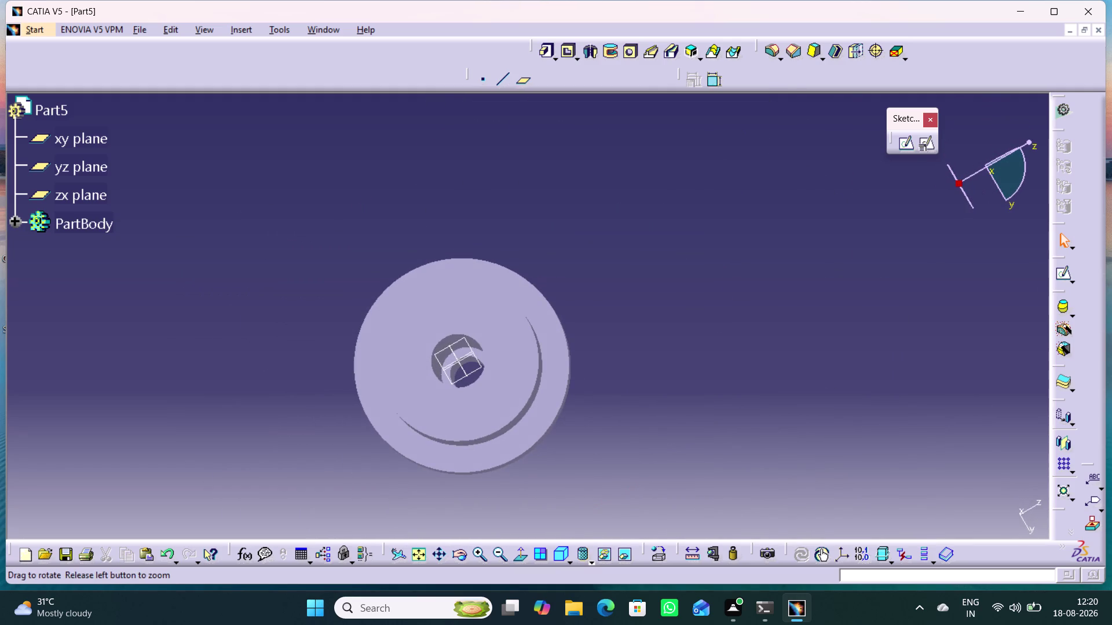
click(661, 557)
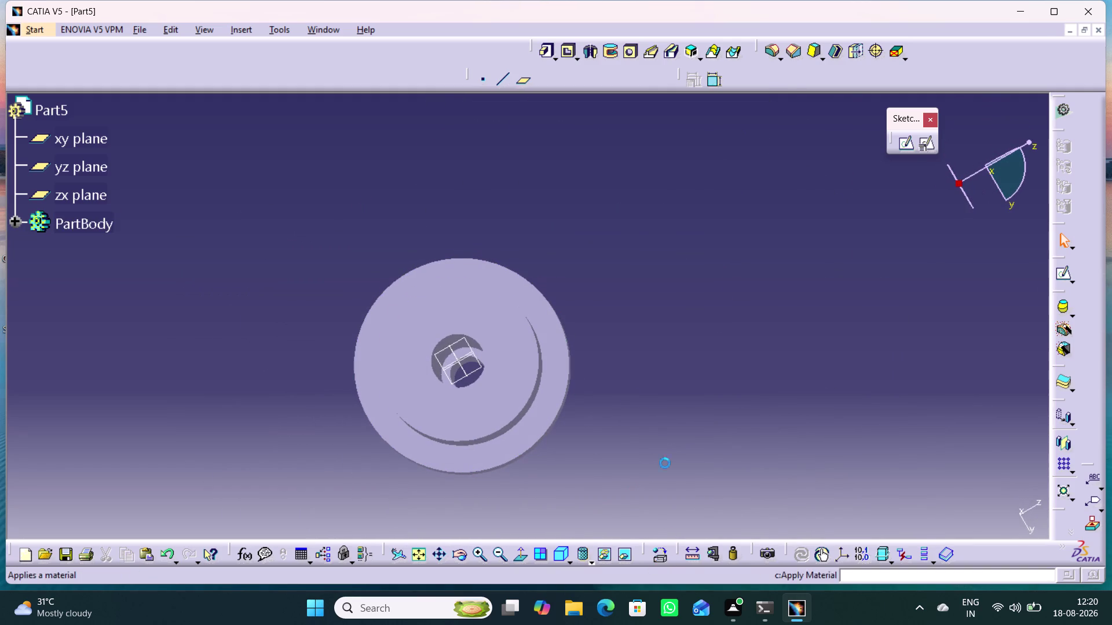
Apply Aluminium from the Metal materials to PartBody and inspect the result.
click(734, 163)
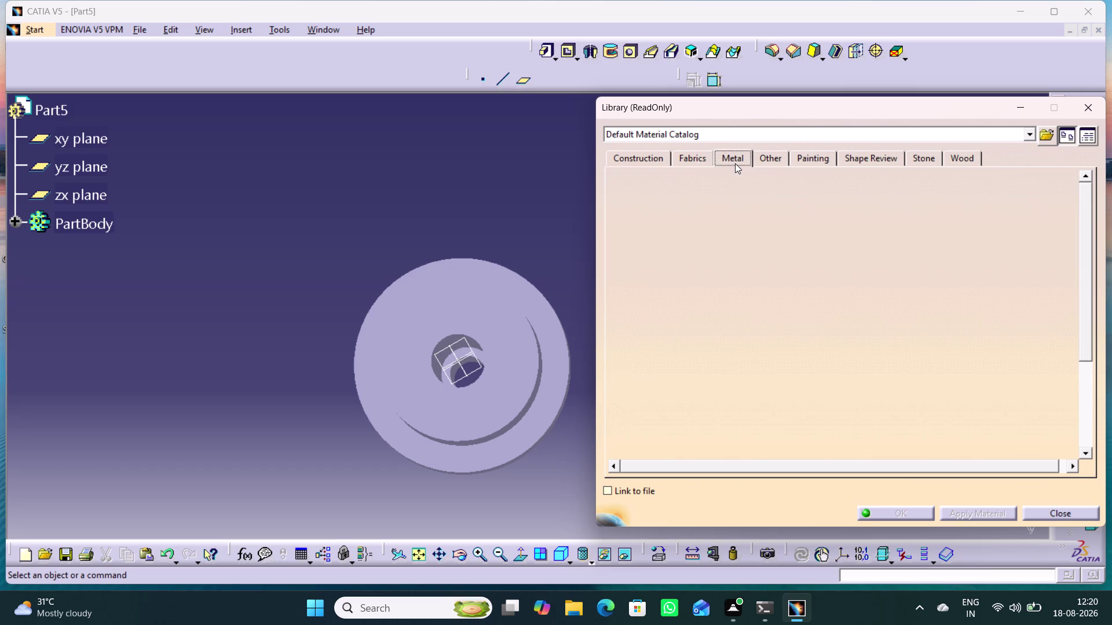
click(672, 228)
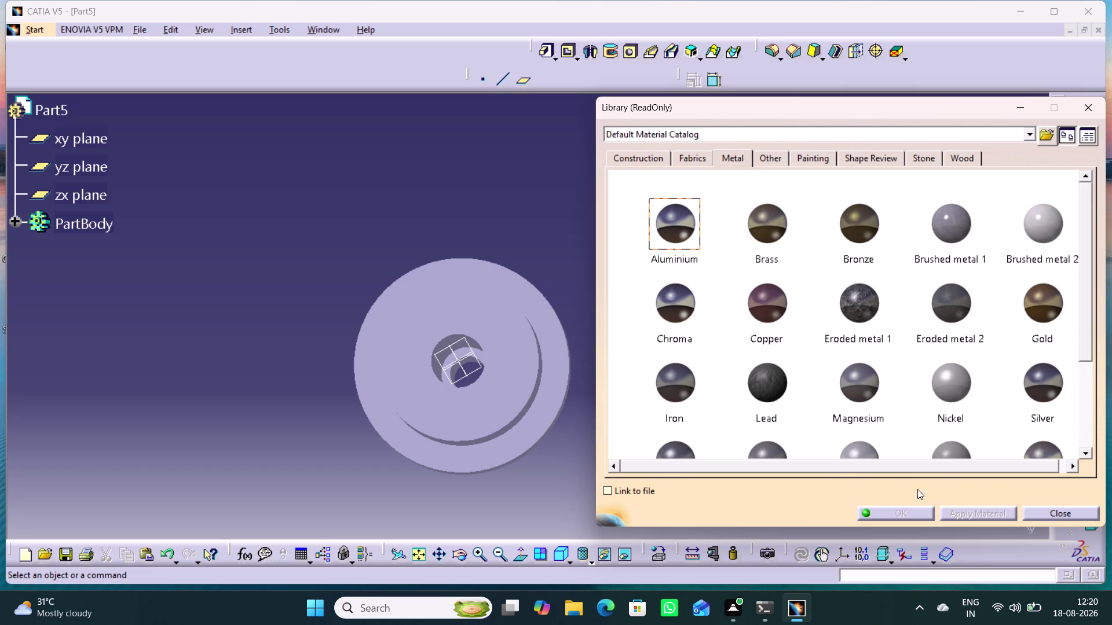
click(98, 224)
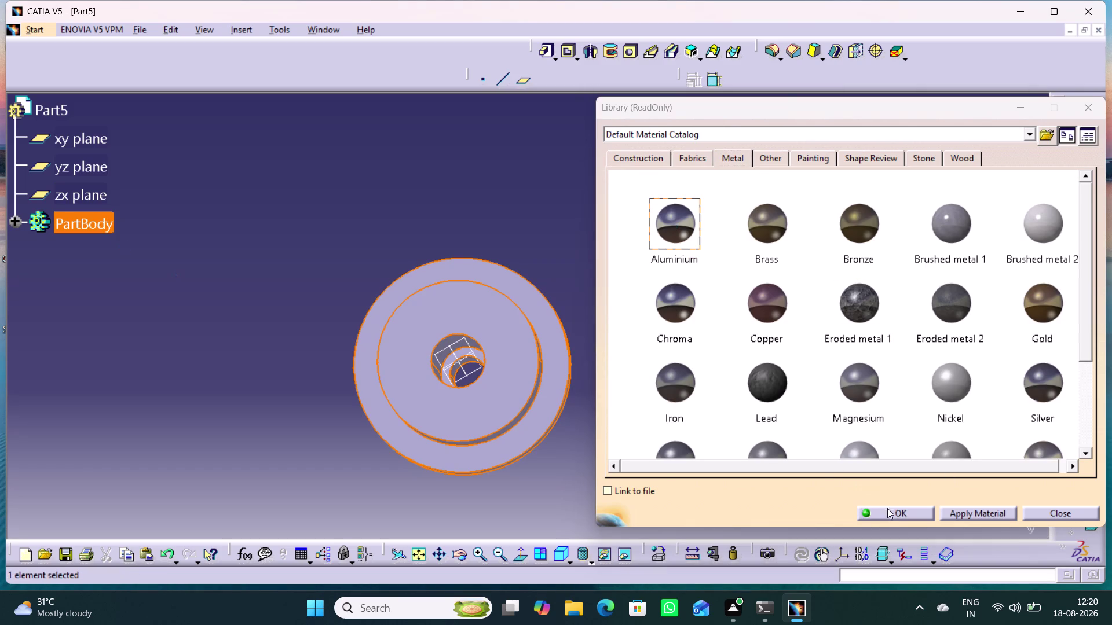
click(889, 516)
middle_drag(673, 320, 626, 384)
right_drag(627, 385, 592, 451)
middle_drag(627, 385, 592, 451)
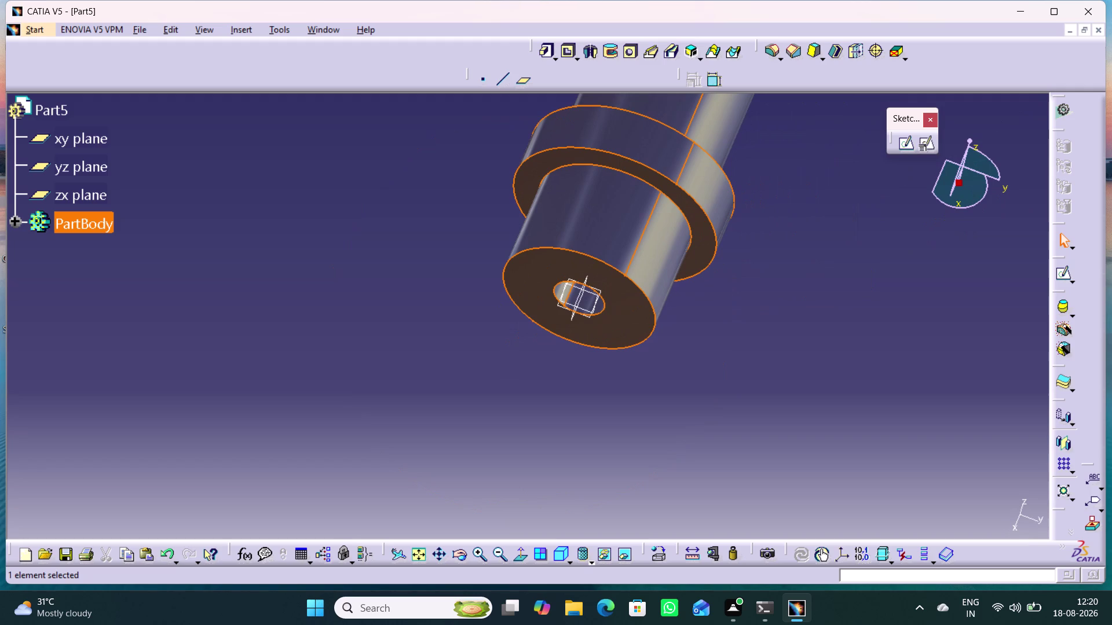
key(ctrl+s)
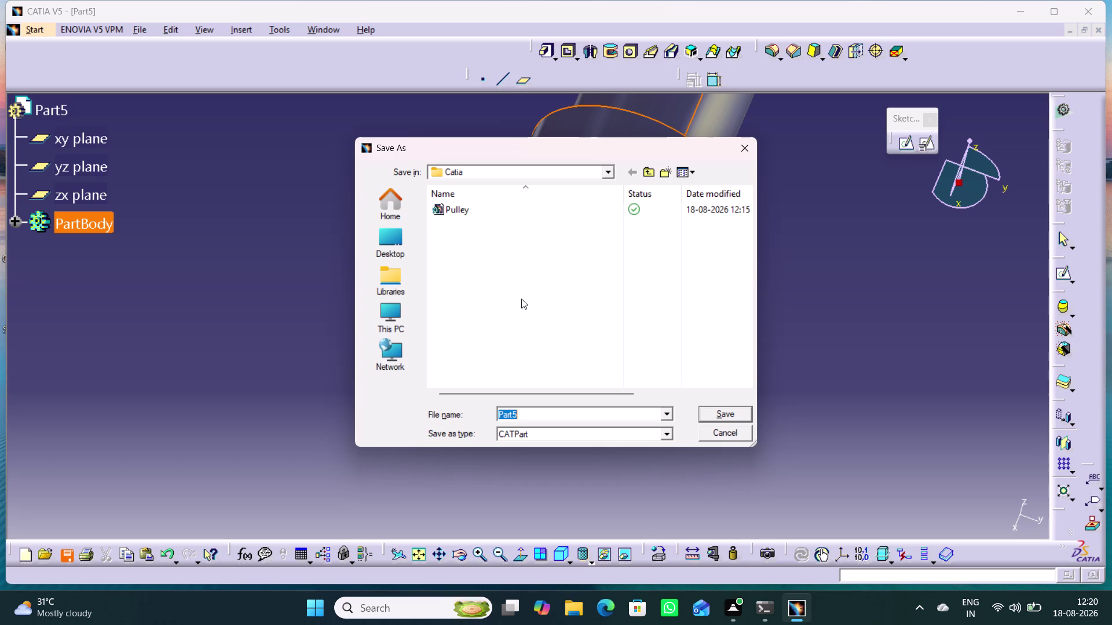
Save the part as Bushing.
text(Bushi)
text(ng)
key(Return)
Create a new Part document, Part6.
key(ctrl+n)
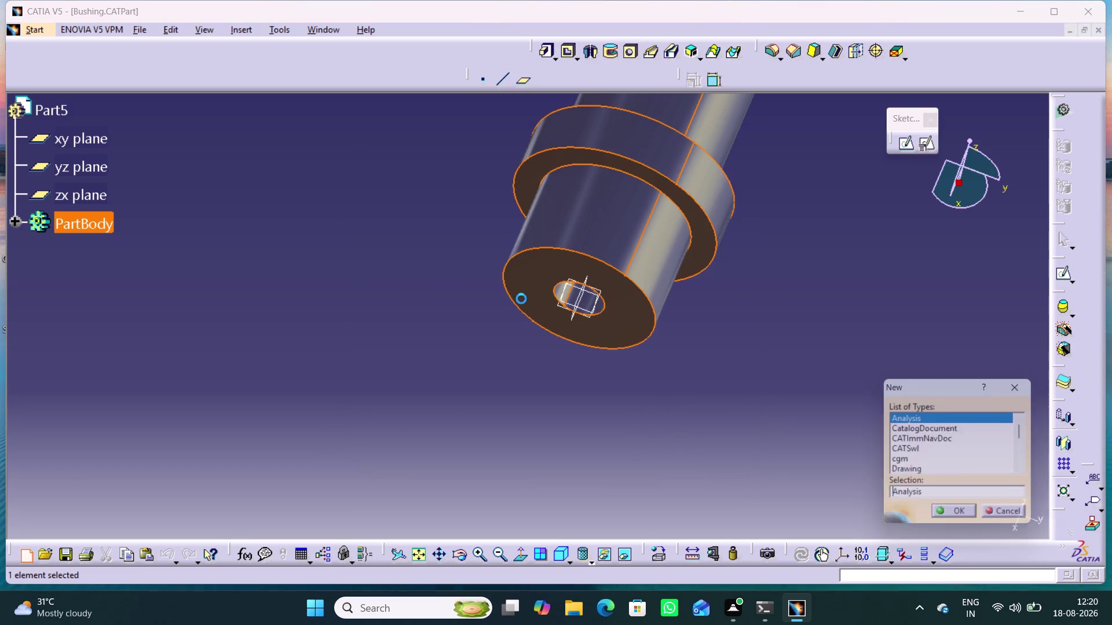
key(Down)
key(Return)
key(Return)
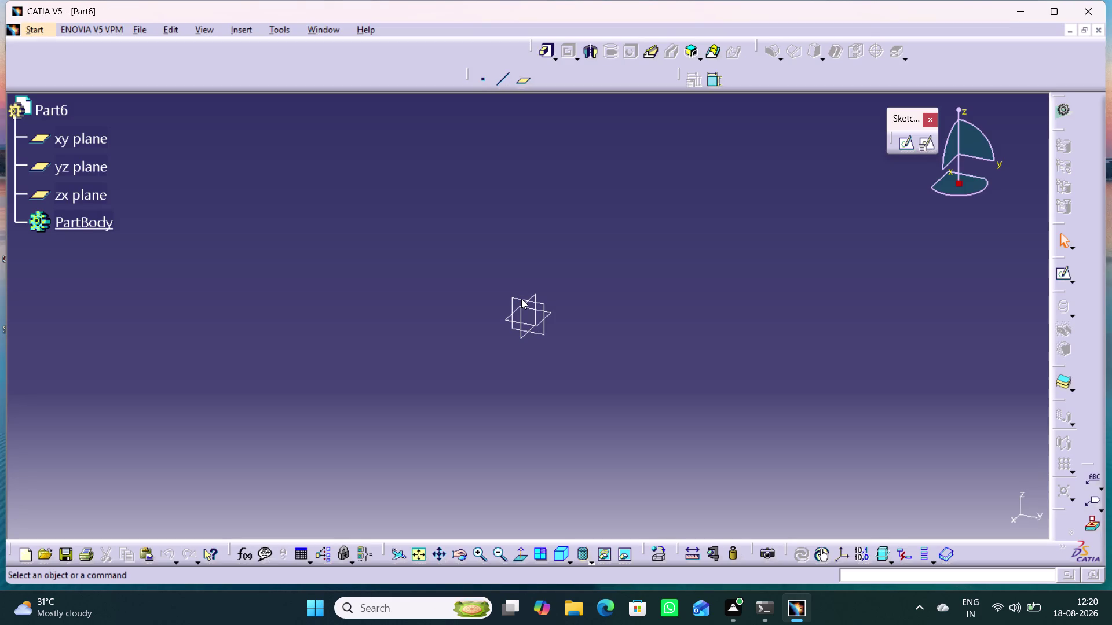
Start a sketch on the yz plane and draw a closed six-line L-shaped profile.
click(524, 335)
click(909, 148)
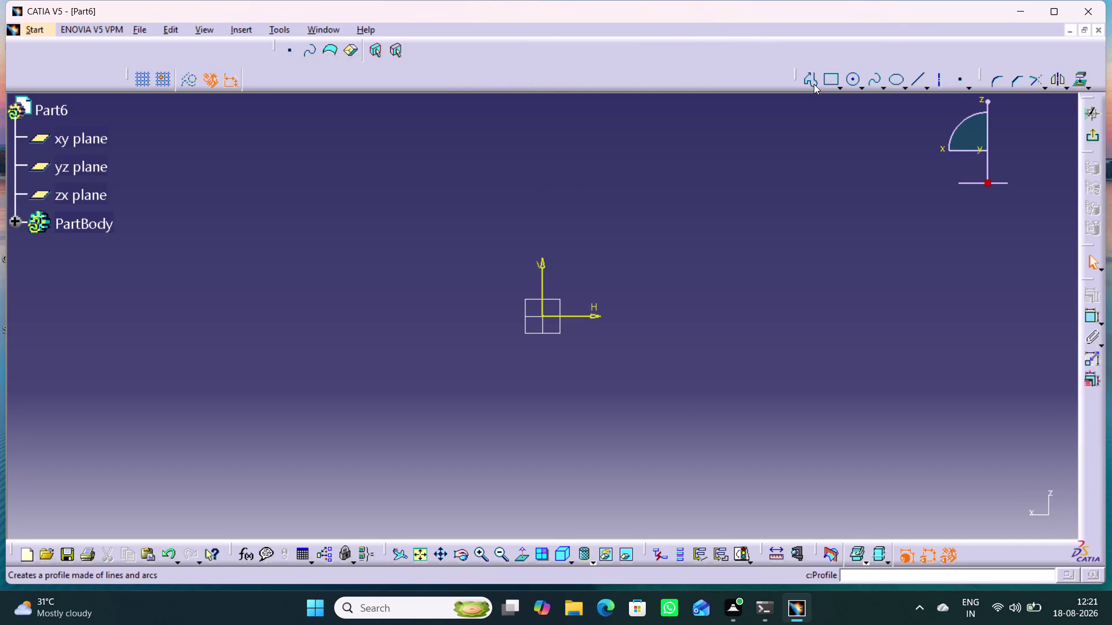
click(813, 83)
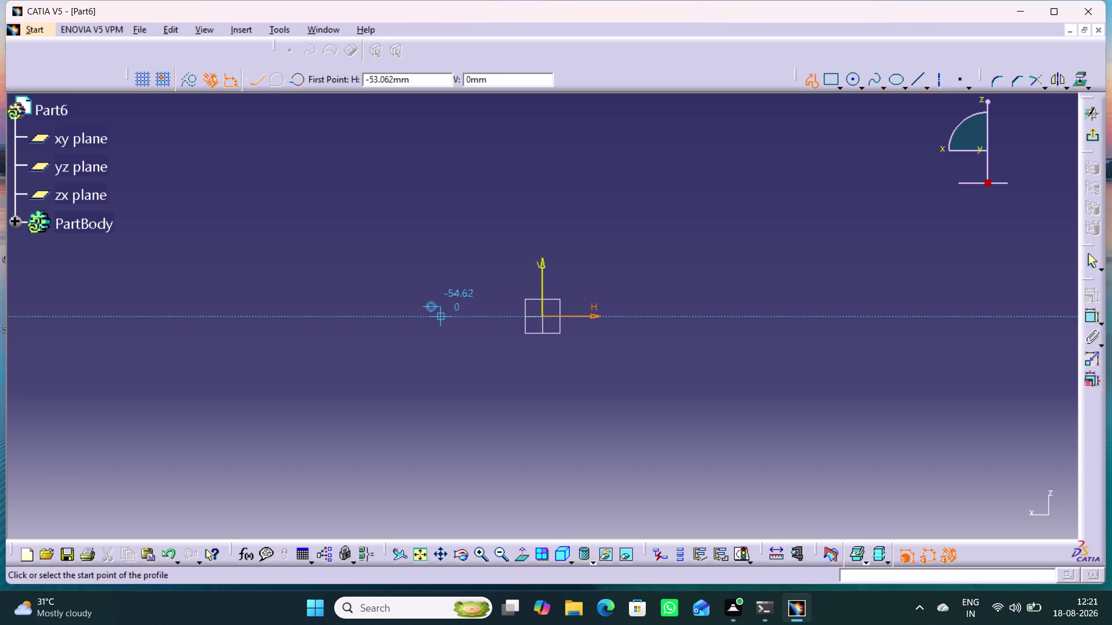
click(430, 315)
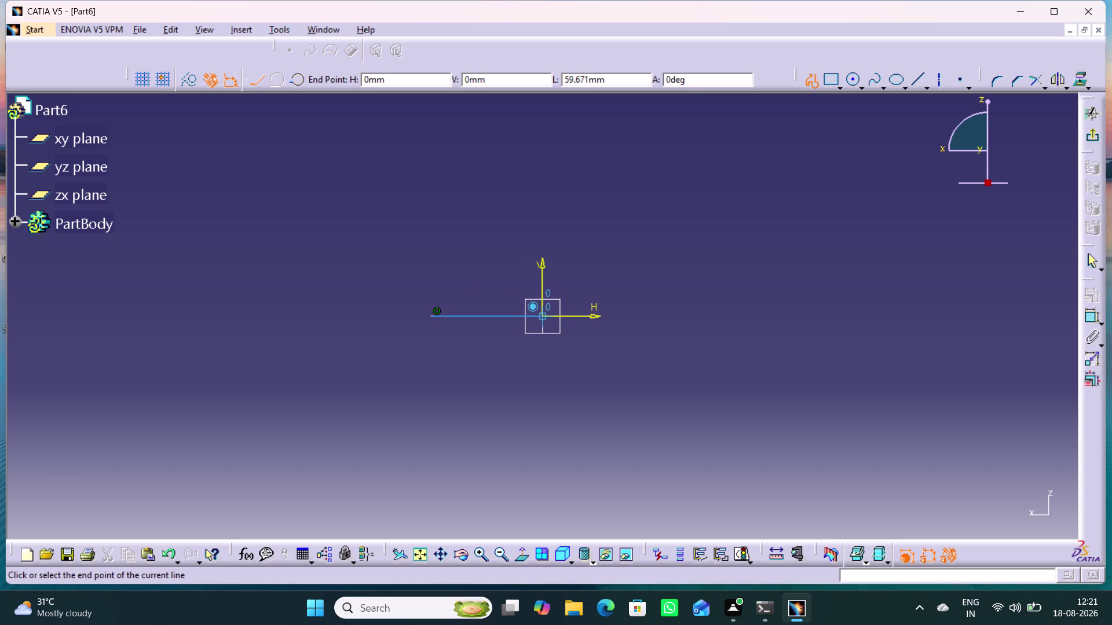
click(545, 315)
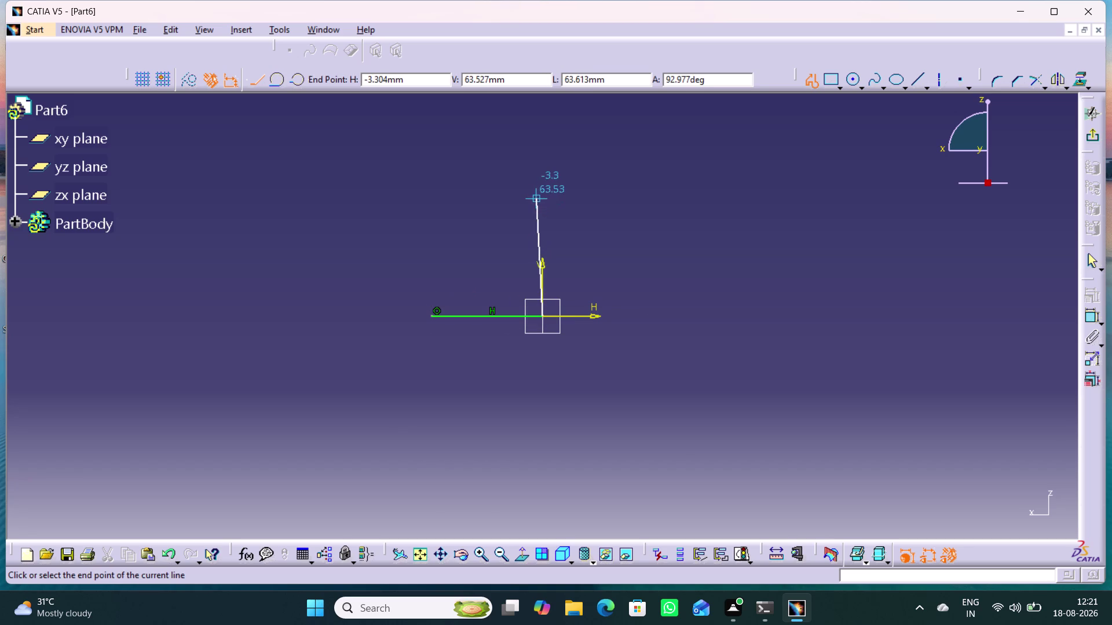
click(544, 197)
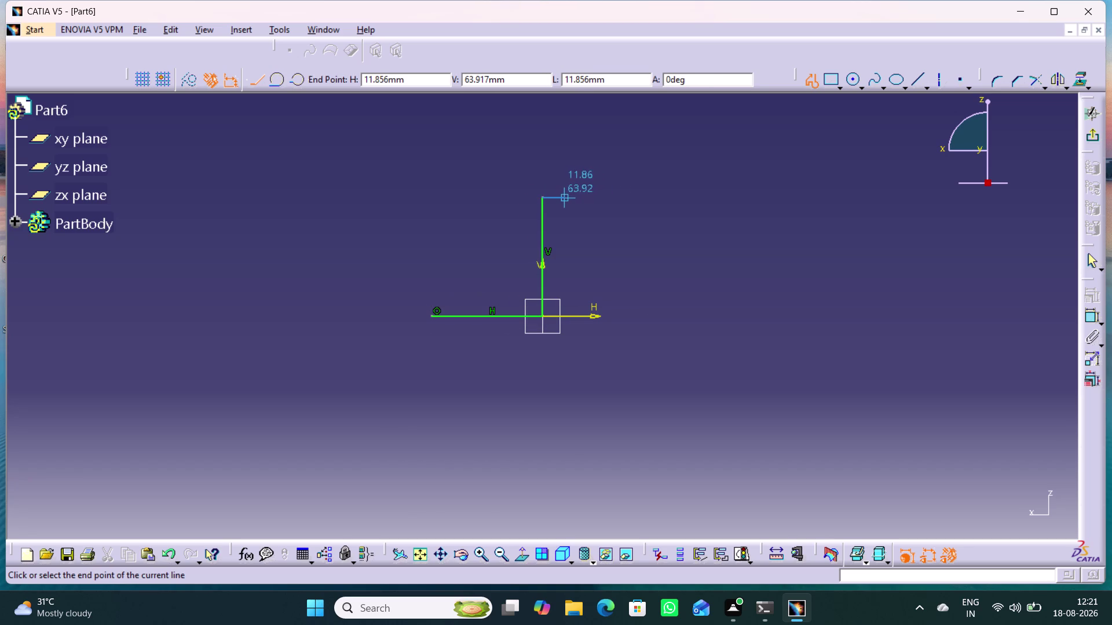
click(556, 199)
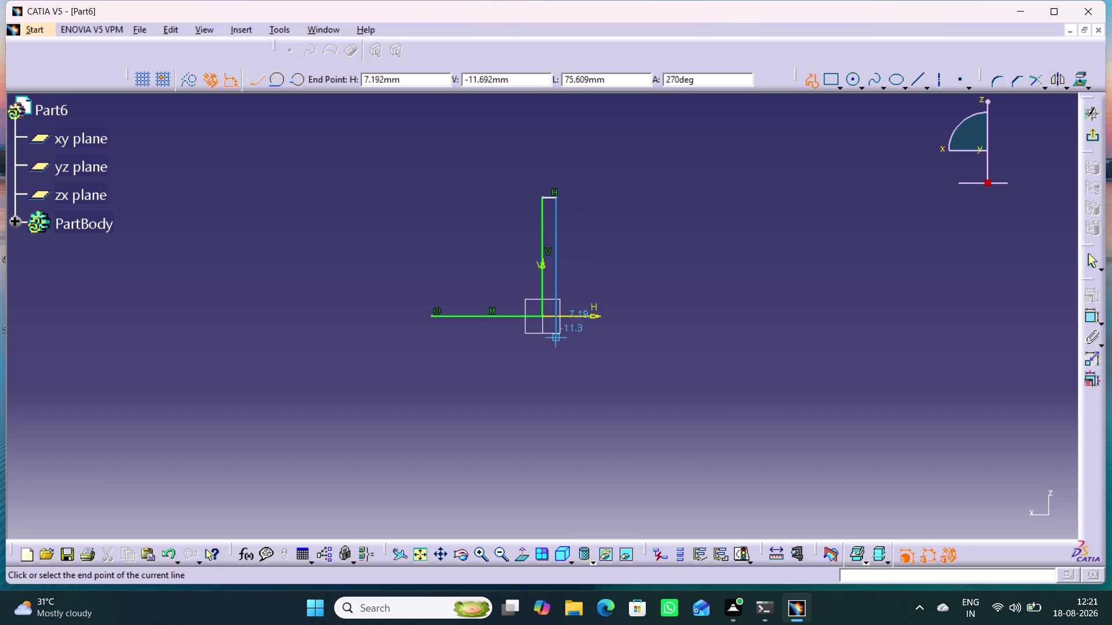
click(556, 333)
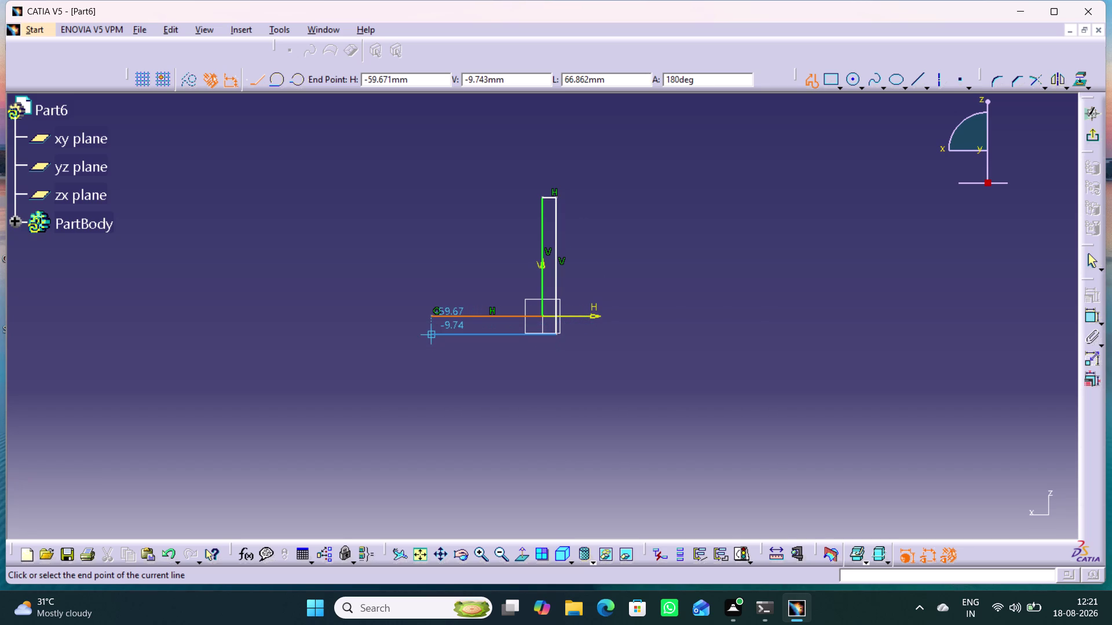
click(432, 334)
click(431, 313)
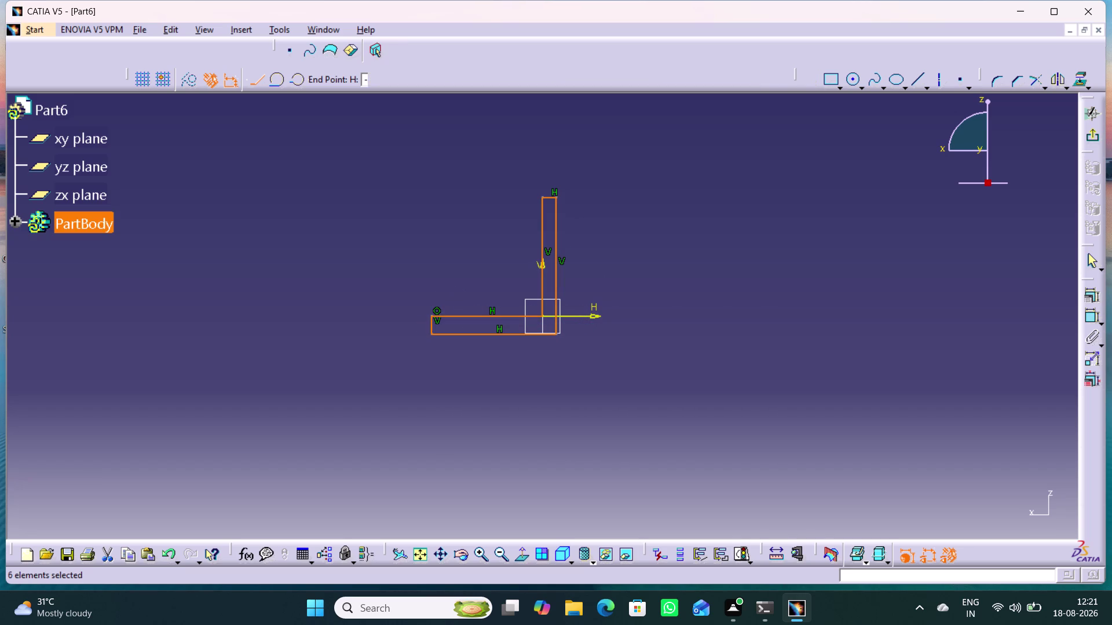
right_click(392, 227)
click(1022, 241)
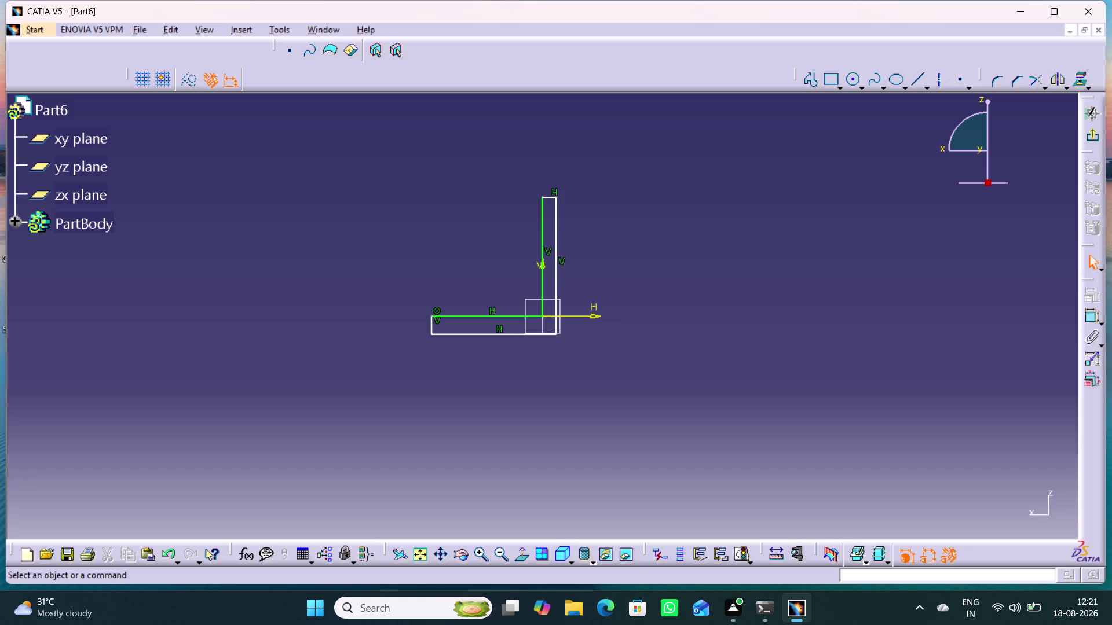
Dimension the vertical leg's top edge to 1.25 mm thickness.
double_click(1092, 317)
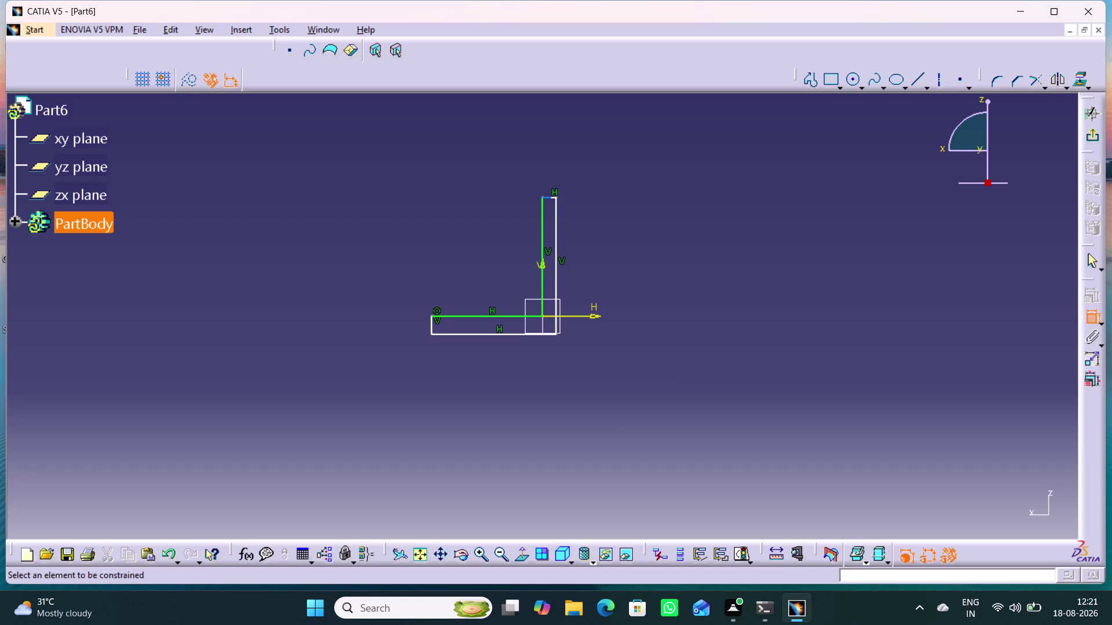
click(550, 197)
click(577, 181)
double_click(574, 178)
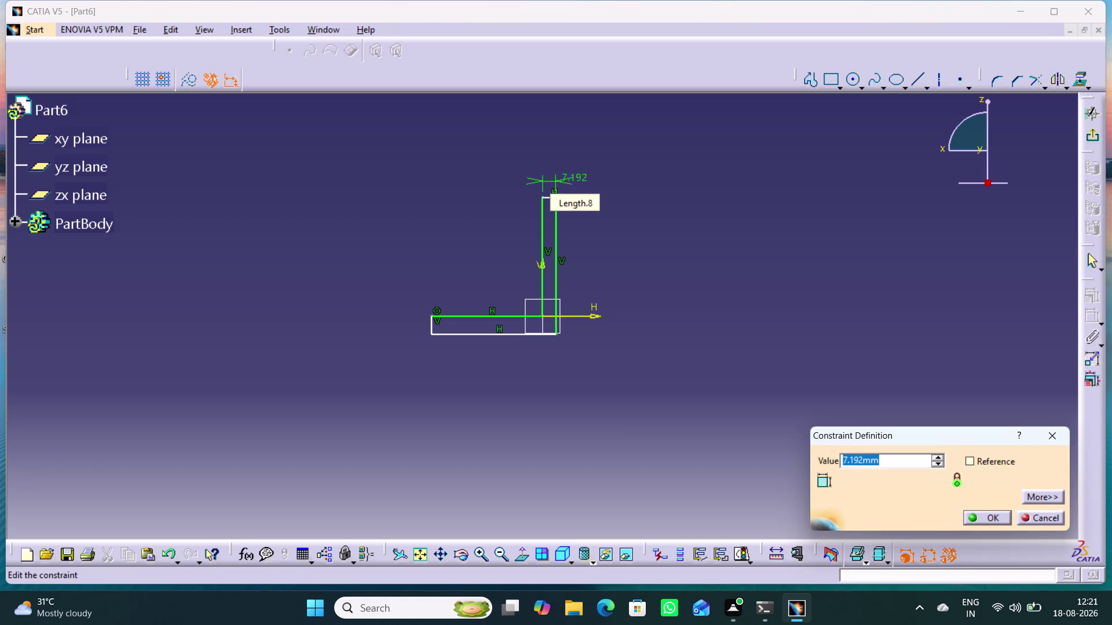
text(1.25)
key(Return)
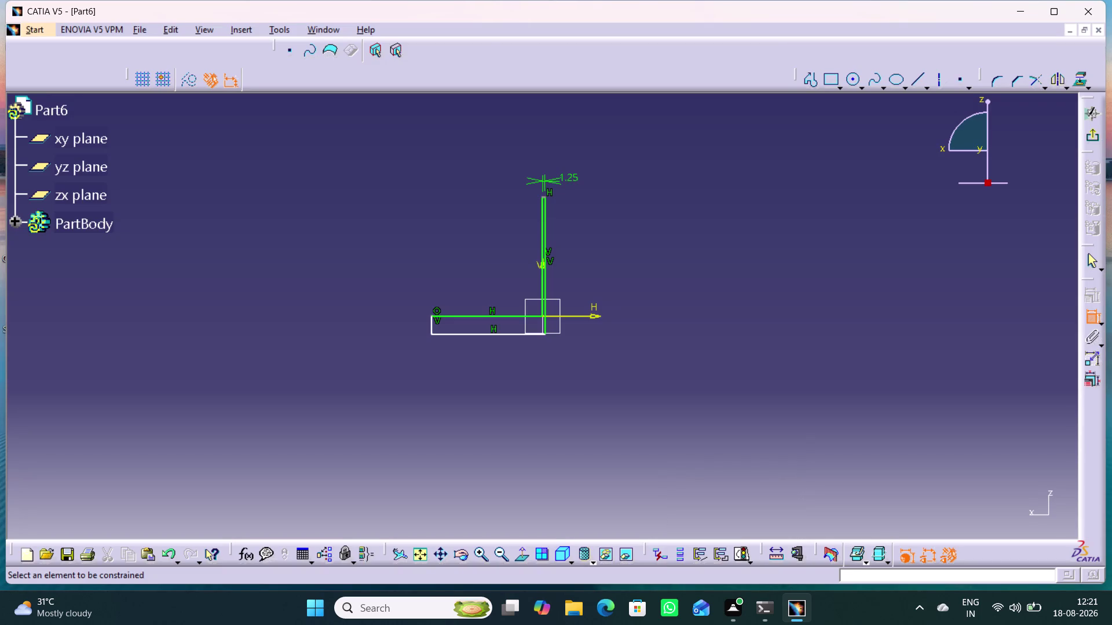
Dimension the horizontal leg's left end edge to 1.25 mm thickness.
click(429, 324)
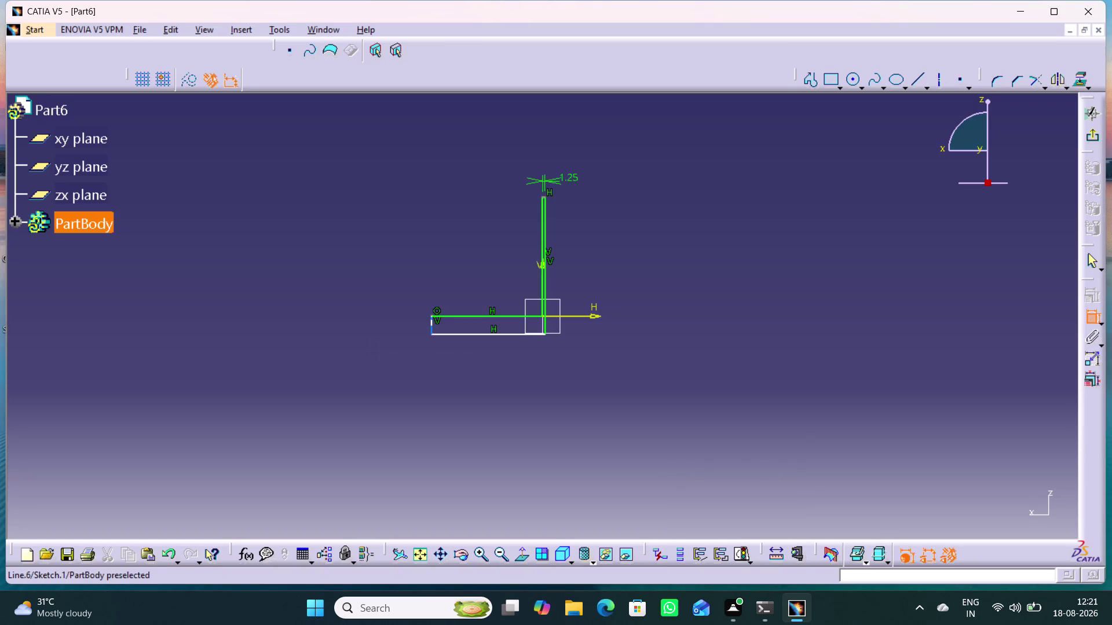
click(387, 364)
double_click(383, 358)
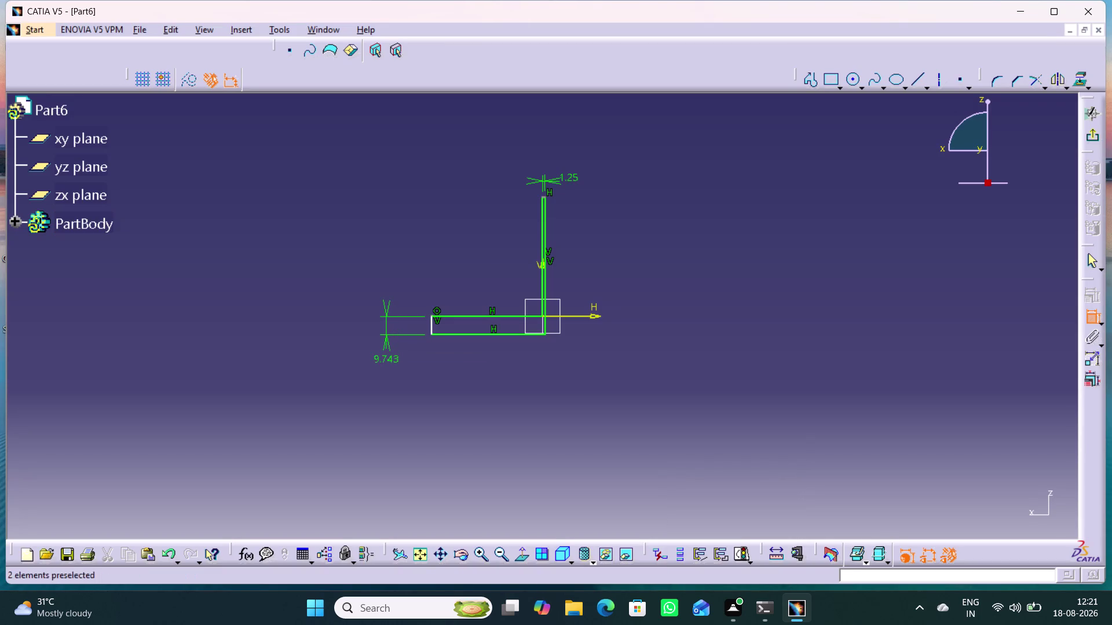
text(1.25)
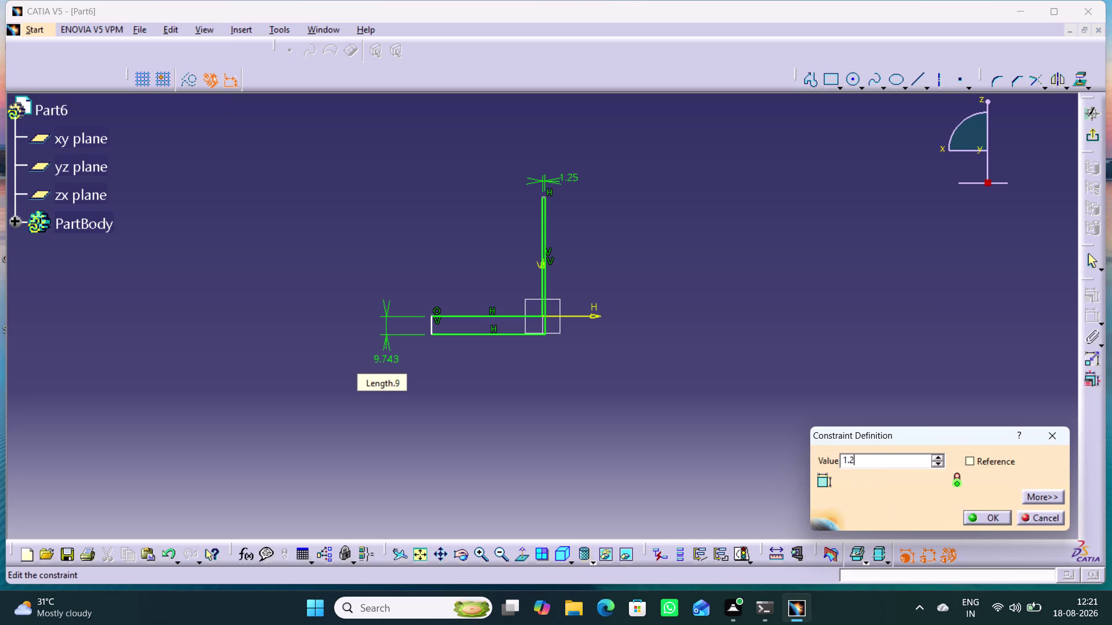
key(Return)
click(476, 356)
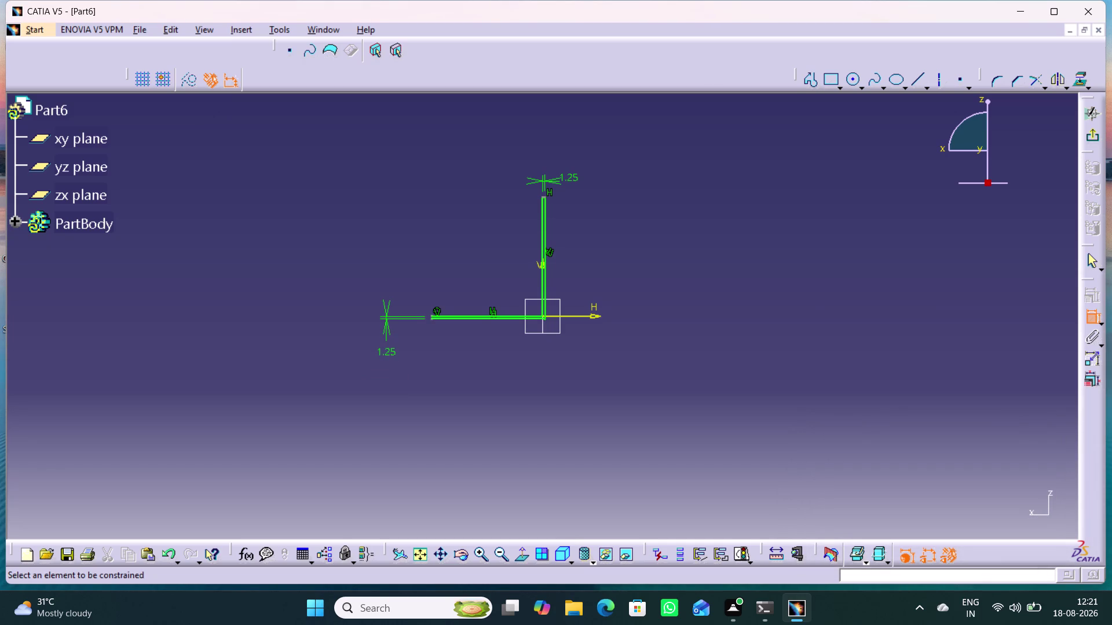
middle_drag(438, 327, 455, 235)
right_click(438, 327)
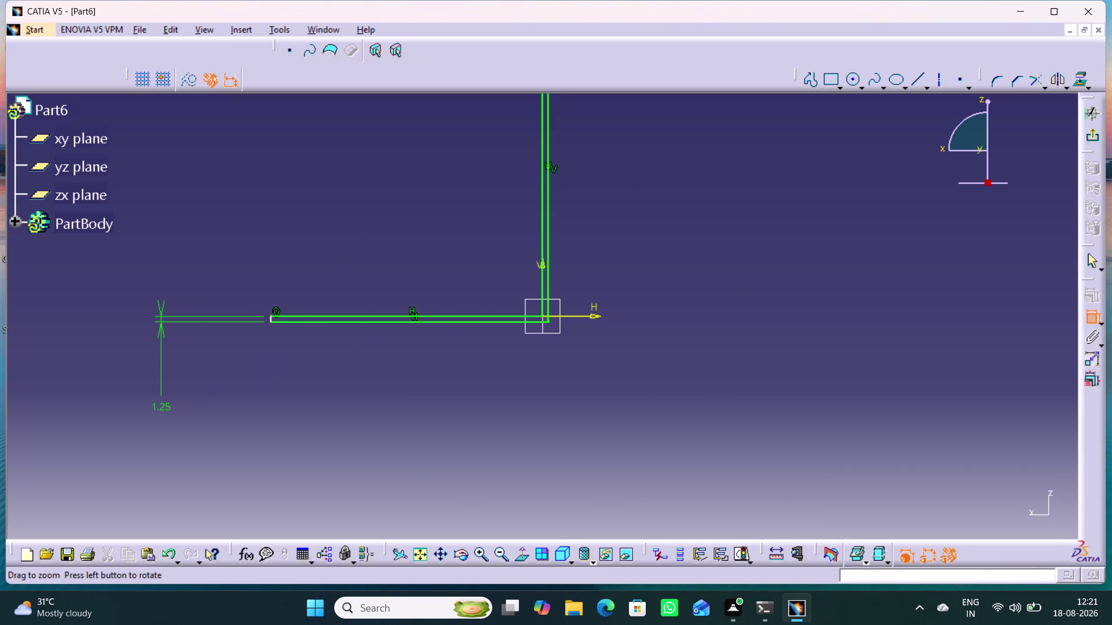
middle_drag(406, 410, 451, 419)
middle_drag(422, 415, 427, 367)
right_click(423, 415)
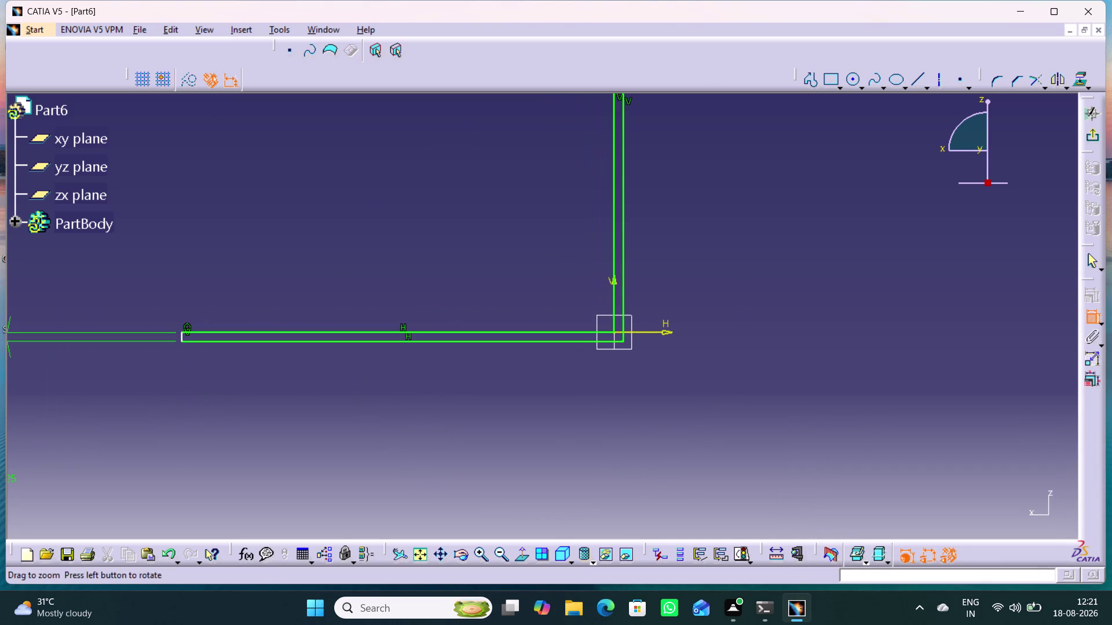
click(181, 338)
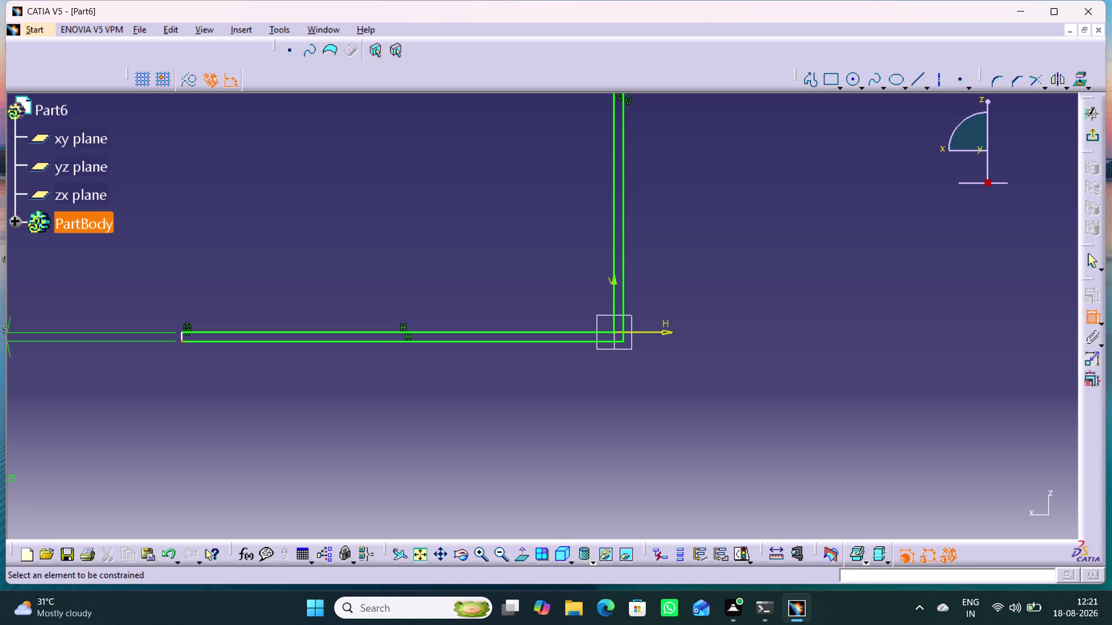
Dimension the horizontal leg's length to 31.25 mm.
click(622, 339)
click(387, 382)
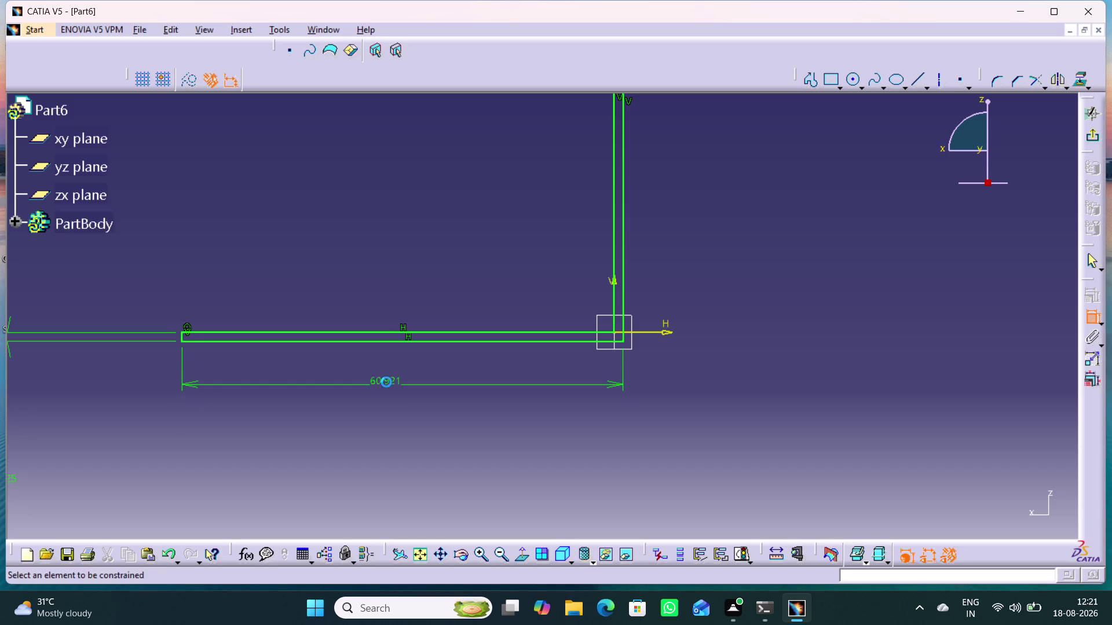
double_click(385, 383)
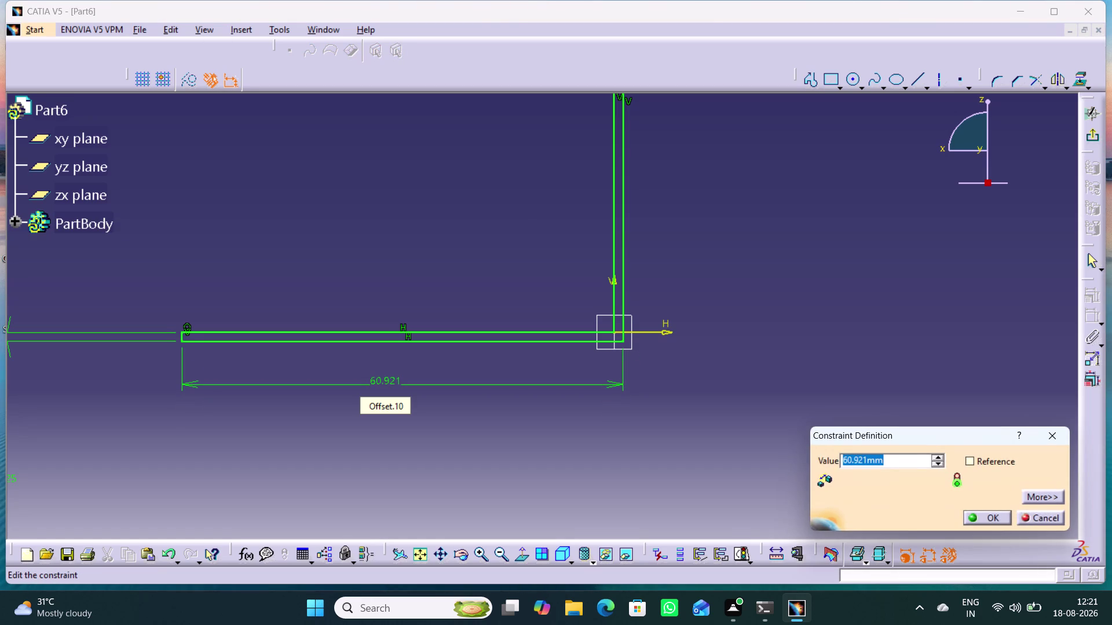
text(31)
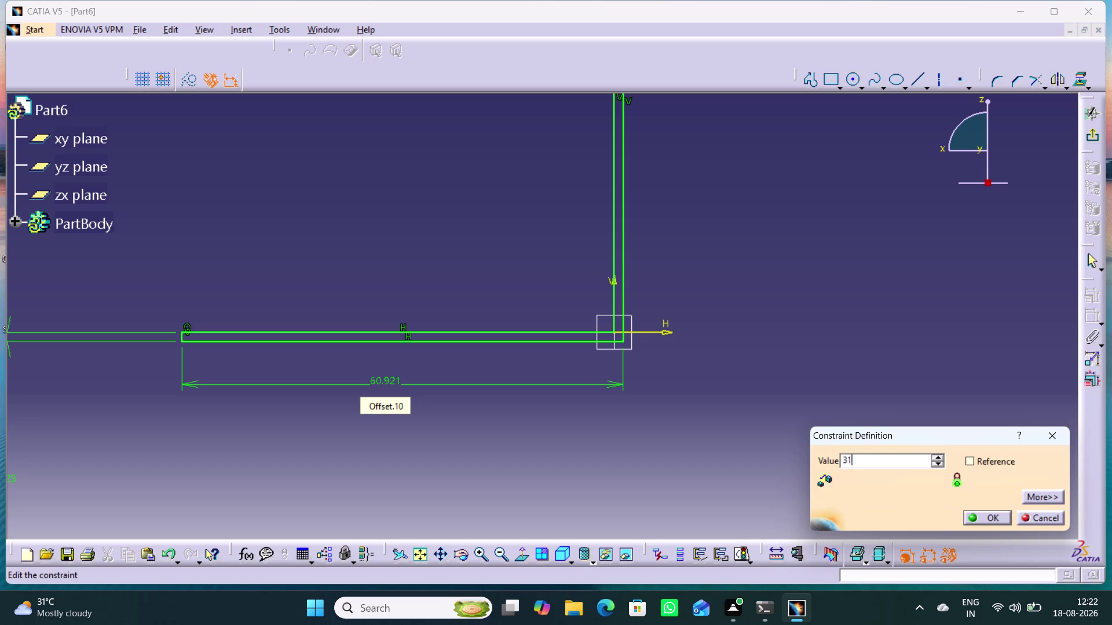
text(.25)
key(Return)
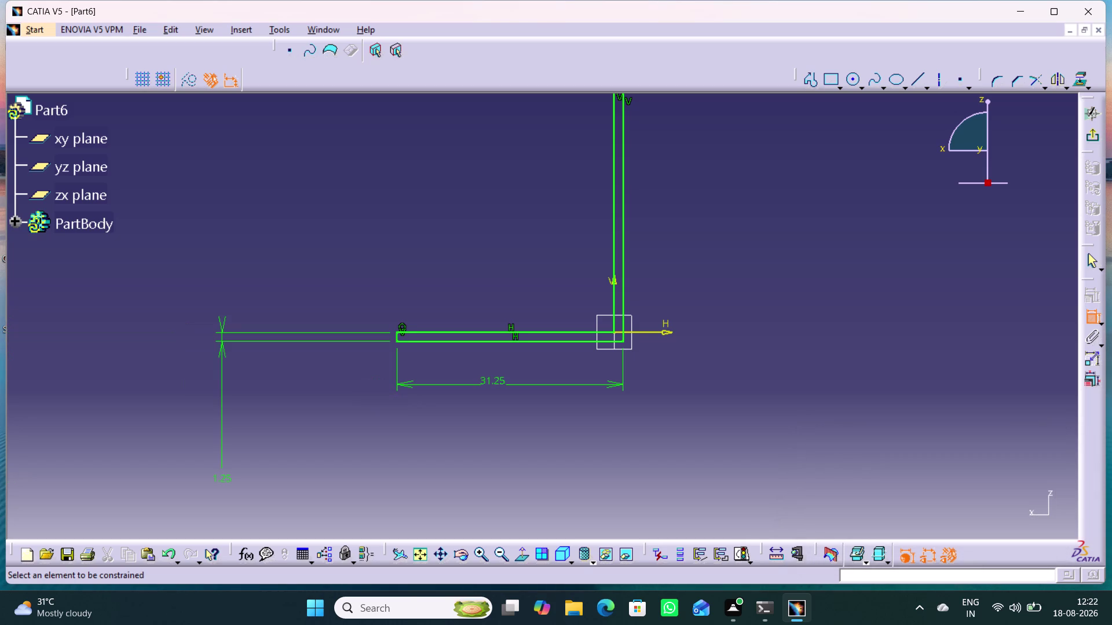
Dimension the vertical leg's height from bottom edge to top edge as 42.5 mm.
click(499, 244)
click(617, 343)
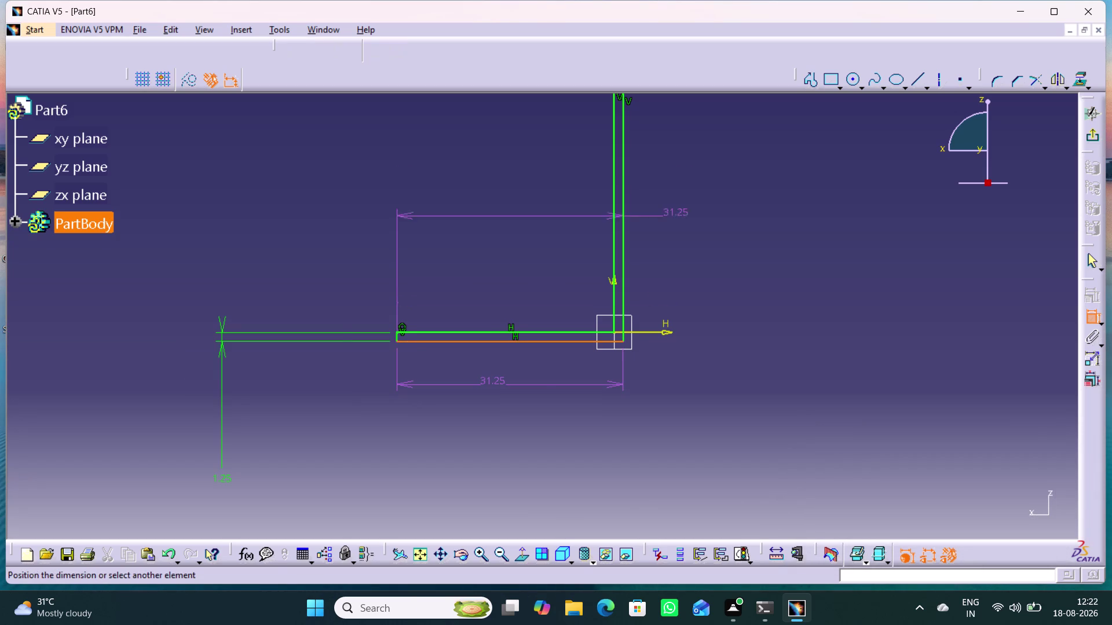
middle_drag(675, 175, 670, 169)
right_drag(675, 175, 671, 181)
middle_drag(668, 156, 670, 192)
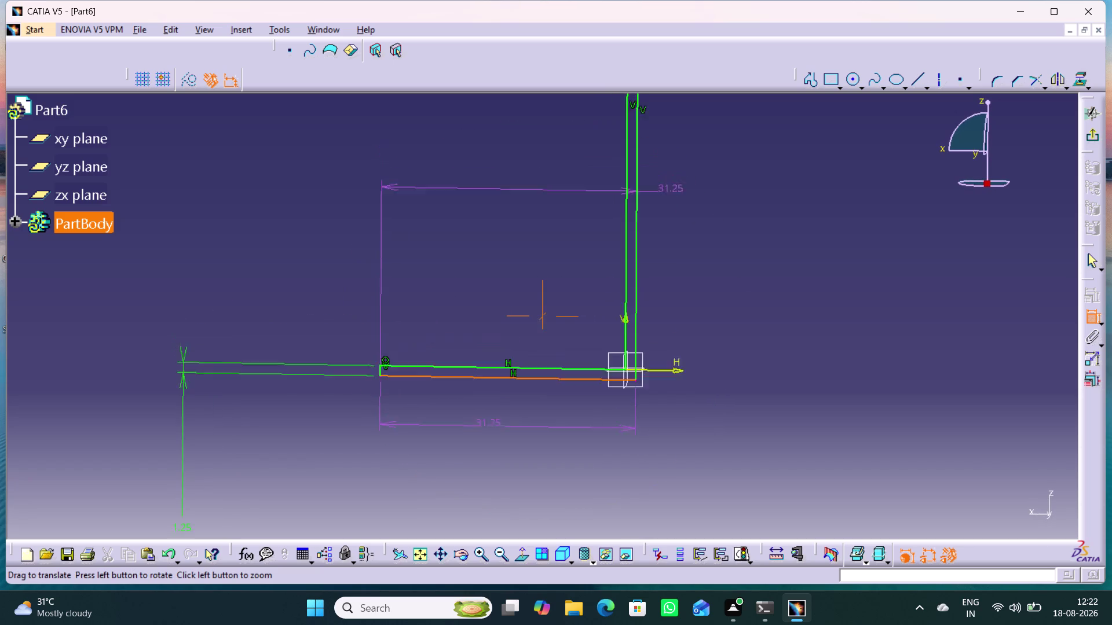
middle_drag(670, 192, 582, 407)
middle_drag(607, 236, 591, 356)
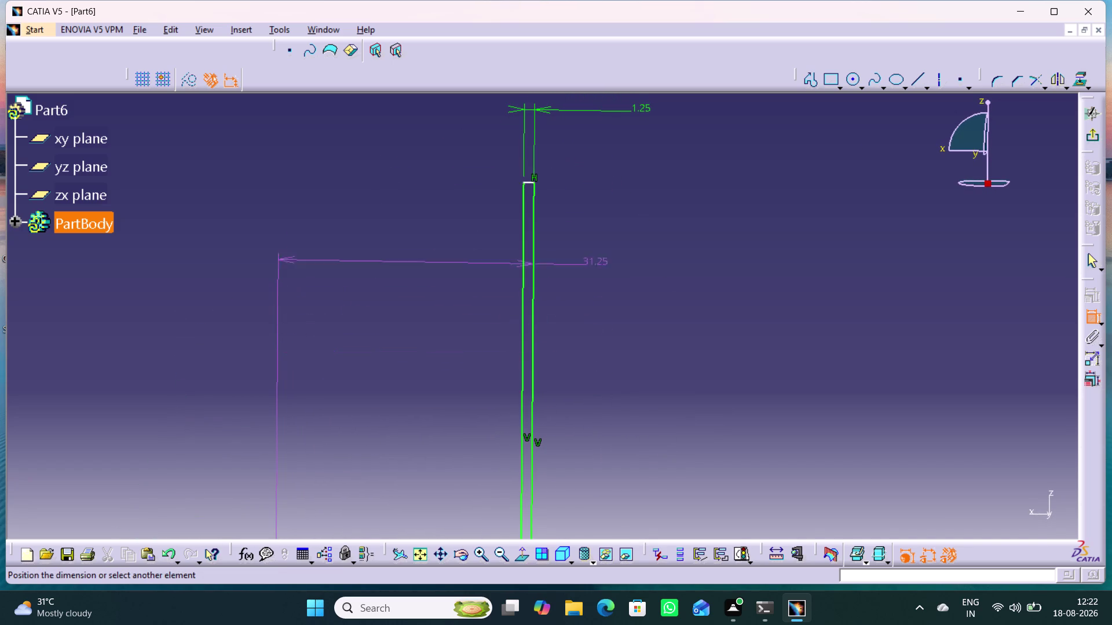
click(530, 180)
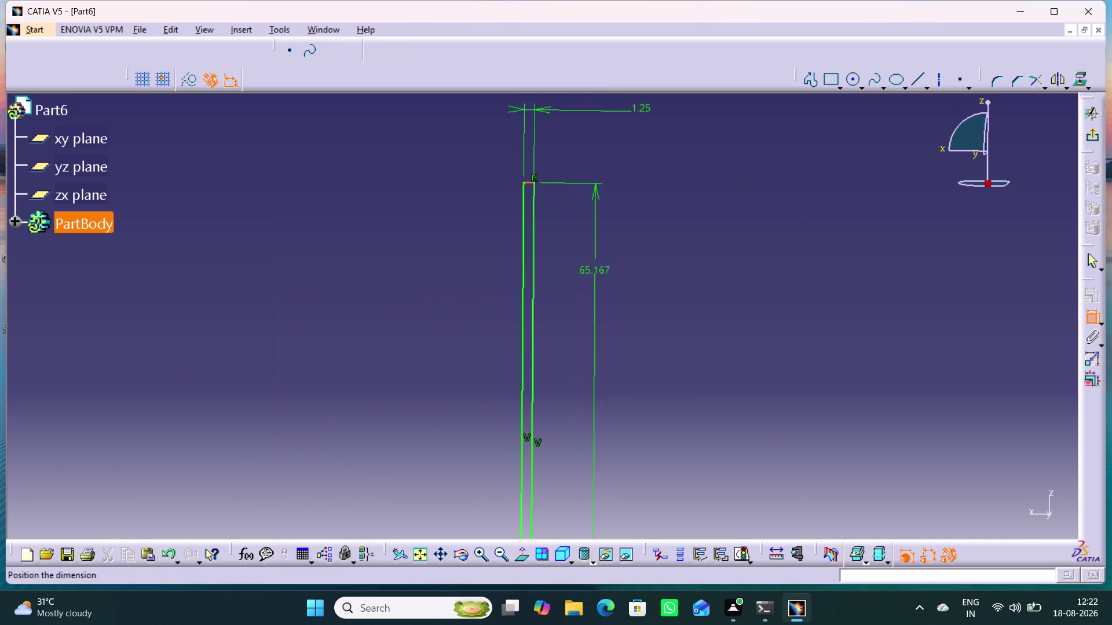
middle_drag(607, 318, 634, 106)
click(643, 263)
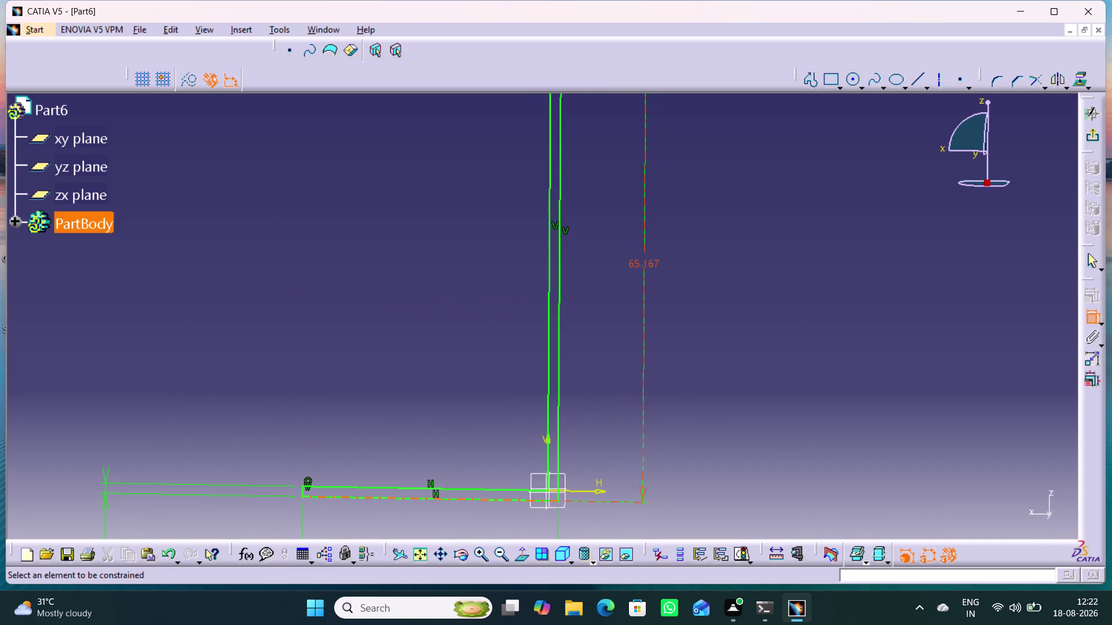
double_click(642, 261)
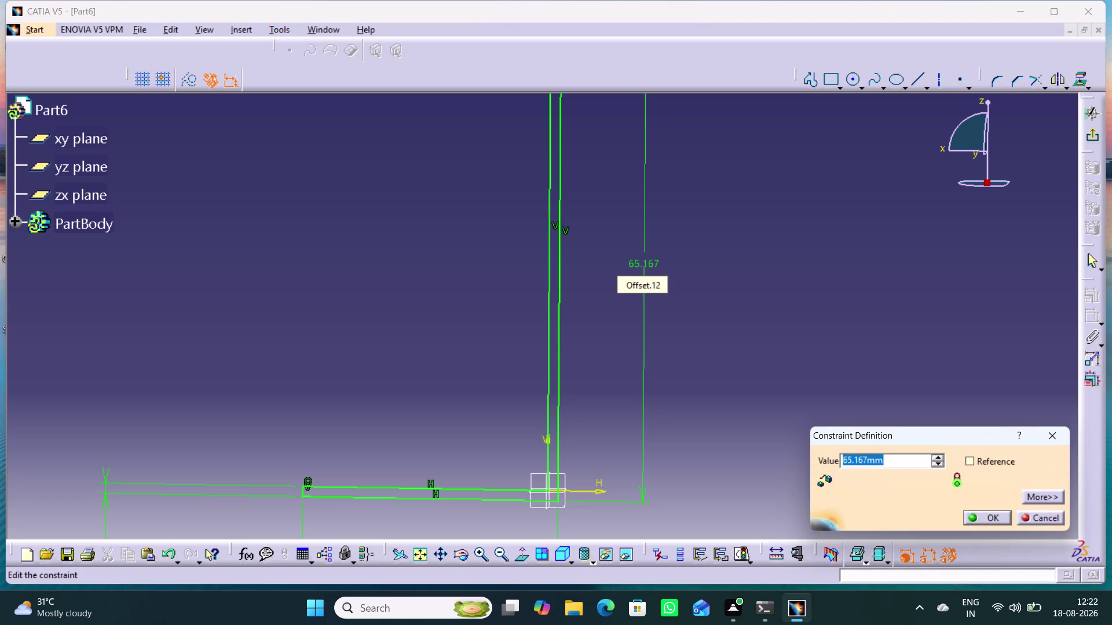
text(42.)
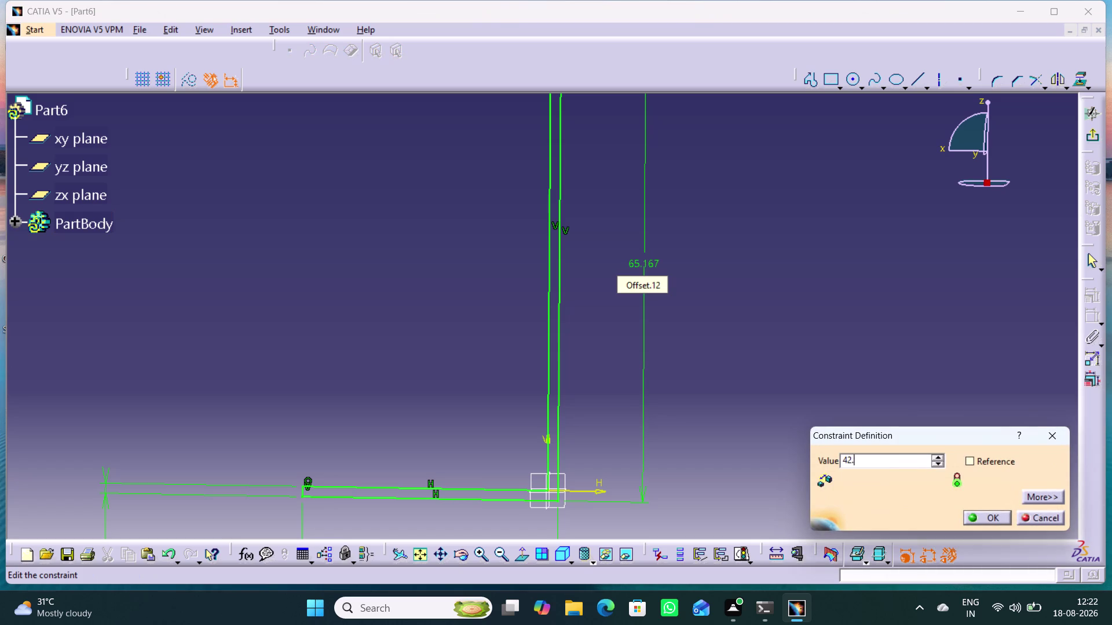
text(5)
key(Return)
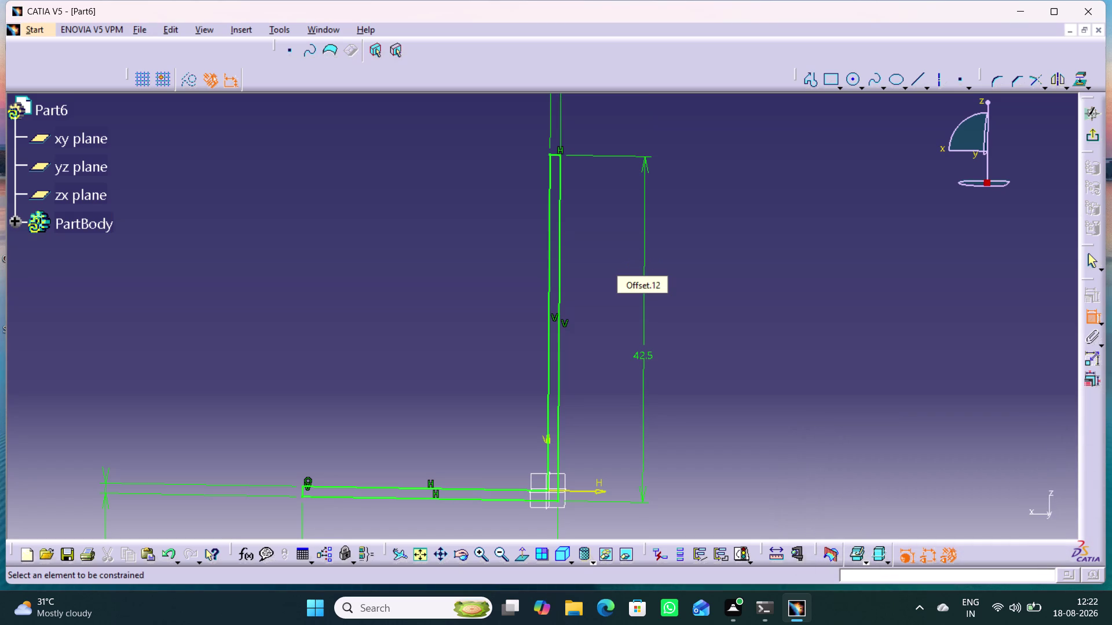
click(721, 266)
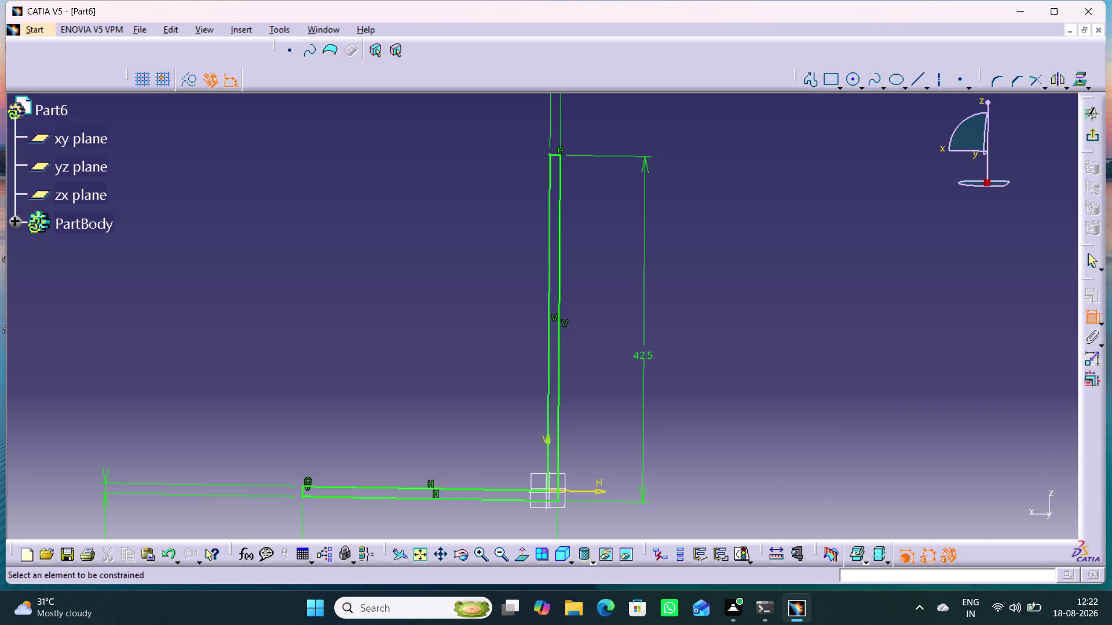
Exit the sketch and pad the L profile 10 mm with mirrored extent.
click(1094, 137)
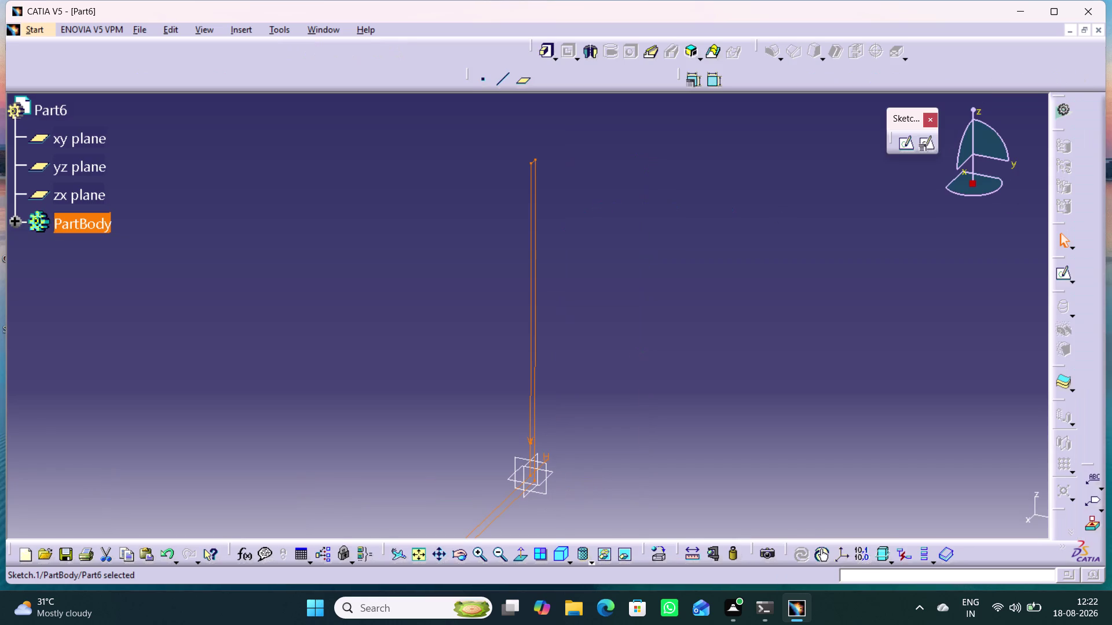
click(545, 44)
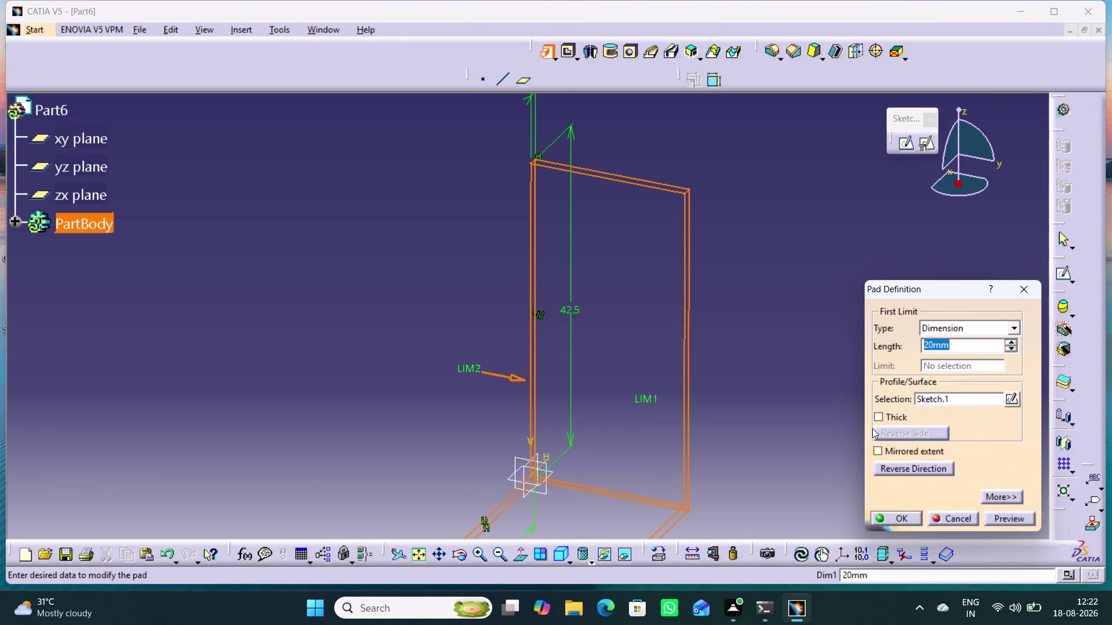
click(886, 455)
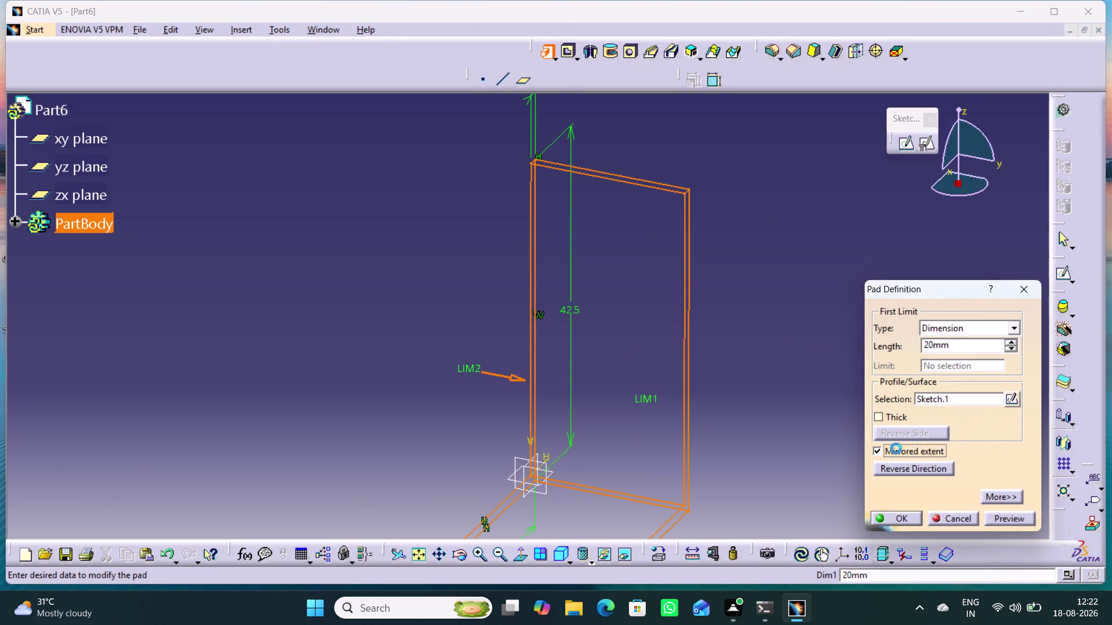
click(813, 419)
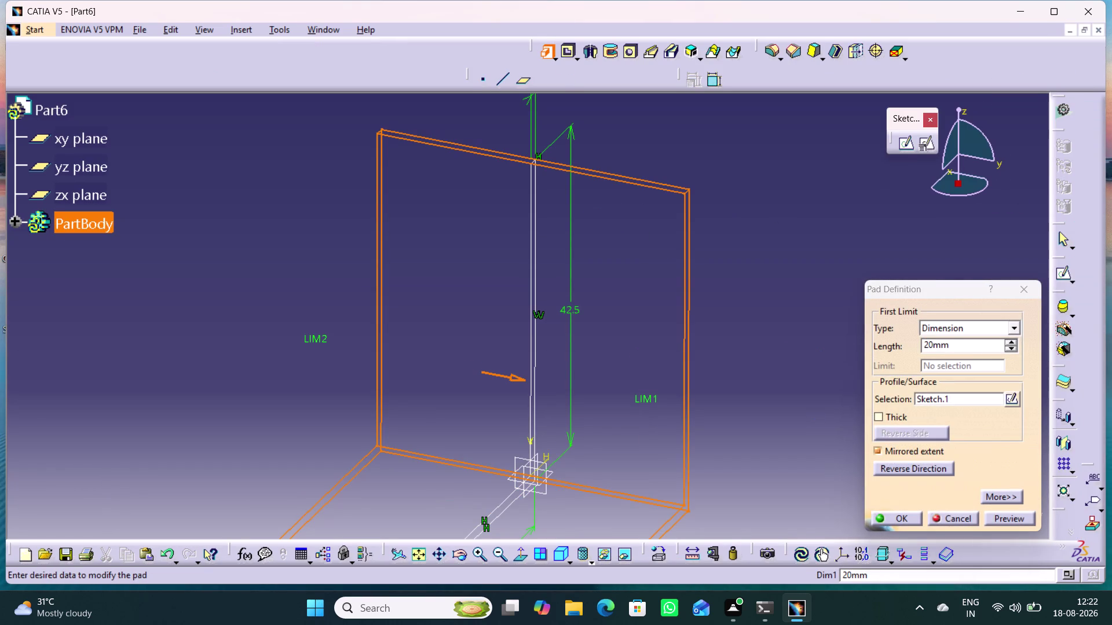
drag(958, 345, 895, 344)
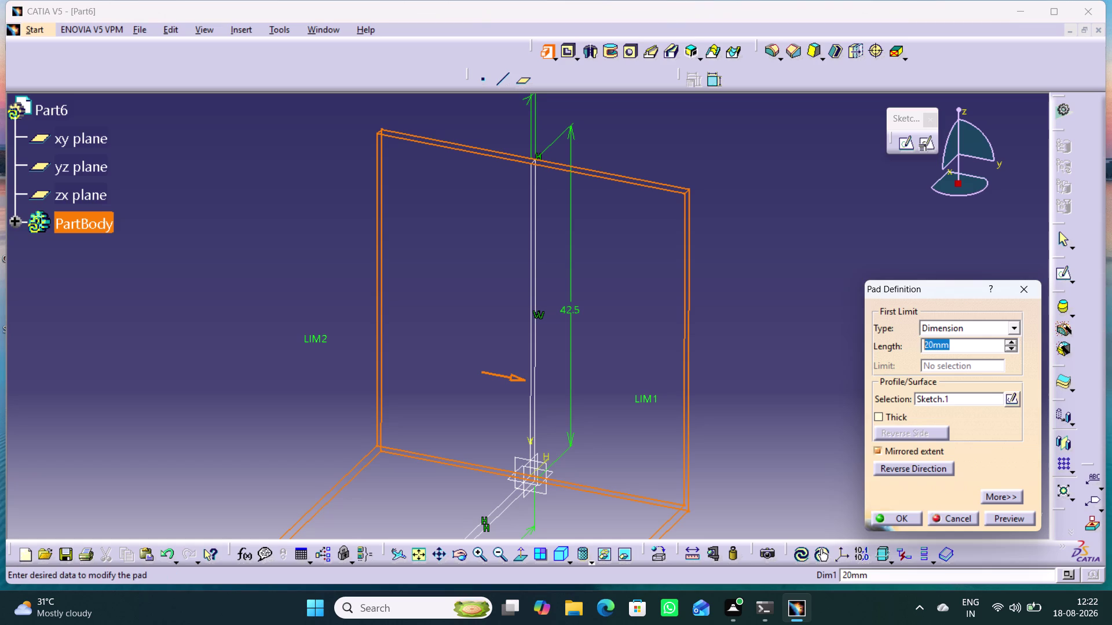
drag(895, 343, 894, 344)
text(10)
click(840, 234)
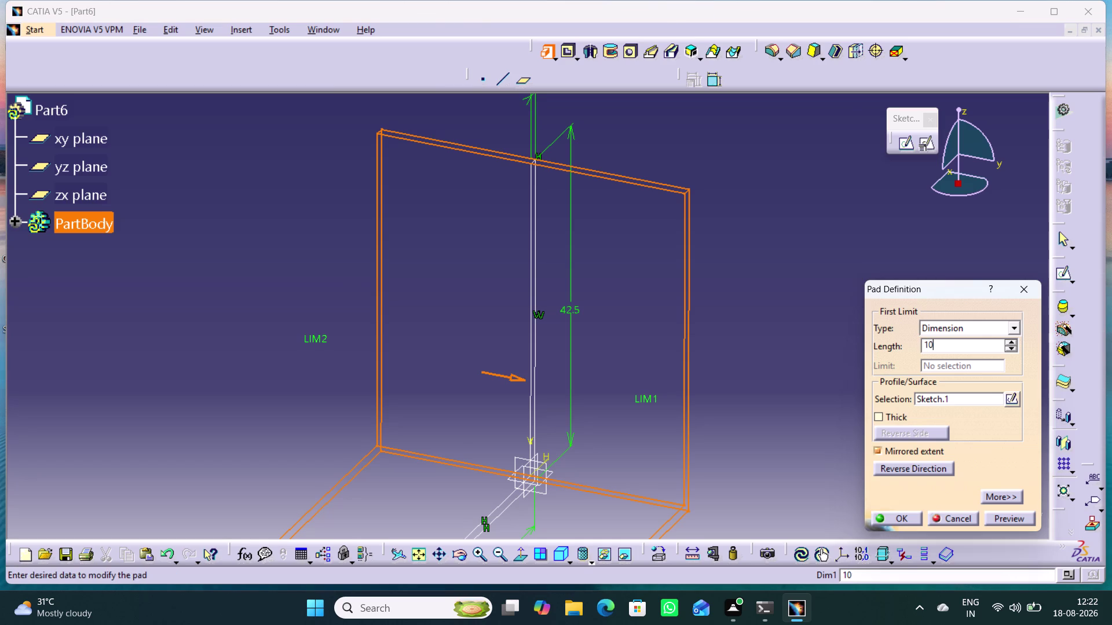
click(1022, 520)
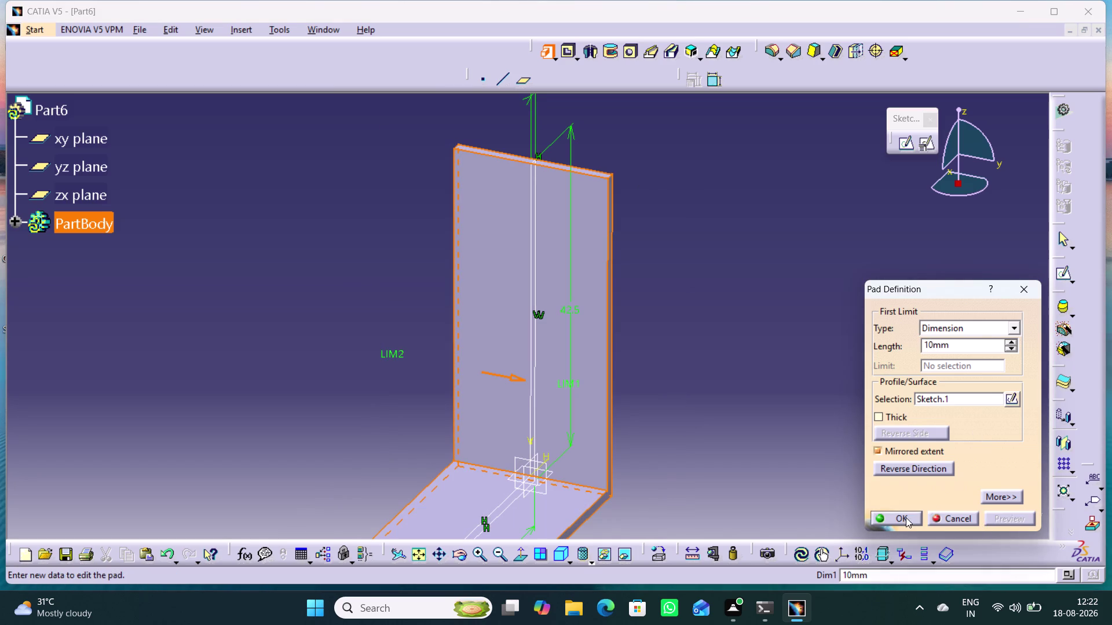
click(905, 517)
middle_click(775, 447)
Zoom around the L-bracket, then open a new sketch on its side-profile plane.
scroll(down, 3)
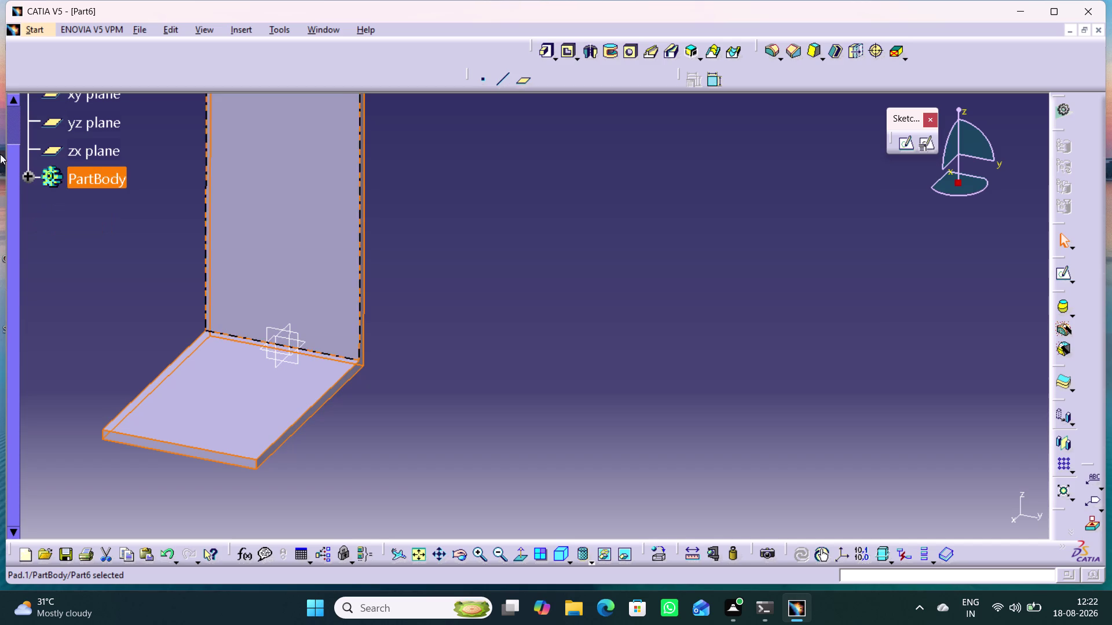
drag(352, 309, 357, 309)
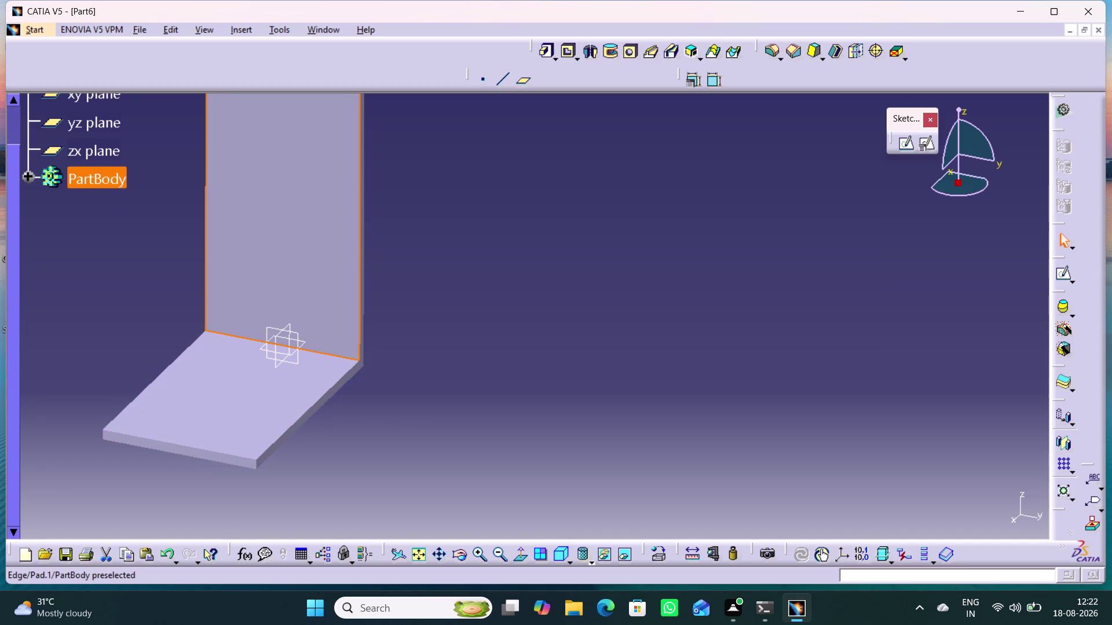
scroll(down, 3)
middle_drag(333, 392, 334, 341)
right_click(334, 392)
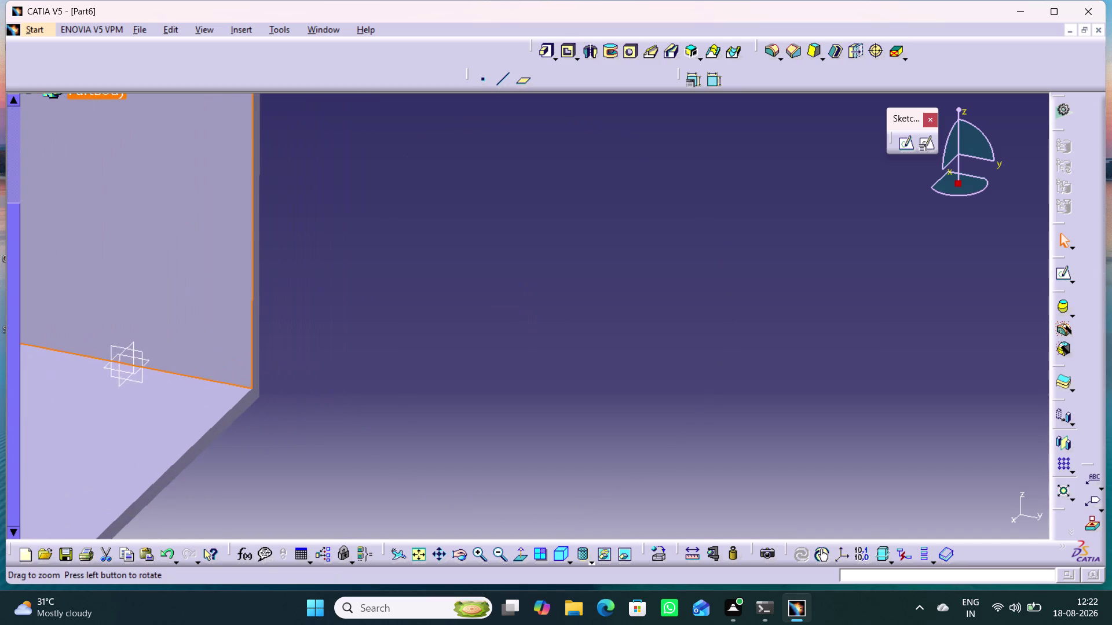
middle_drag(305, 363, 556, 281)
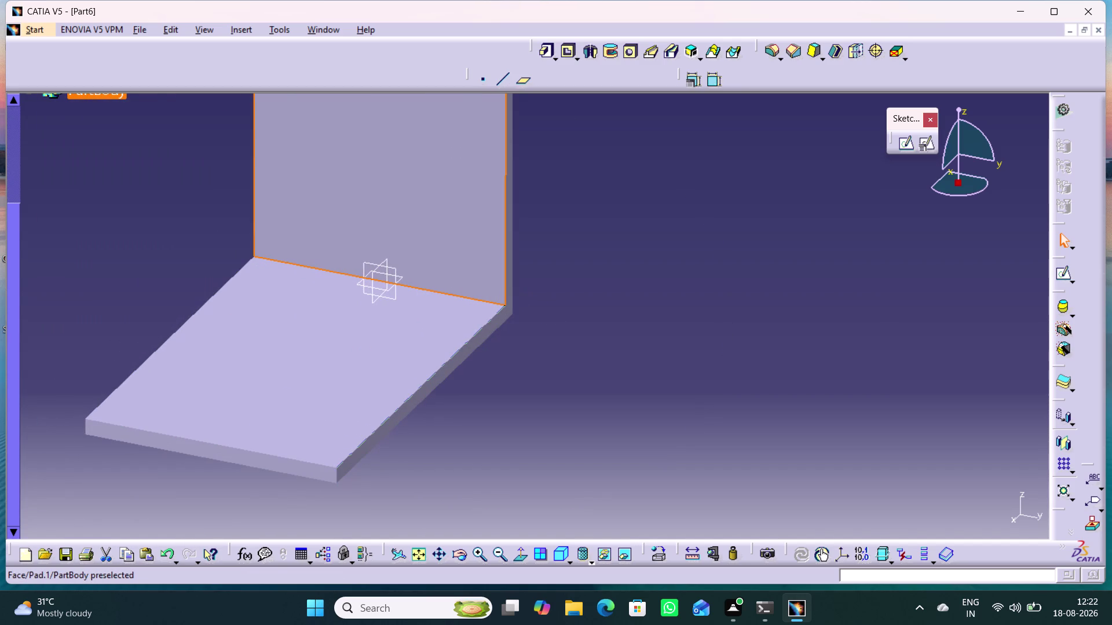
middle_drag(384, 424, 383, 350)
right_click(384, 425)
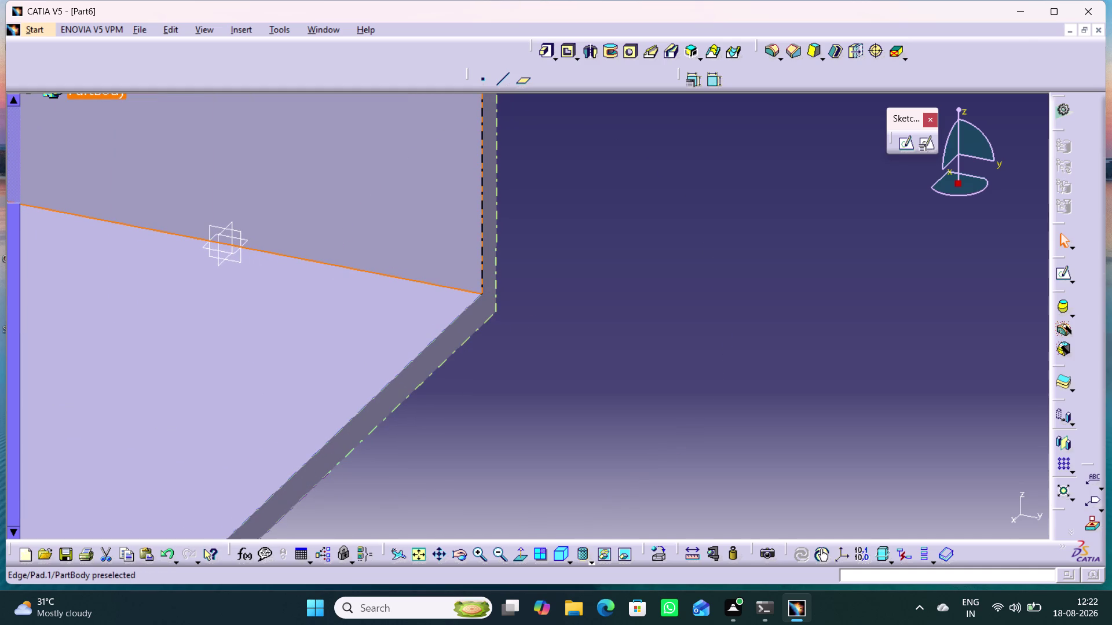
click(378, 400)
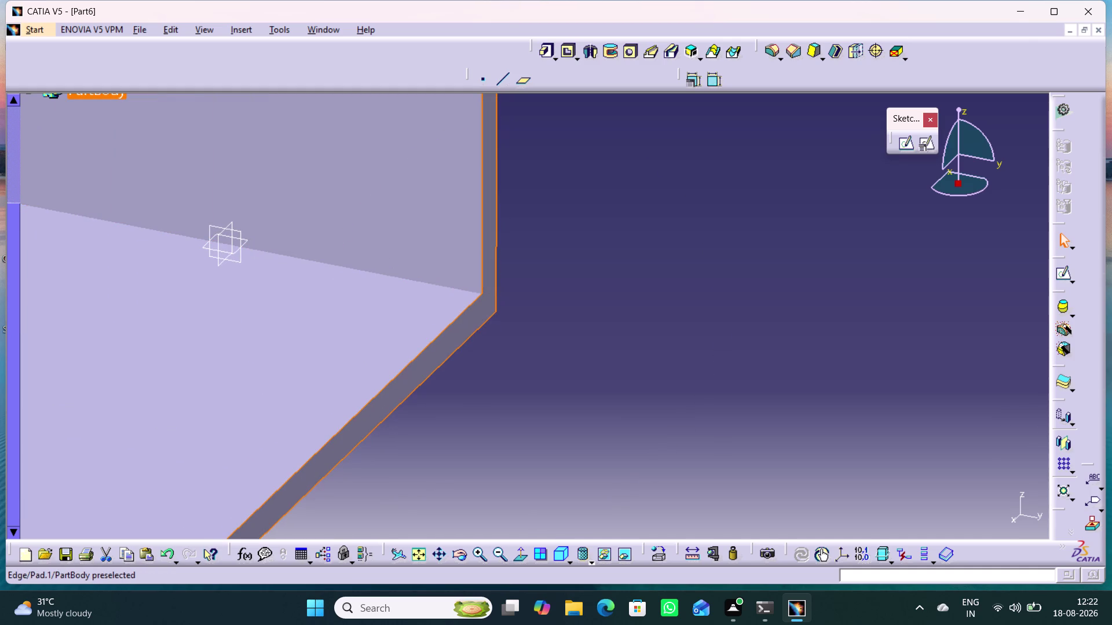
click(908, 143)
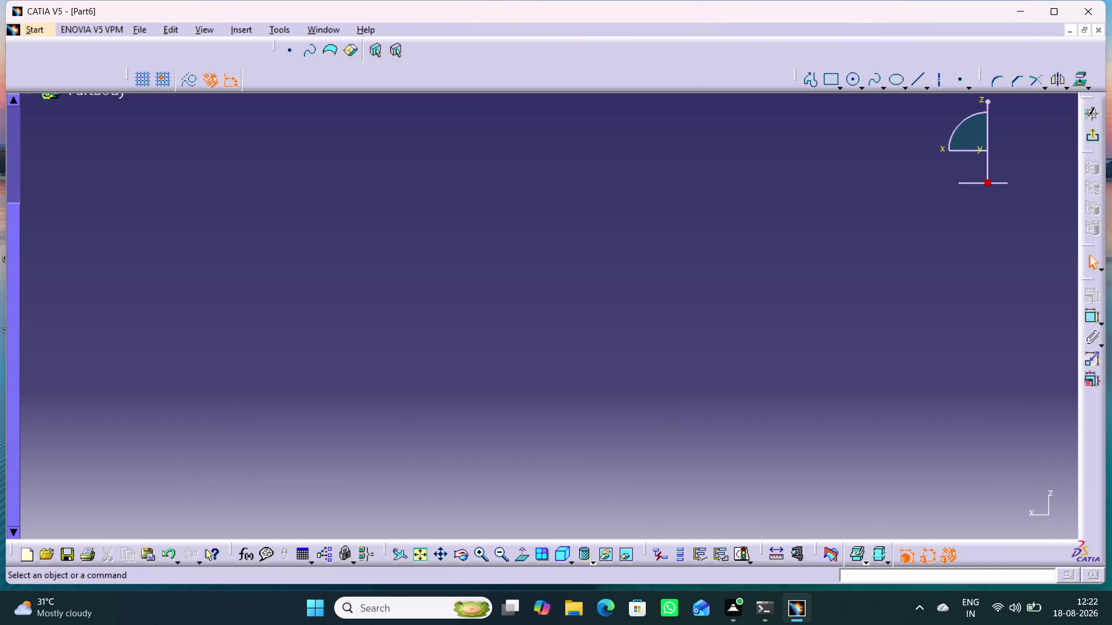
Project the plate's bottom edge and the wall's vertical edge into the sketch.
click(419, 554)
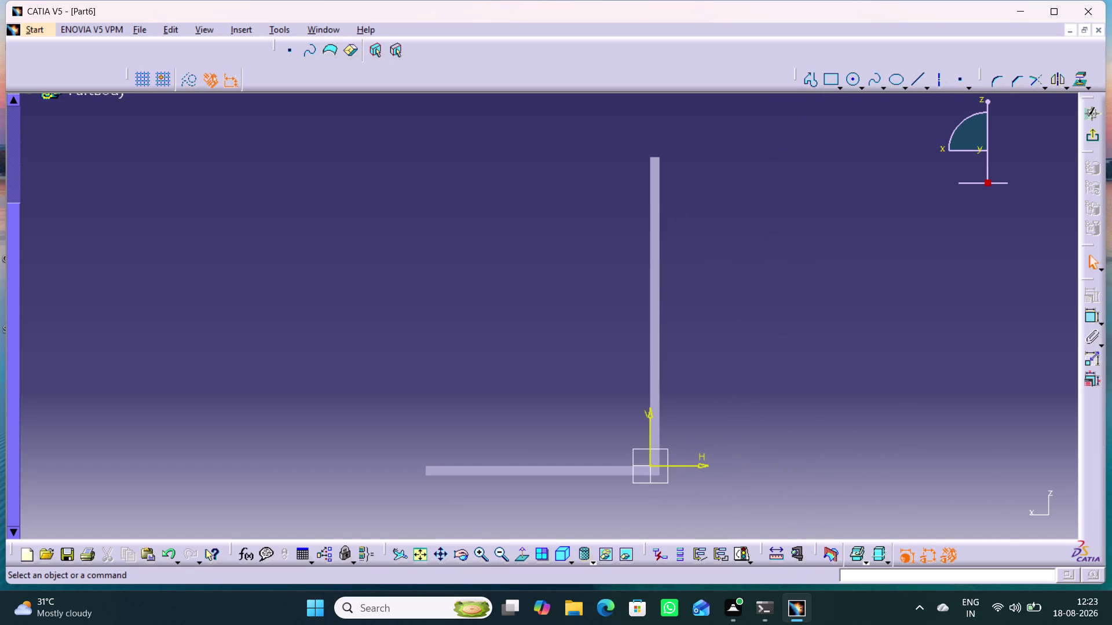
click(811, 79)
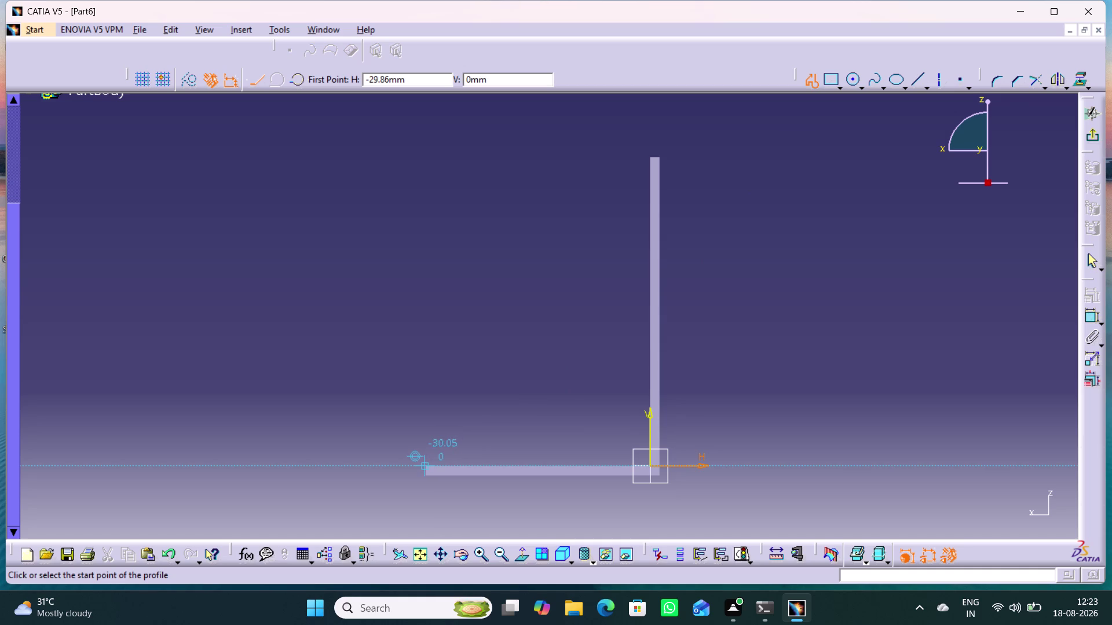
click(813, 80)
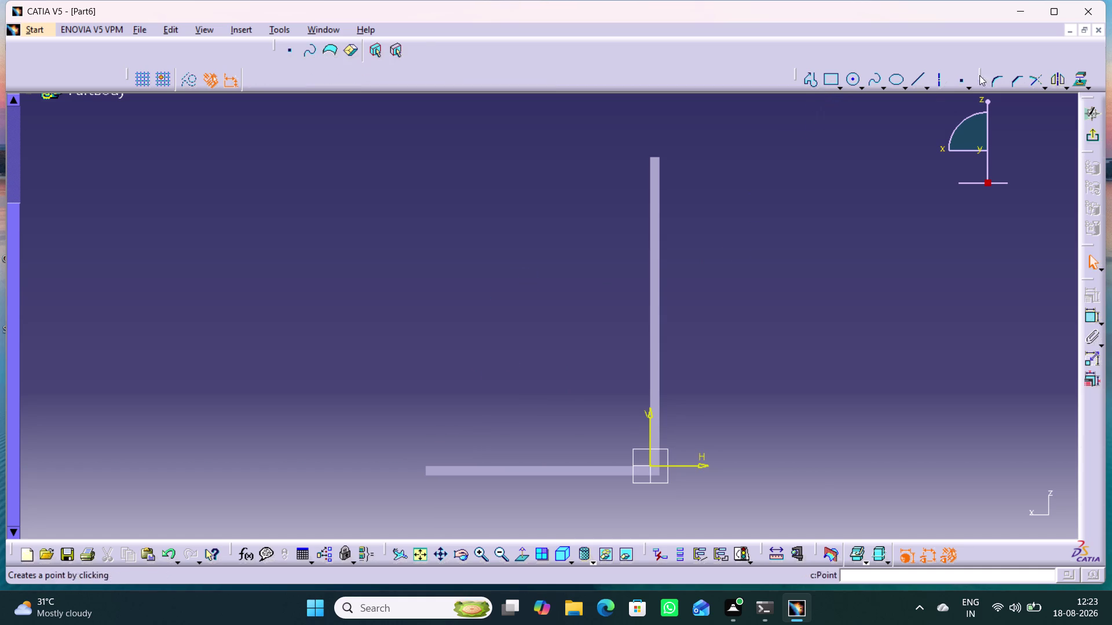
double_click(1081, 79)
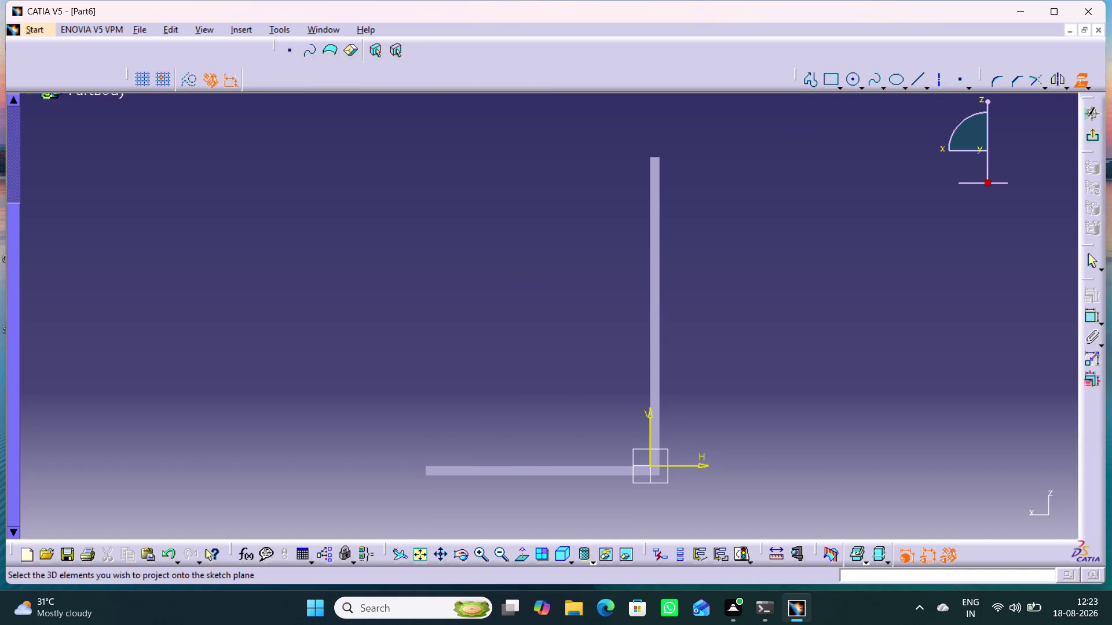
click(528, 464)
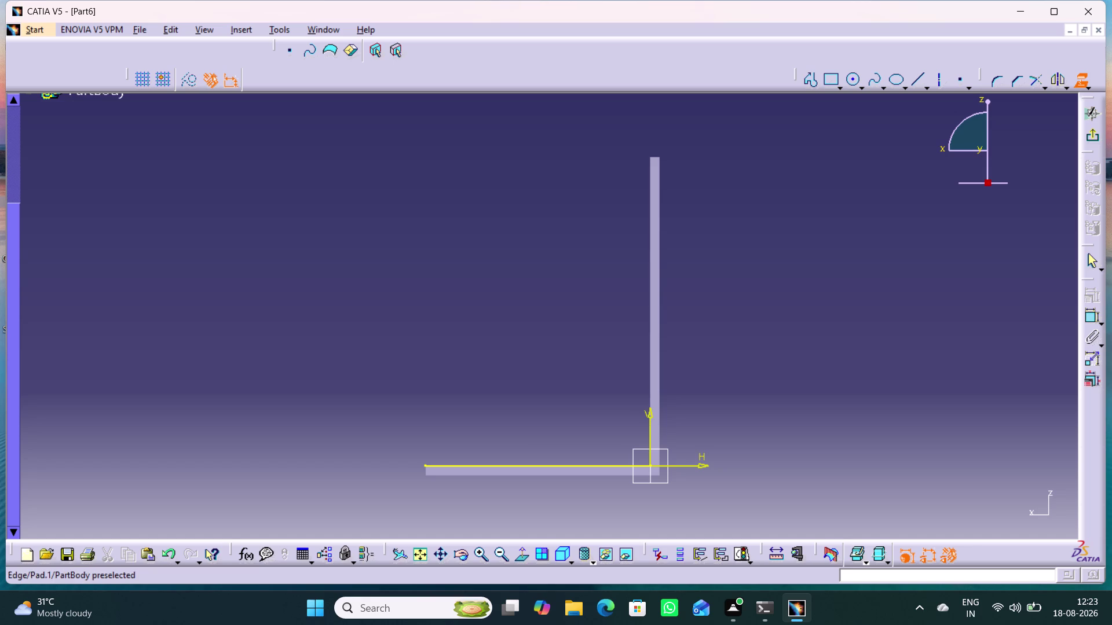
click(652, 347)
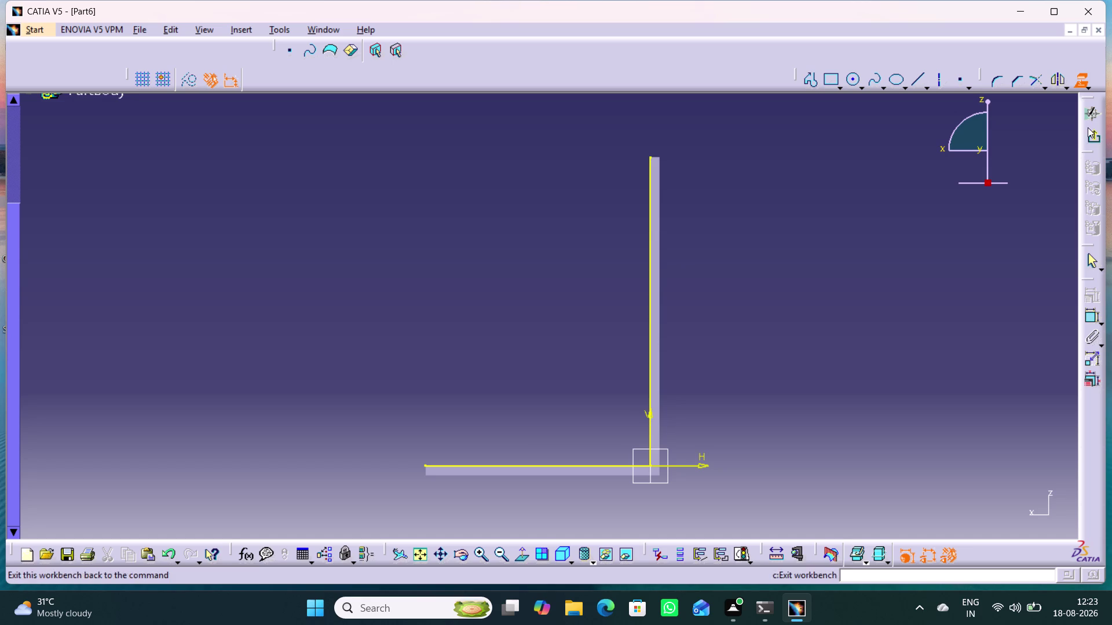
click(1082, 79)
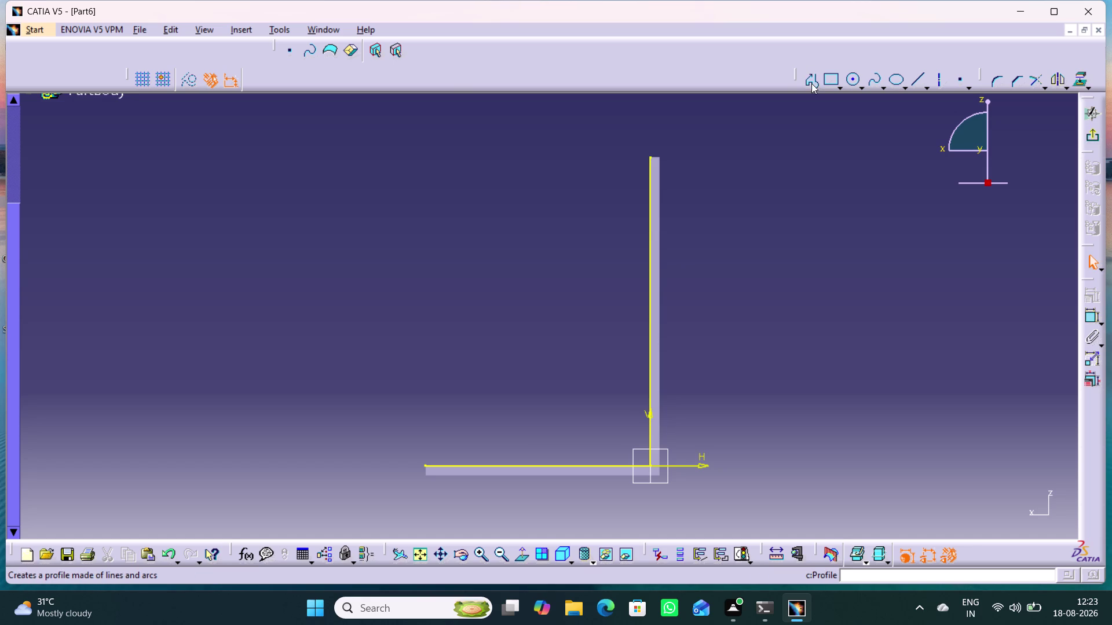
Draw a four-line L-shaped profile along the inner side of the plate and wall.
click(811, 84)
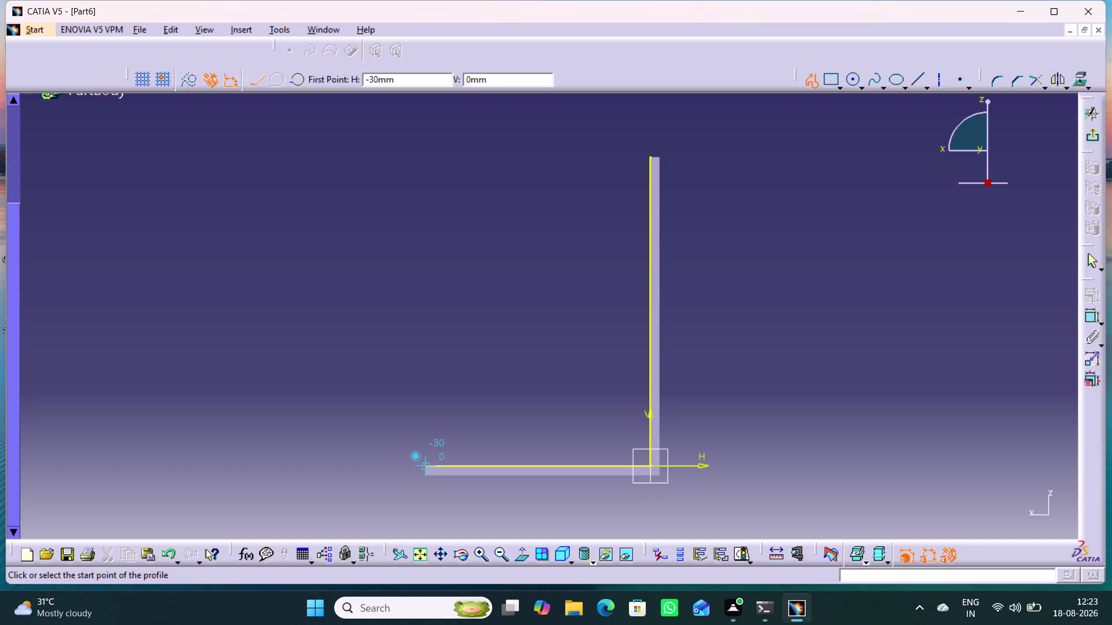
click(424, 465)
click(426, 444)
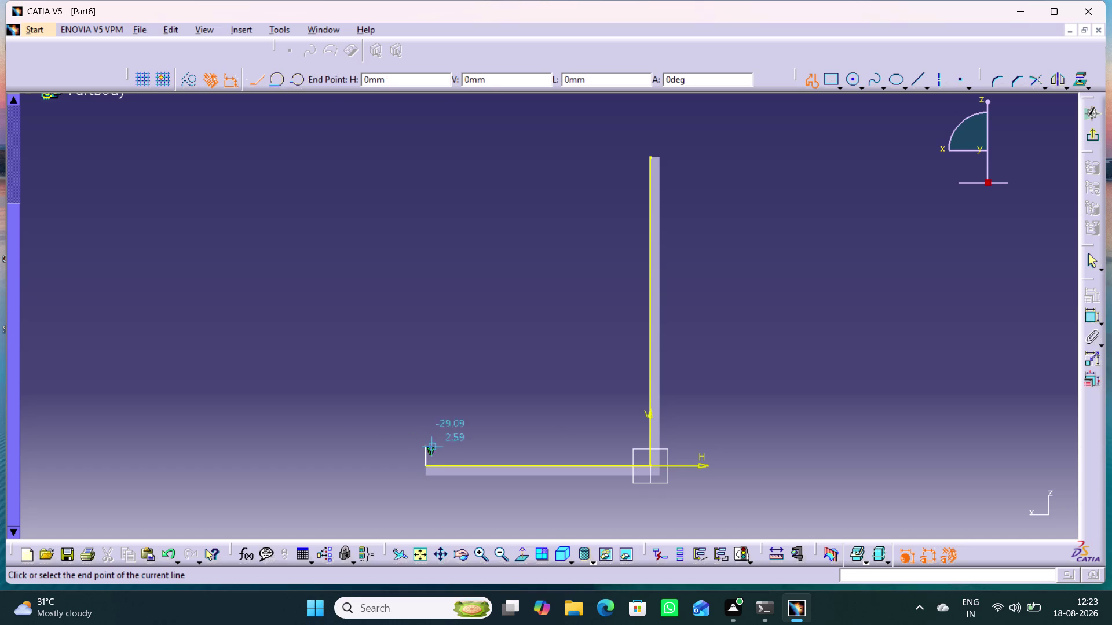
click(631, 445)
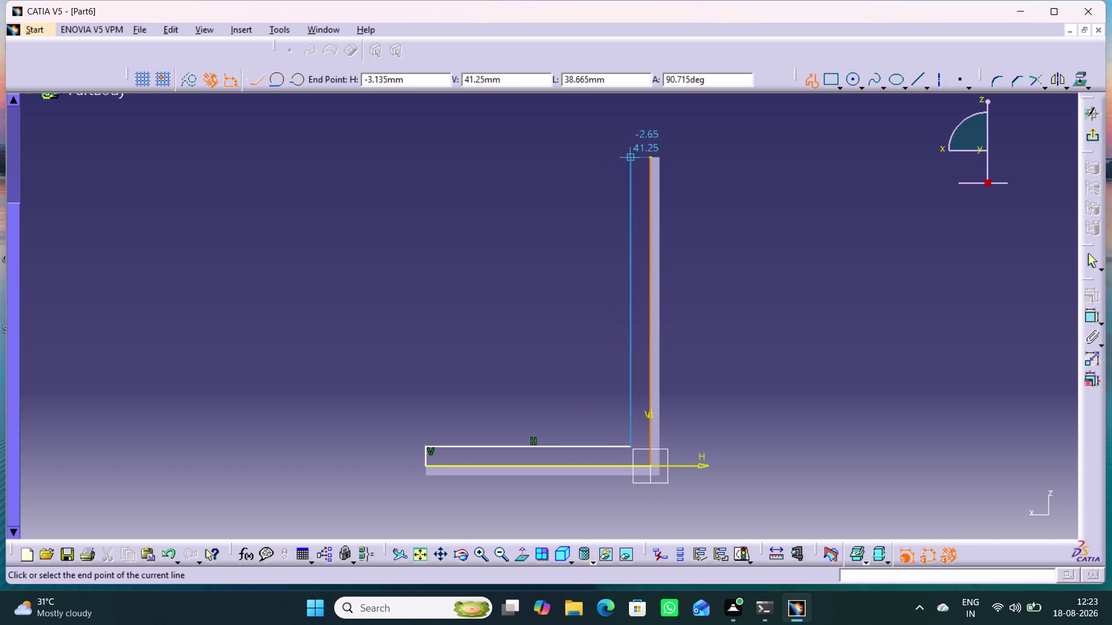
click(628, 158)
click(650, 158)
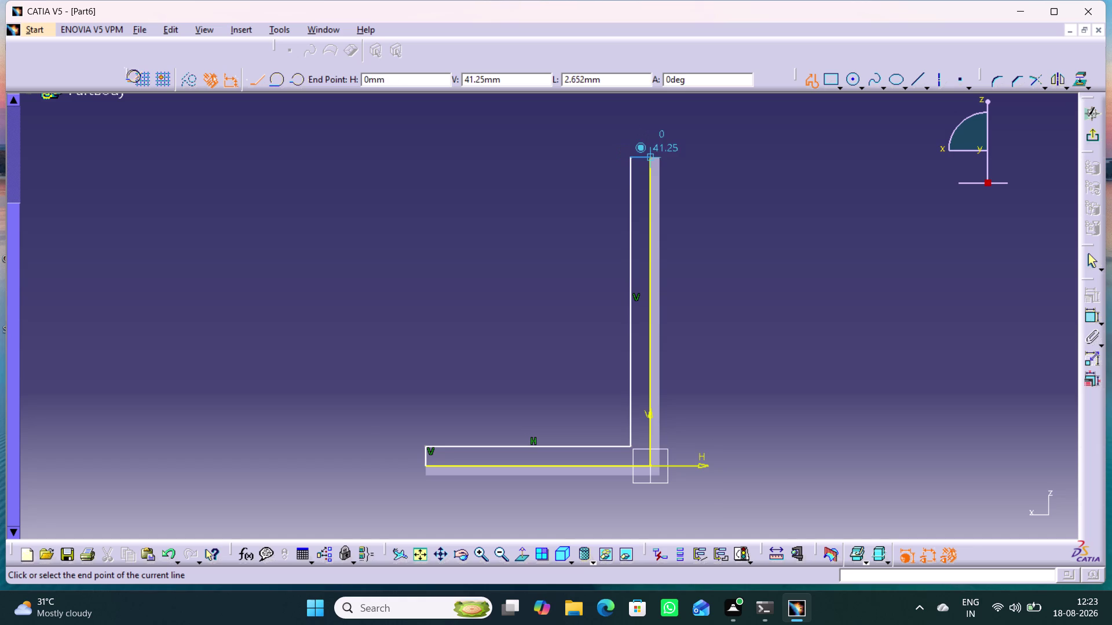
click(1089, 262)
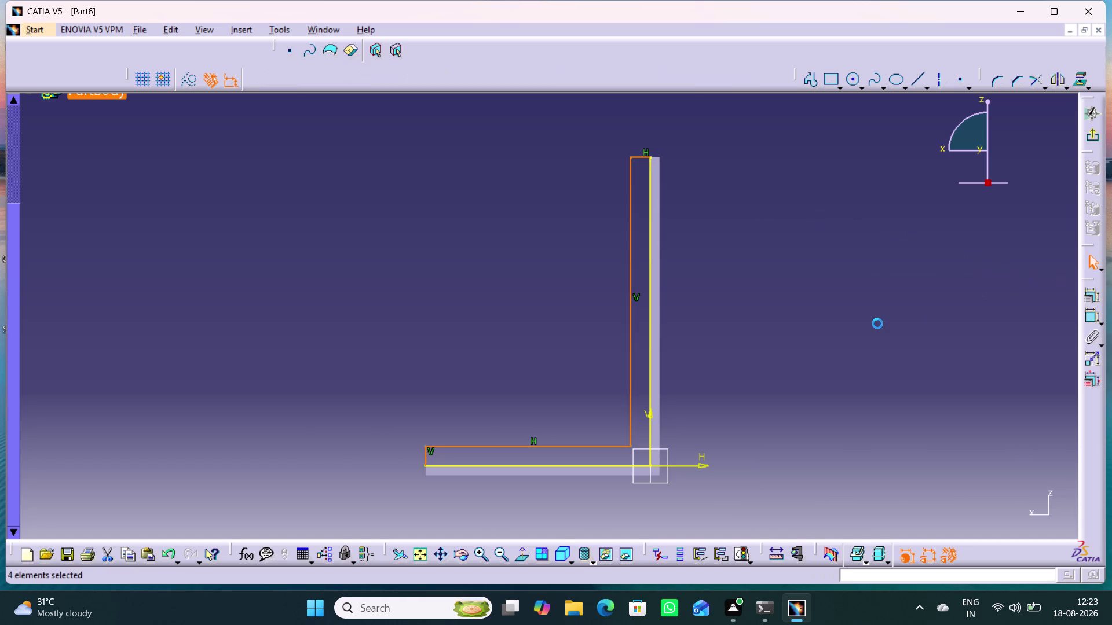
Constrain the profile's horizontal leg 5 mm from the plate's bottom edge.
click(867, 325)
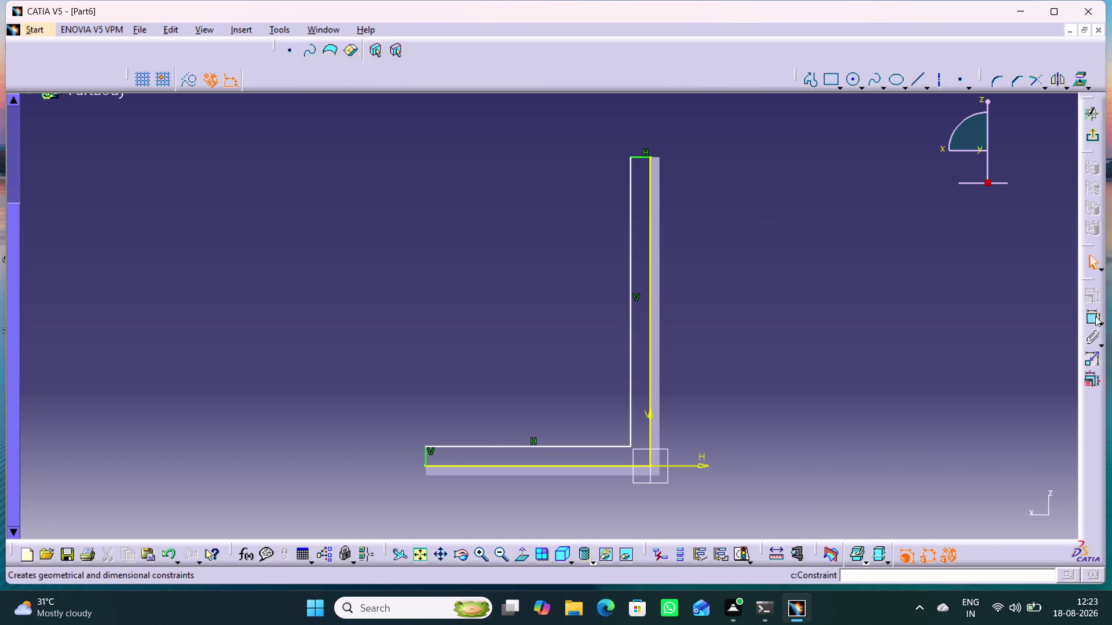
double_click(1095, 317)
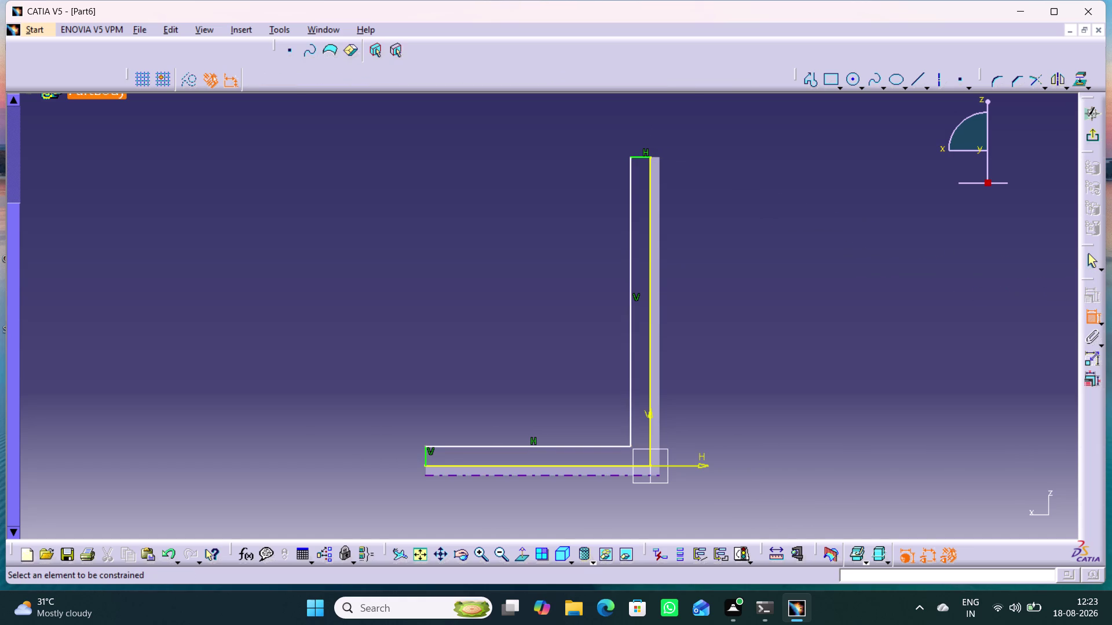
click(432, 474)
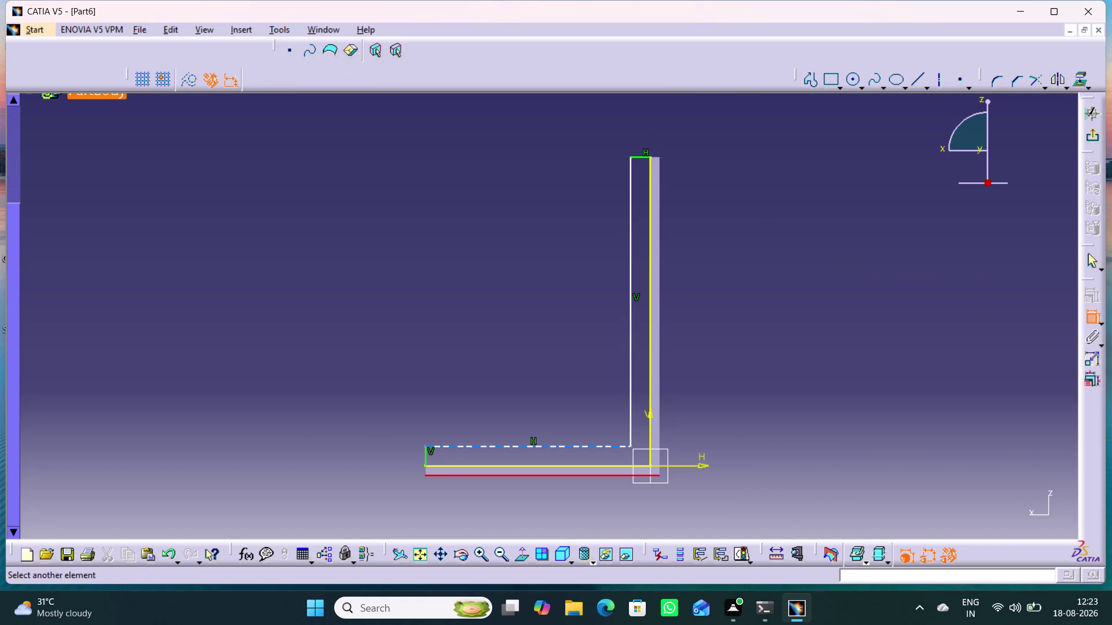
click(449, 445)
click(389, 459)
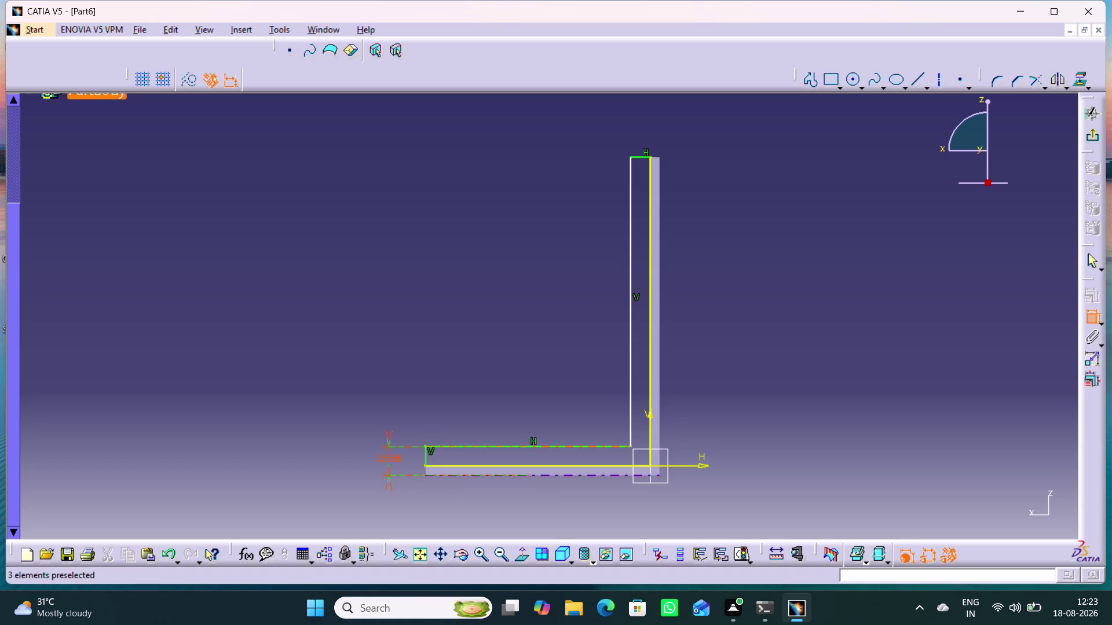
double_click(385, 458)
key(5)
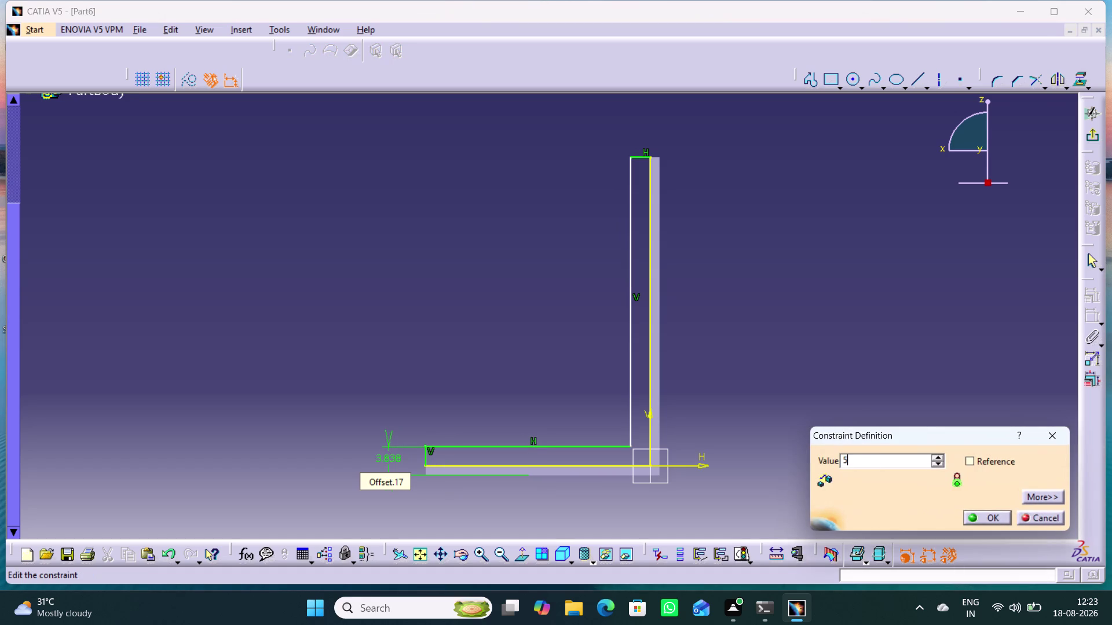
key(Return)
Set a 5 mm width between the wall edge and the profile's vertical leg, then exit the sketch.
click(520, 331)
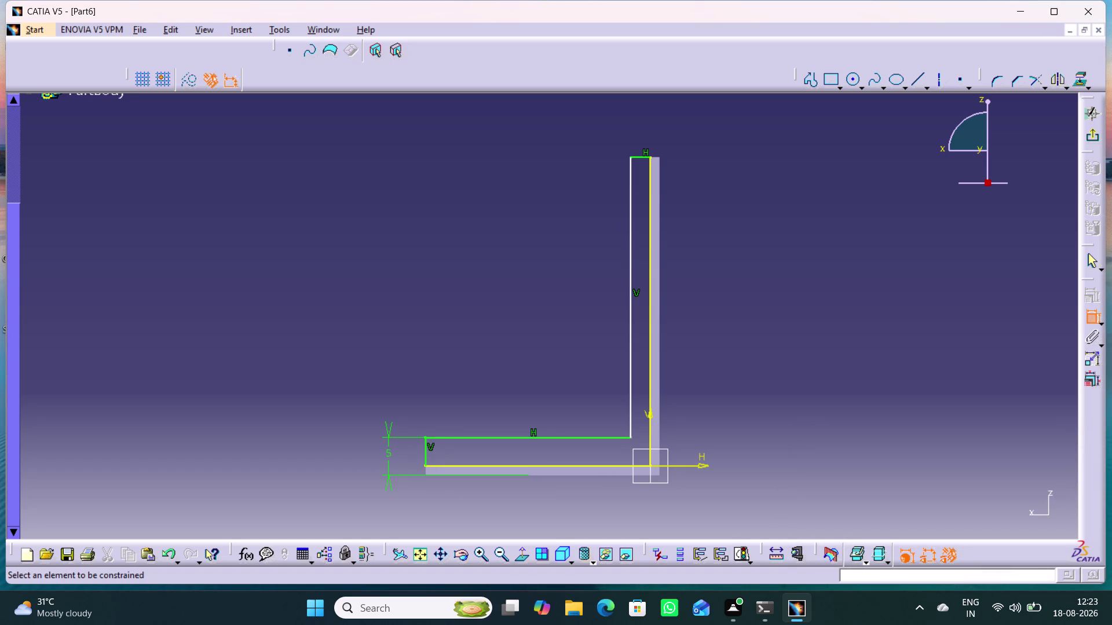
click(630, 160)
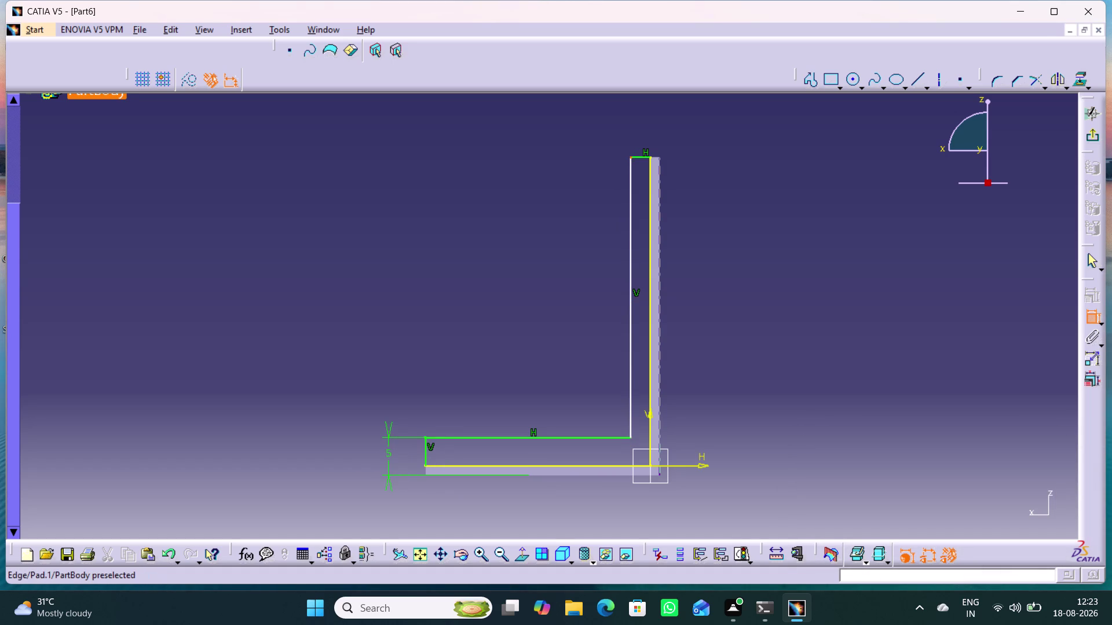
click(661, 157)
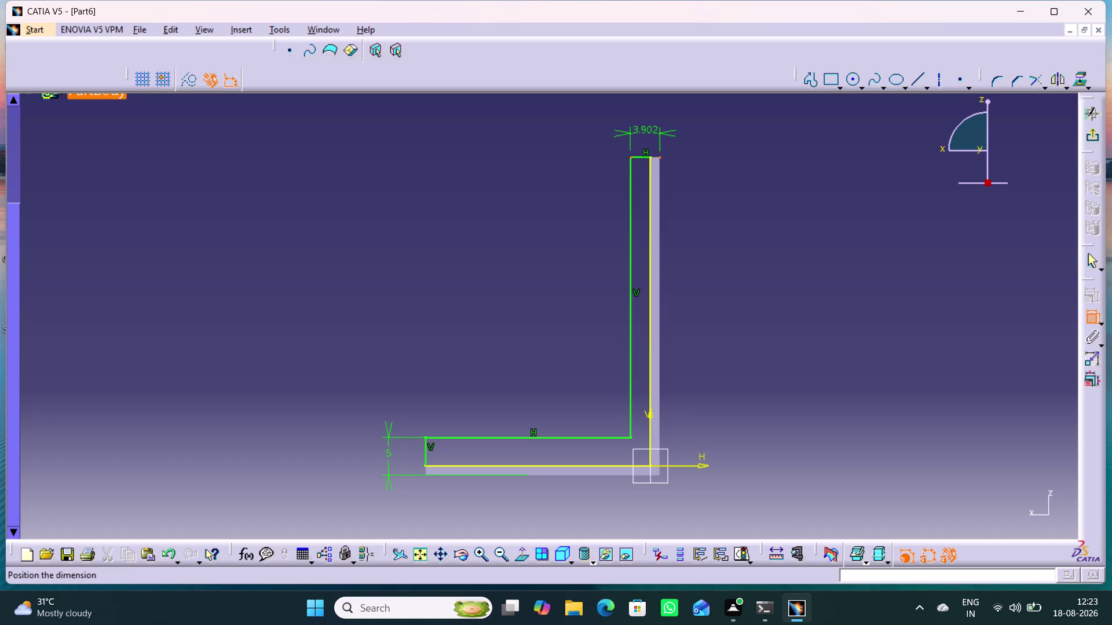
click(647, 132)
double_click(647, 129)
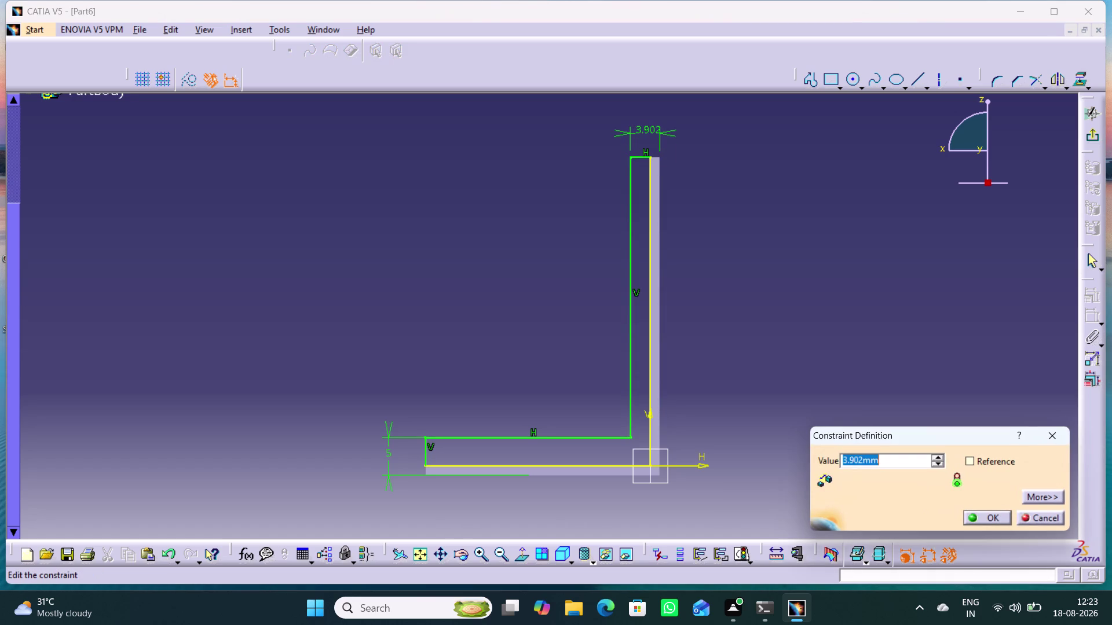
key(5)
key(Return)
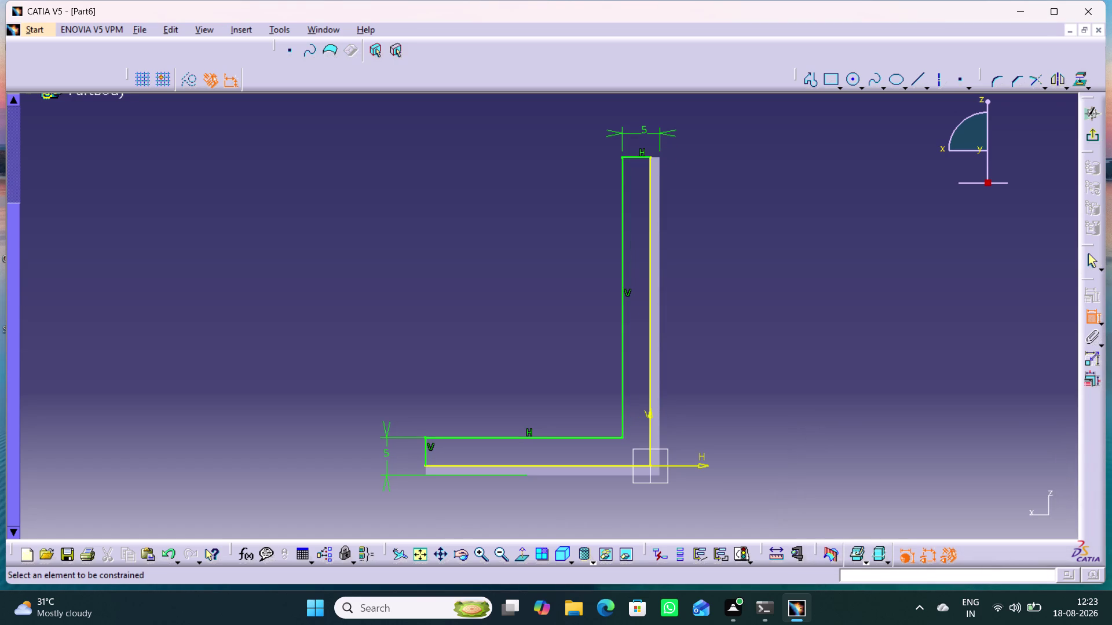
click(799, 238)
click(1091, 136)
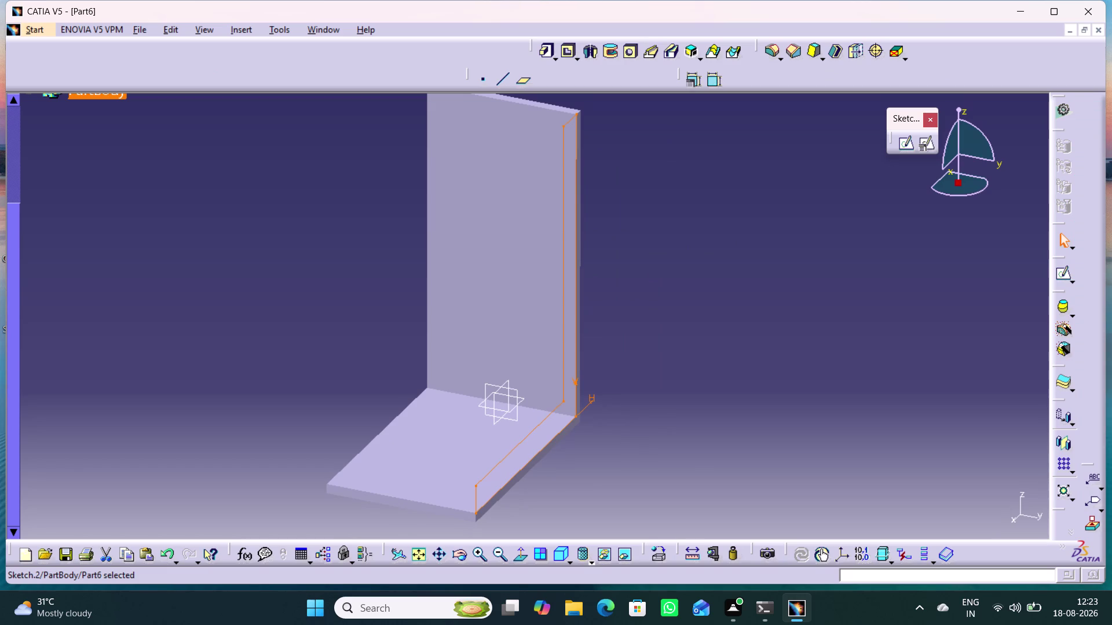
Pad Sketch.2 to a length of 1.25 mm.
click(543, 47)
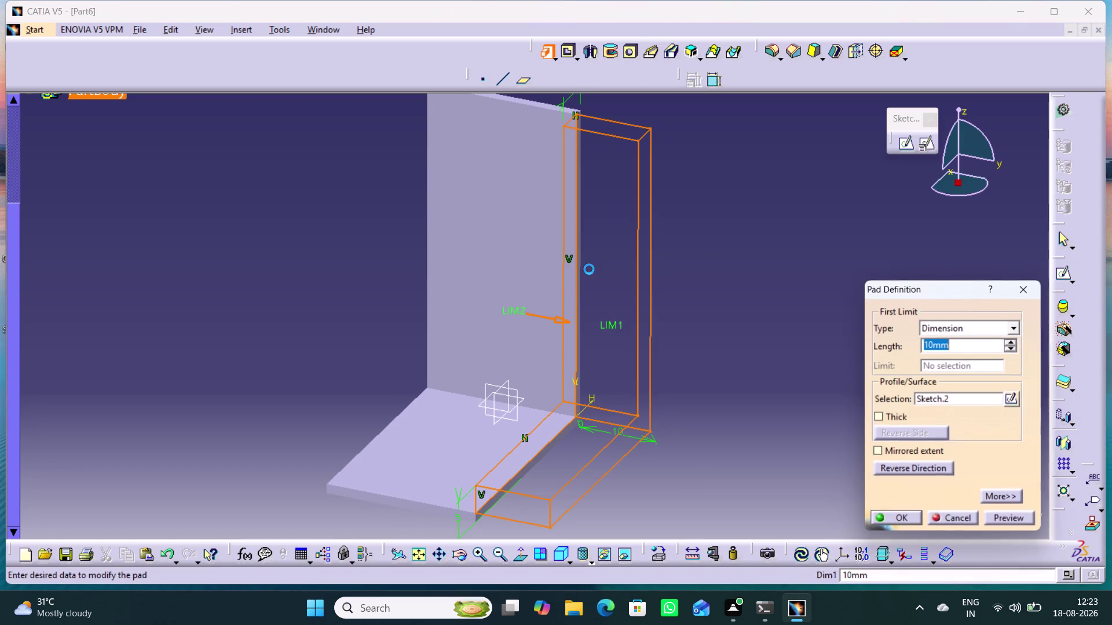
click(889, 464)
drag(953, 341, 906, 345)
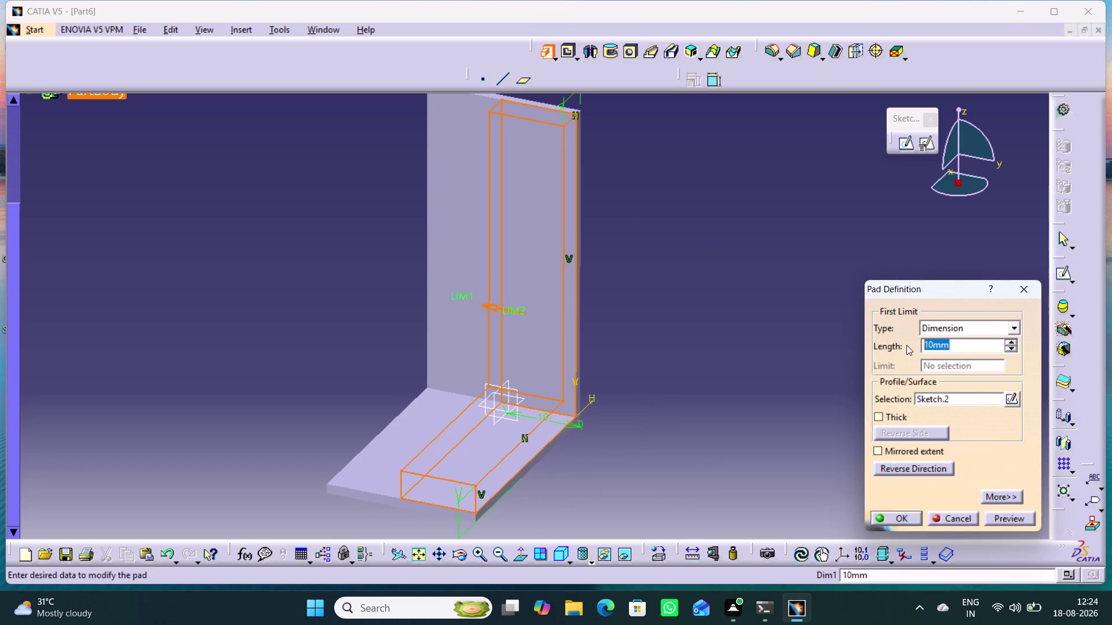
text(1.2)
text(5)
key(Return)
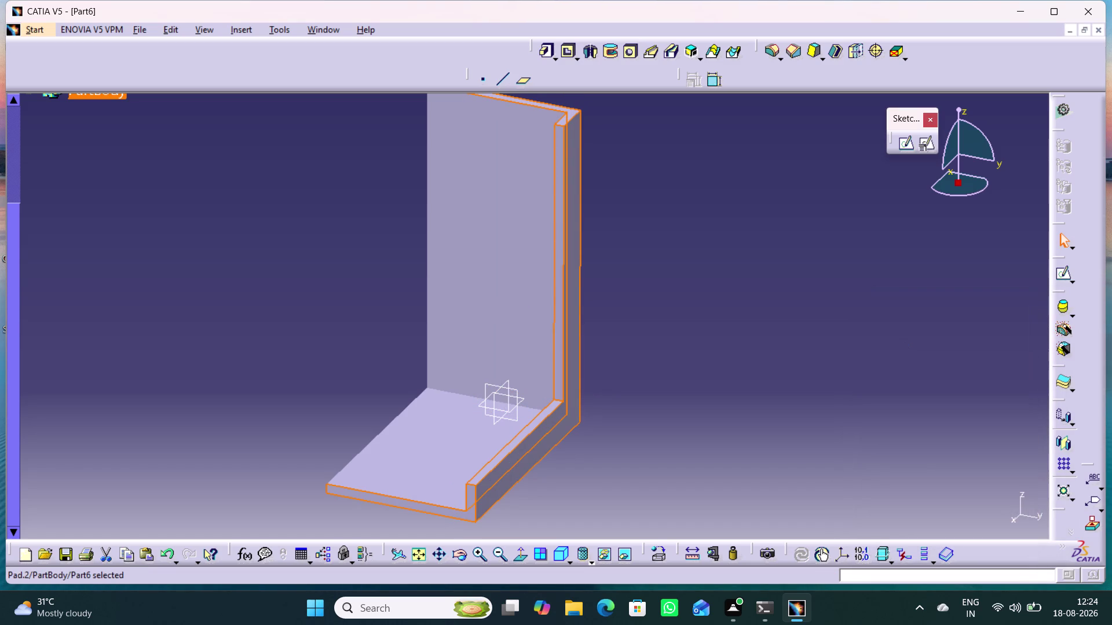
click(738, 375)
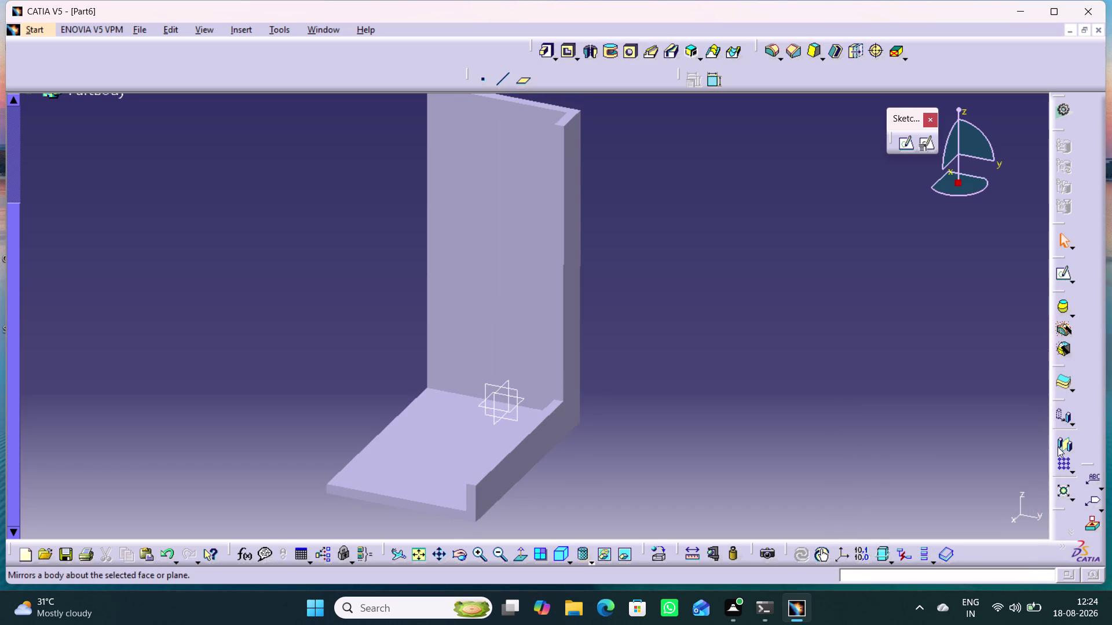
Mirror the whole solid about the zx plane and review the symmetric result.
click(1065, 445)
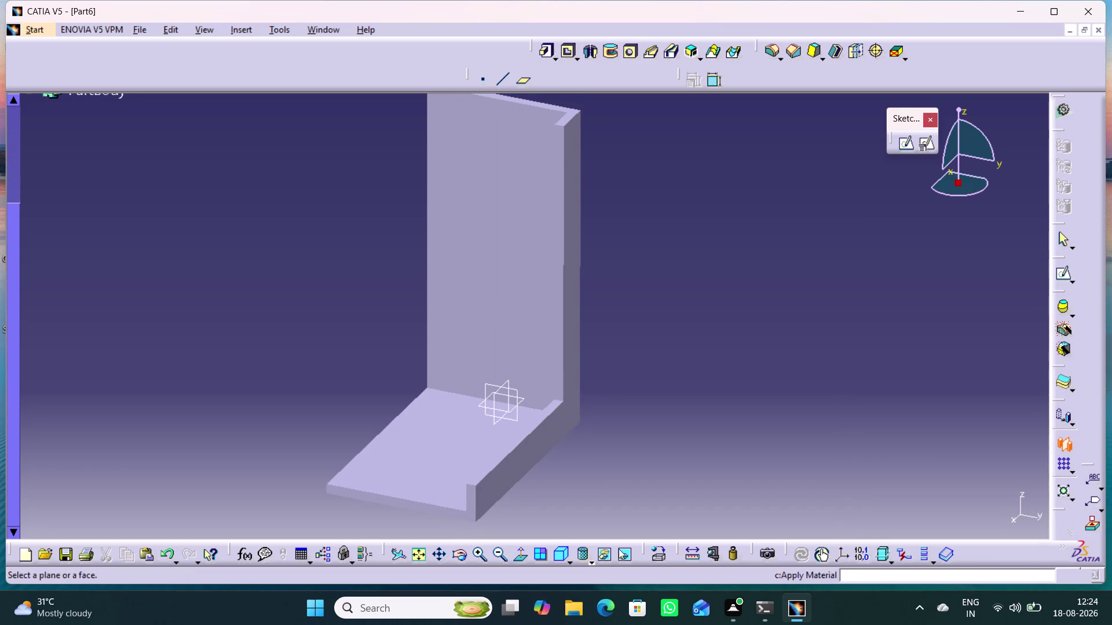
click(497, 422)
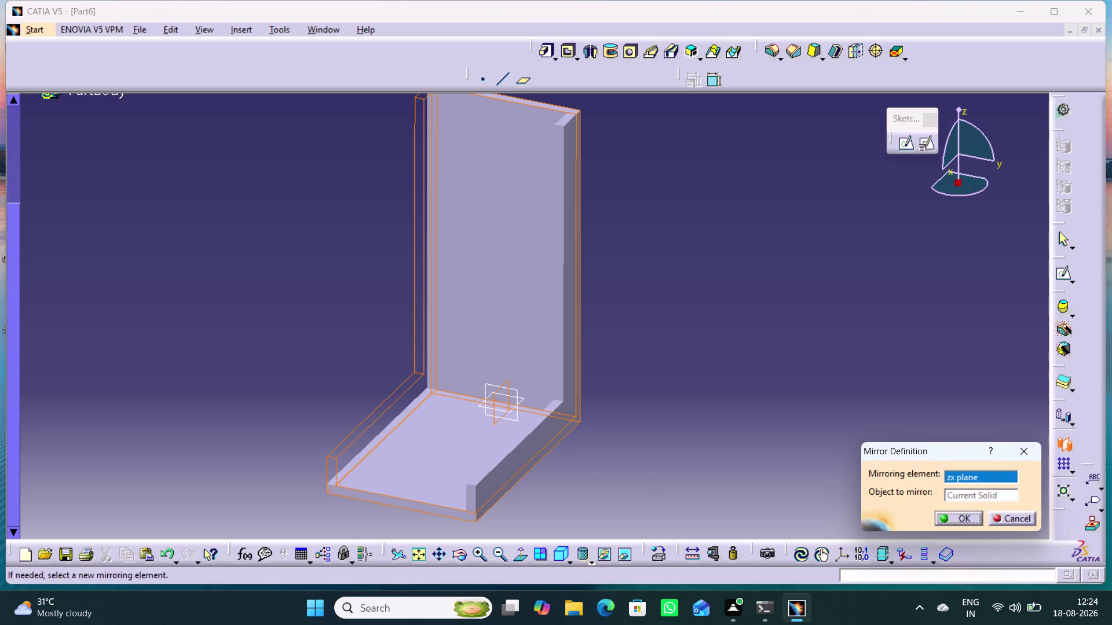
click(942, 513)
click(749, 481)
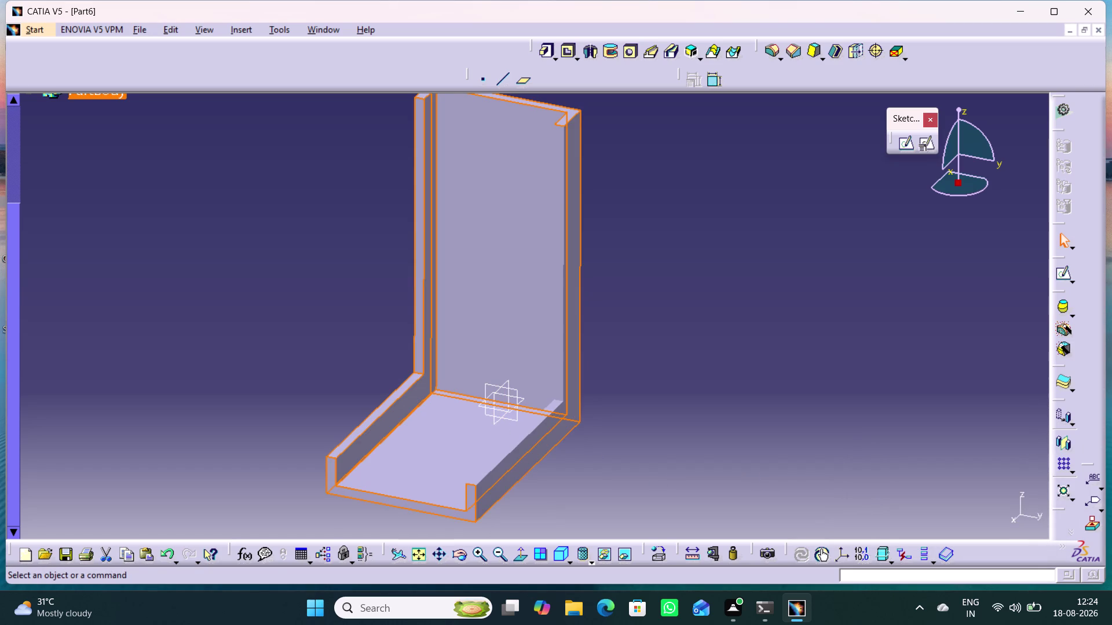
middle_drag(575, 469, 636, 460)
scroll(down, 3)
scroll(up, 3)
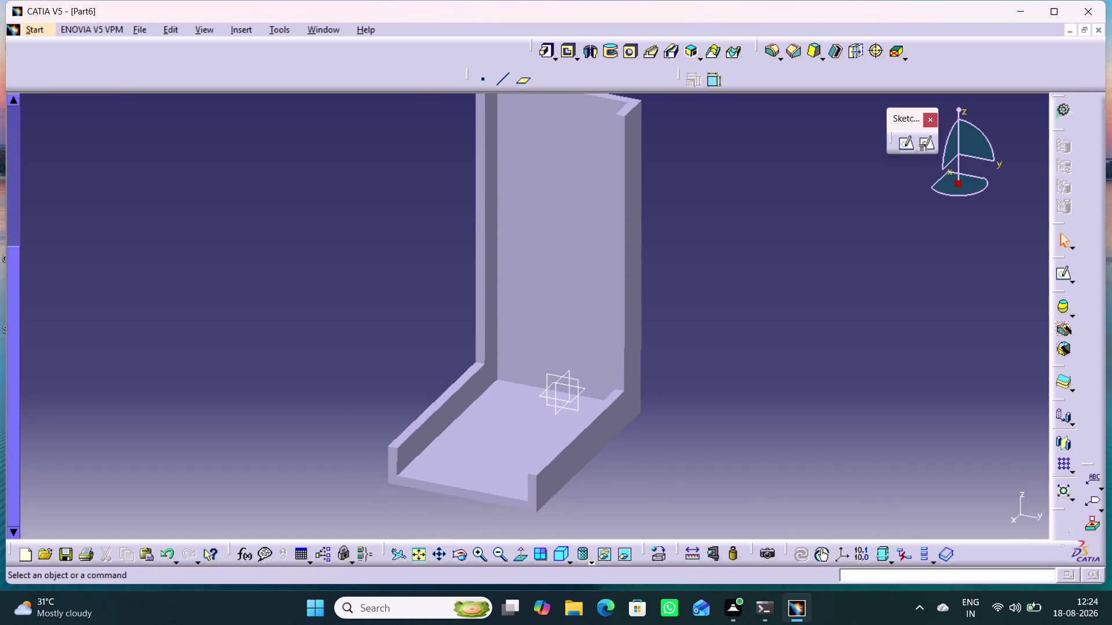
scroll(down, 3)
scroll(up, 3)
scroll(up, 3)
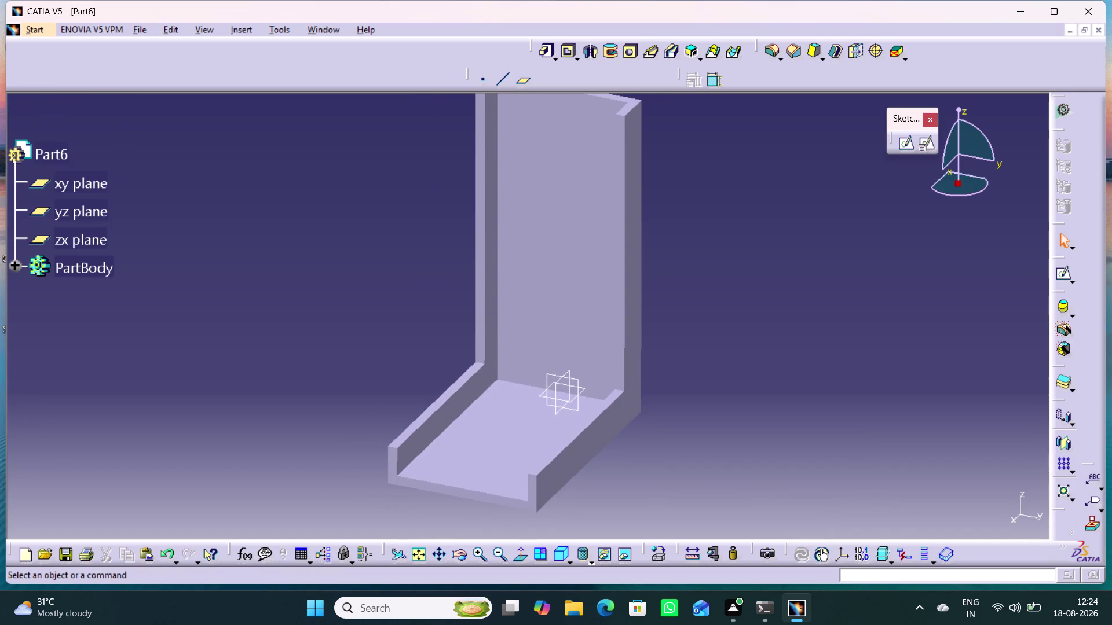
scroll(down, 3)
click(637, 453)
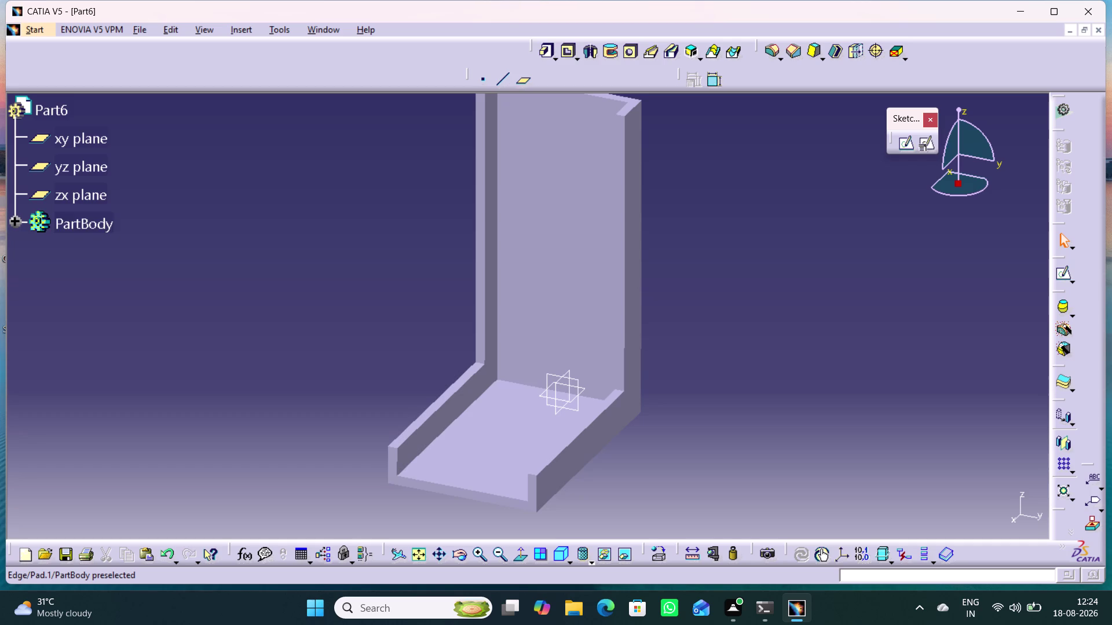
click(432, 426)
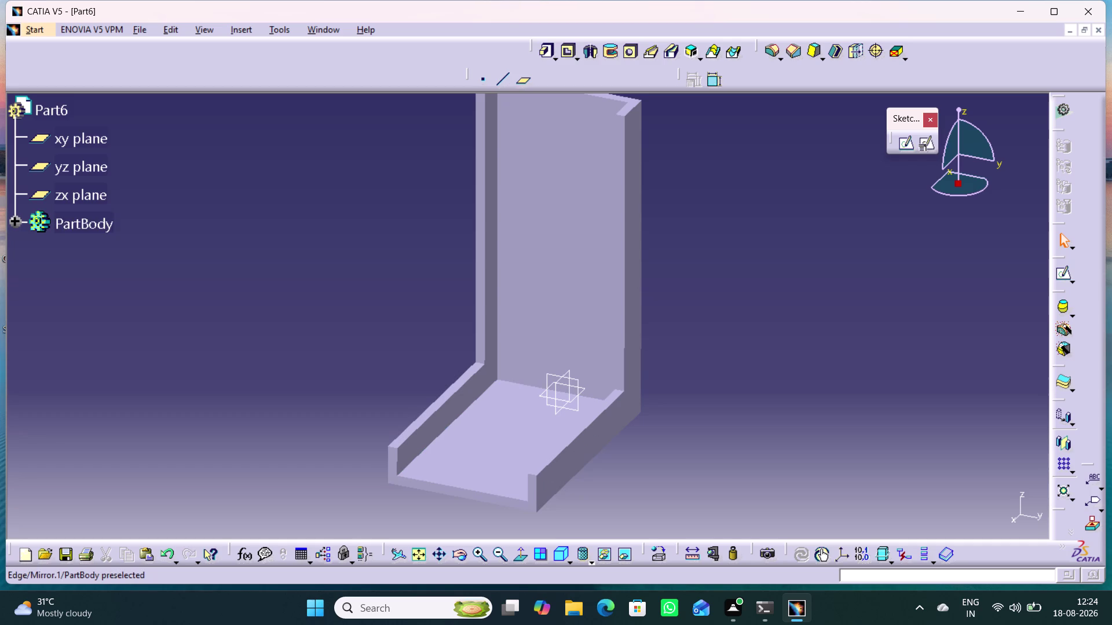
Place a positioned sketch on the mirrored part's side face.
click(927, 137)
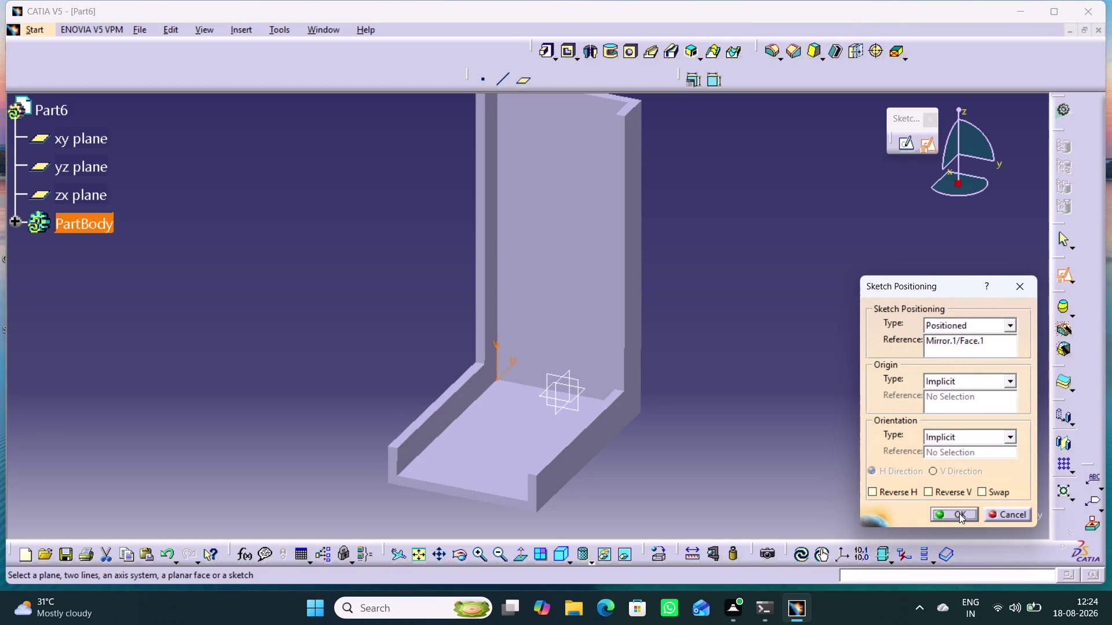
click(959, 513)
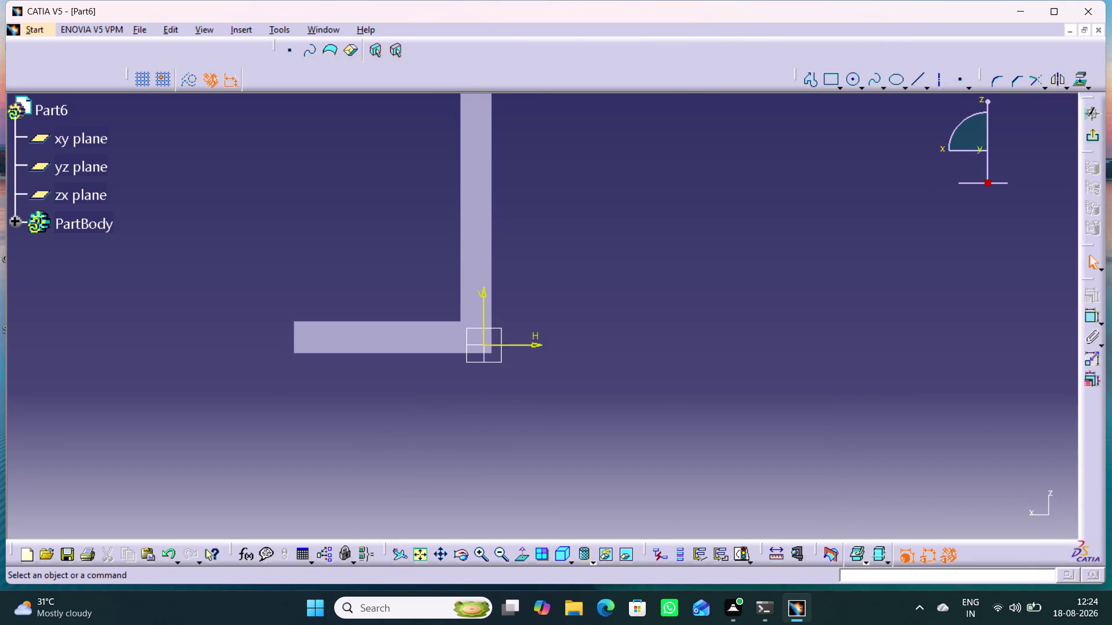
middle_drag(599, 371, 807, 497)
middle_drag(791, 473, 787, 467)
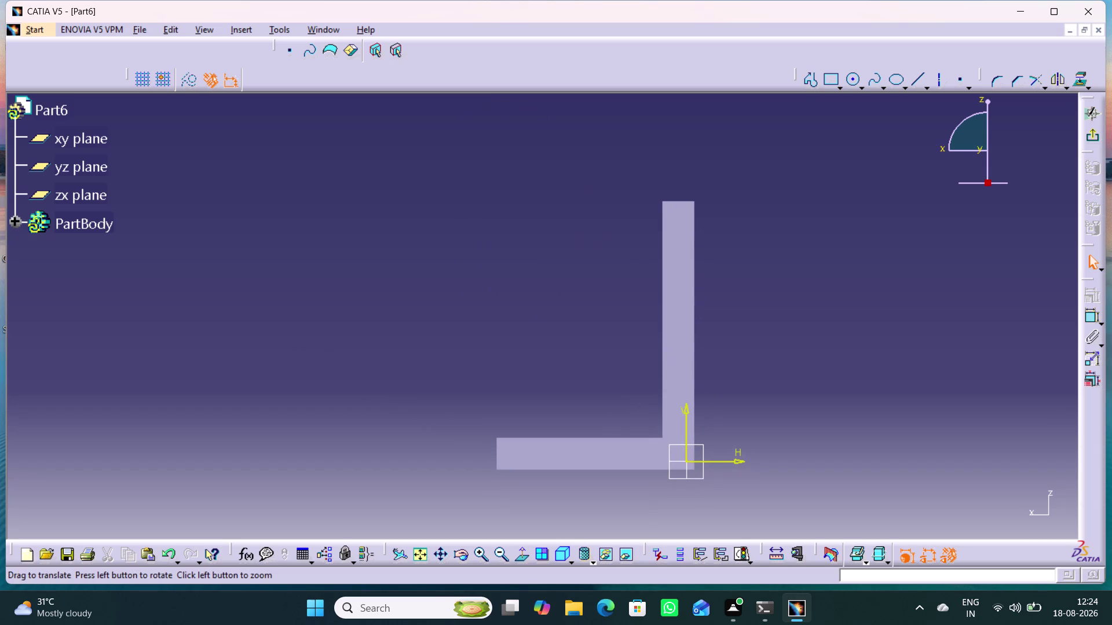
Draw a closed three-line triangle spanning the base and the upright wall.
click(815, 79)
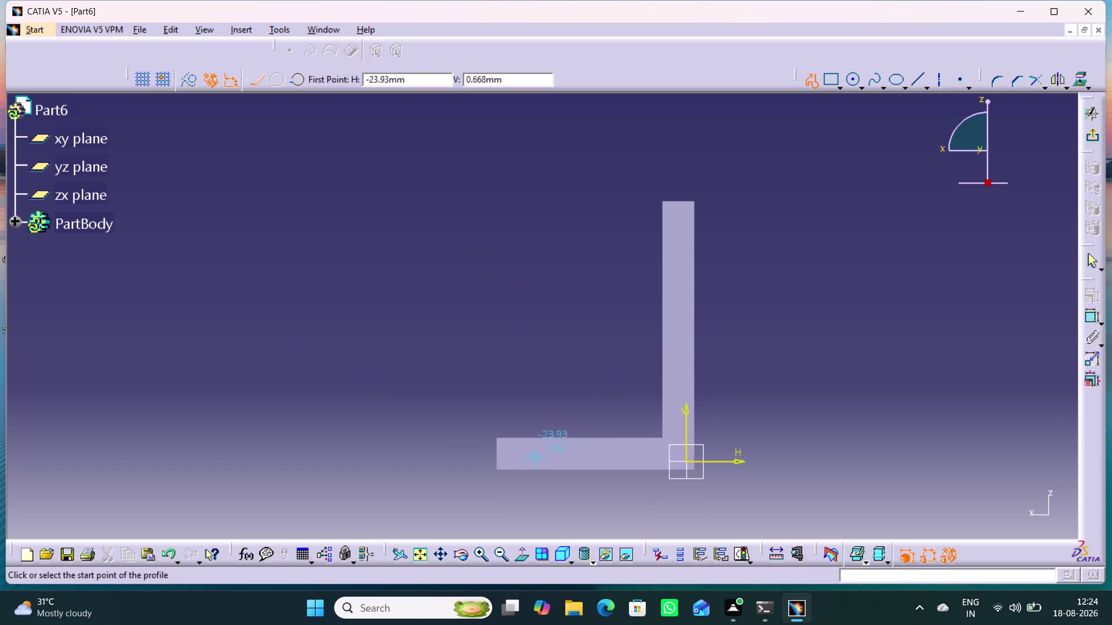
click(518, 457)
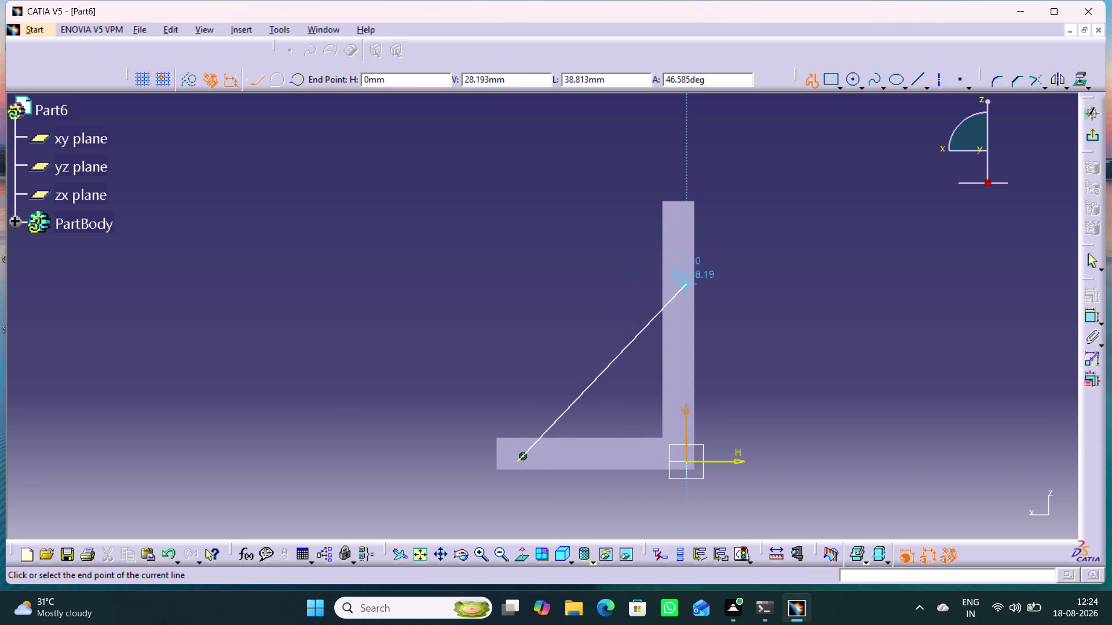
click(688, 226)
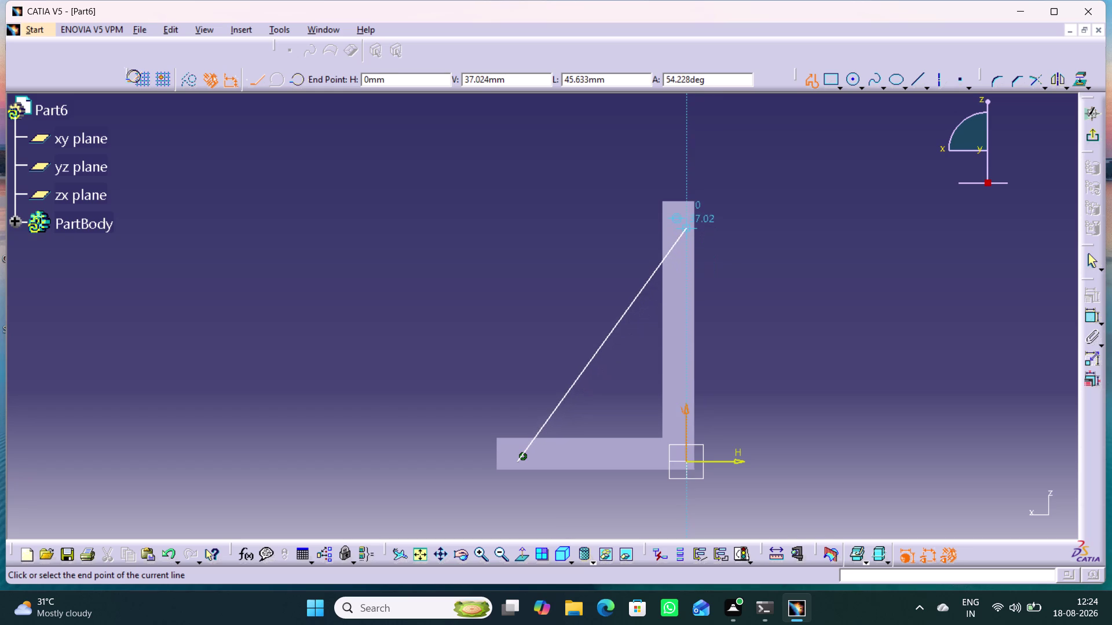
click(689, 463)
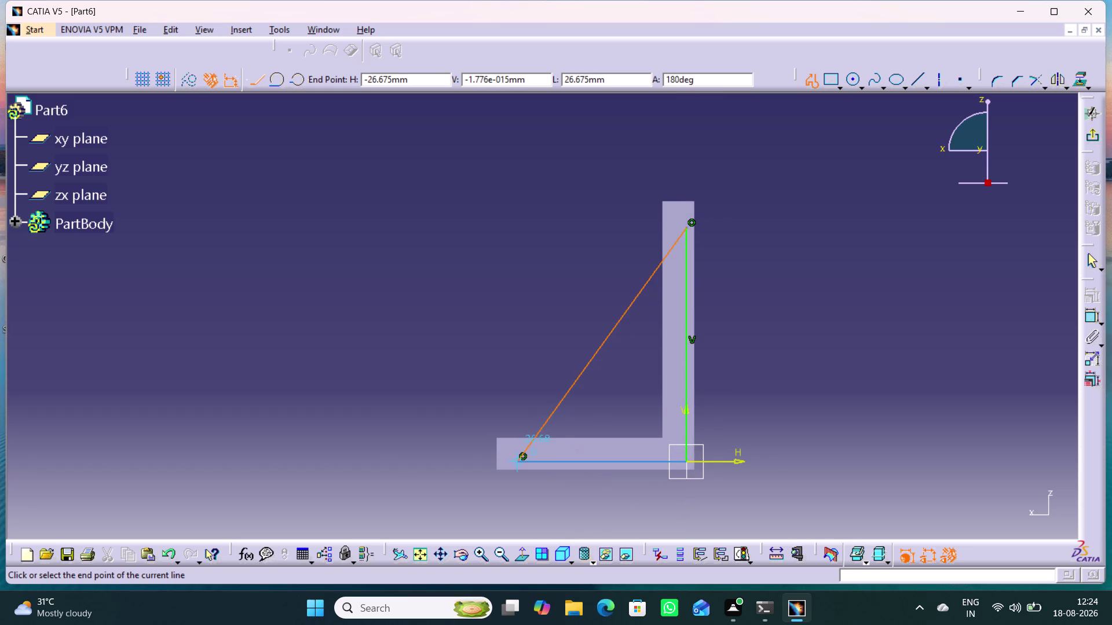
click(518, 458)
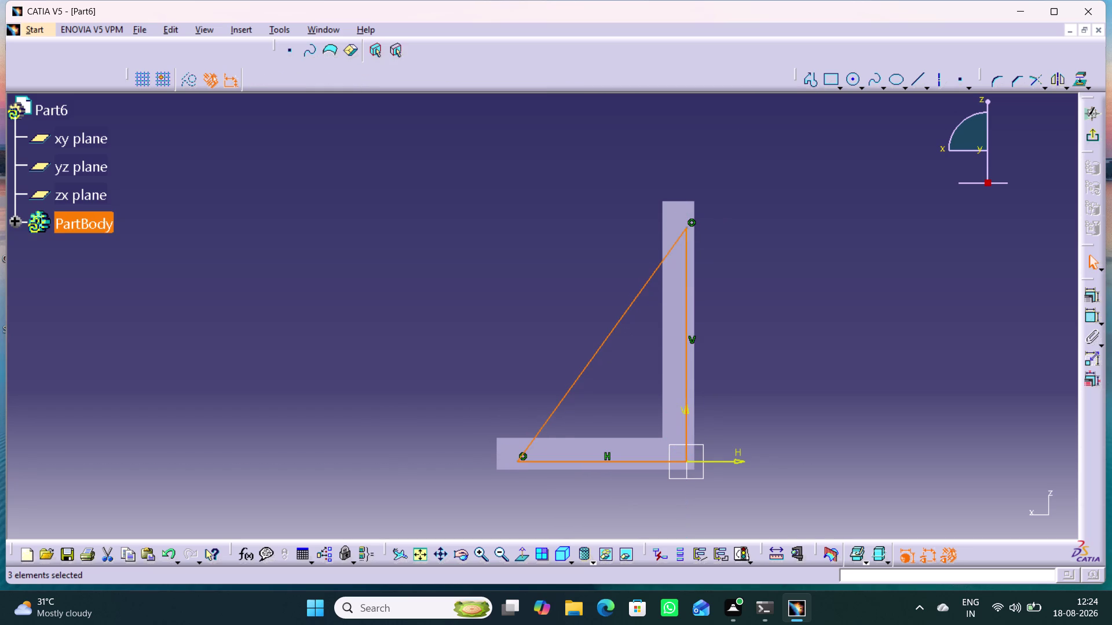
Dimension the triangle's horizontal edge to 27.5 mm.
click(985, 335)
triple_click(1087, 313)
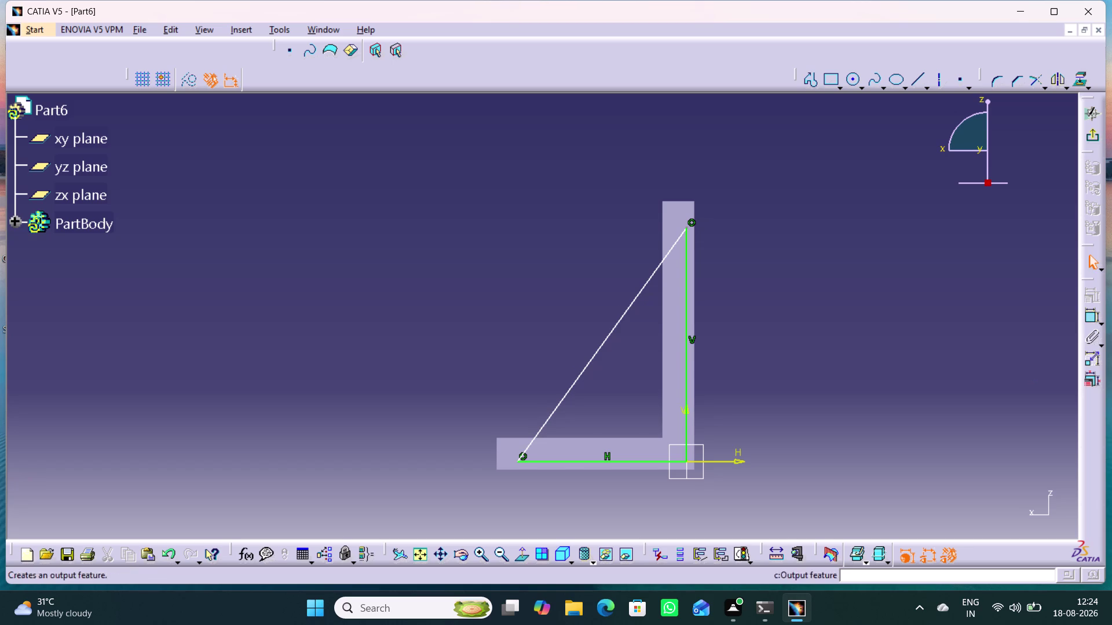
click(632, 462)
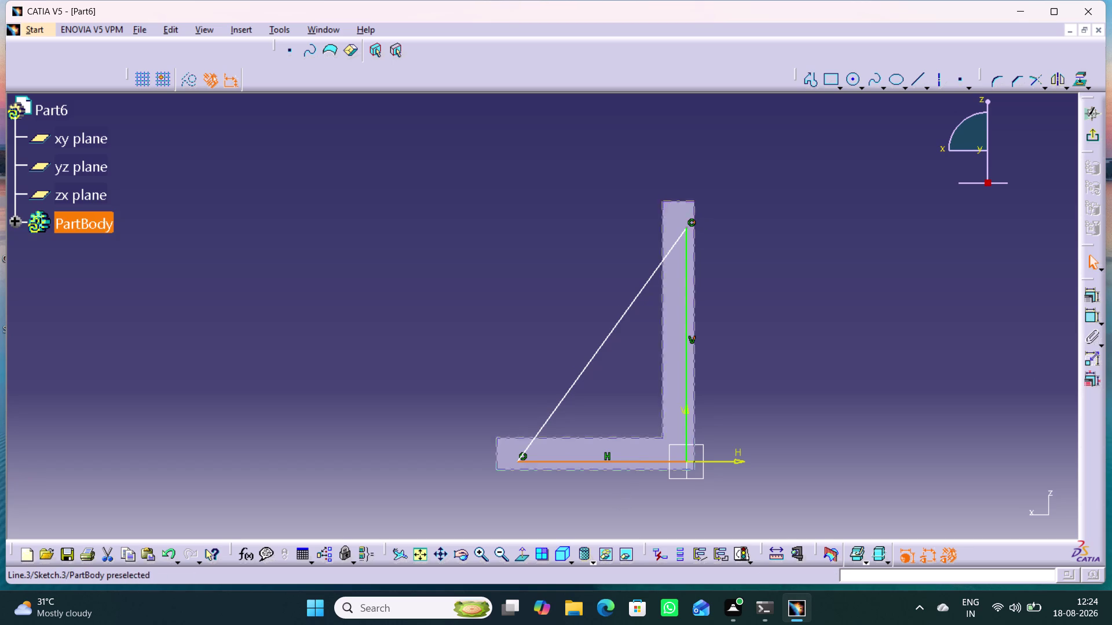
double_click(1092, 312)
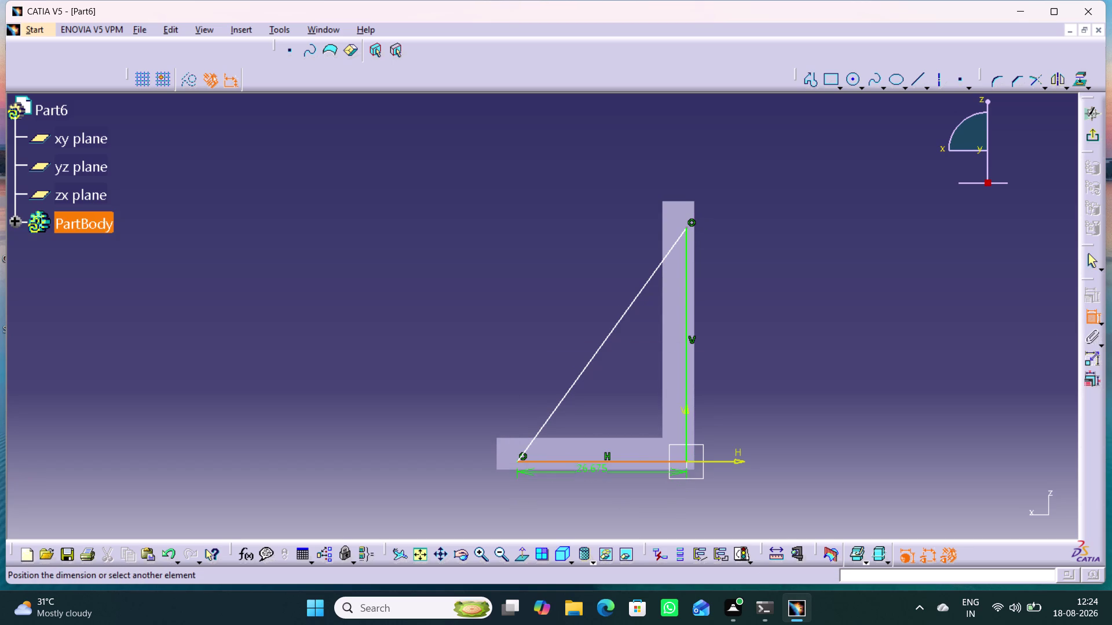
click(599, 505)
double_click(591, 501)
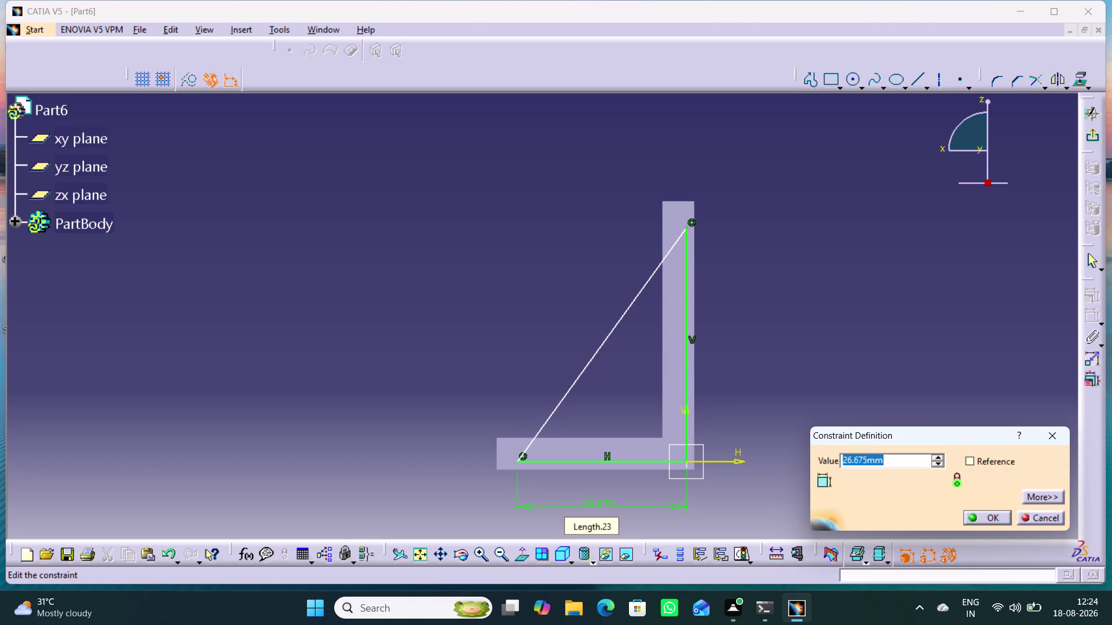
text(27.5)
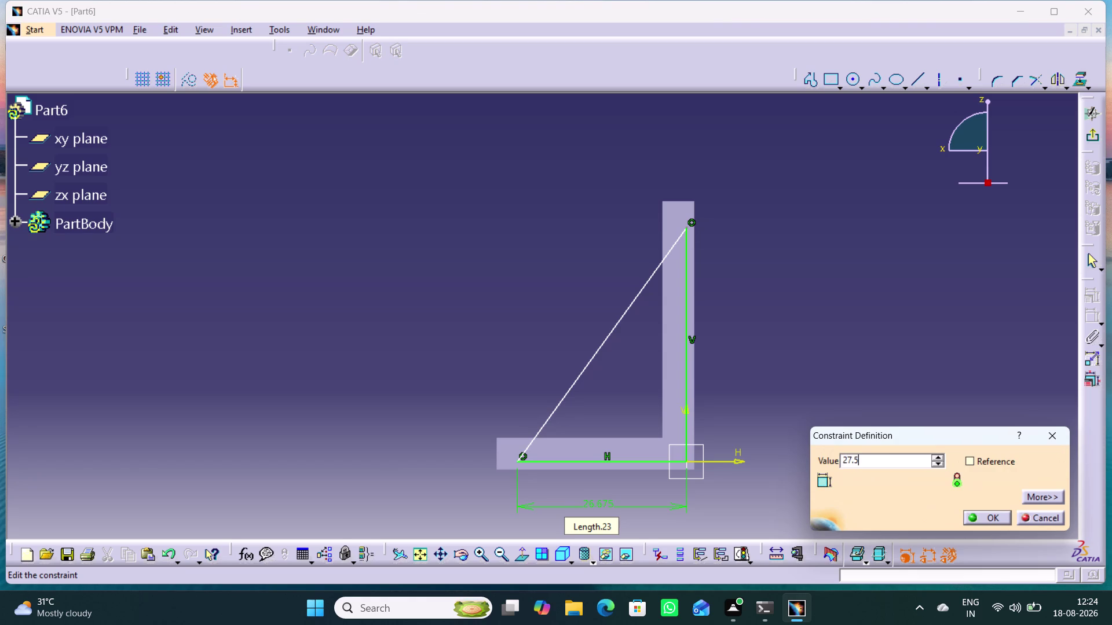
key(Return)
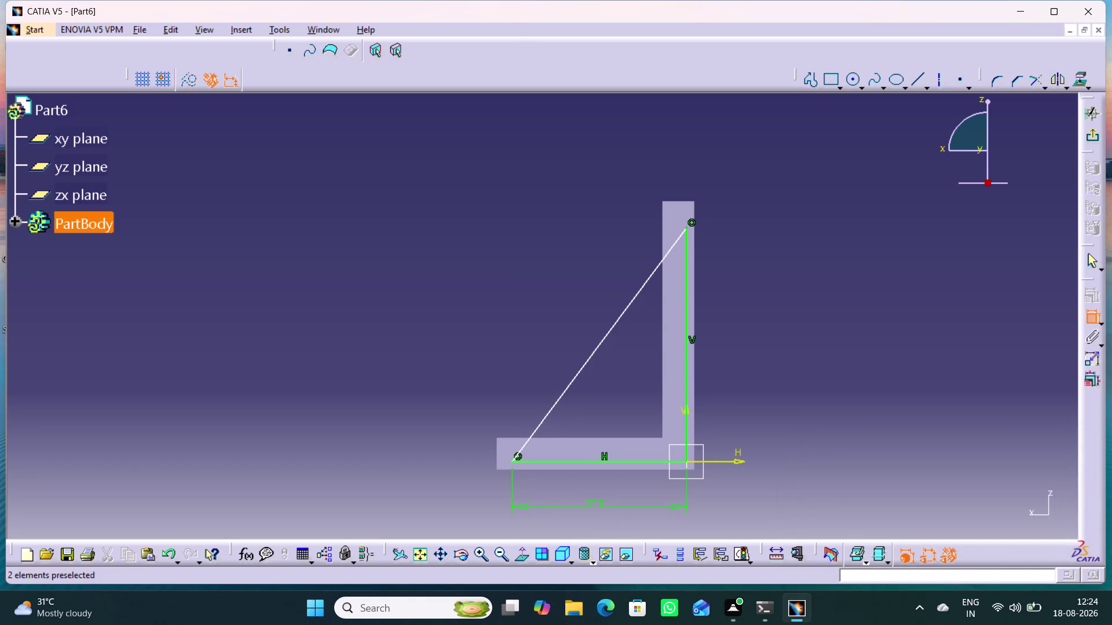
Dimension the triangle's vertical side to 40 mm and exit the sketch.
click(685, 371)
click(730, 345)
double_click(728, 344)
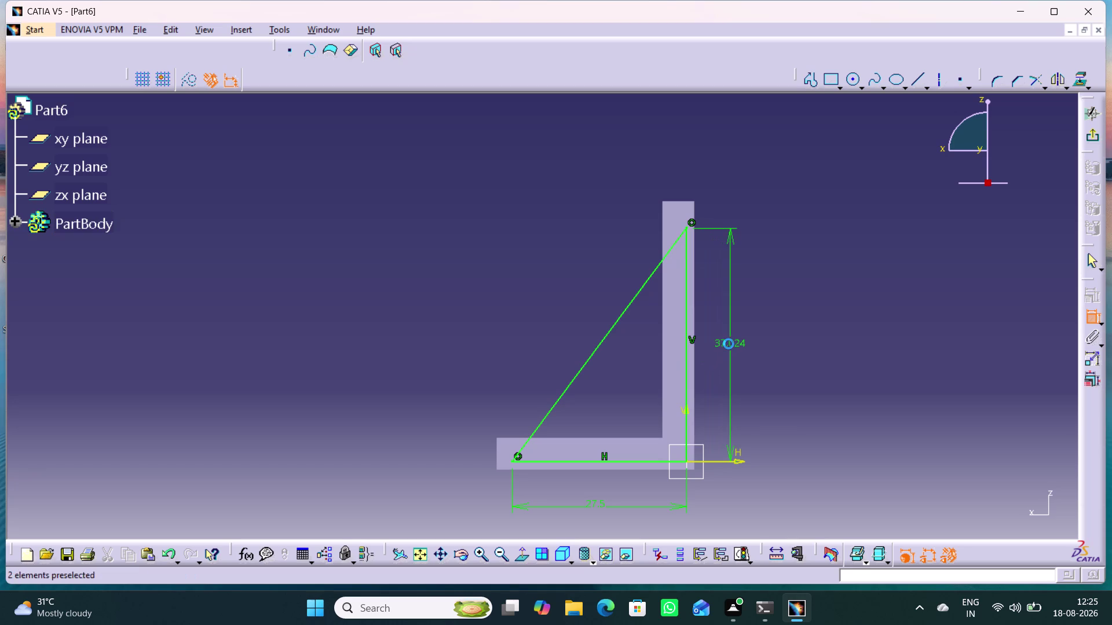
text(40)
key(Return)
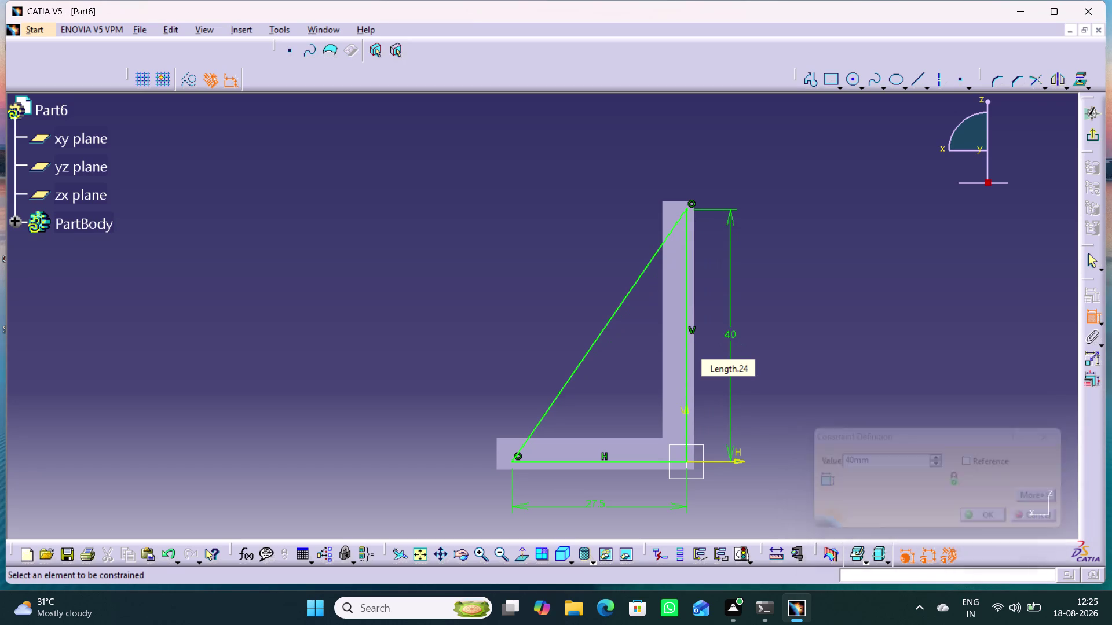
click(788, 299)
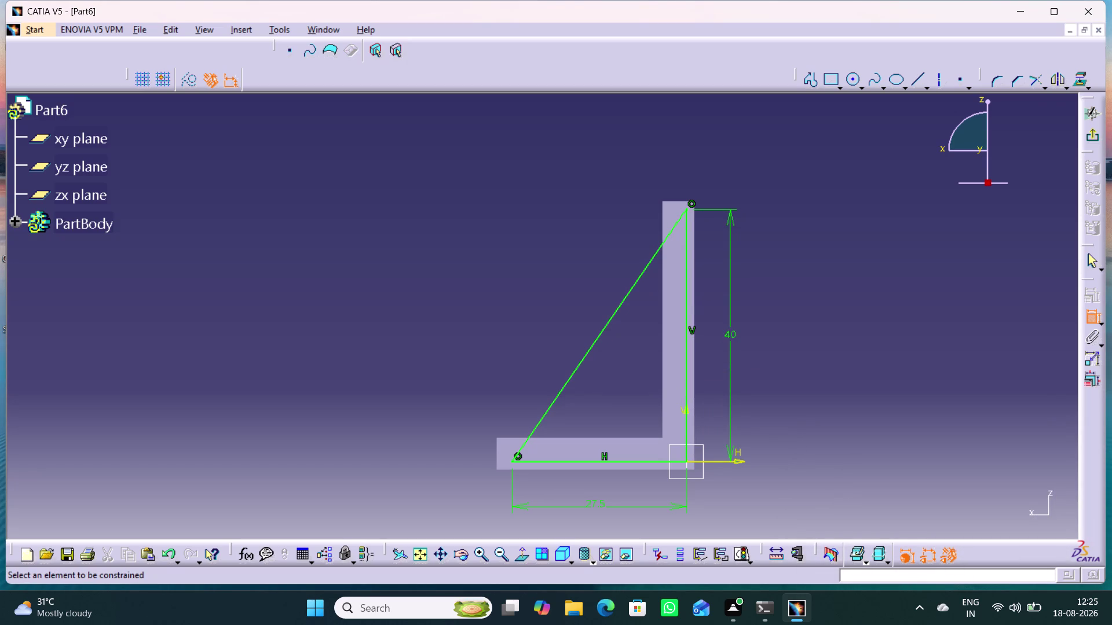
click(1088, 133)
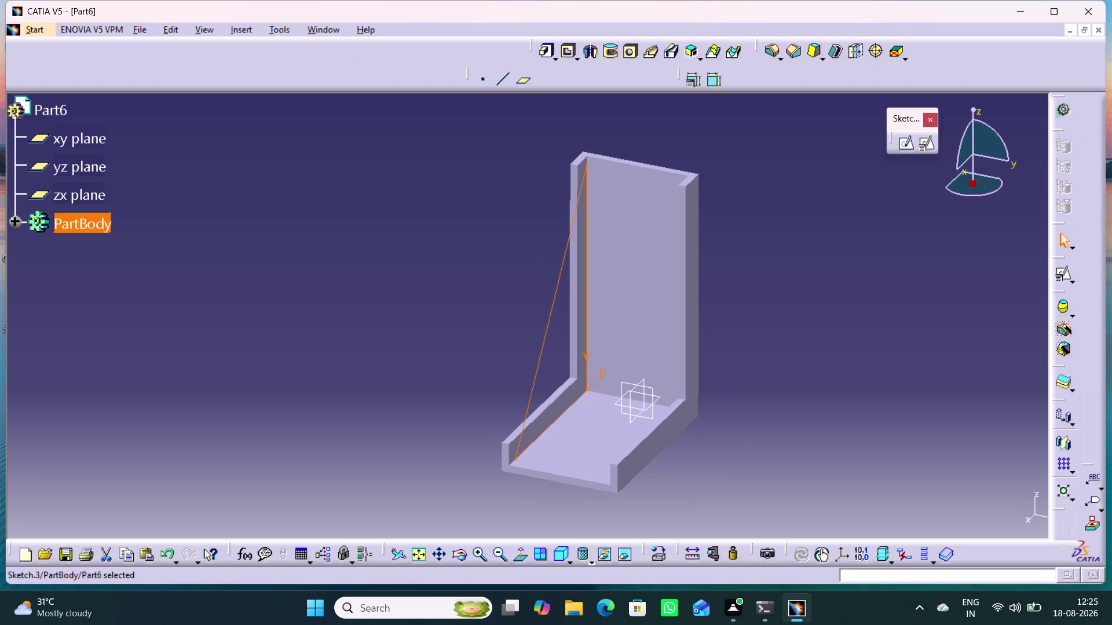
Pad Sketch.3 by 1.25 mm into a triangular gusset rib.
click(546, 51)
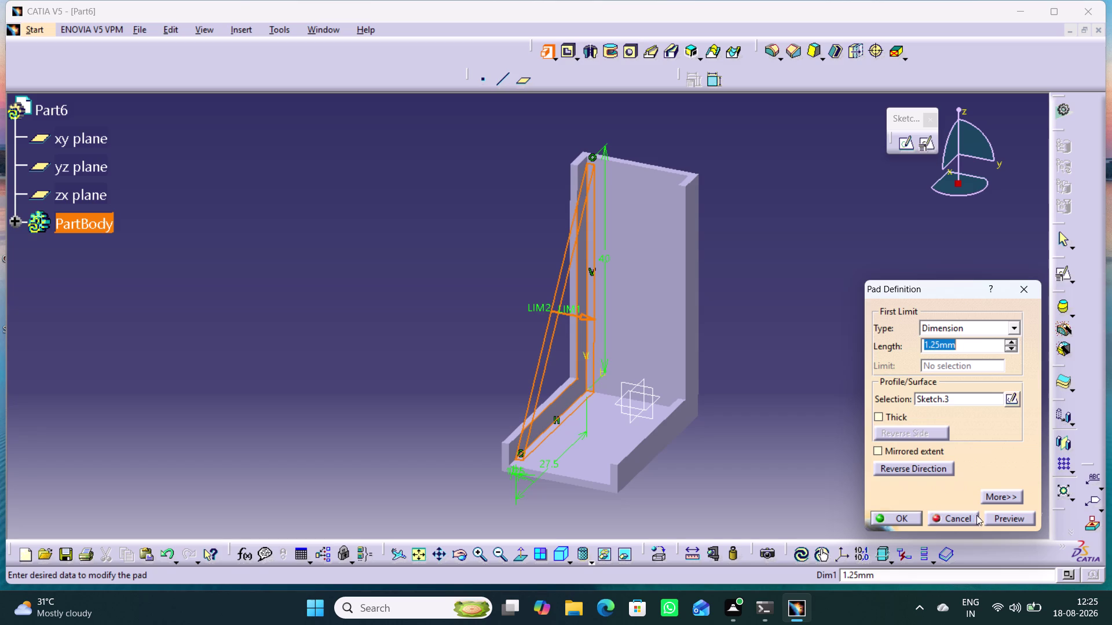
click(892, 517)
click(825, 443)
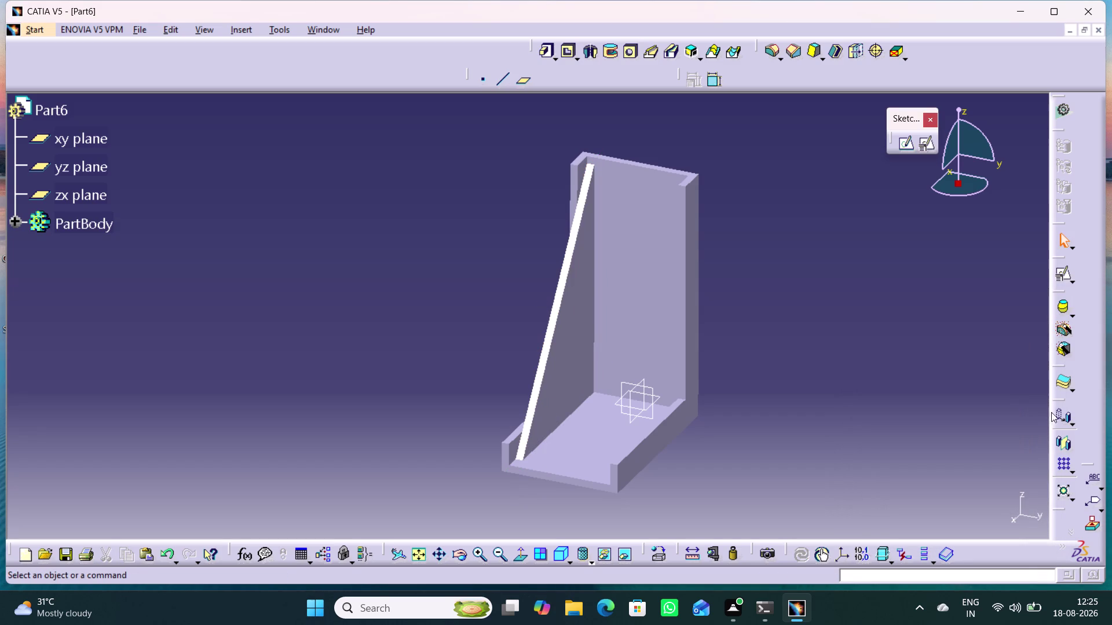
click(1066, 440)
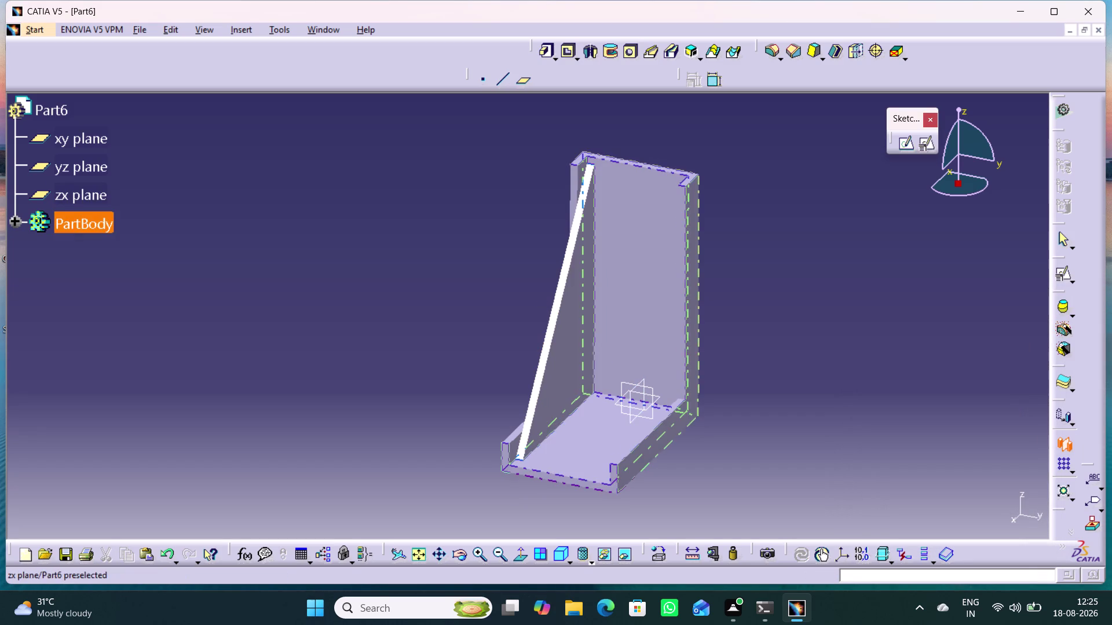
Mirror the gusset rib to brace the bracket's opposite end.
click(629, 396)
middle_drag(656, 506, 693, 500)
click(942, 516)
click(788, 474)
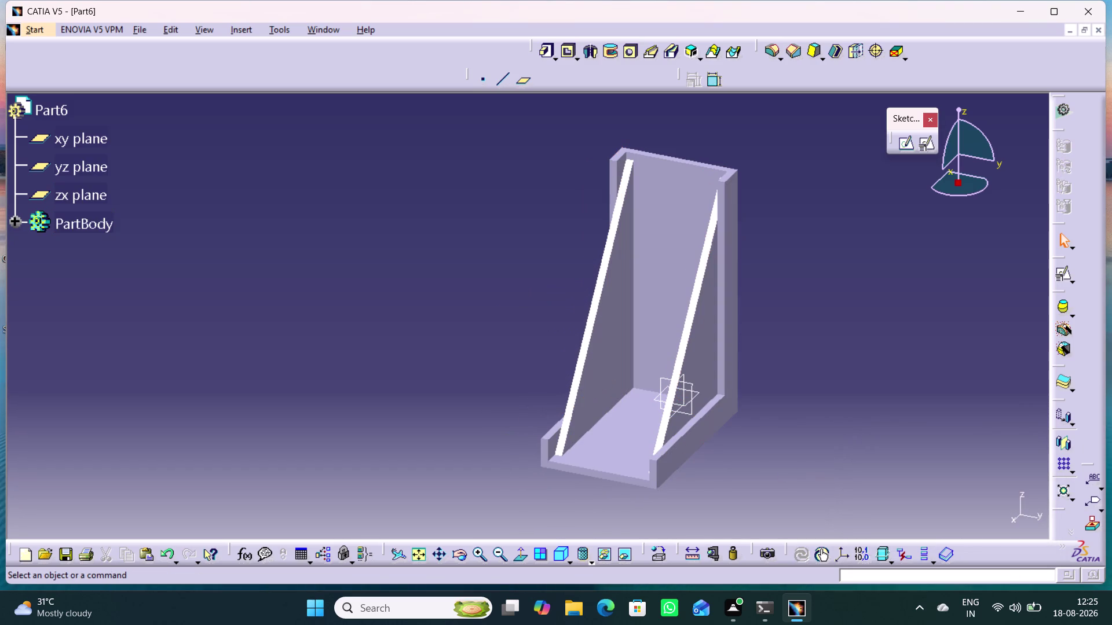
Orbit the bracket and start a new sketch on its upright back face.
middle_drag(453, 466, 454, 460)
right_drag(452, 466, 453, 460)
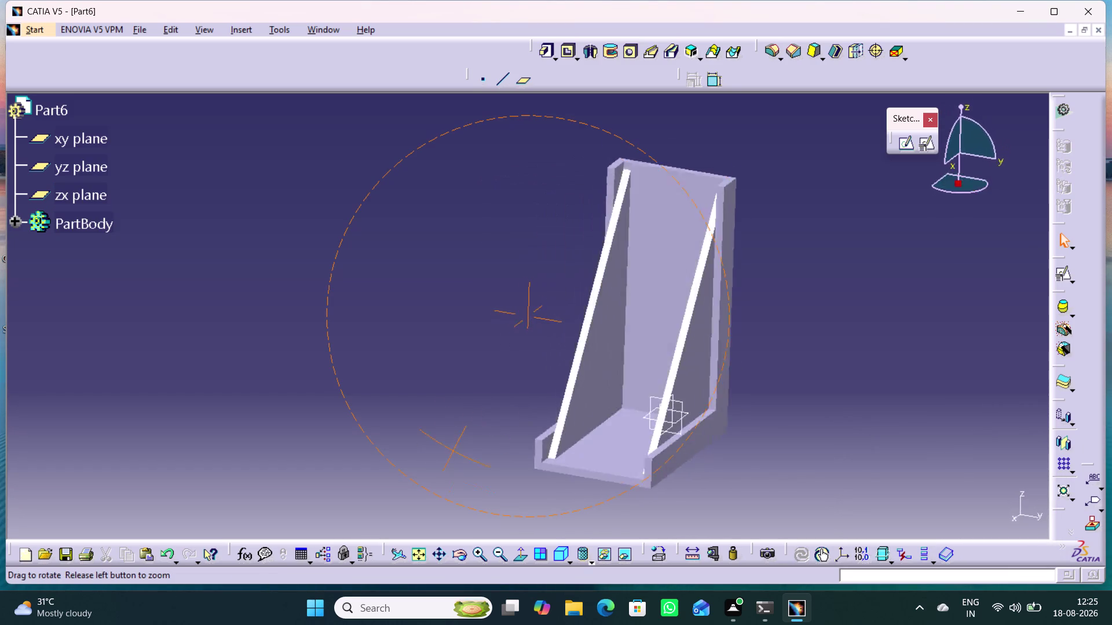
right_drag(453, 460, 480, 465)
middle_drag(453, 460, 523, 487)
middle_drag(652, 431, 605, 464)
right_drag(652, 431, 604, 464)
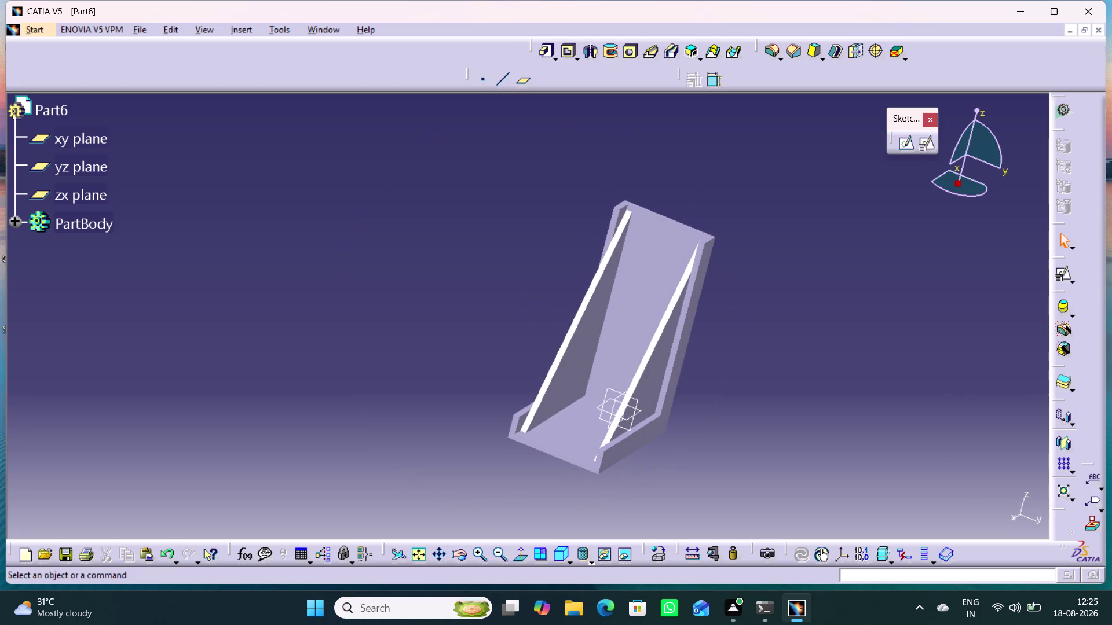
click(780, 445)
click(653, 272)
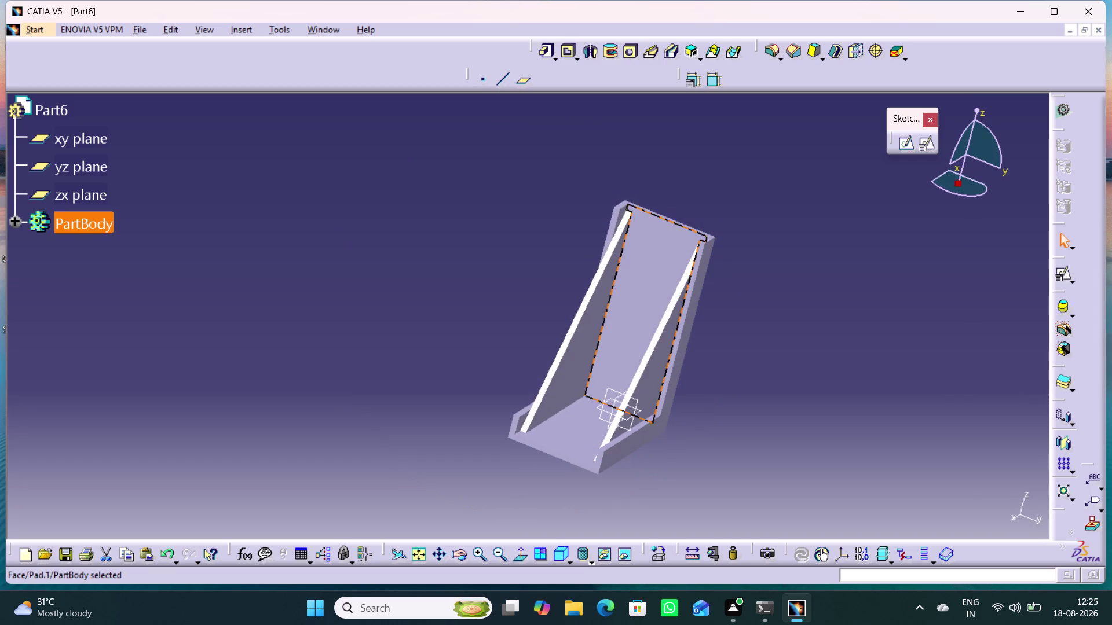
click(912, 143)
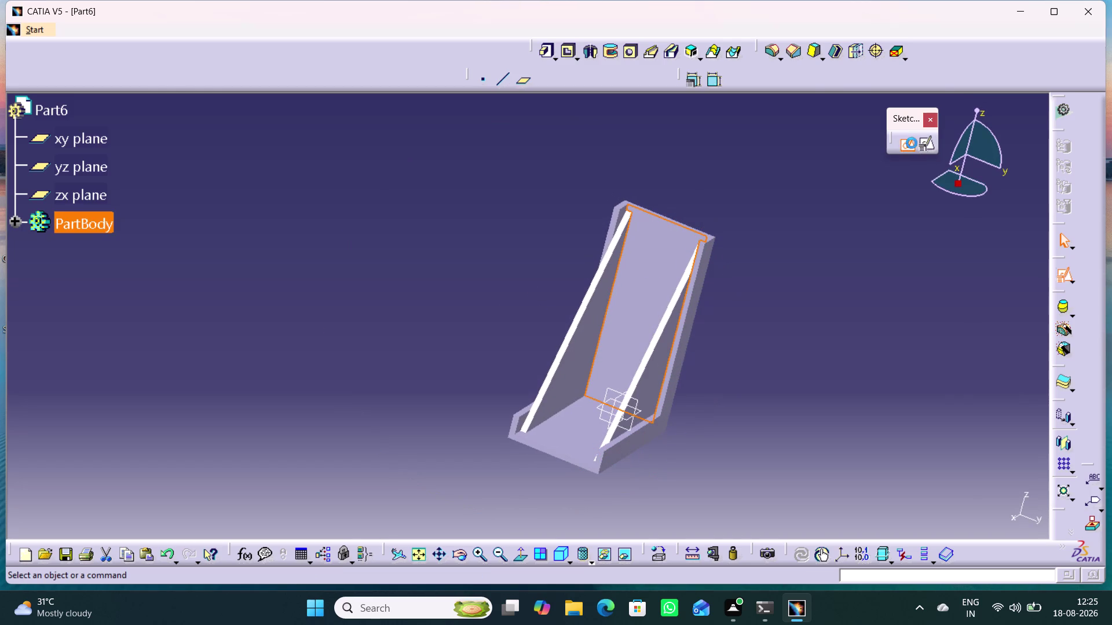
Draw a rectangle on the bracket's wall face.
middle_drag(756, 284, 690, 356)
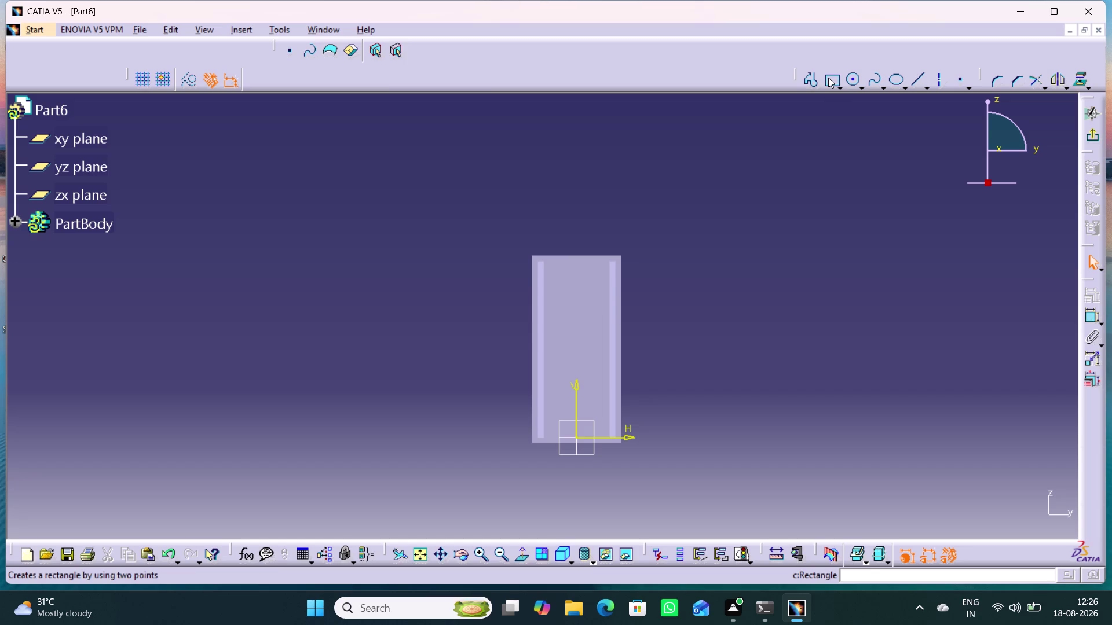
click(828, 78)
click(560, 270)
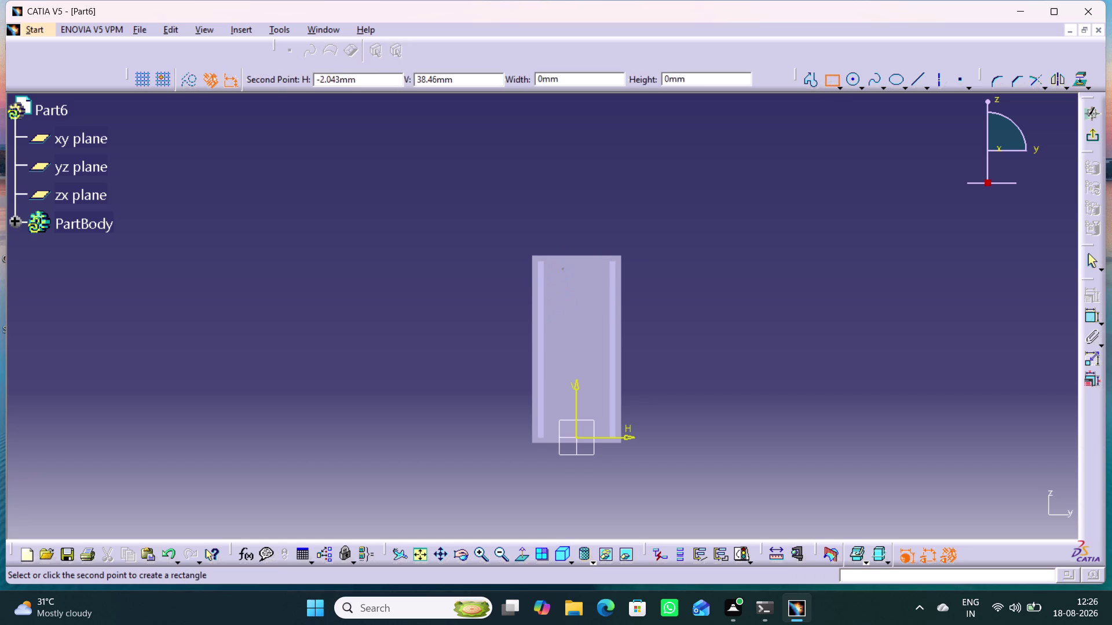
click(597, 341)
click(721, 264)
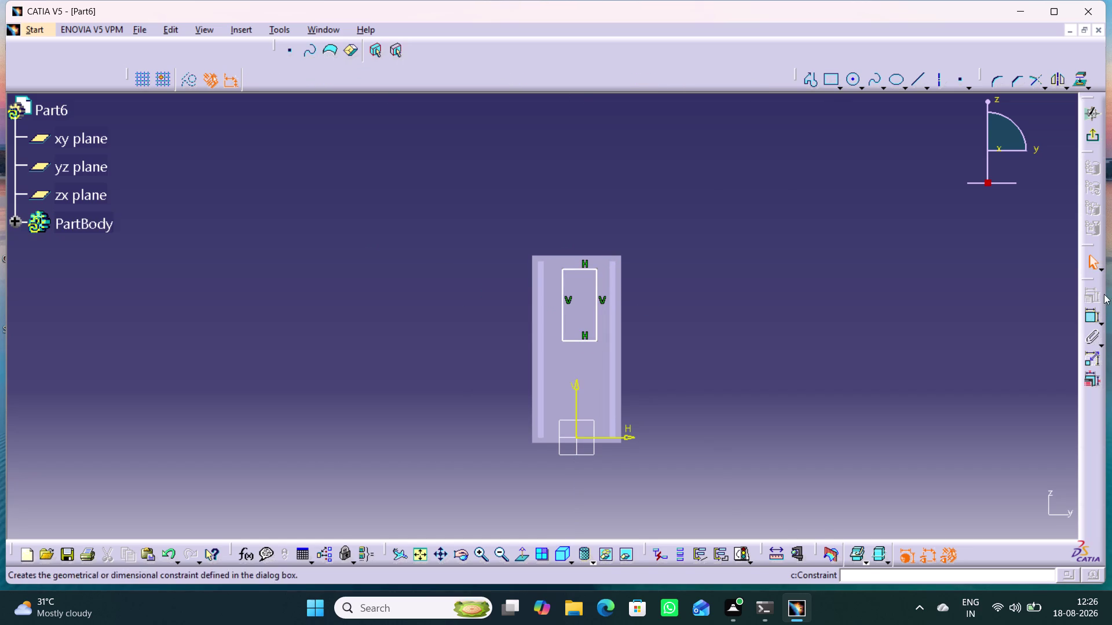
Dimension the rectangle's top edge, entering 7.5 and dismissing the error message.
click(1088, 317)
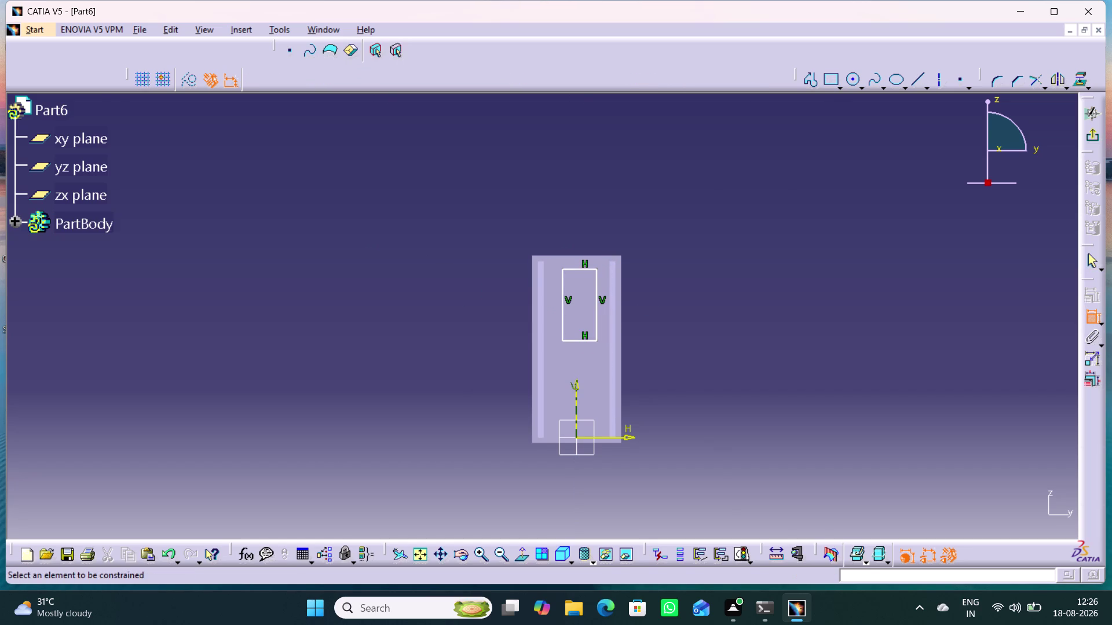
scroll(down, 3)
middle_drag(636, 375, 645, 305)
right_click(638, 375)
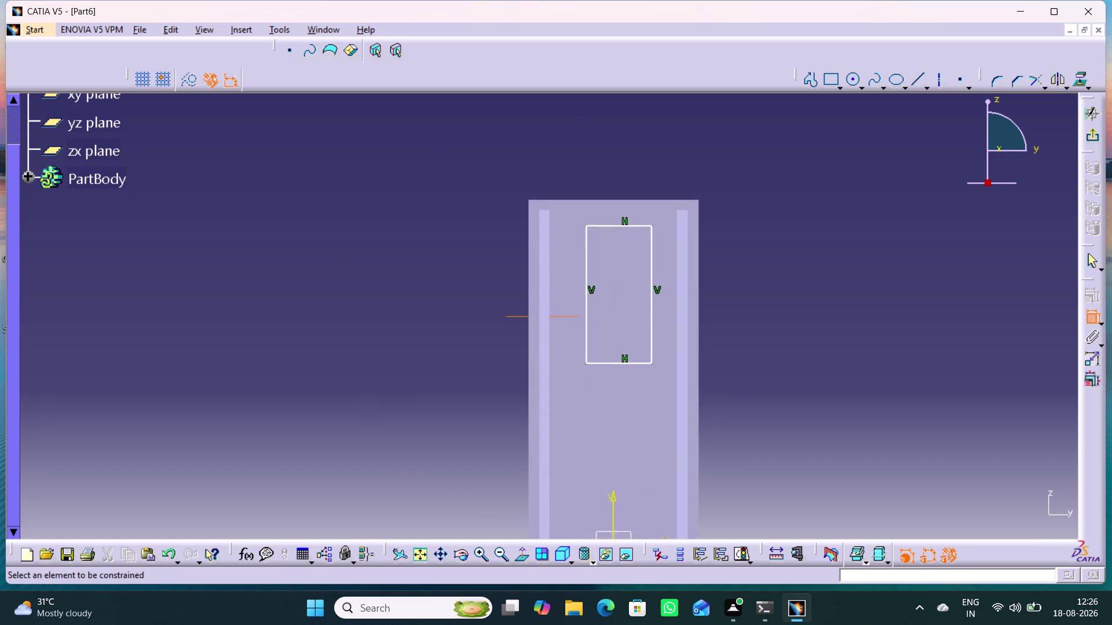
middle_drag(646, 305, 655, 287)
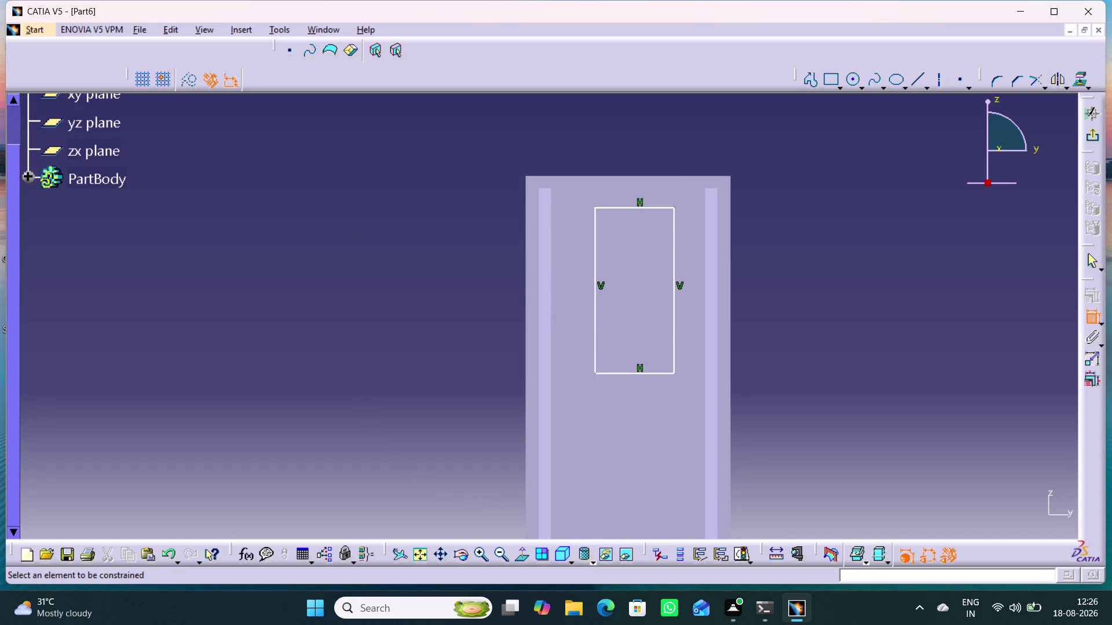
click(654, 208)
click(632, 157)
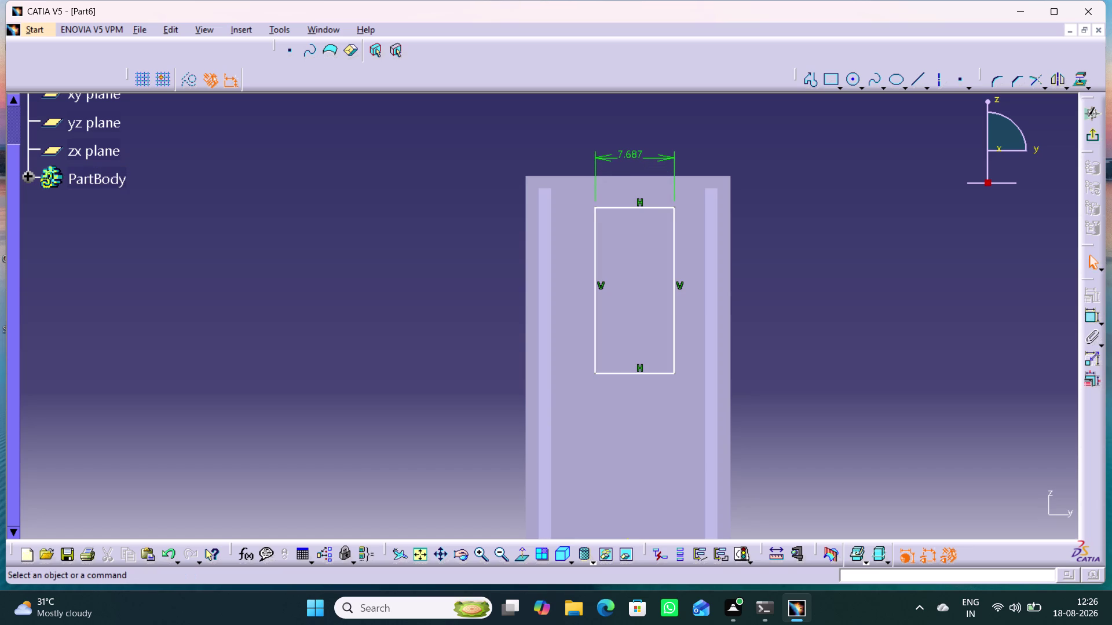
text(7.5)
key(Return)
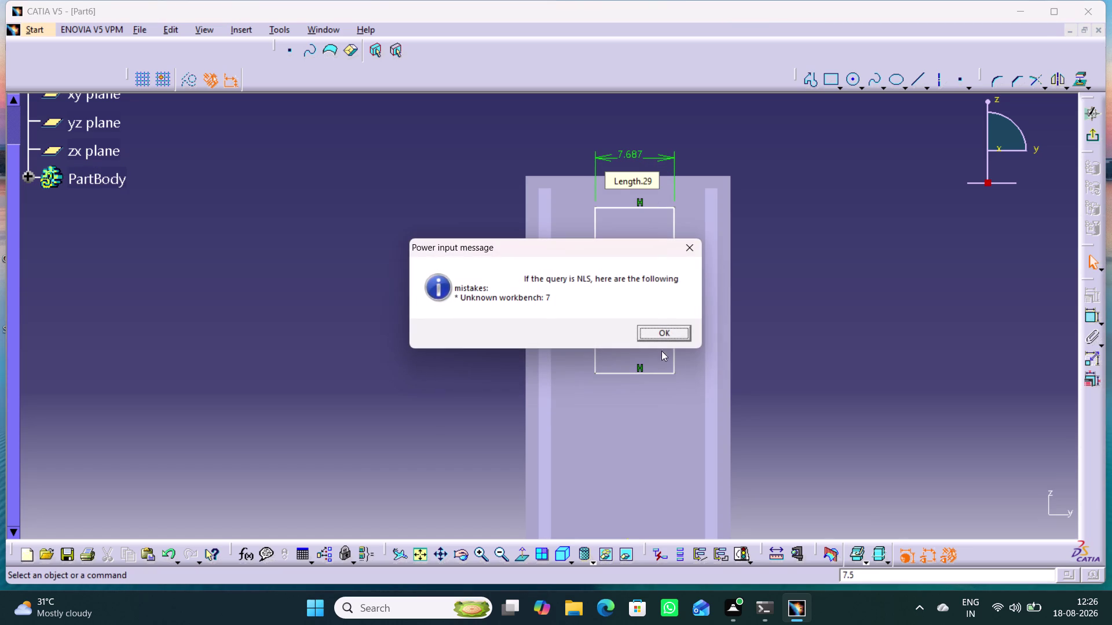
click(663, 336)
Edit the width dimension to 7.5 mm.
double_click(629, 157)
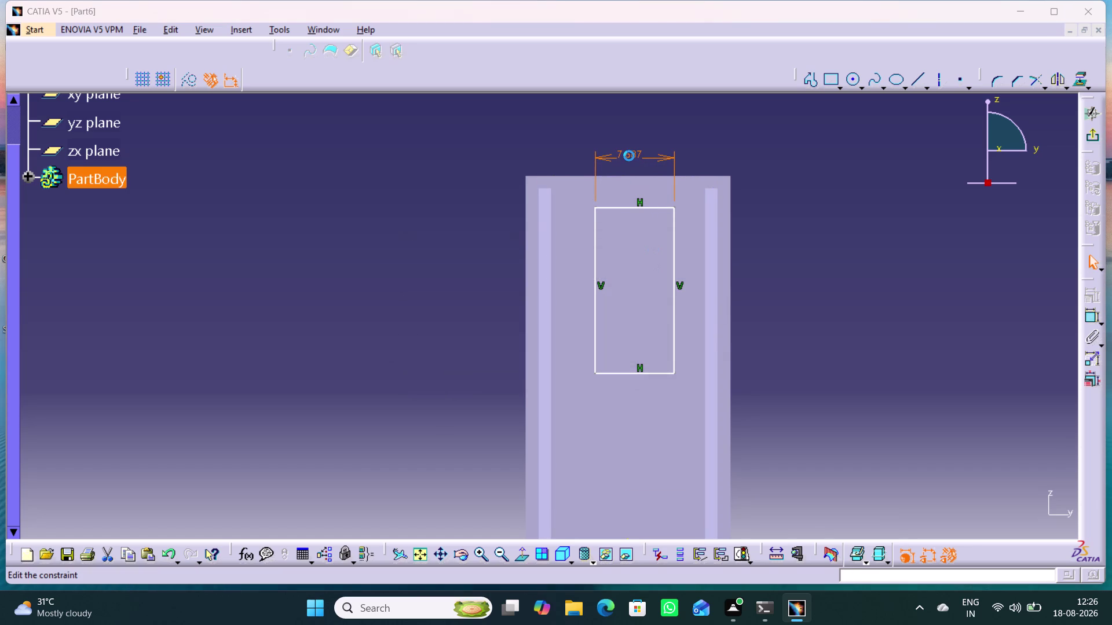
text(7.5)
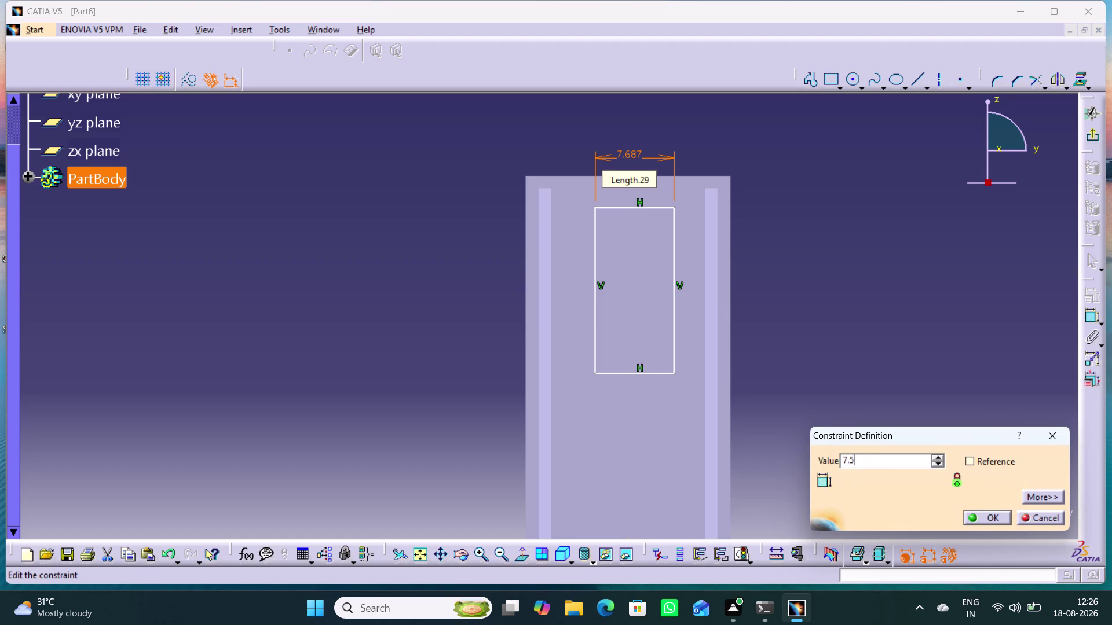
key(Return)
click(886, 213)
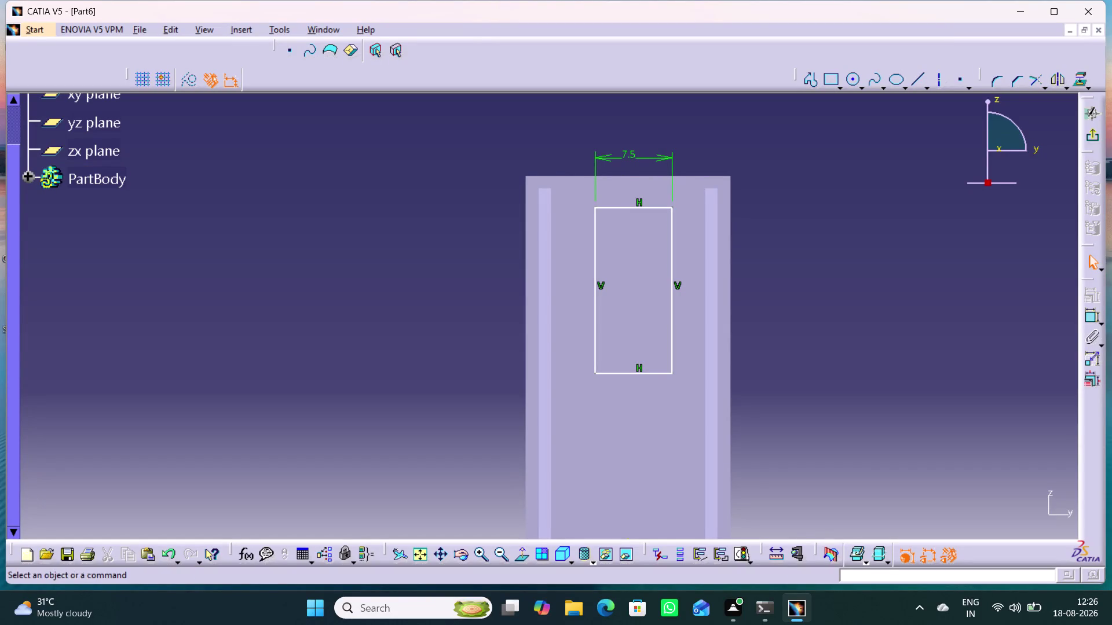
click(1097, 317)
Make the rectangle's left and right sides symmetric about the vertical axis.
click(891, 340)
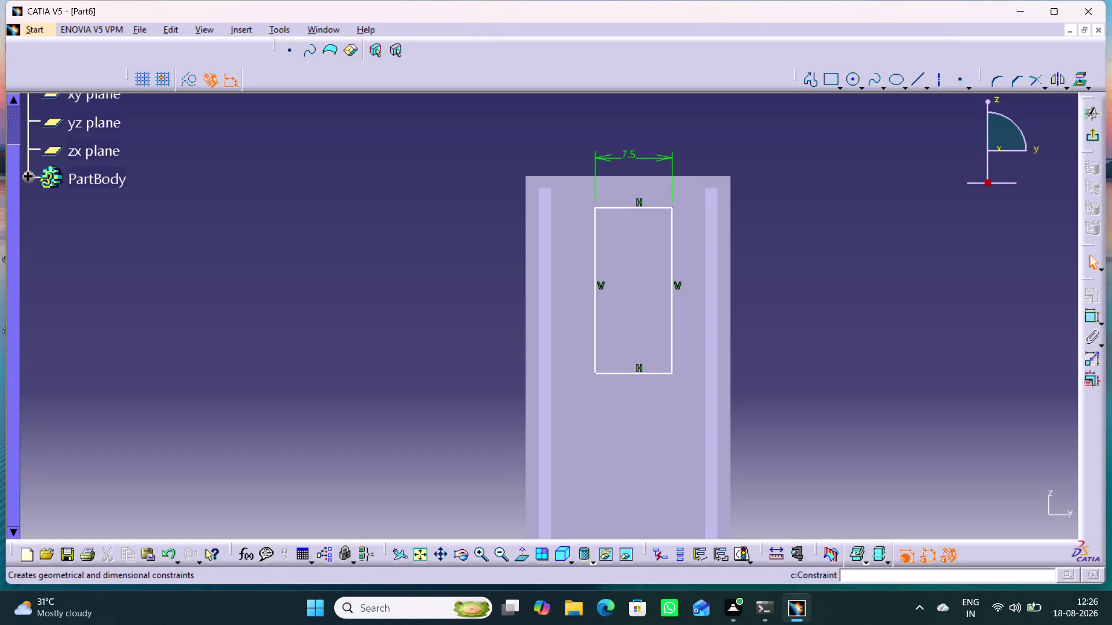
click(1091, 317)
click(673, 281)
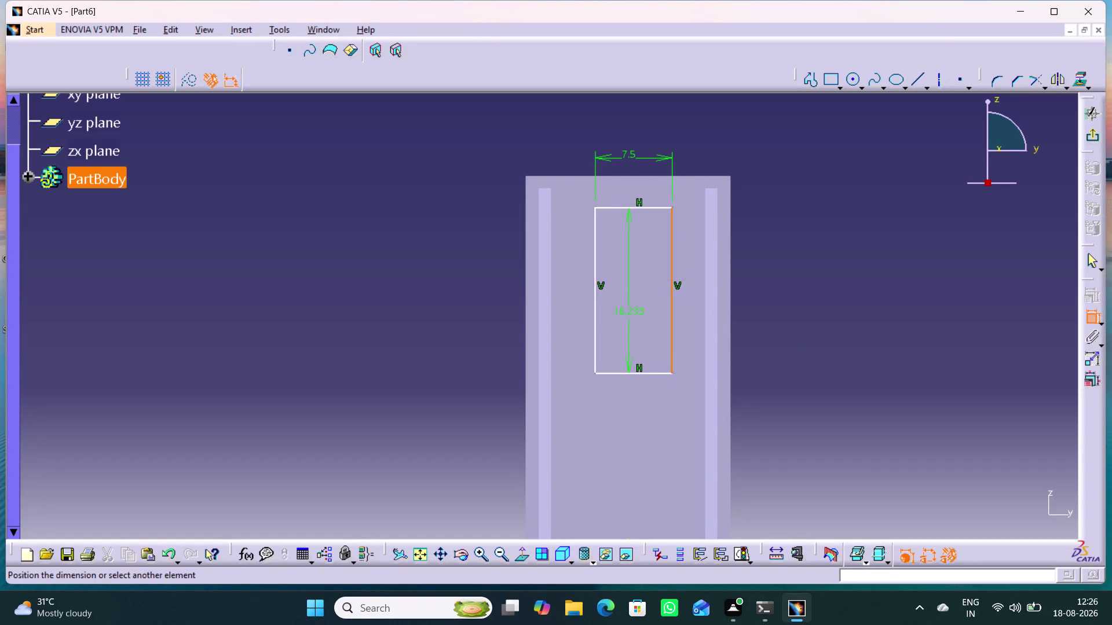
click(594, 305)
right_click(856, 299)
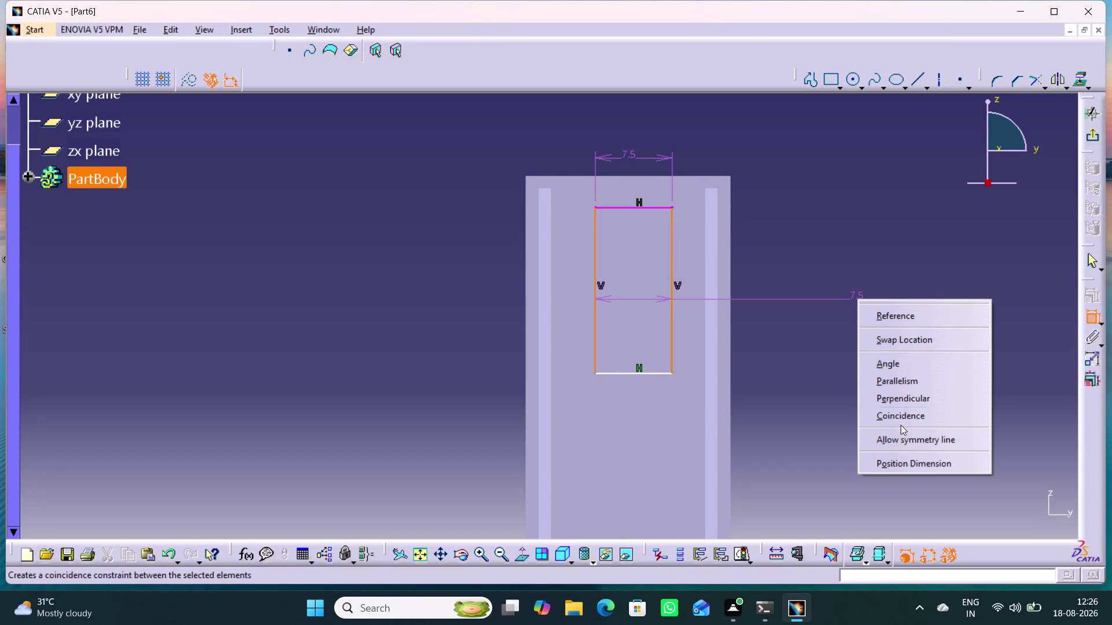
click(898, 440)
middle_drag(780, 454, 764, 269)
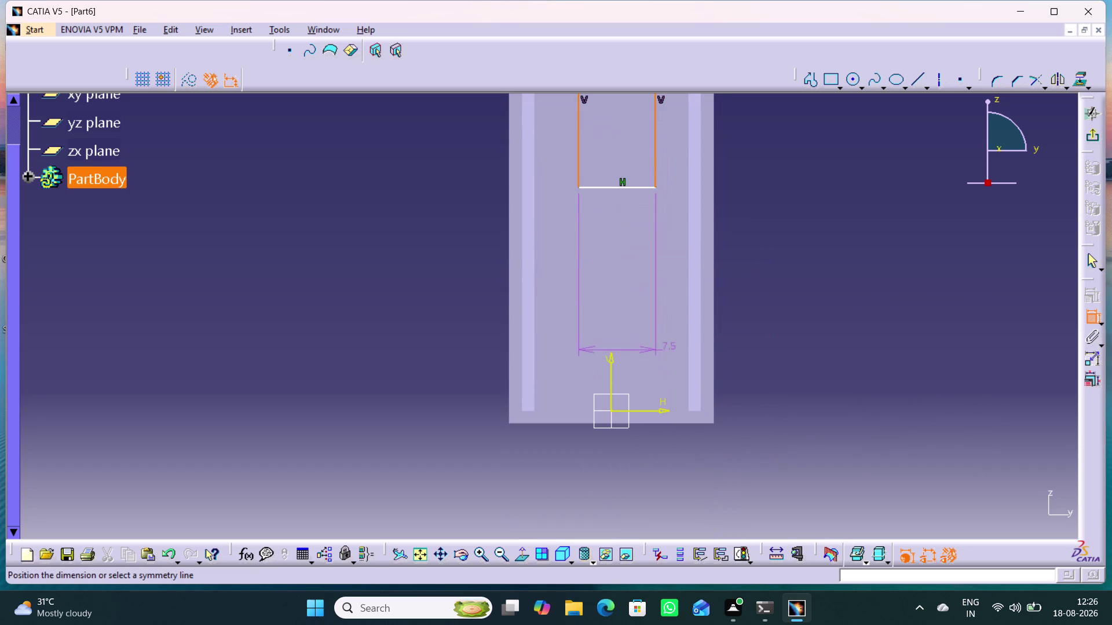
click(610, 362)
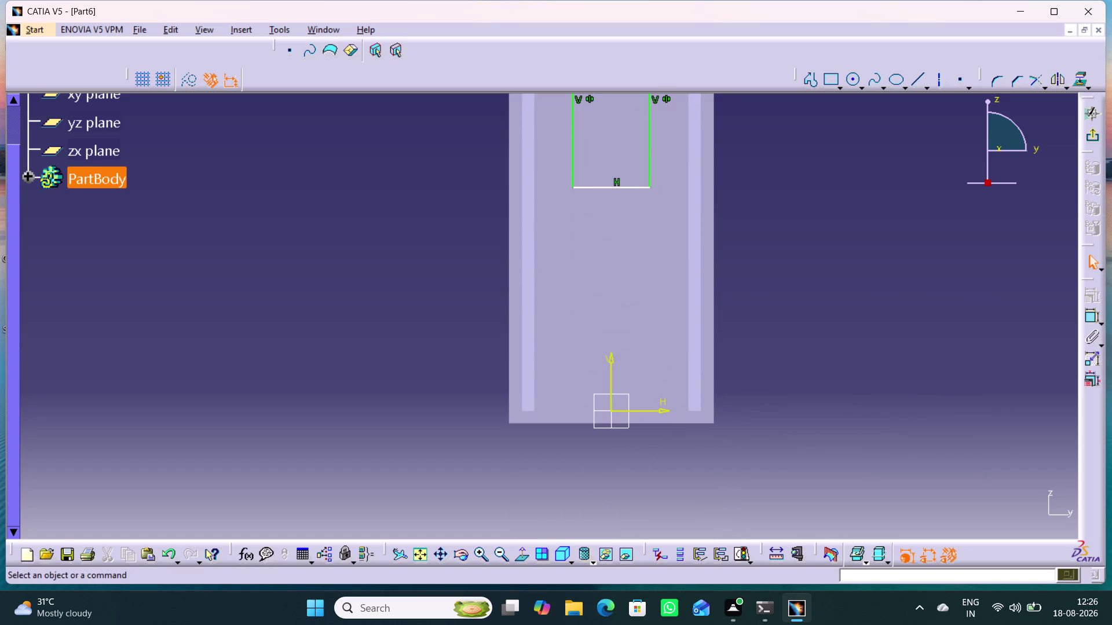
middle_drag(757, 294, 764, 425)
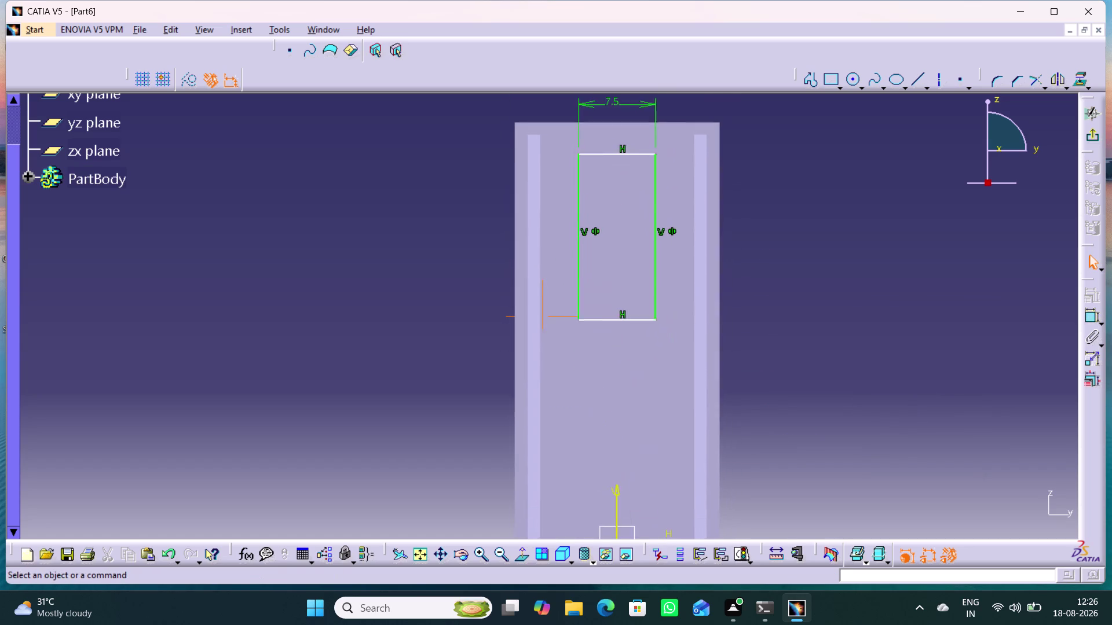
middle_drag(764, 425, 757, 452)
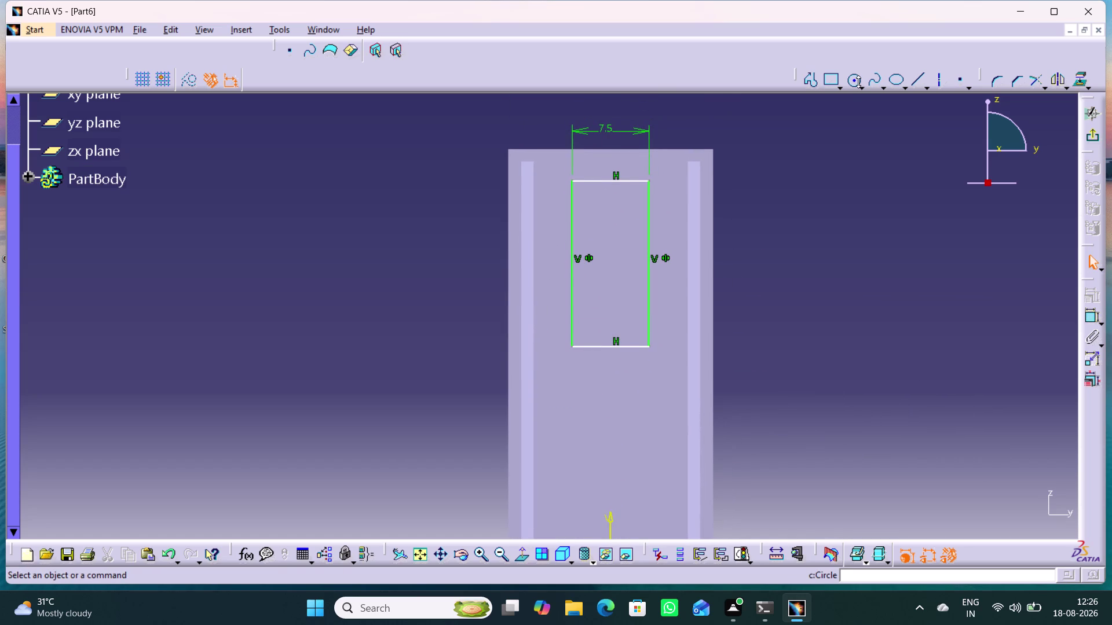
Draw two small circles centred on the vertical axis inside the rectangle.
click(856, 77)
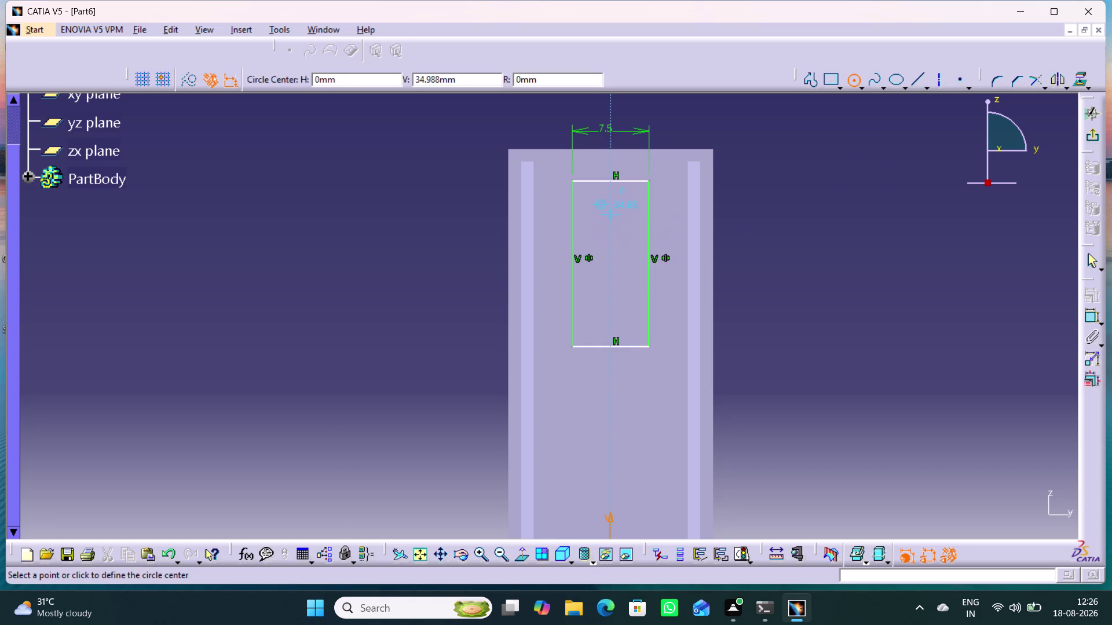
click(614, 218)
click(621, 235)
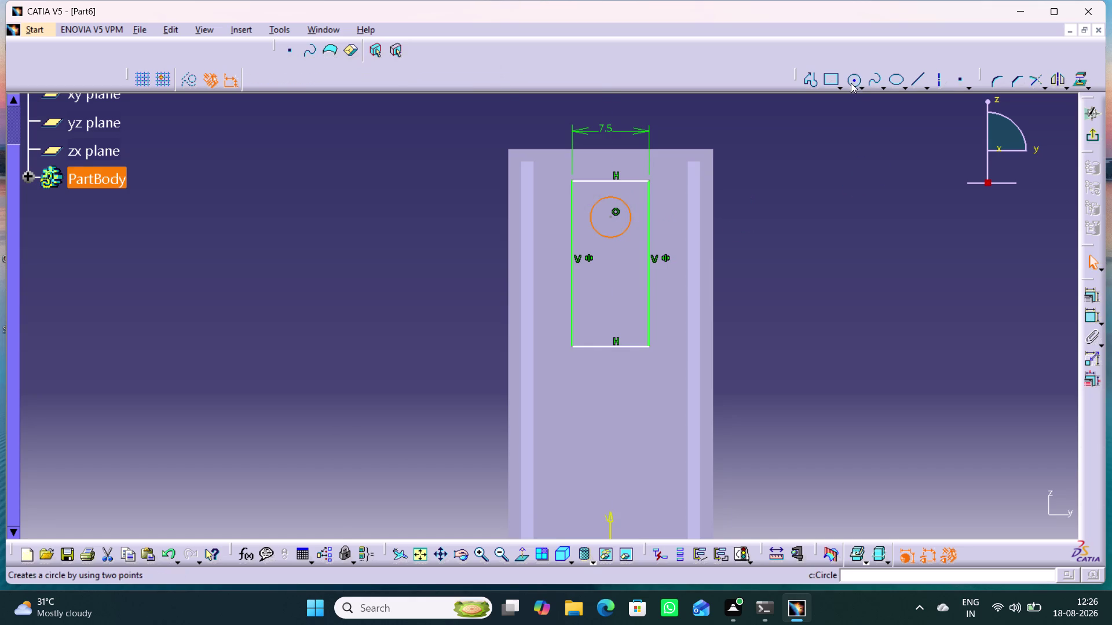
click(849, 81)
click(614, 303)
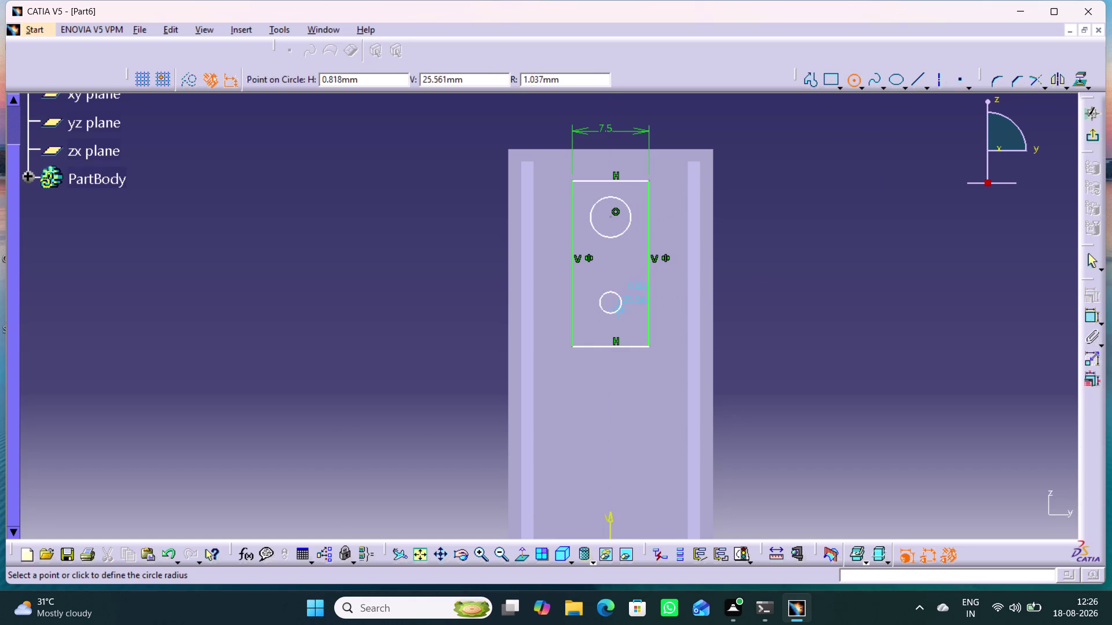
click(620, 318)
Dimension the distance between the two circle centres as 10 mm.
click(885, 334)
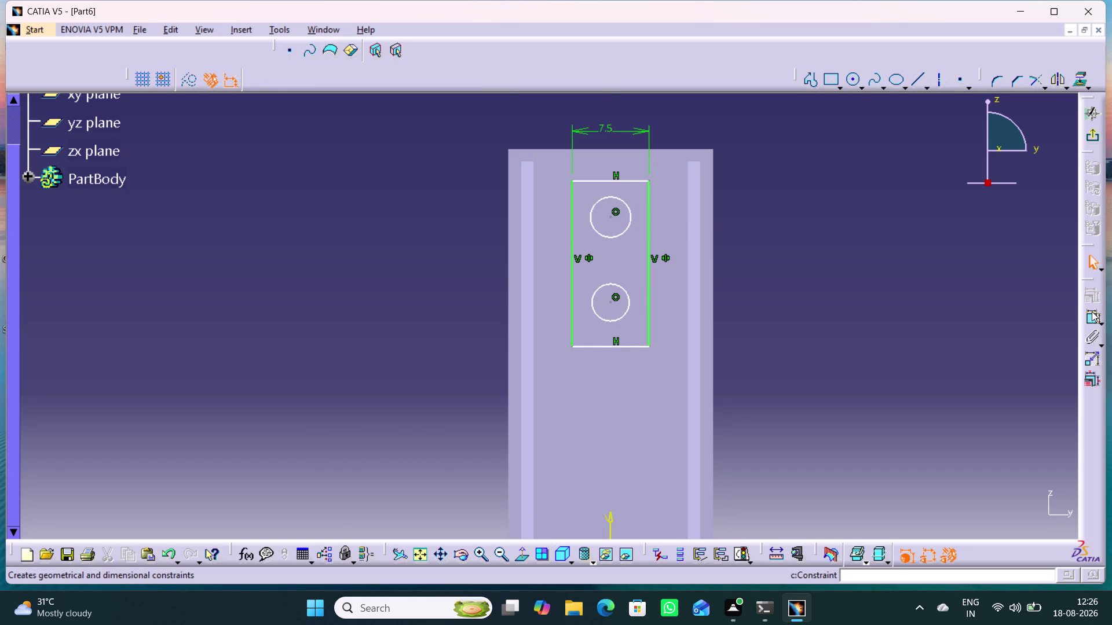
double_click(1092, 312)
click(610, 303)
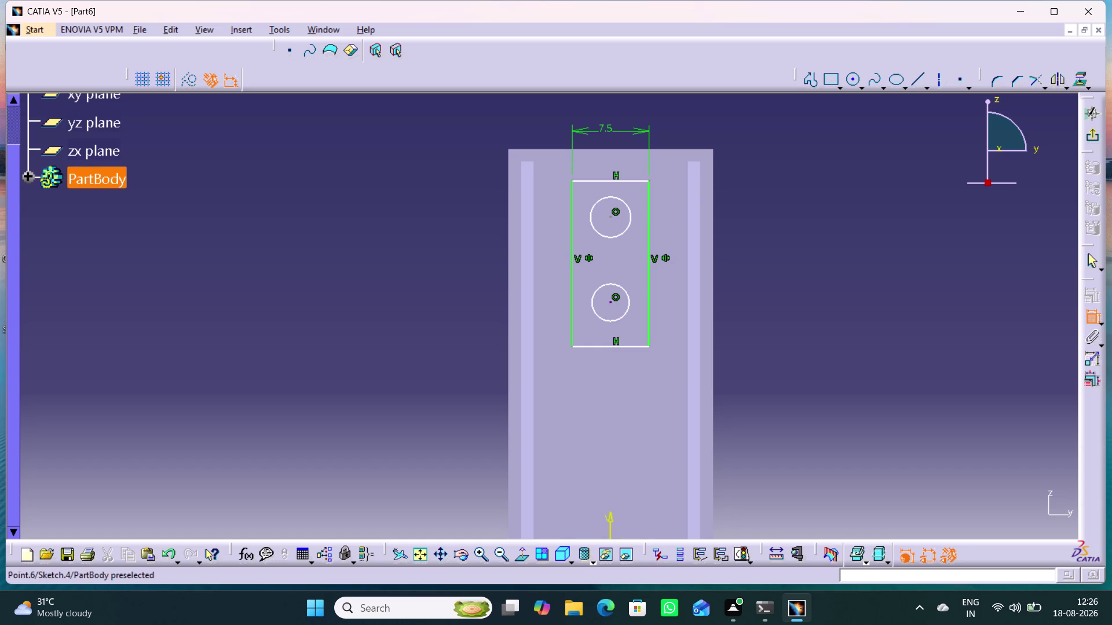
click(610, 219)
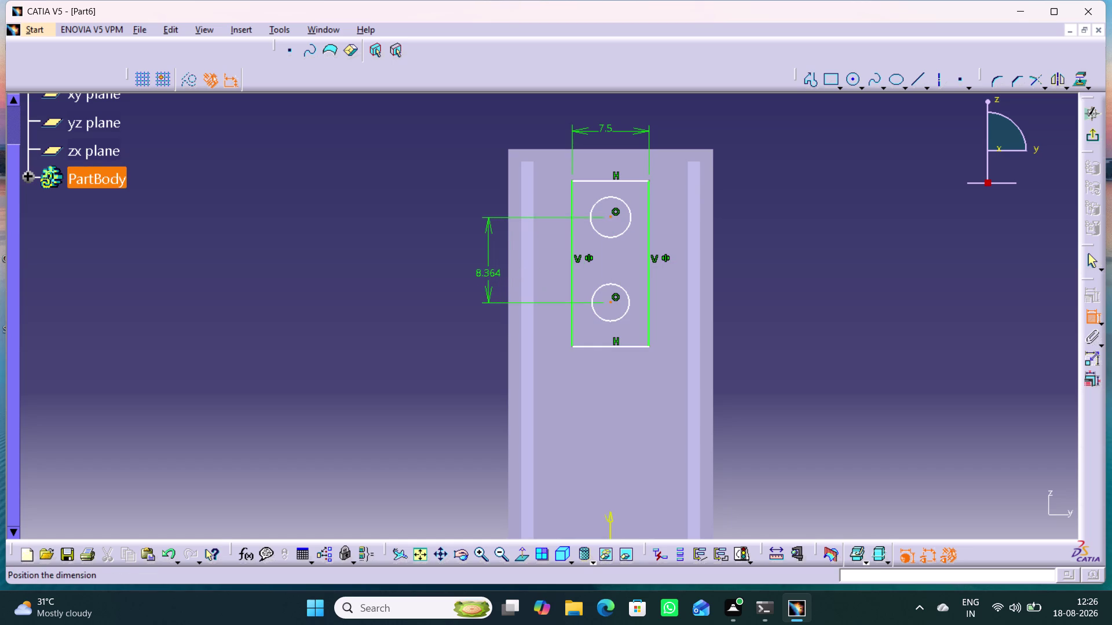
click(478, 270)
double_click(480, 265)
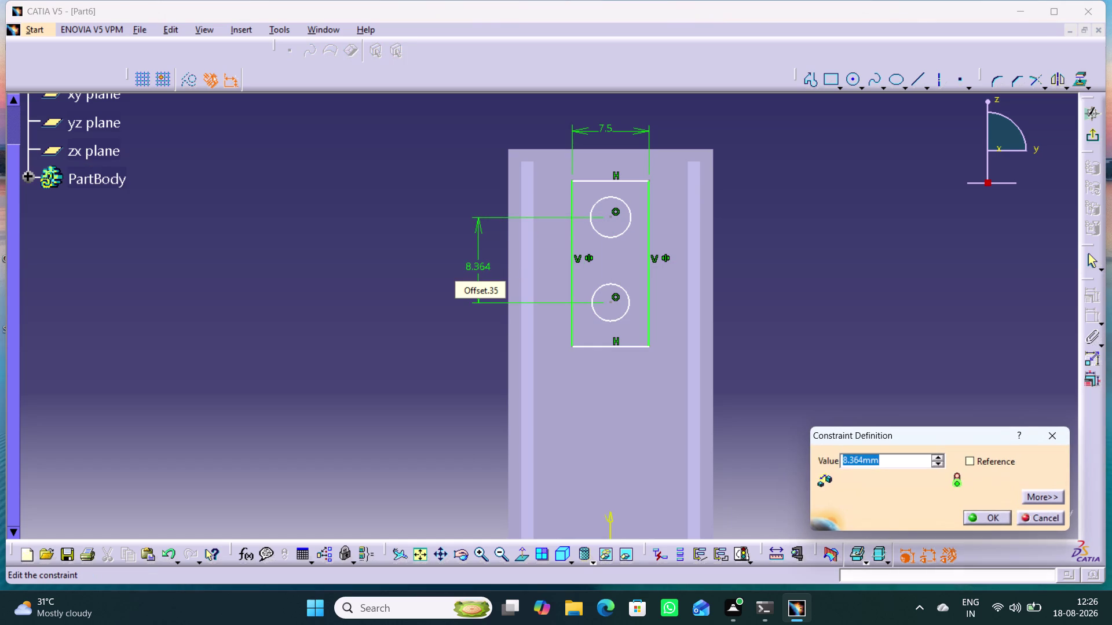
text(10)
key(Return)
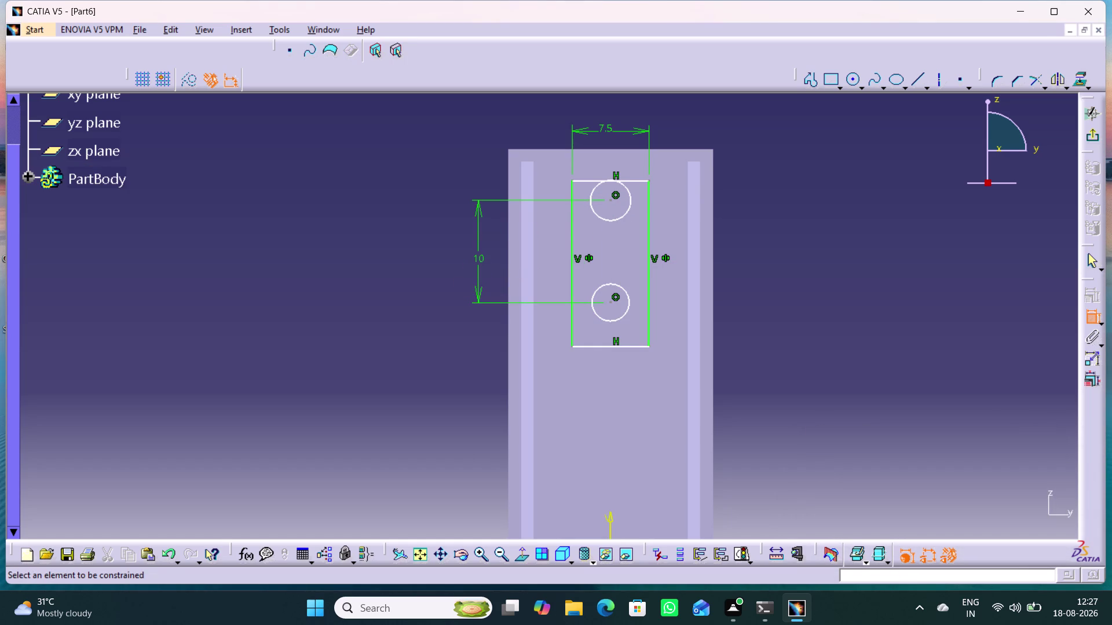
Set the rectangle's height between top and bottom edges to 22.5 mm.
click(396, 273)
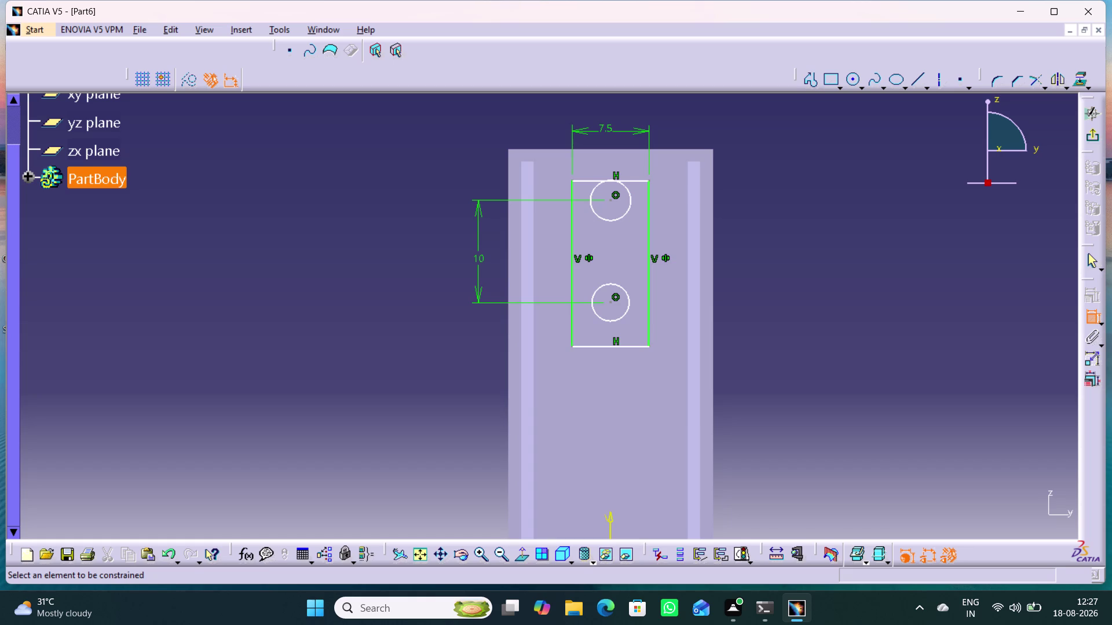
click(647, 201)
click(437, 222)
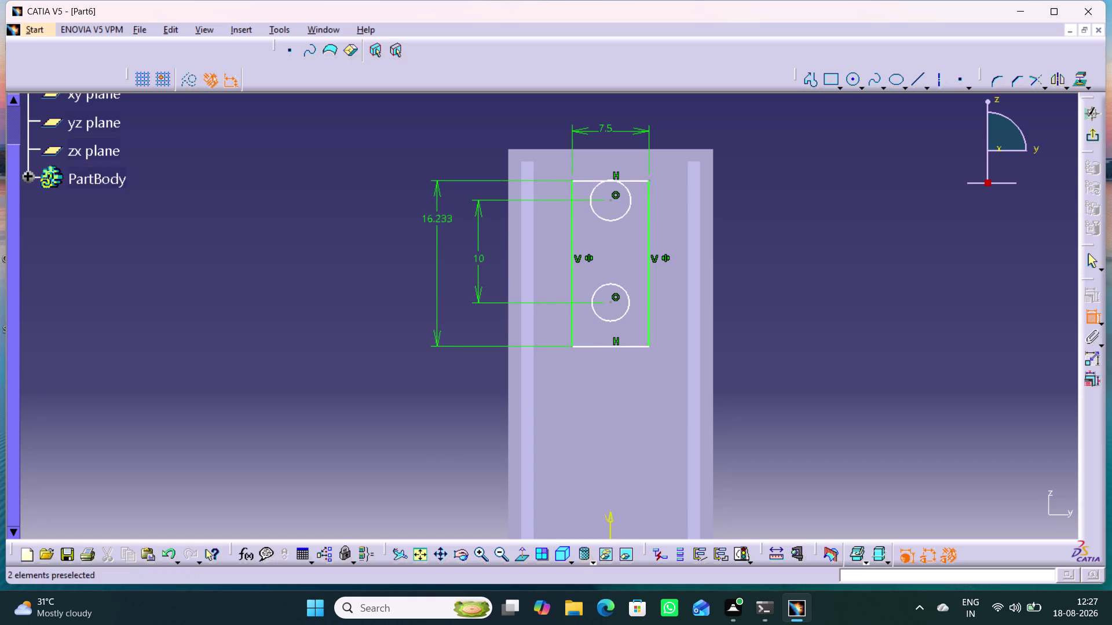
double_click(433, 219)
text(22)
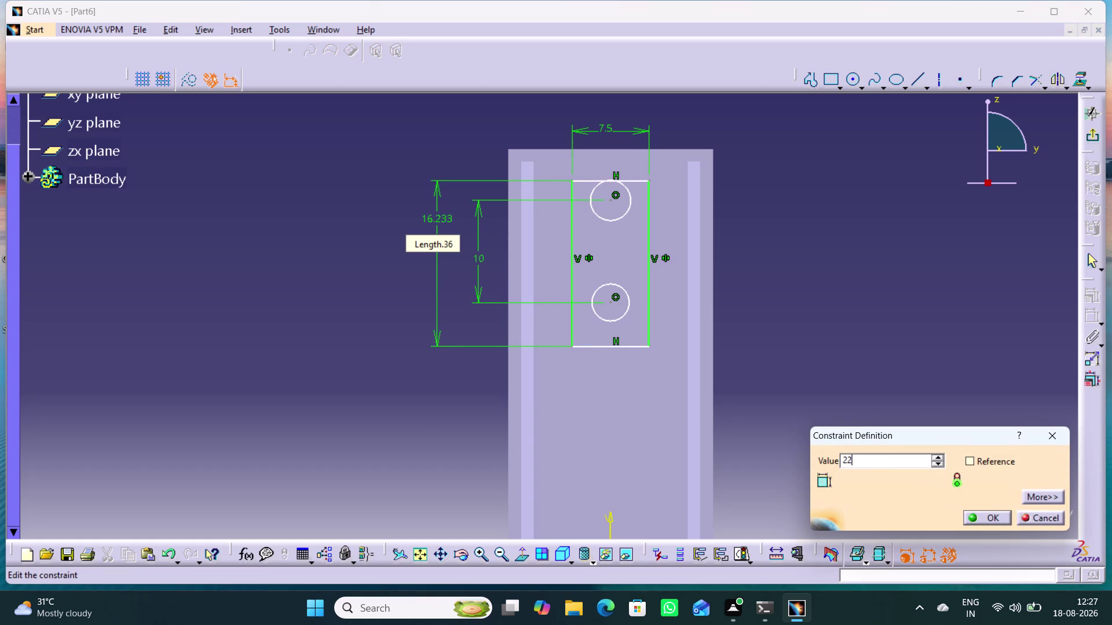
text(.5)
key(Return)
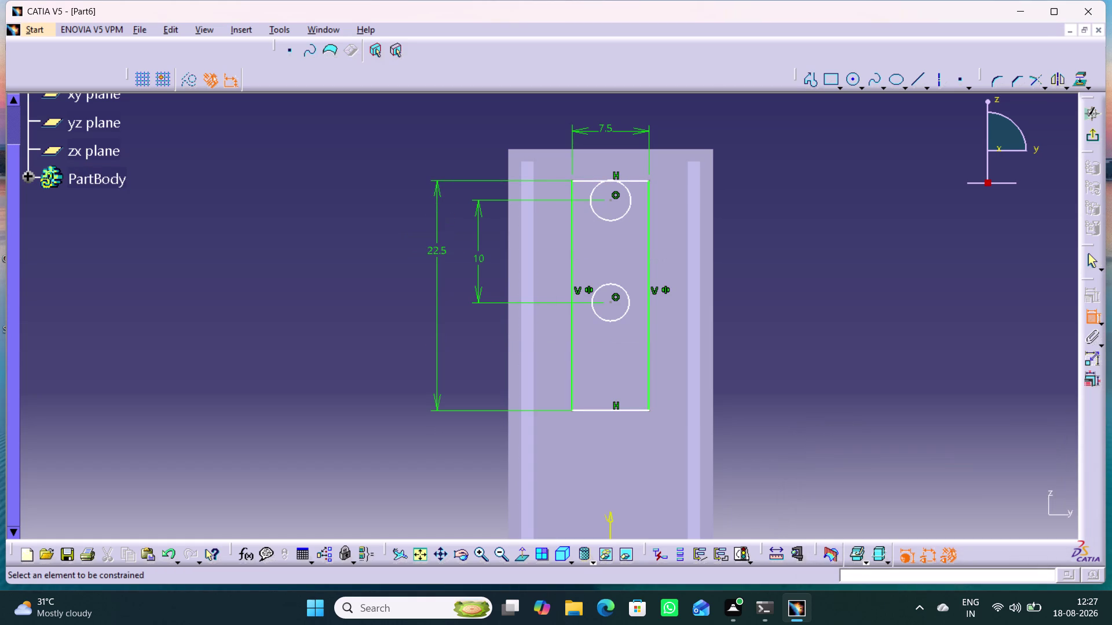
Dimension the upper circle's centre against the part's top edge.
click(348, 294)
click(611, 200)
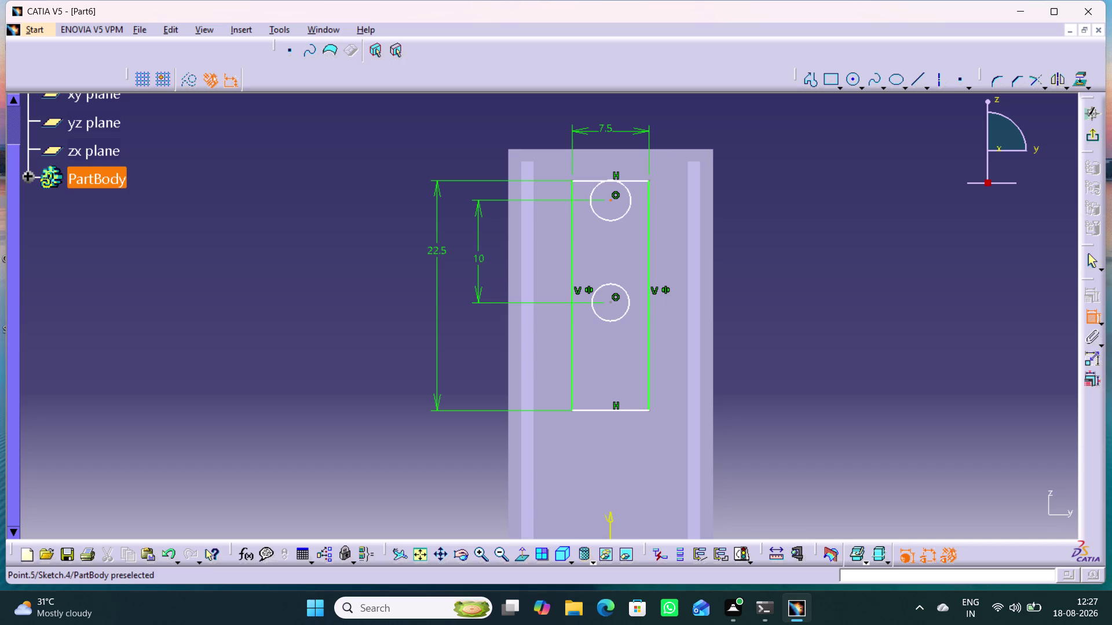
click(713, 147)
Make the circle-to-top-edge dimension vertical and set it to 7.5 mm.
right_click(743, 178)
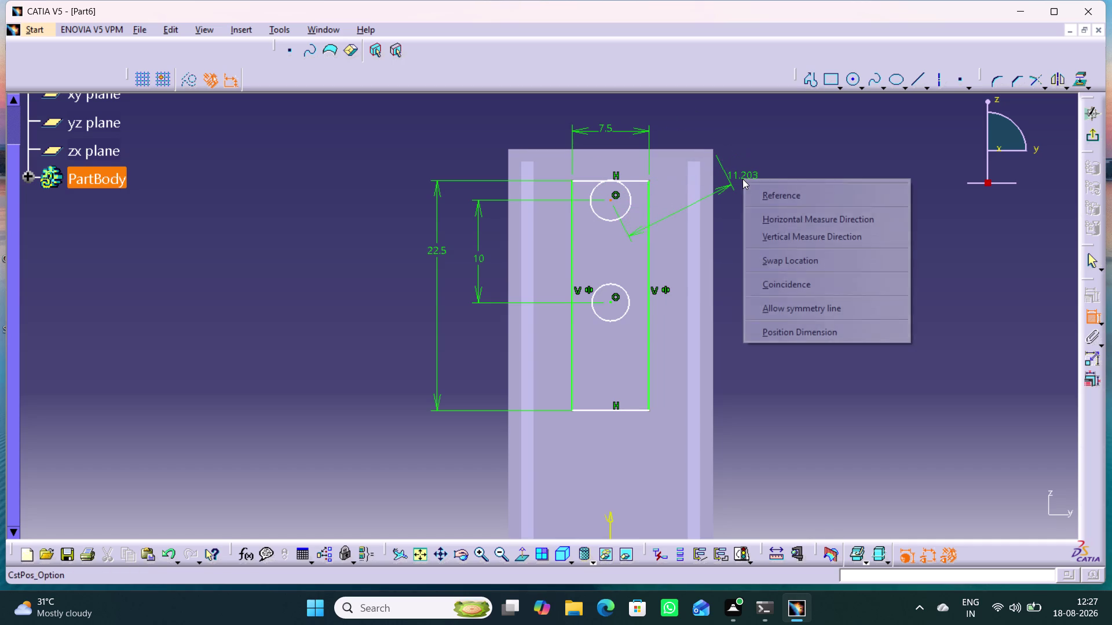
click(791, 232)
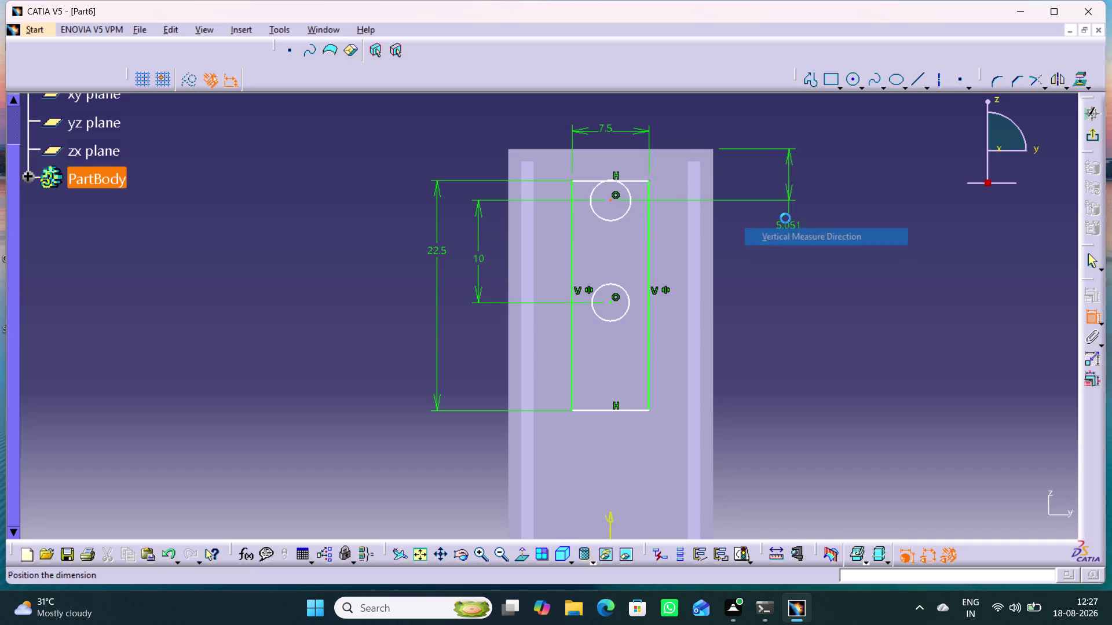
click(761, 178)
double_click(760, 176)
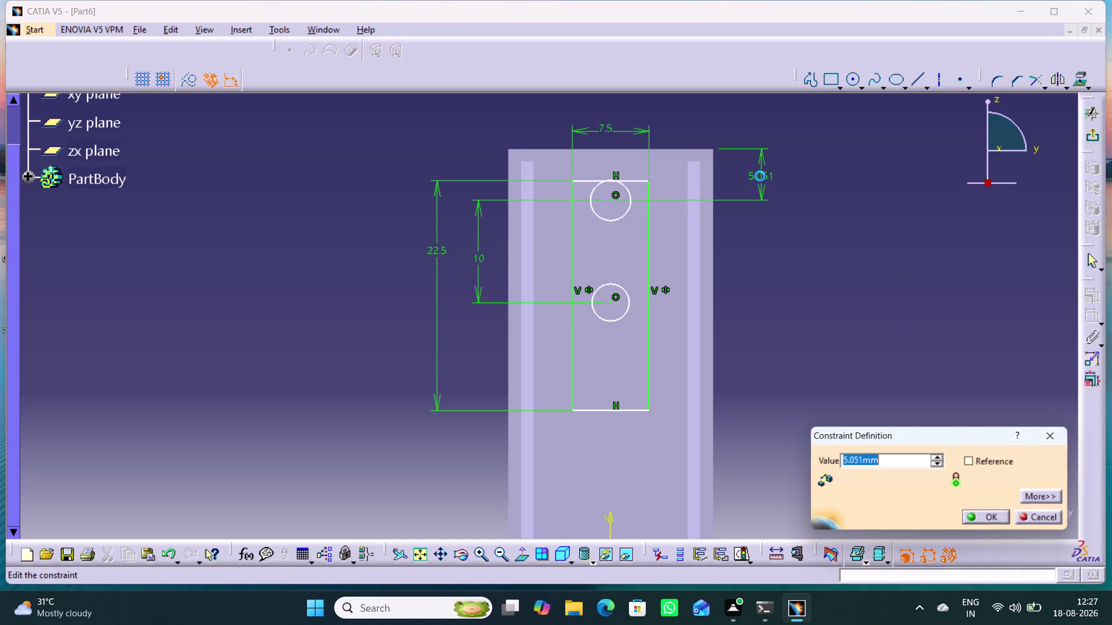
text(7.5)
key(Return)
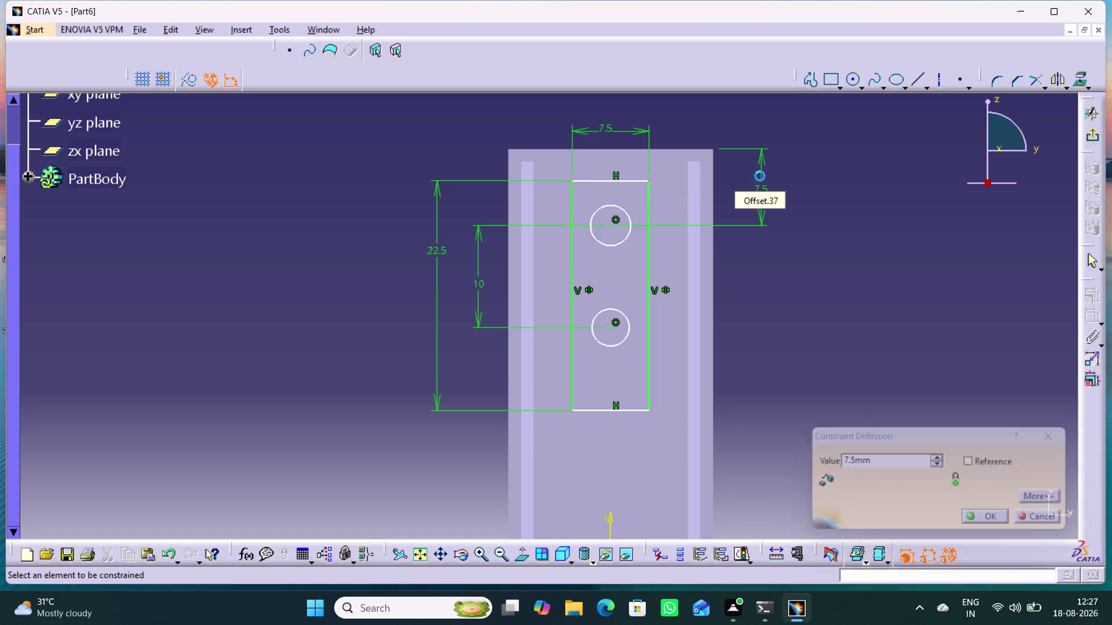
Dimension the rectangle's top edge to the upper circle centre as 12.5/2 mm.
click(820, 374)
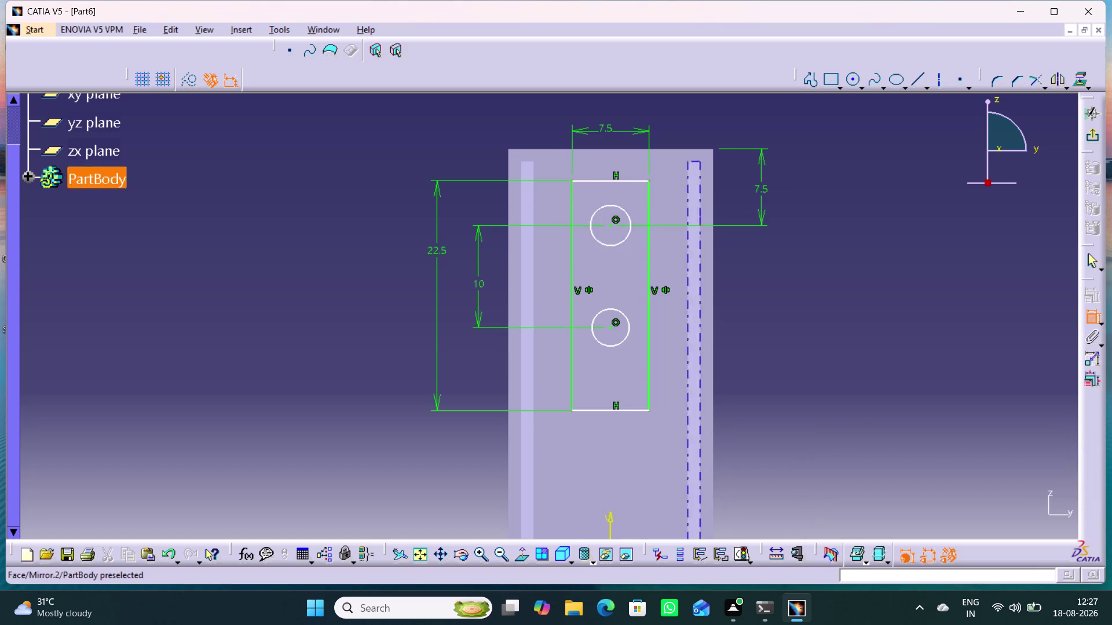
click(611, 224)
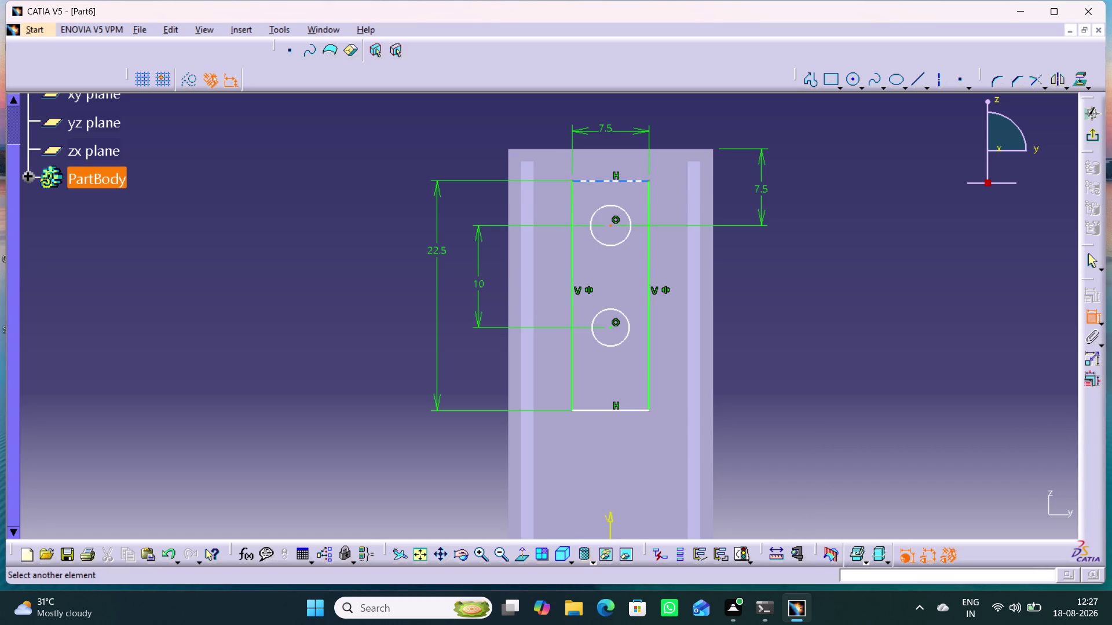
click(646, 182)
click(673, 202)
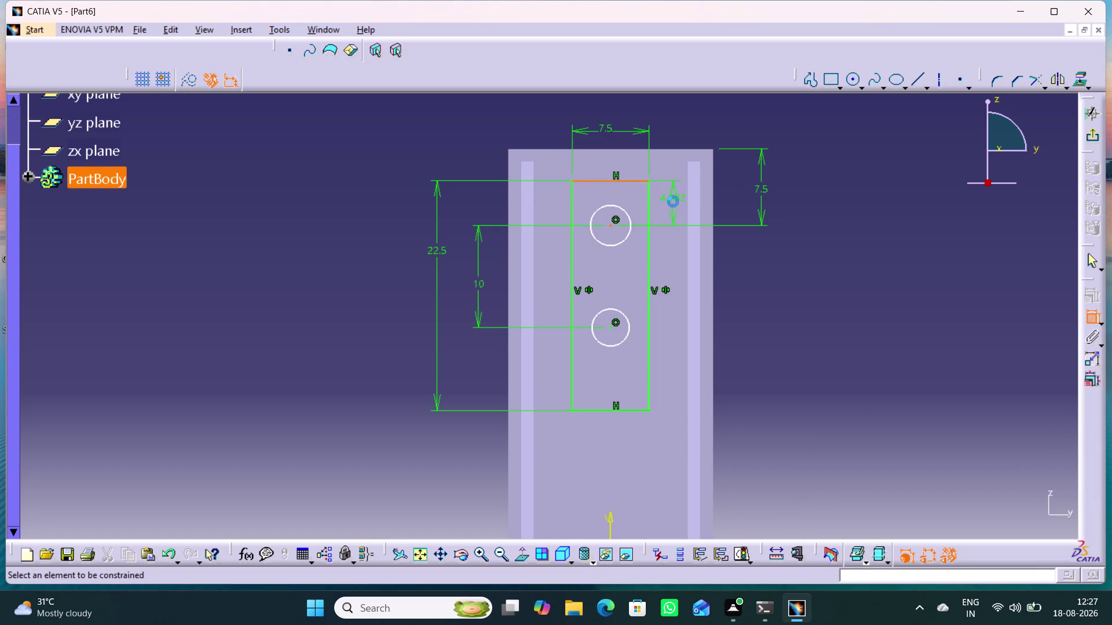
double_click(671, 199)
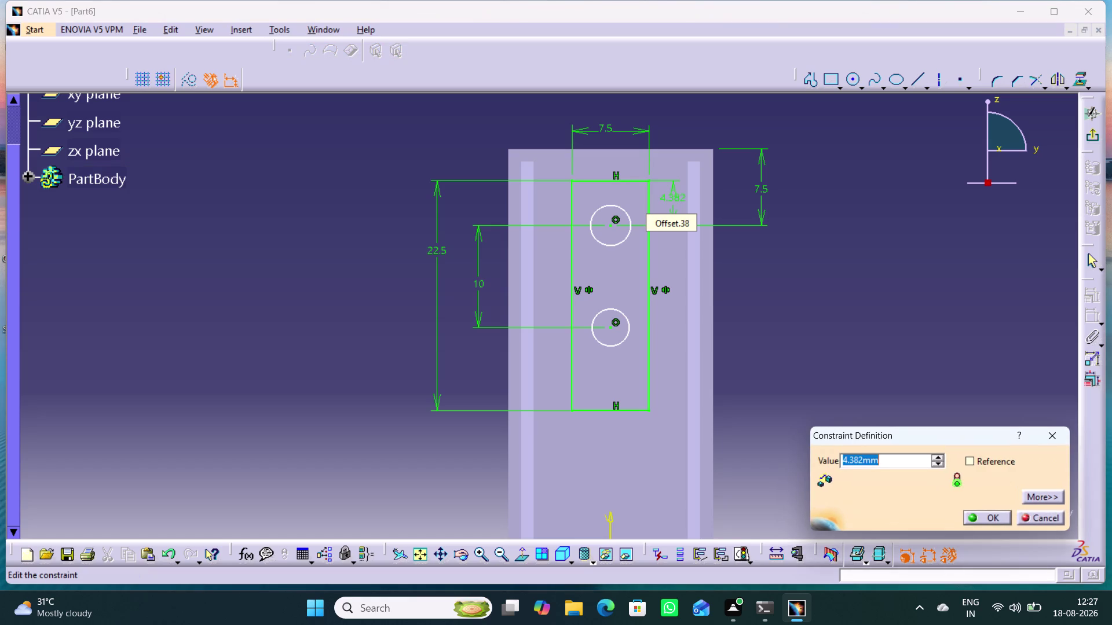
text(12.)
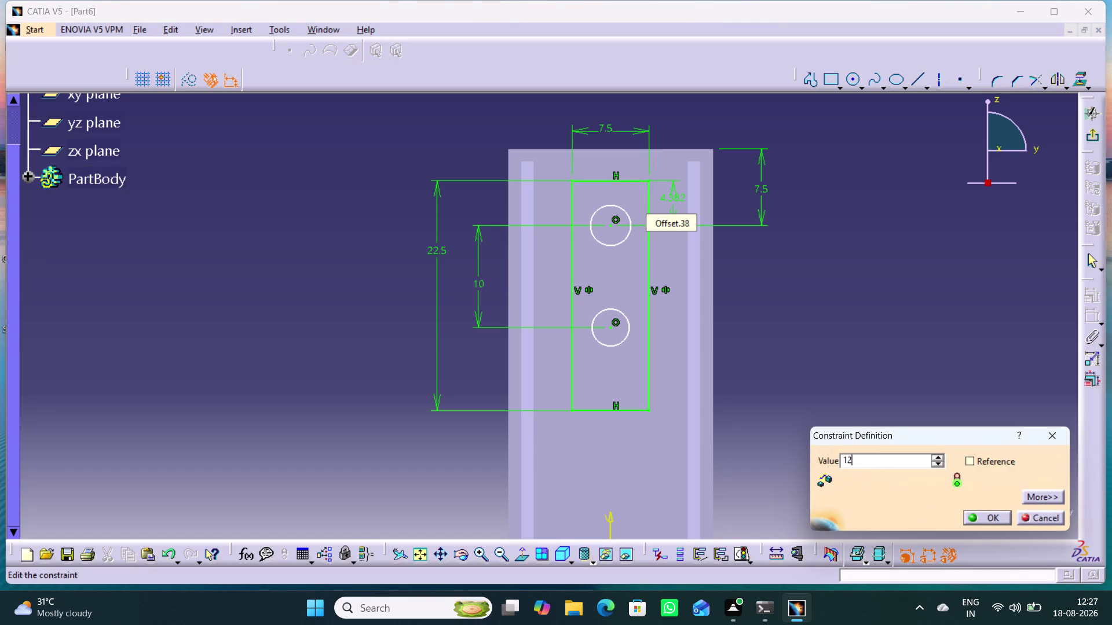
text(5)
text(/2)
key(Return)
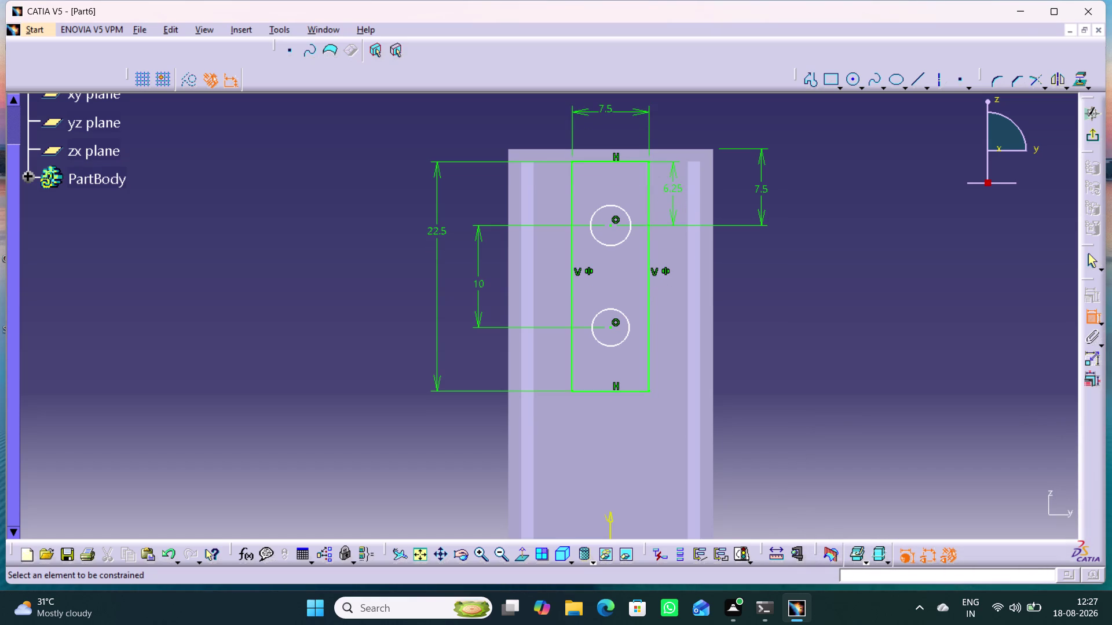
Set the upper circle's diameter to 2.5 mm.
click(777, 312)
click(629, 233)
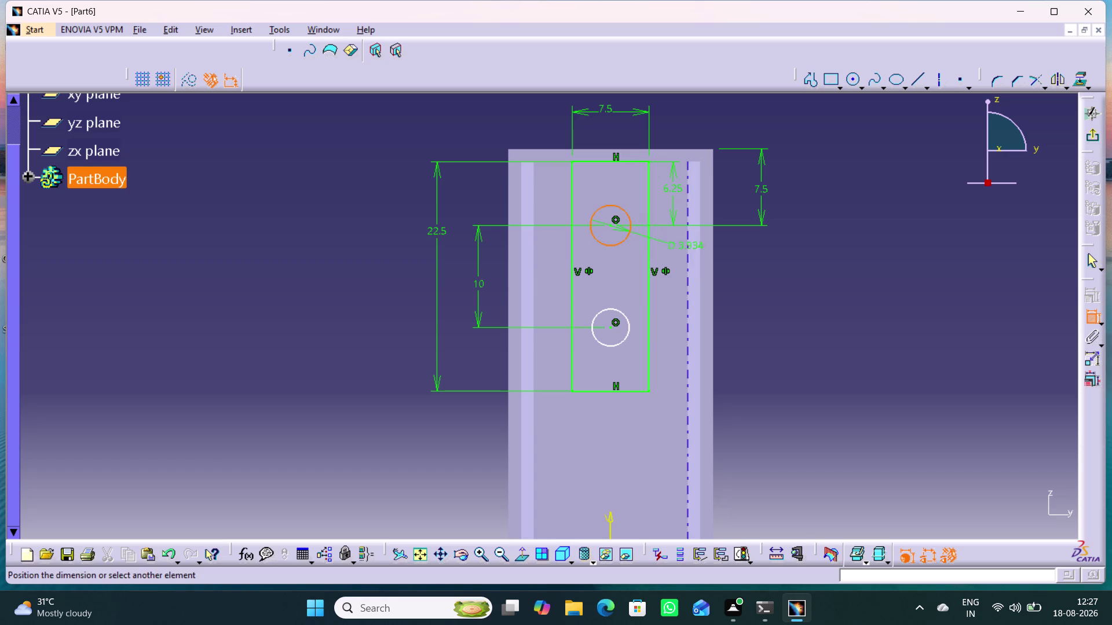
click(679, 255)
double_click(676, 253)
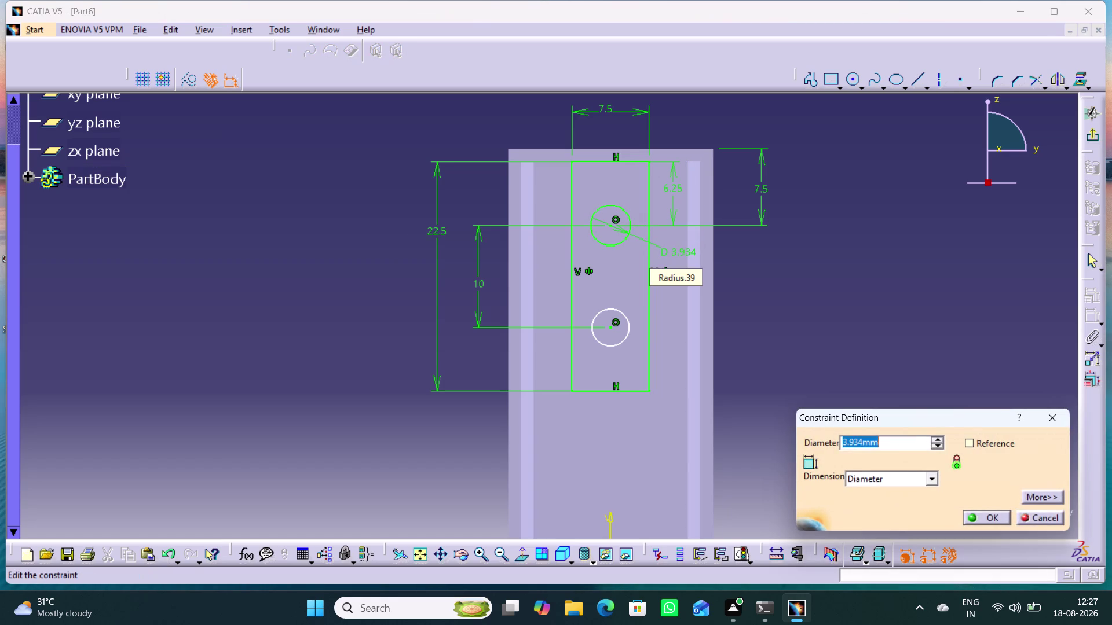
text(2.5)
key(Return)
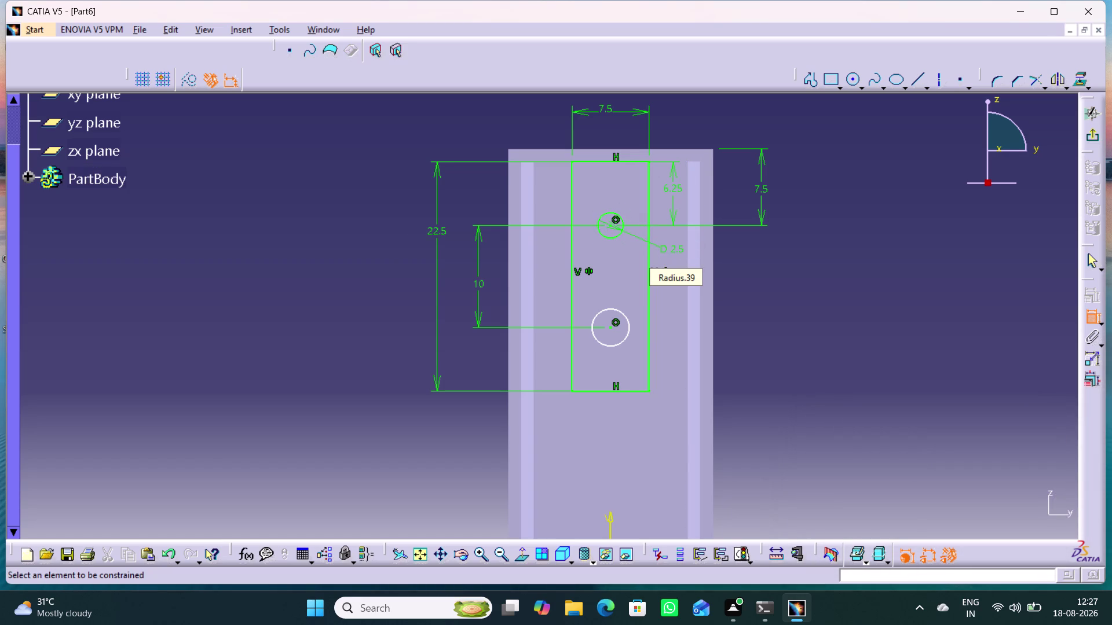
drag(620, 345, 627, 343)
Set the lower circle's diameter to 2.5 mm and exit the Sketcher.
click(676, 315)
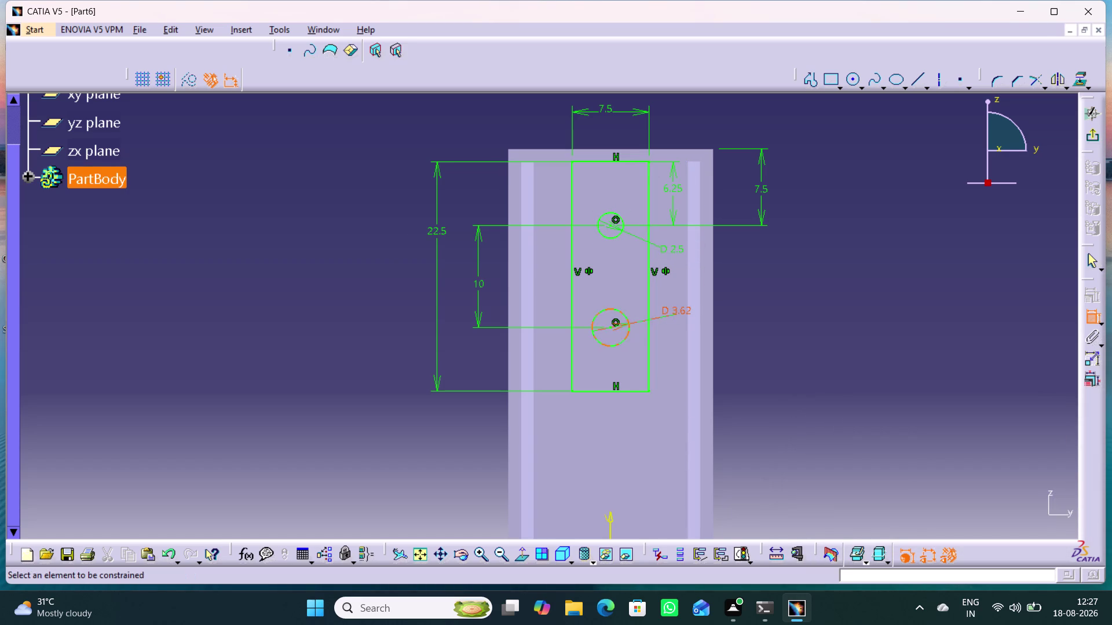
double_click(683, 310)
text(2.5)
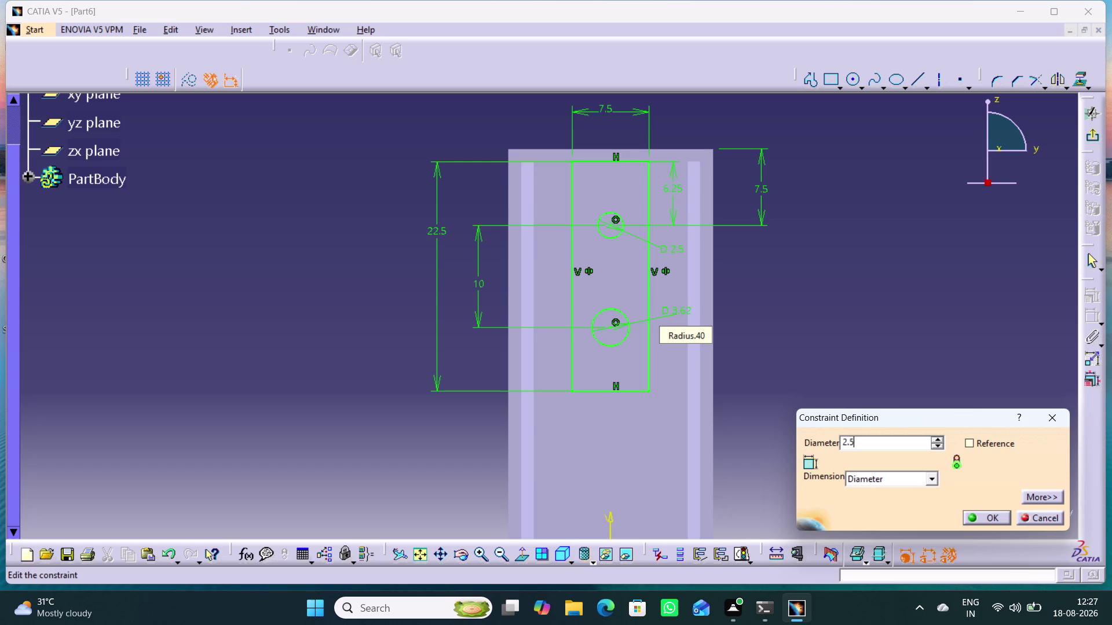
key(Return)
click(786, 278)
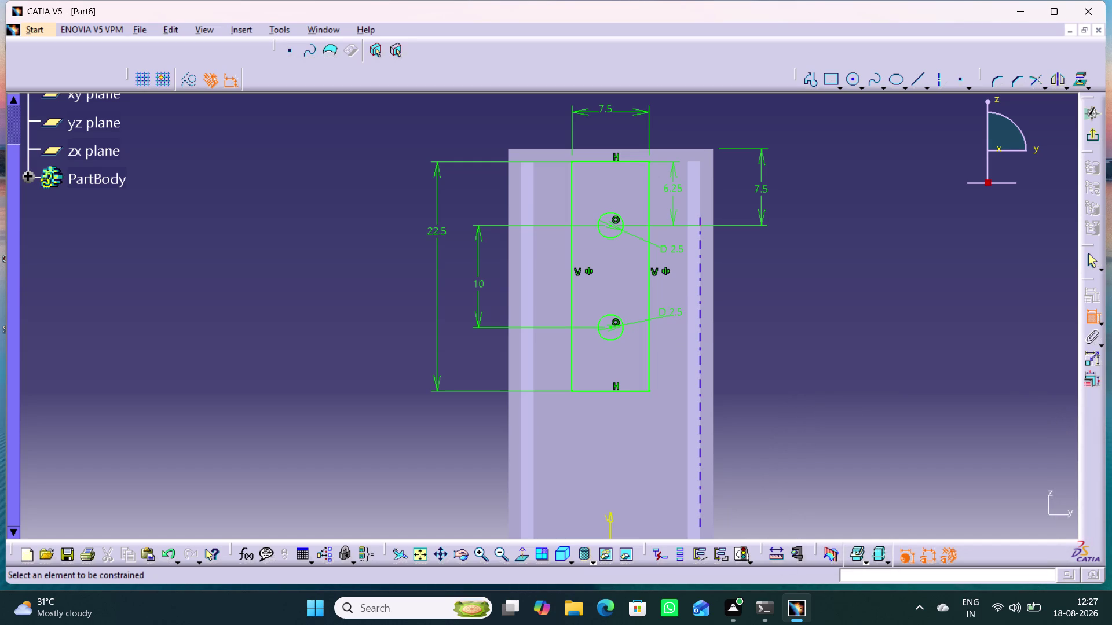
click(1095, 132)
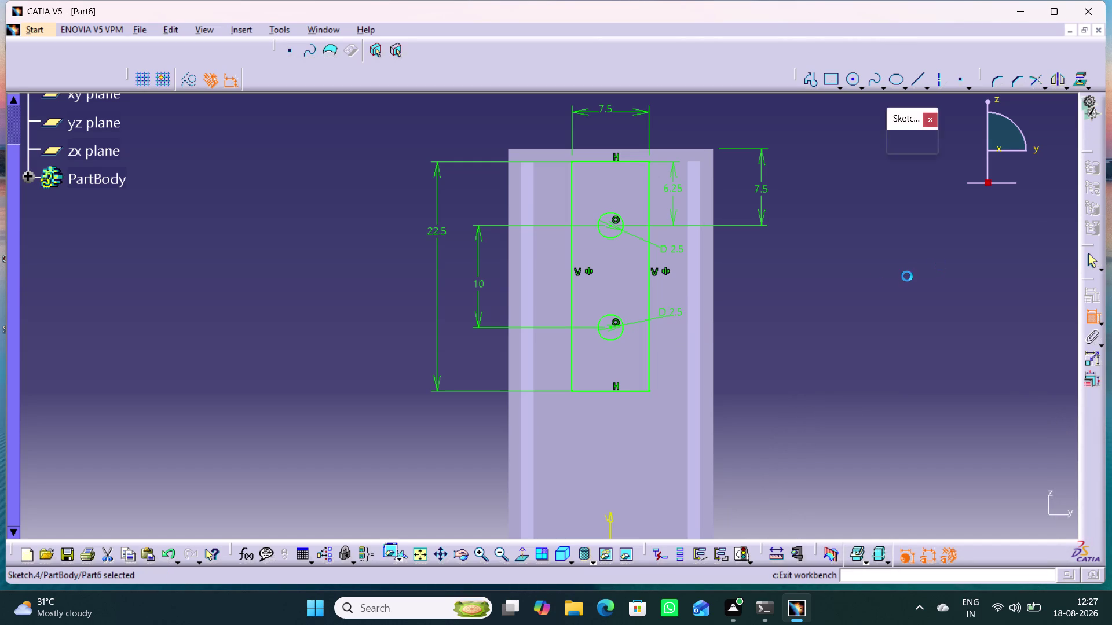
Attempt a pad on the finished sketch, then cancel it.
middle_drag(825, 313, 811, 321)
click(809, 320)
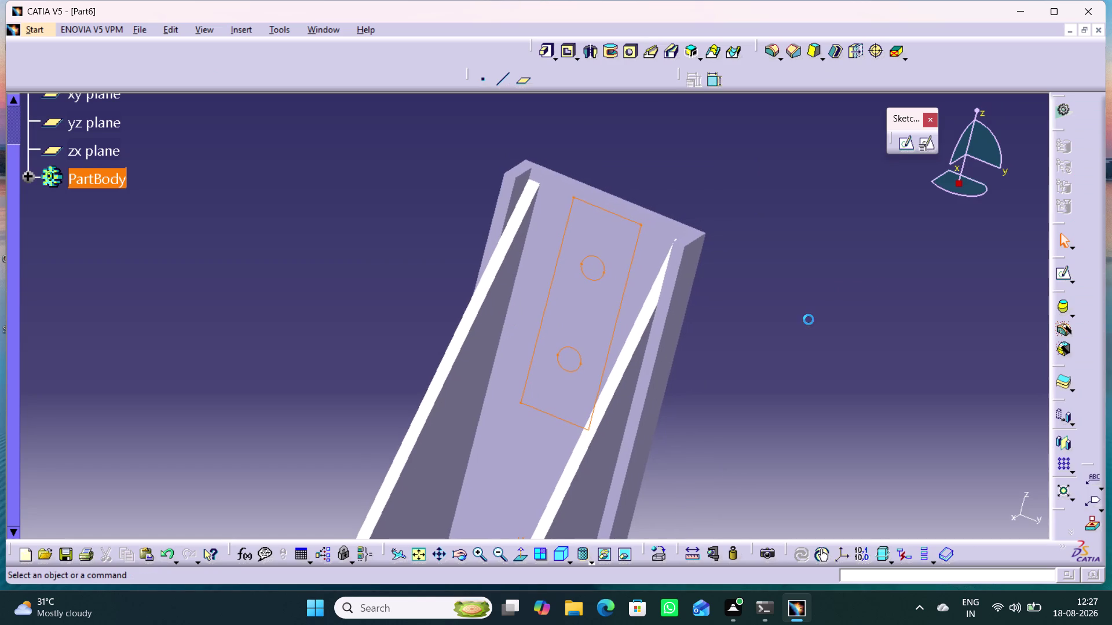
click(555, 55)
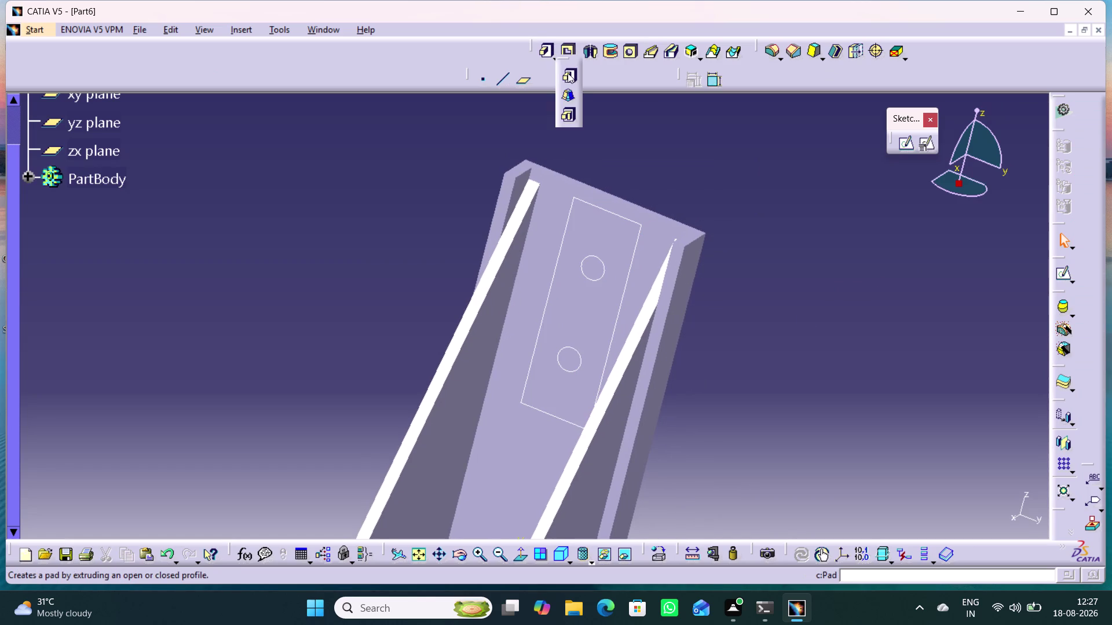
click(568, 75)
click(638, 236)
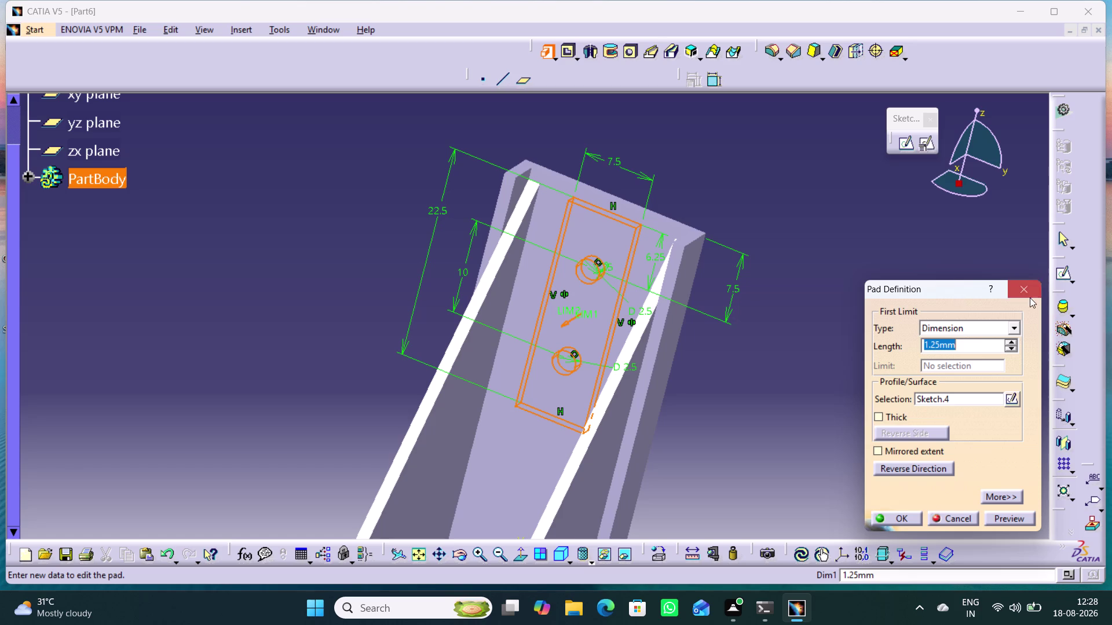
click(1026, 288)
click(888, 246)
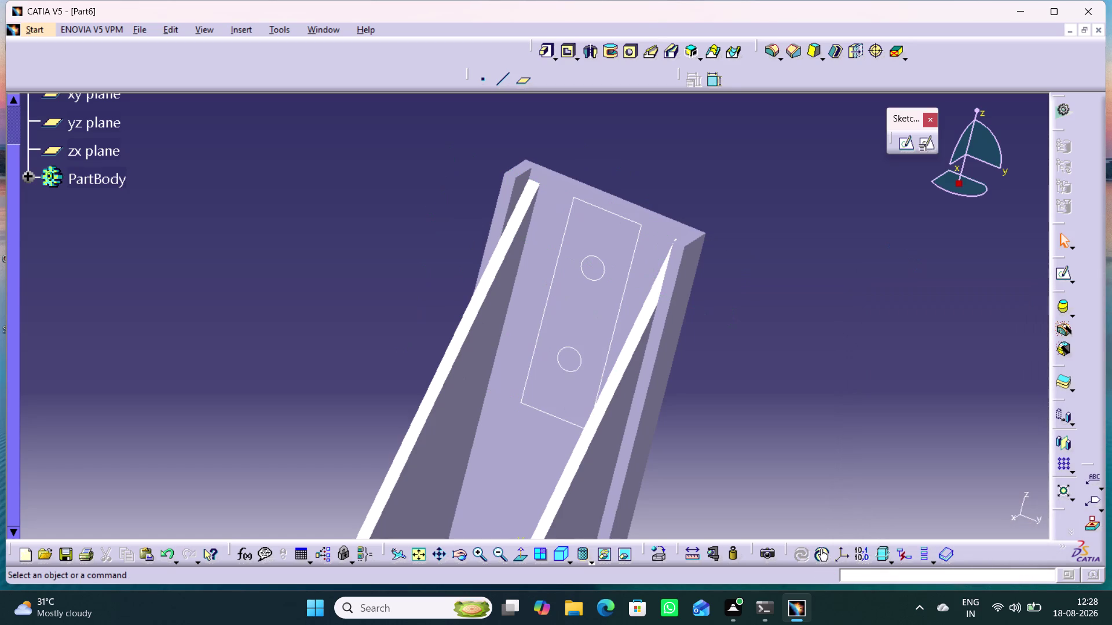
Pad the rectangle sketch by 3.75 mm.
middle_drag(797, 256, 868, 244)
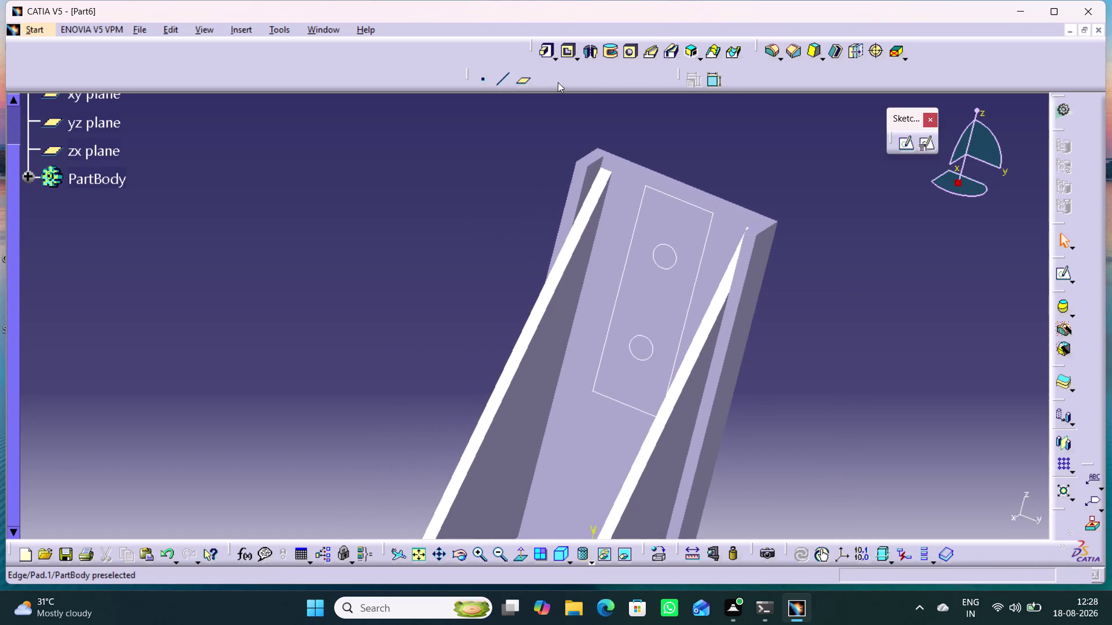
click(545, 51)
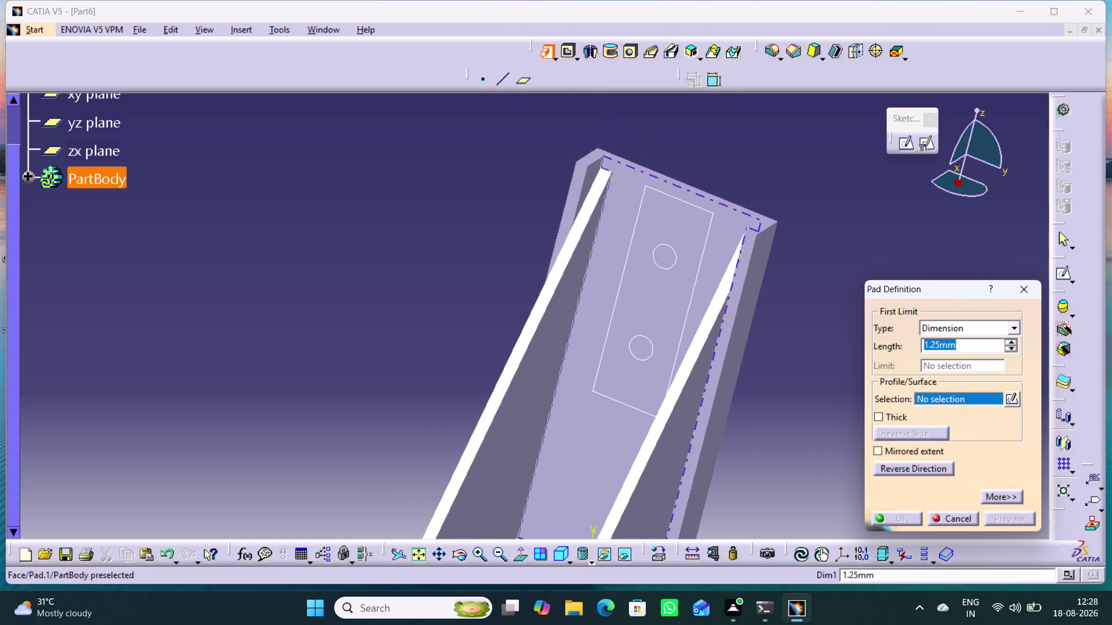
click(710, 224)
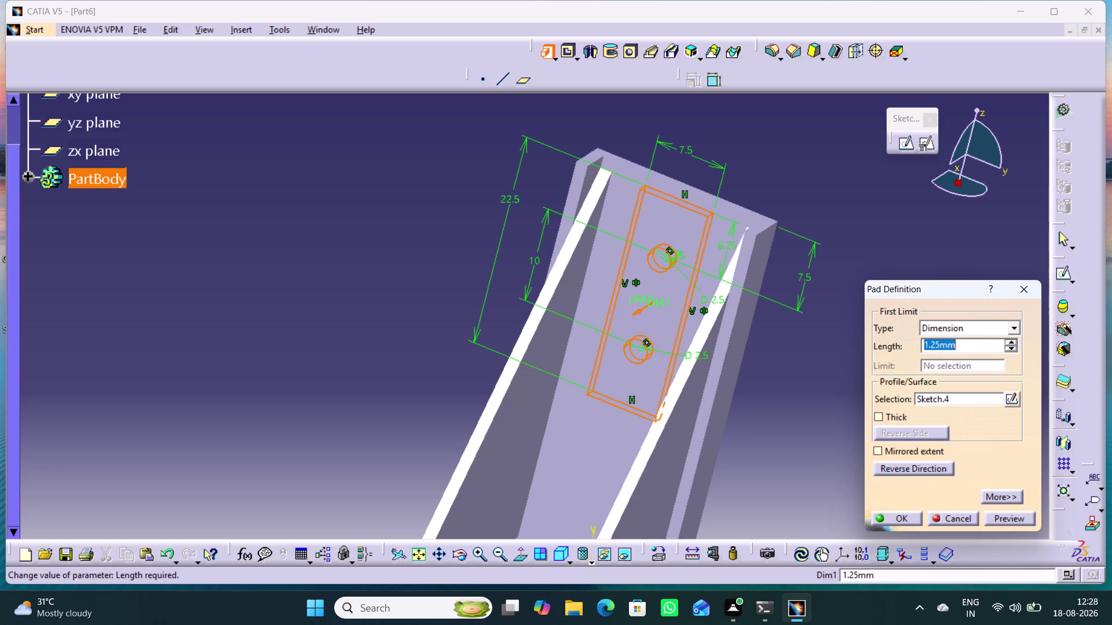
text(3.75)
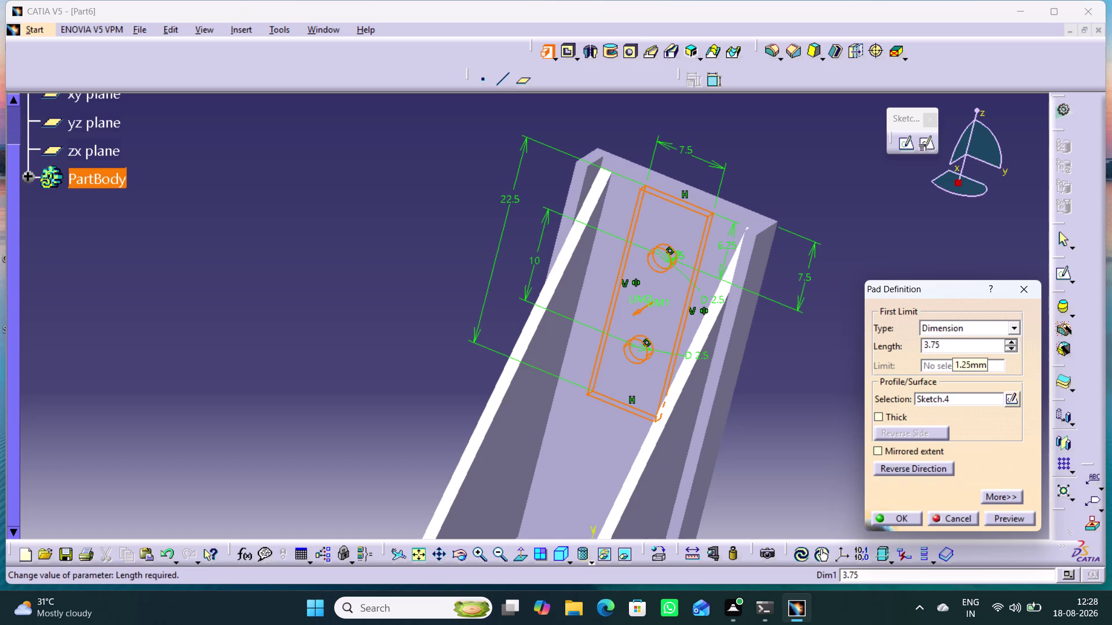
key(Return)
click(894, 362)
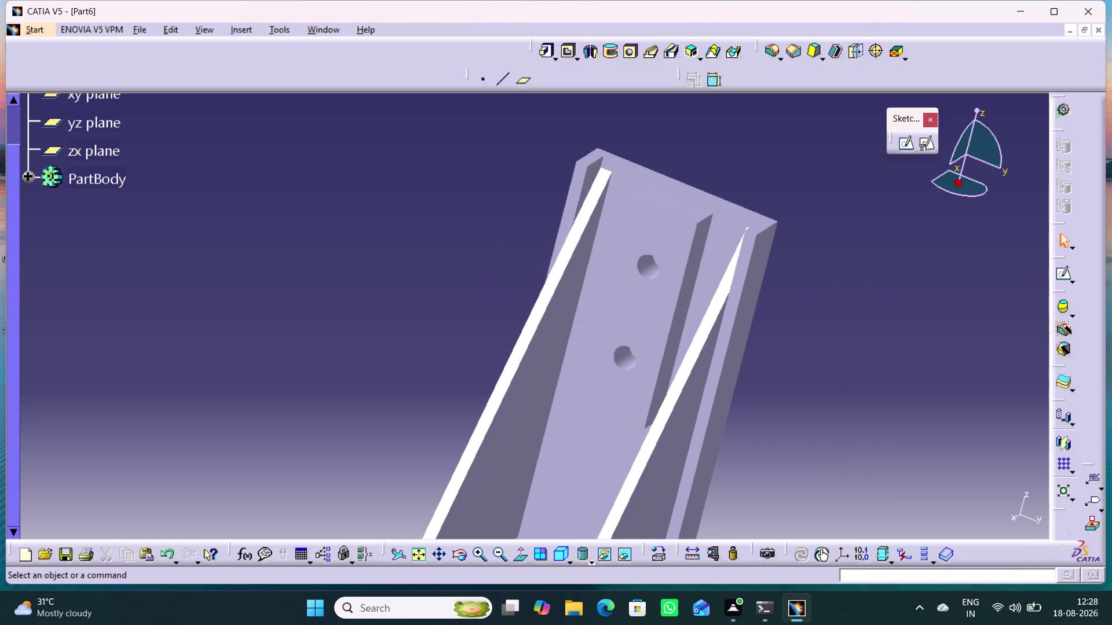
middle_drag(805, 406, 855, 422)
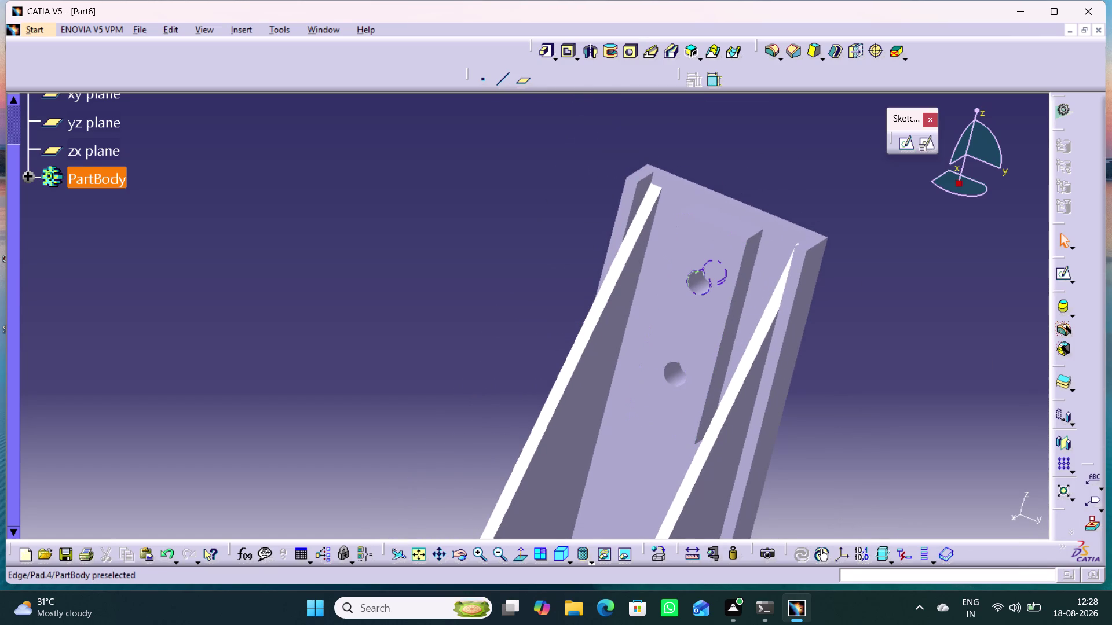
Select and deselect the plate face, then expand the PartBody feature tree.
click(694, 315)
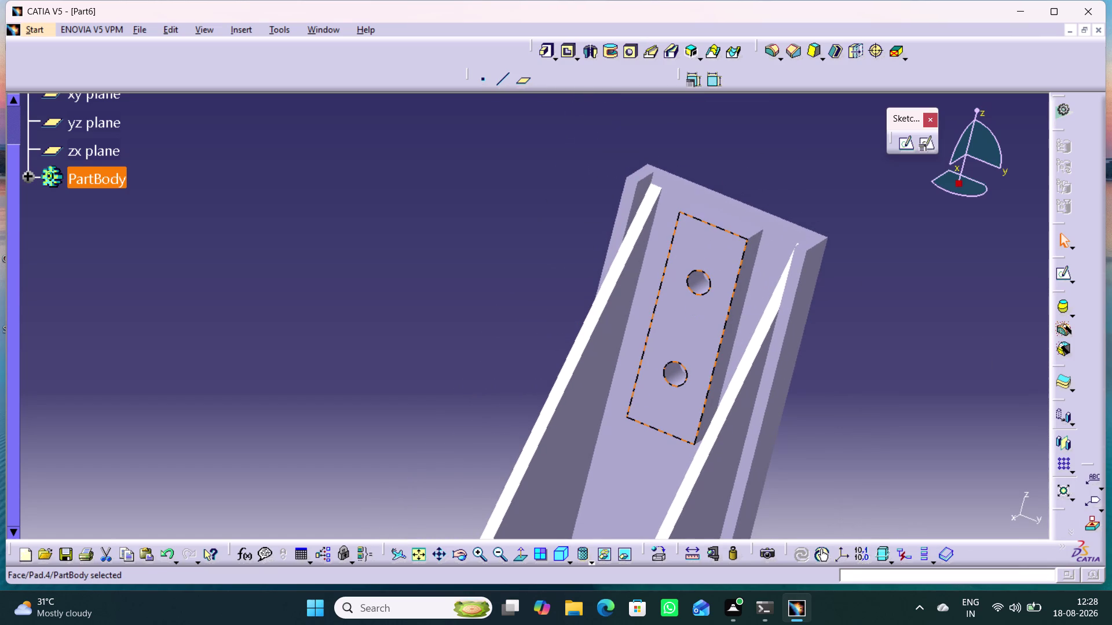
click(925, 325)
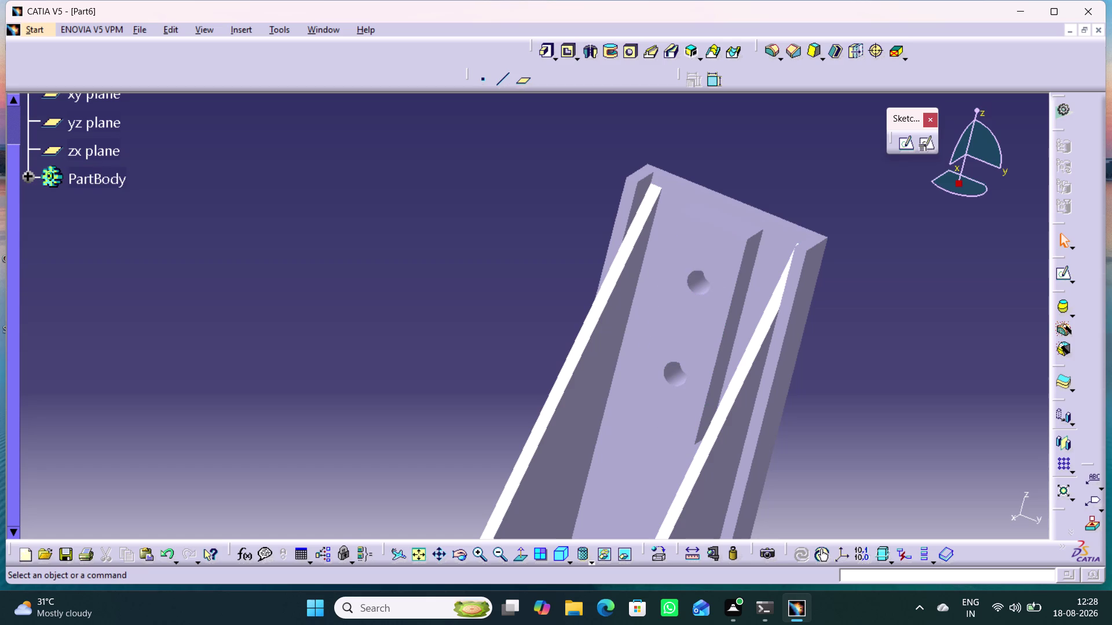
click(29, 175)
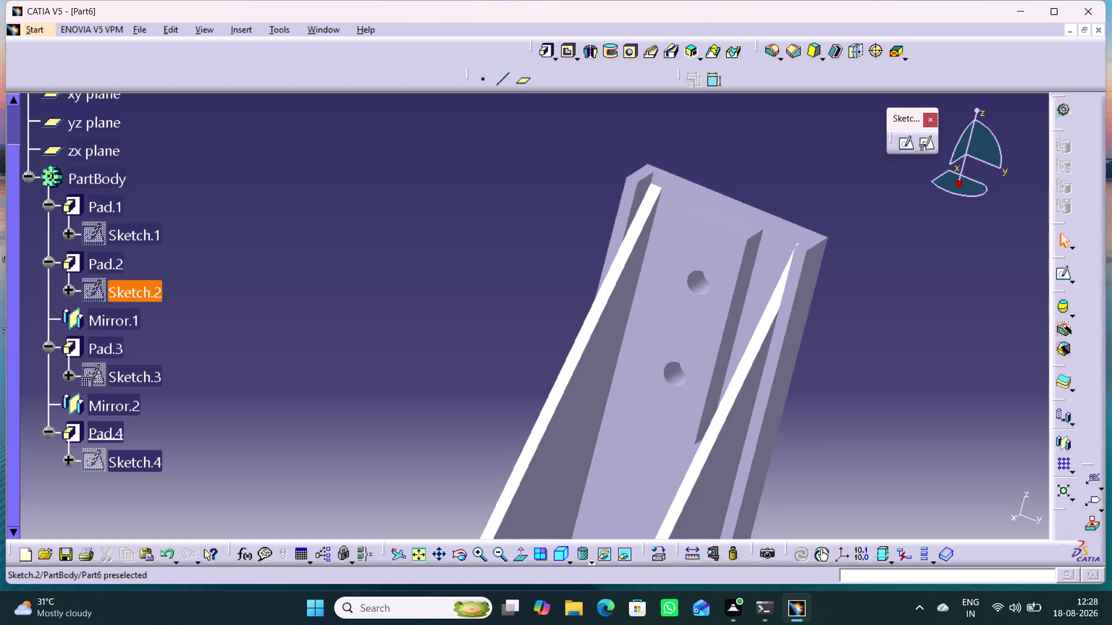
click(124, 298)
click(241, 258)
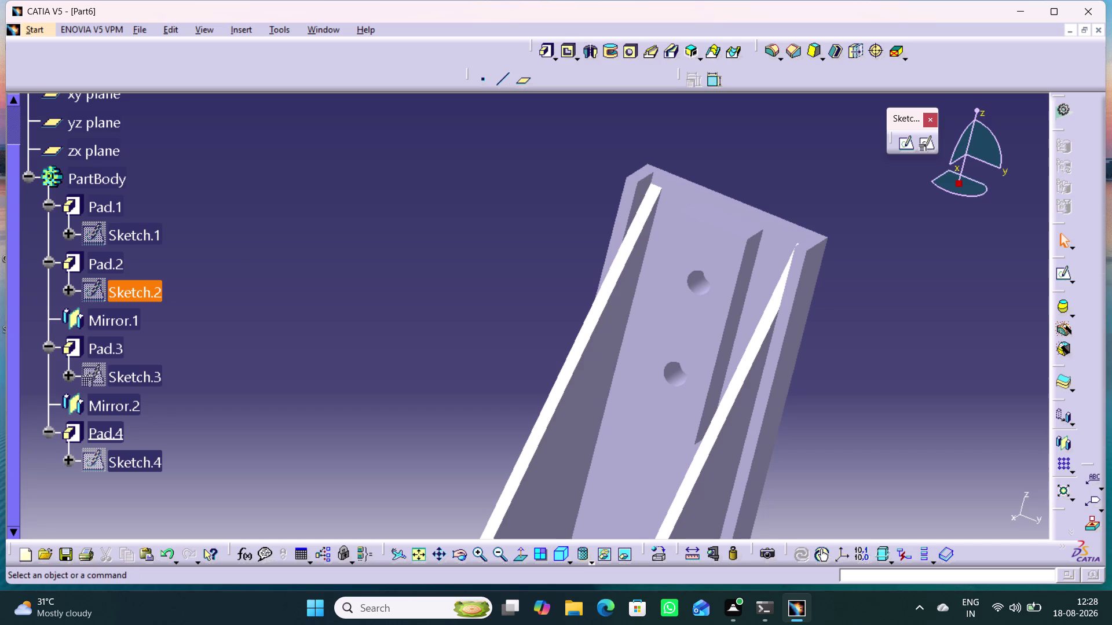
Review Pad.4's definition without changes, then open Sketch.4 for editing.
double_click(115, 425)
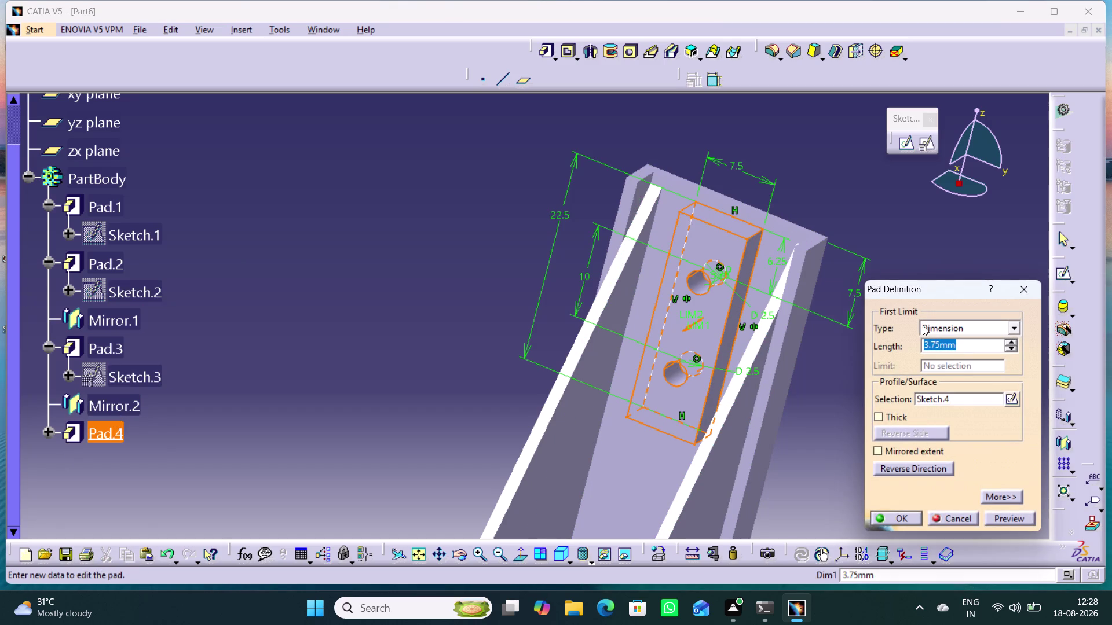
click(1030, 287)
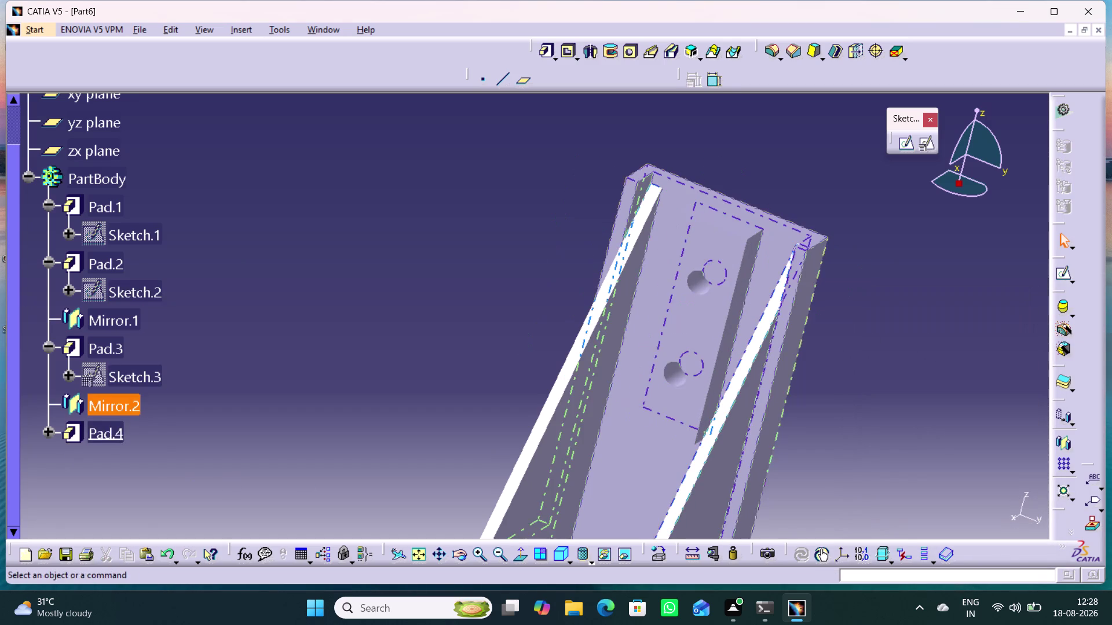
click(55, 430)
double_click(105, 462)
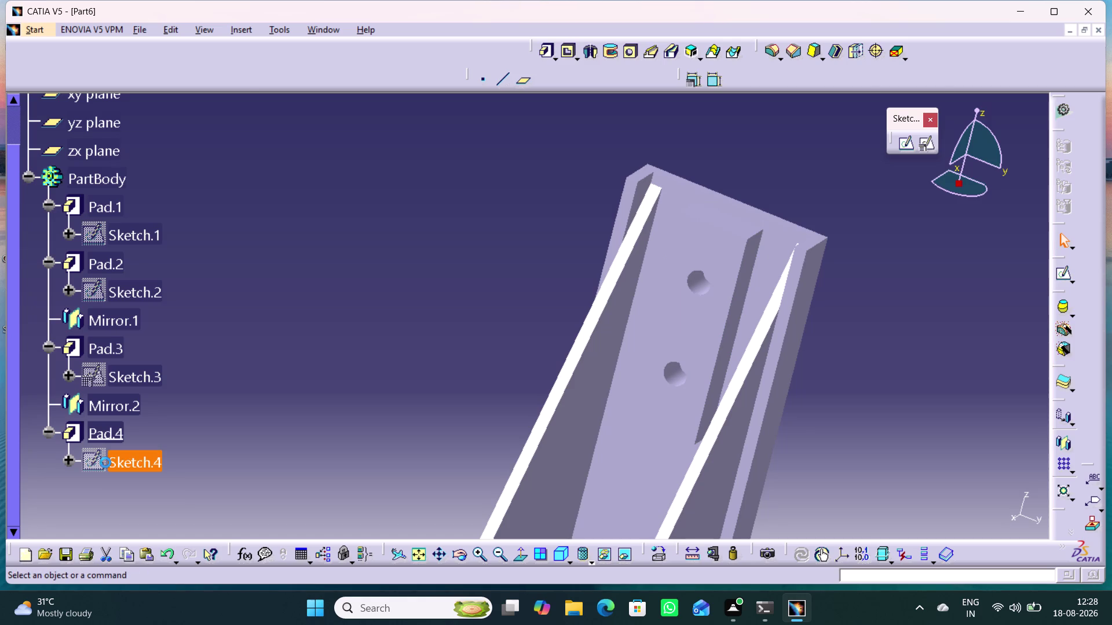
click(368, 453)
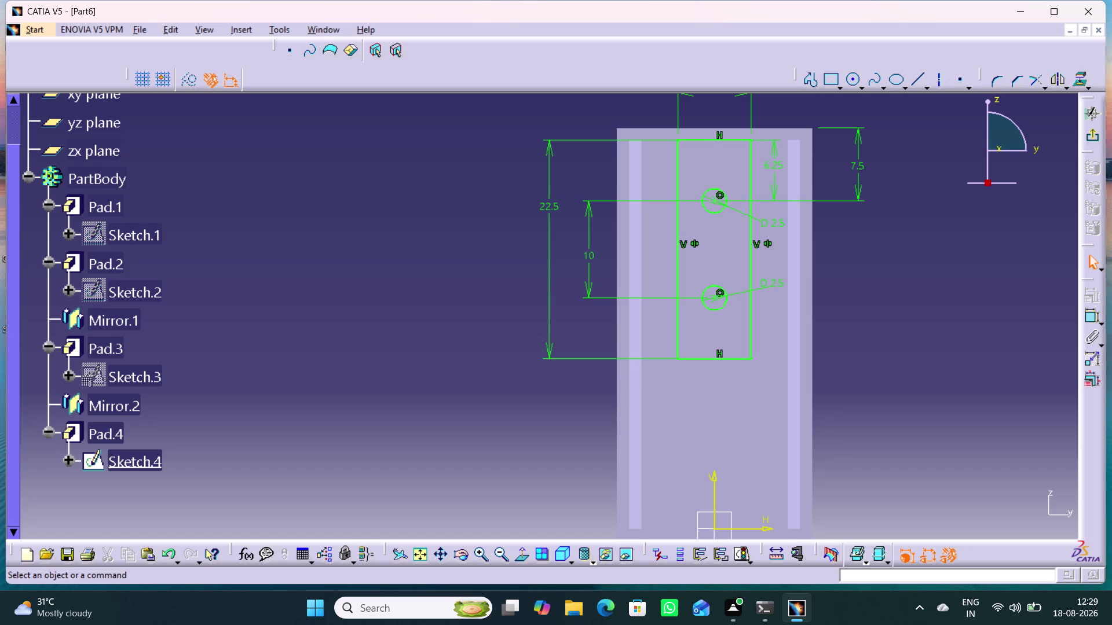
click(1092, 139)
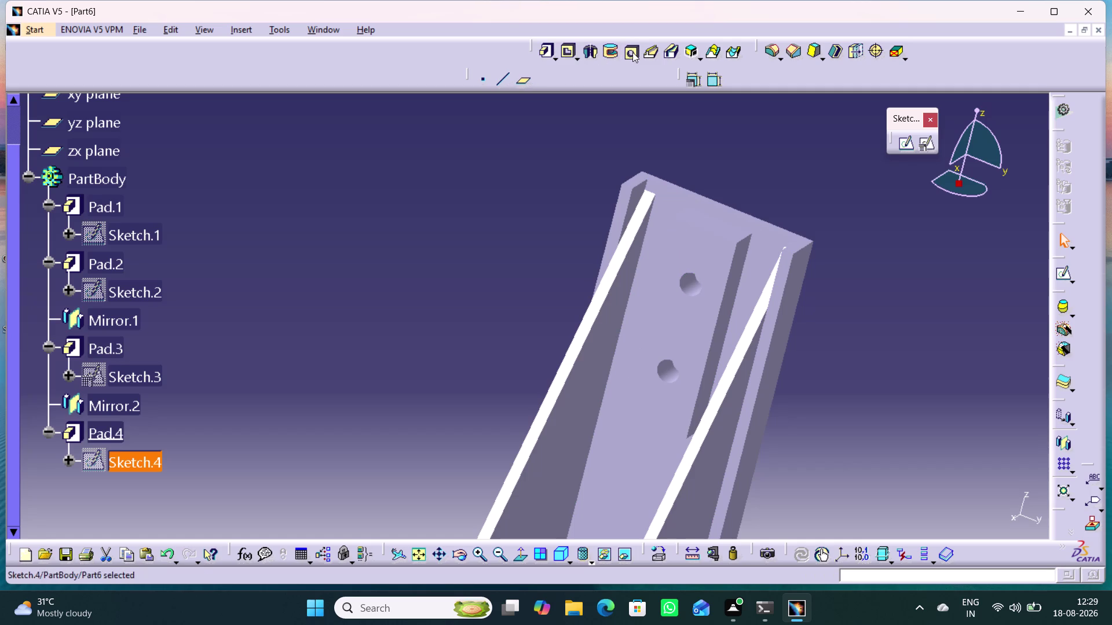
click(567, 57)
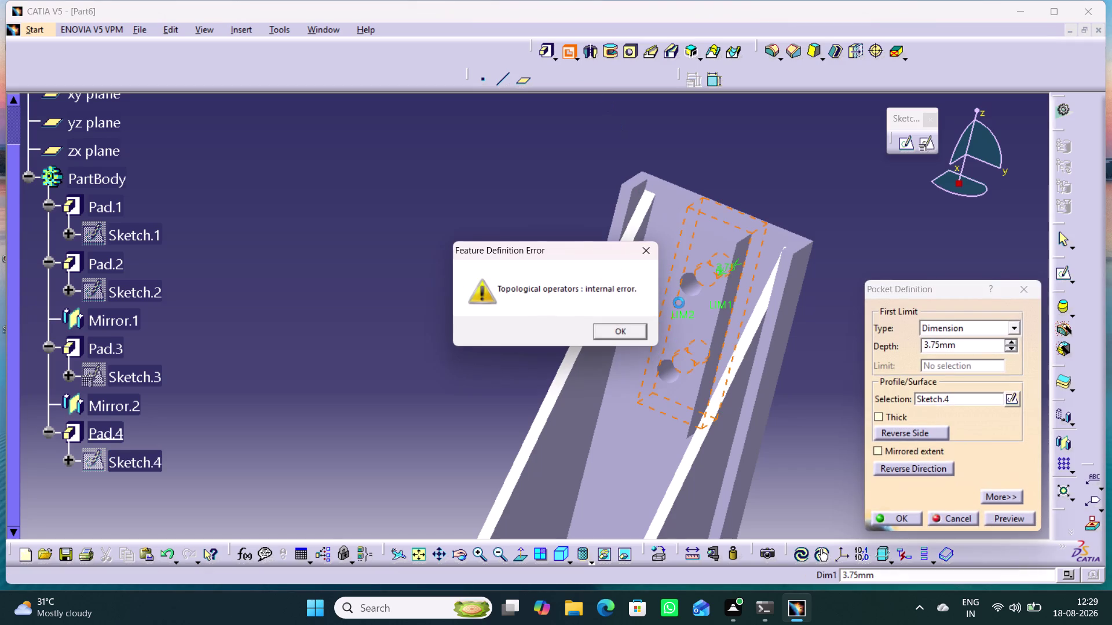
click(642, 247)
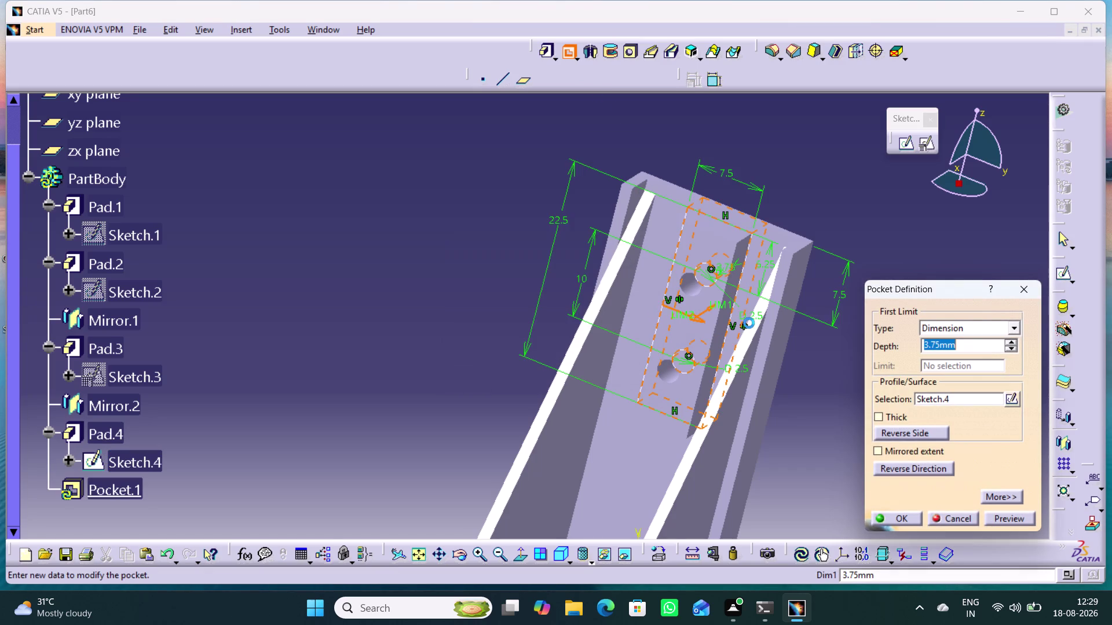
click(1029, 289)
Sketch on the Pad.4 face, project both hole edges, and exit the Sketcher.
click(875, 334)
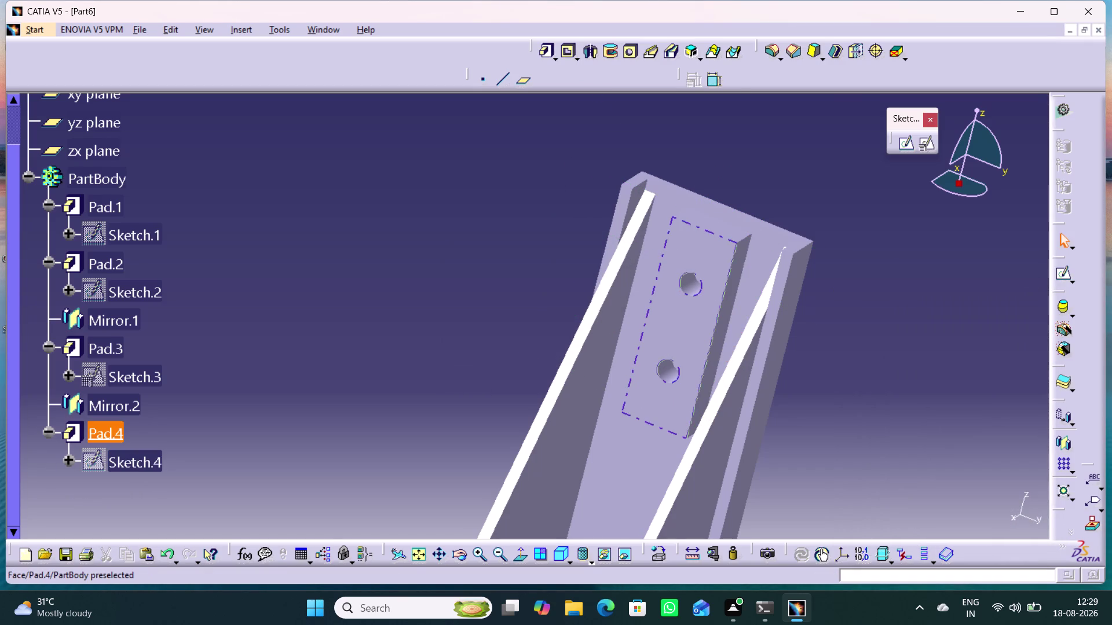
click(678, 328)
click(897, 147)
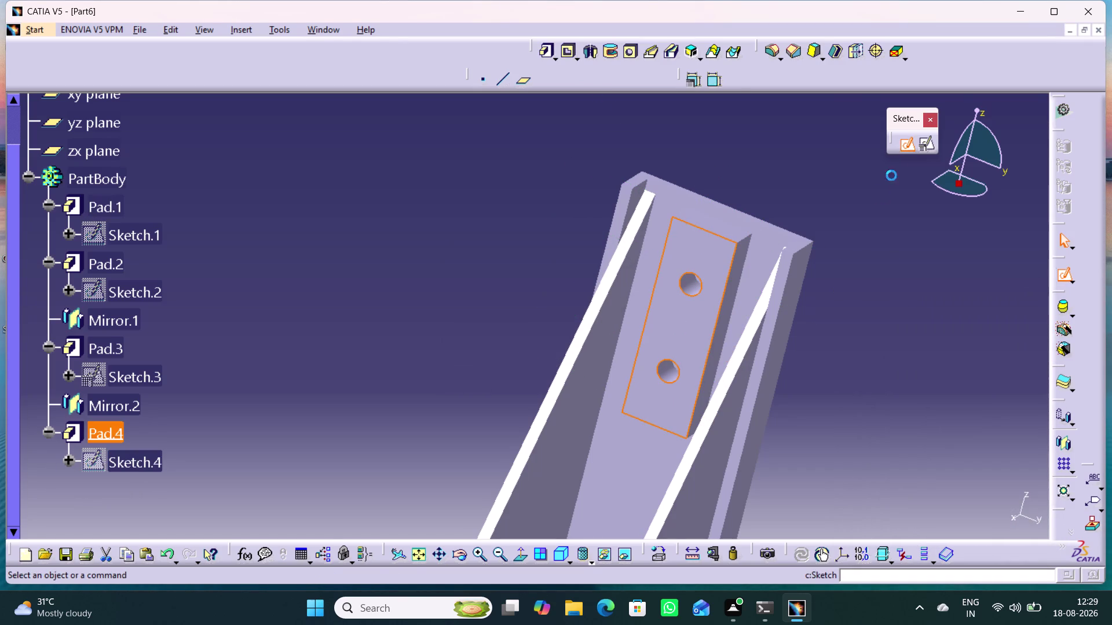
click(896, 327)
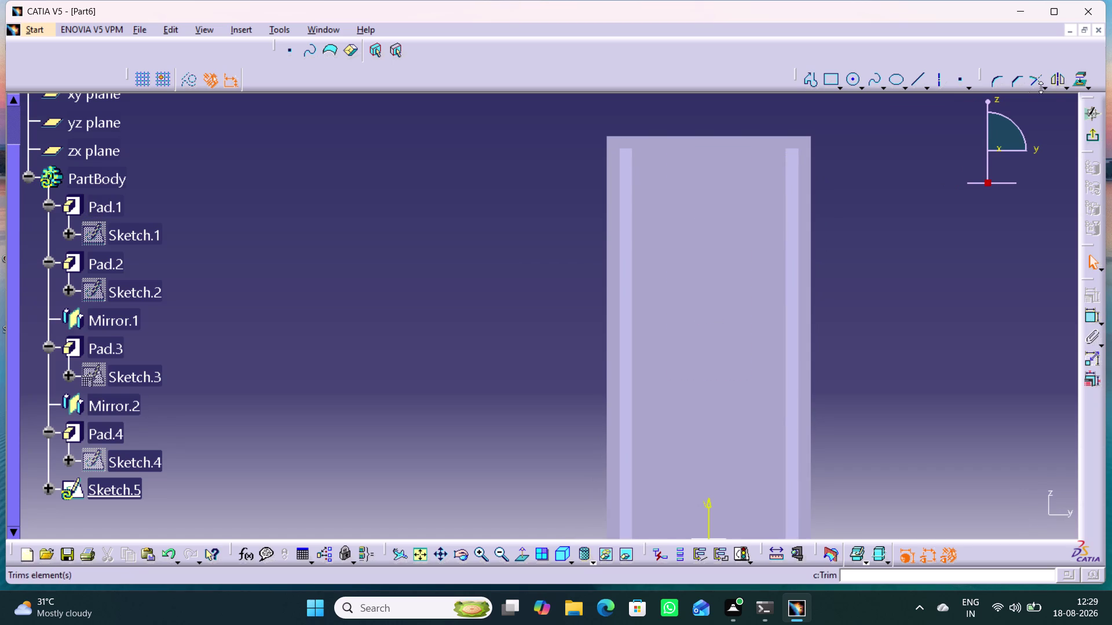
double_click(1076, 82)
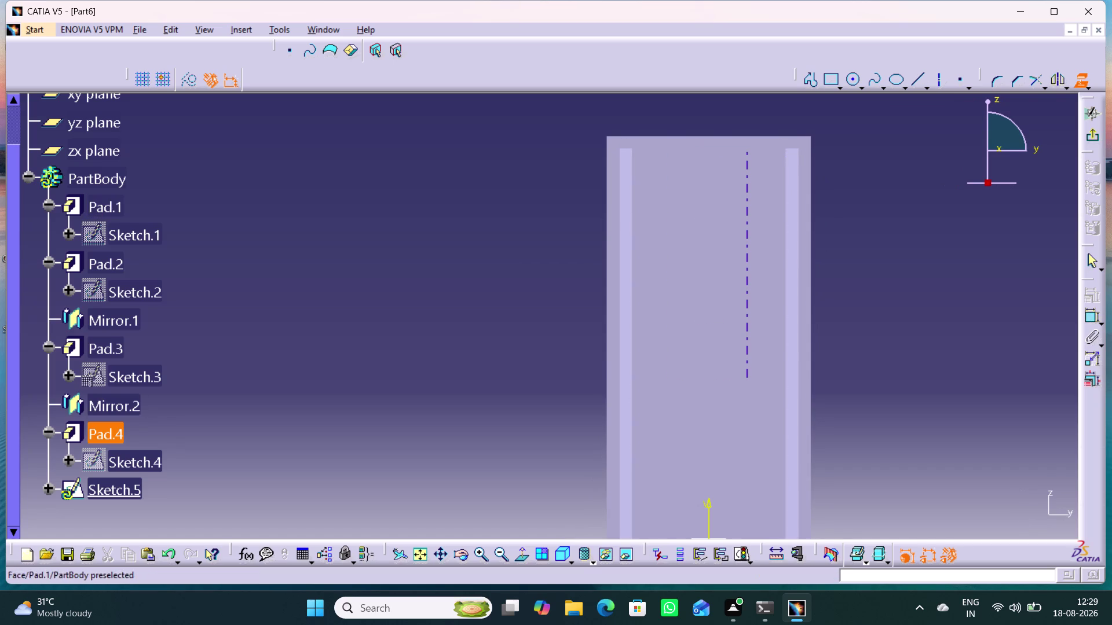
click(717, 222)
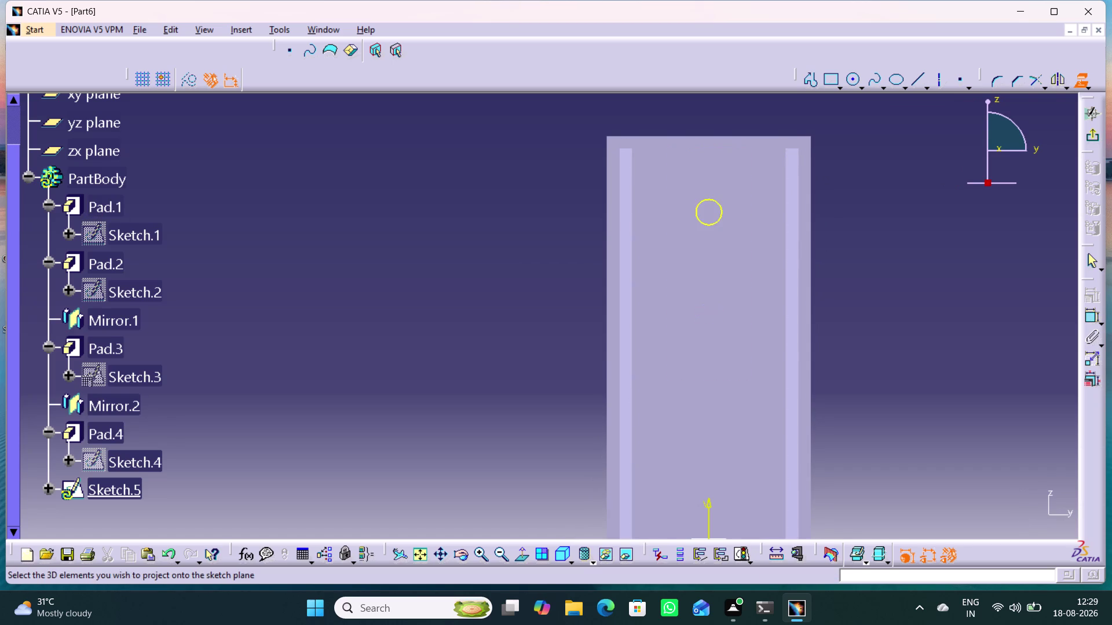
click(720, 307)
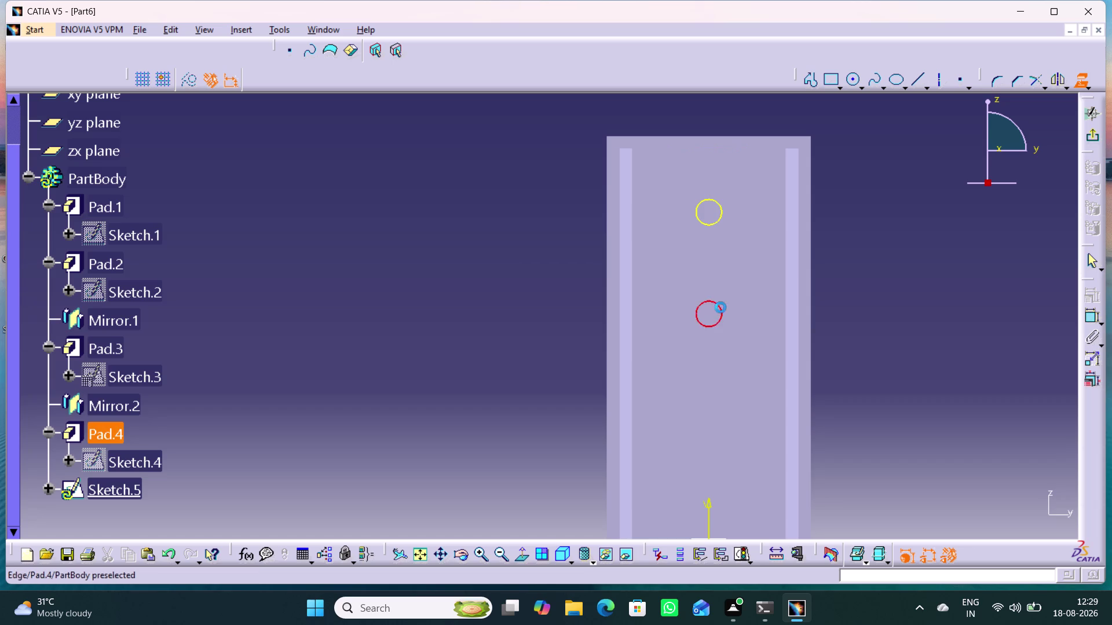
click(1087, 136)
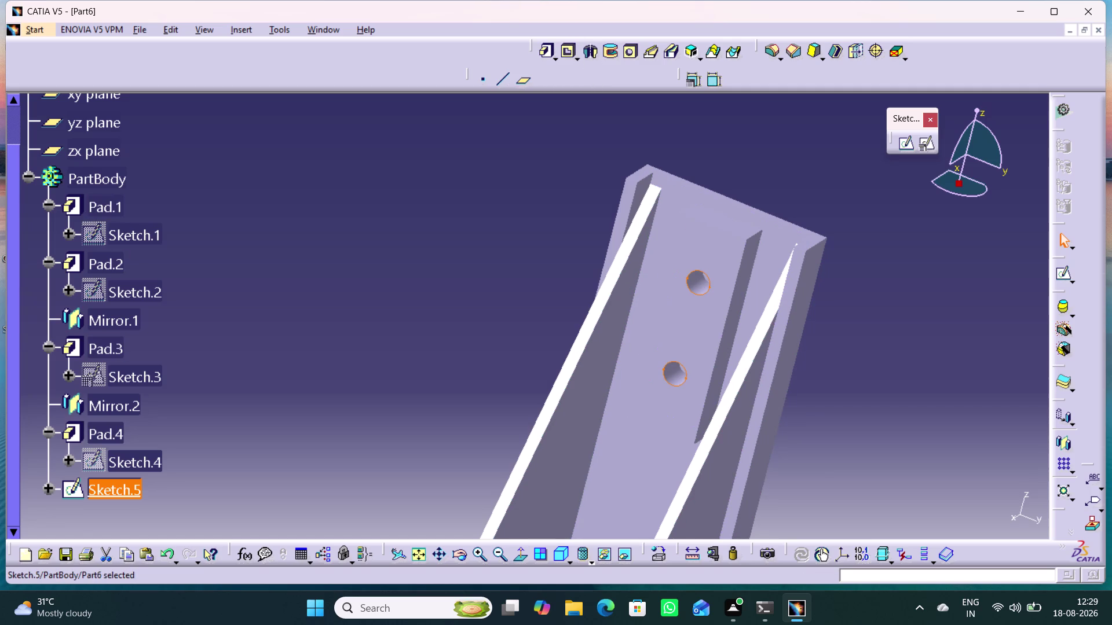
Pocket Sketch.5's two circles with type Up to last through the bracket.
middle_drag(426, 401, 463, 387)
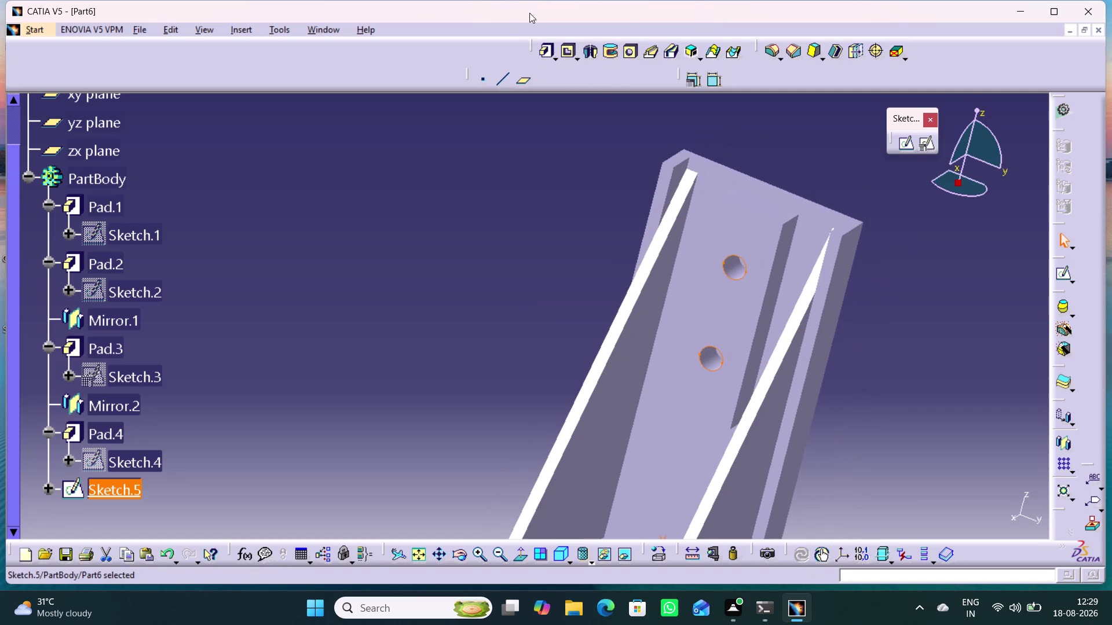
click(568, 52)
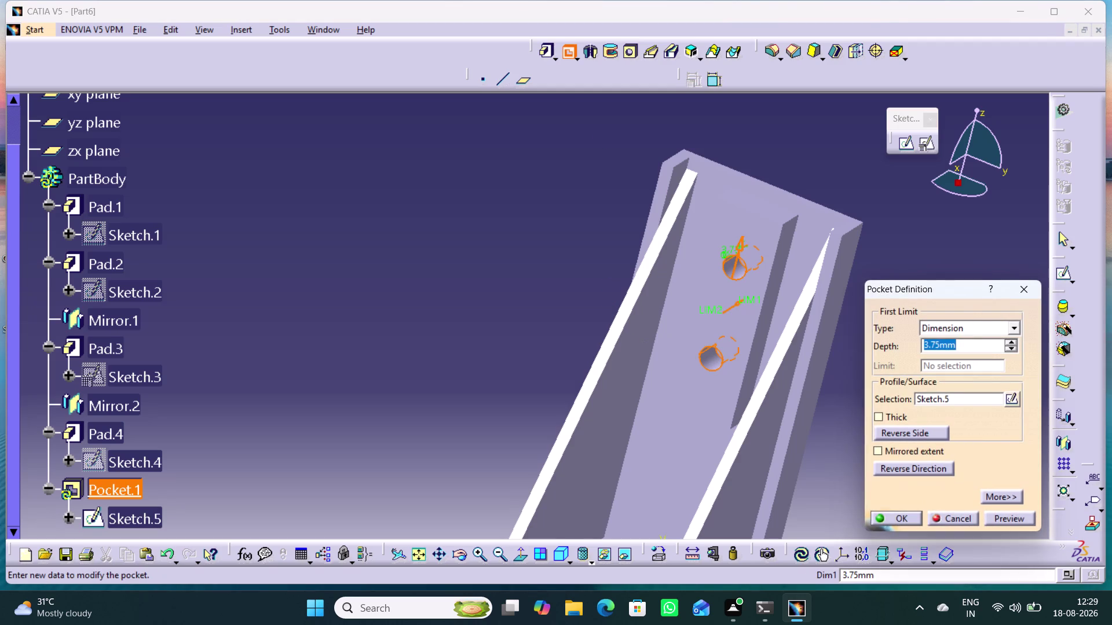
middle_drag(782, 443, 538, 411)
right_drag(783, 443, 538, 410)
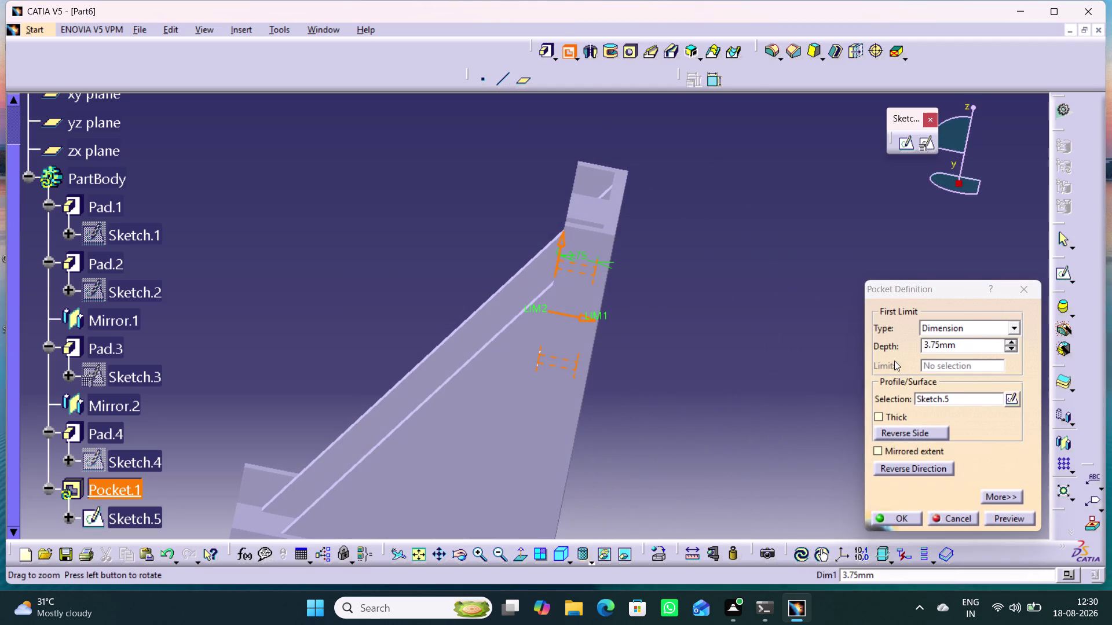
click(973, 325)
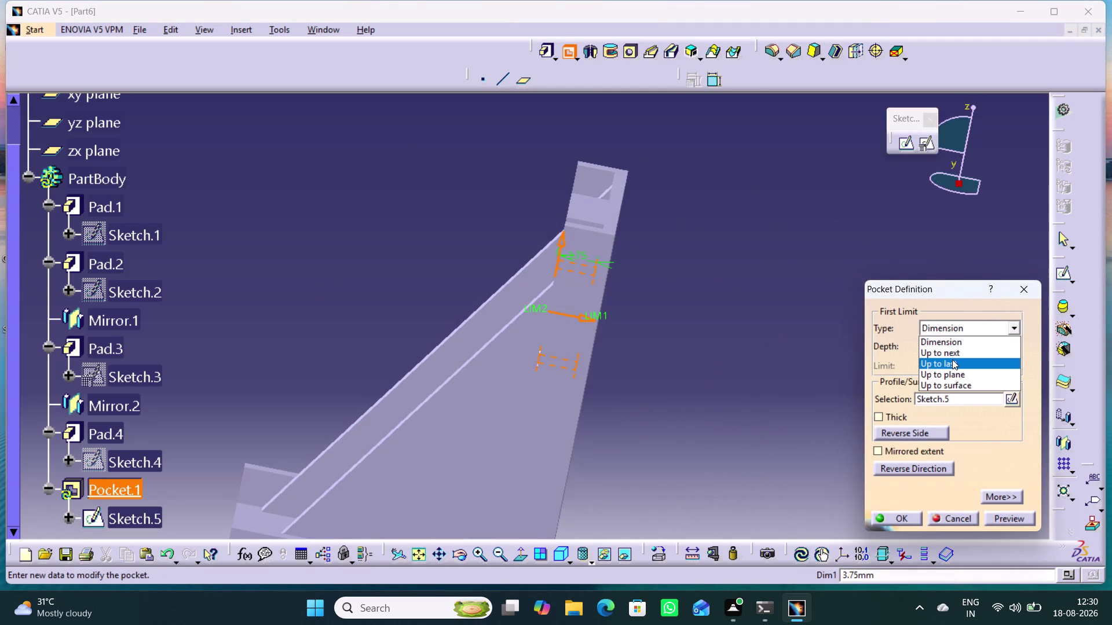
click(952, 359)
middle_click(746, 394)
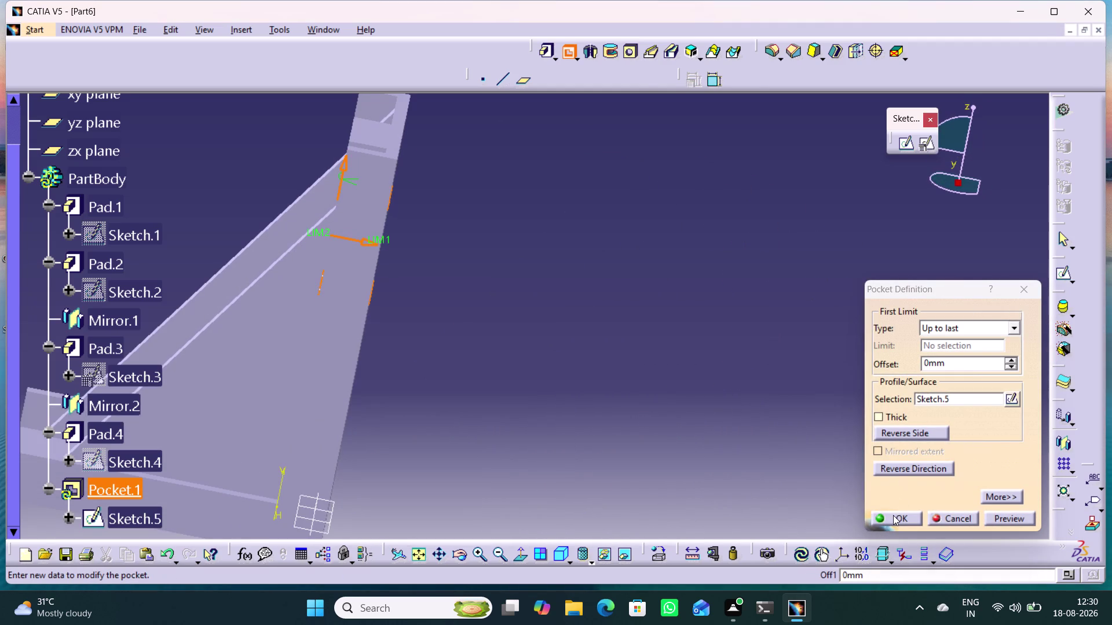
click(893, 515)
middle_drag(706, 408, 474, 337)
right_drag(591, 347, 474, 336)
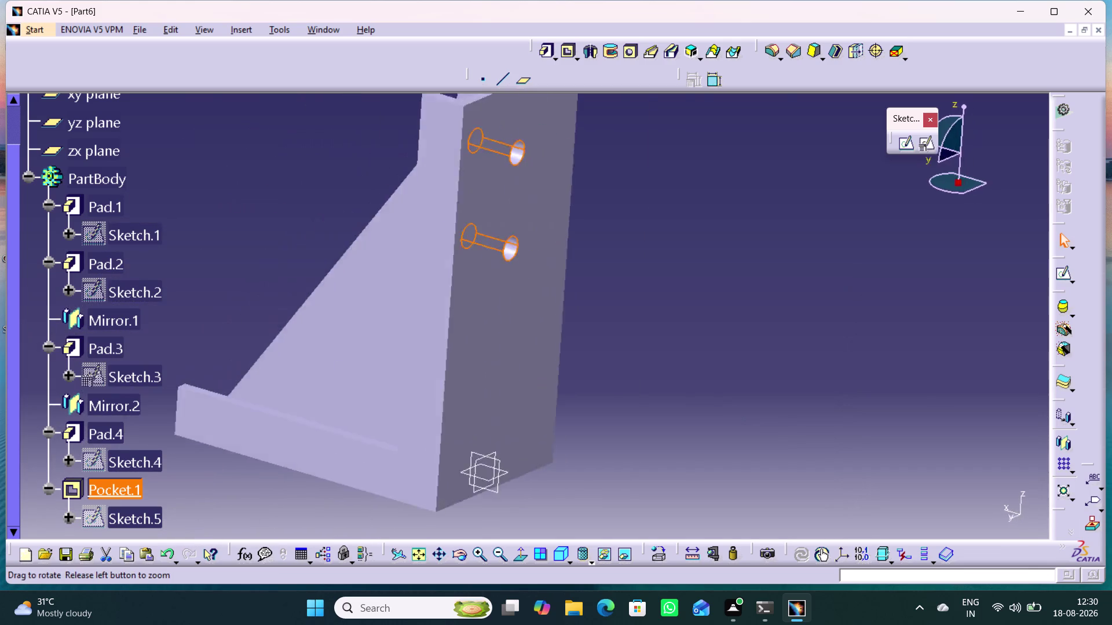
Orbit and pan the bracket to inspect the through-holes, then collapse PartBody.
middle_drag(474, 336, 460, 366)
right_drag(473, 337, 653, 339)
middle_drag(619, 325, 653, 339)
click(811, 383)
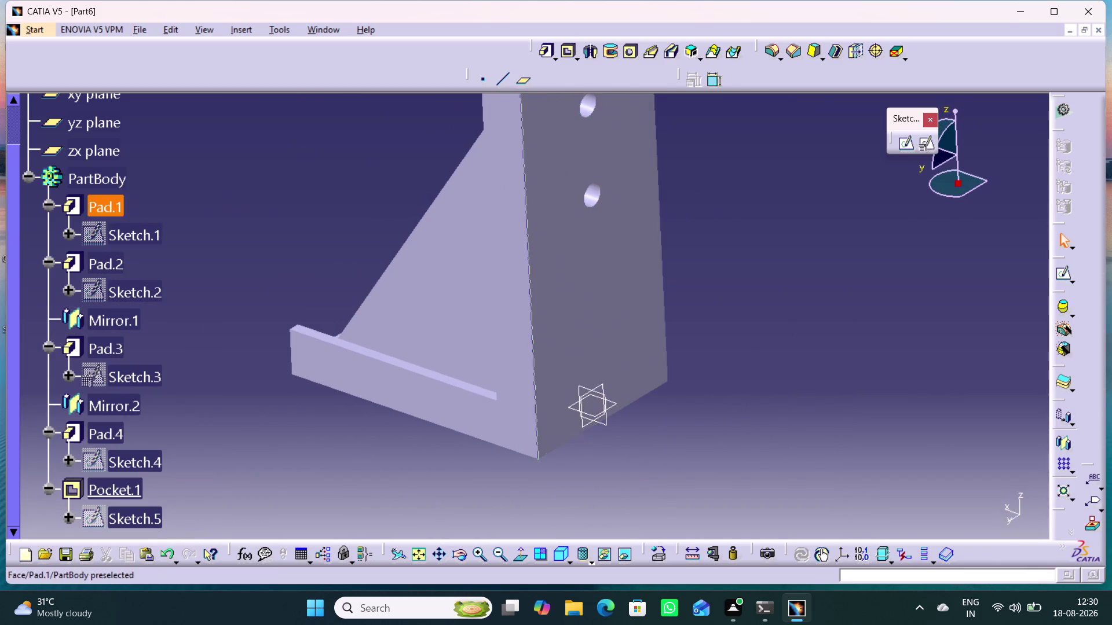
middle_drag(439, 404, 620, 405)
scroll(down, 3)
right_drag(459, 396, 622, 405)
middle_drag(582, 399, 593, 399)
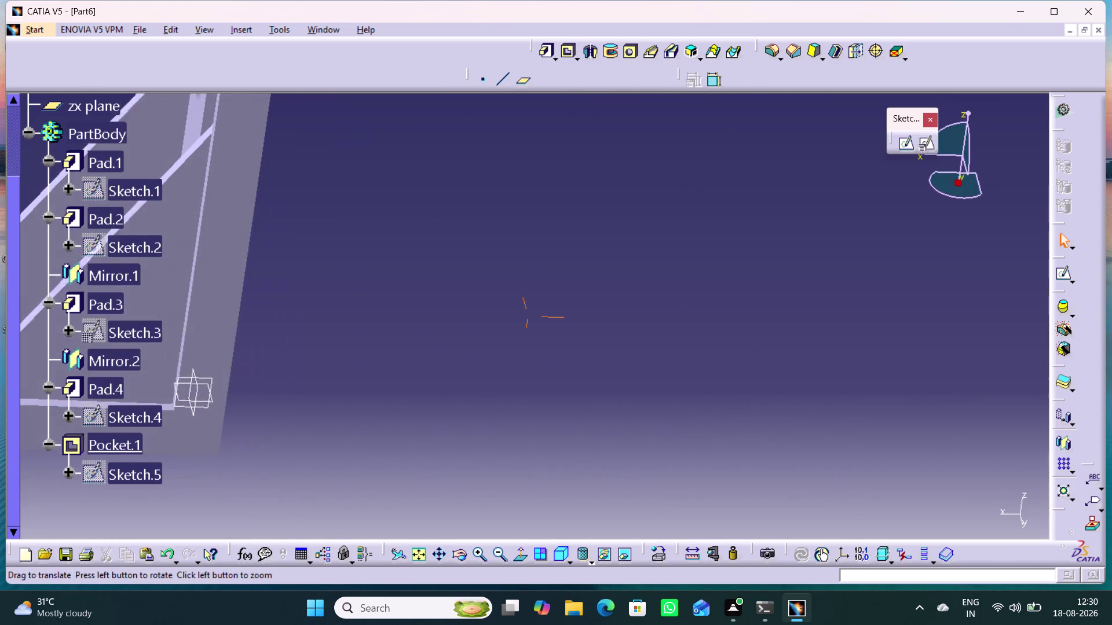
middle_drag(593, 399, 876, 399)
middle_drag(76, 343, 225, 403)
right_drag(103, 345, 225, 403)
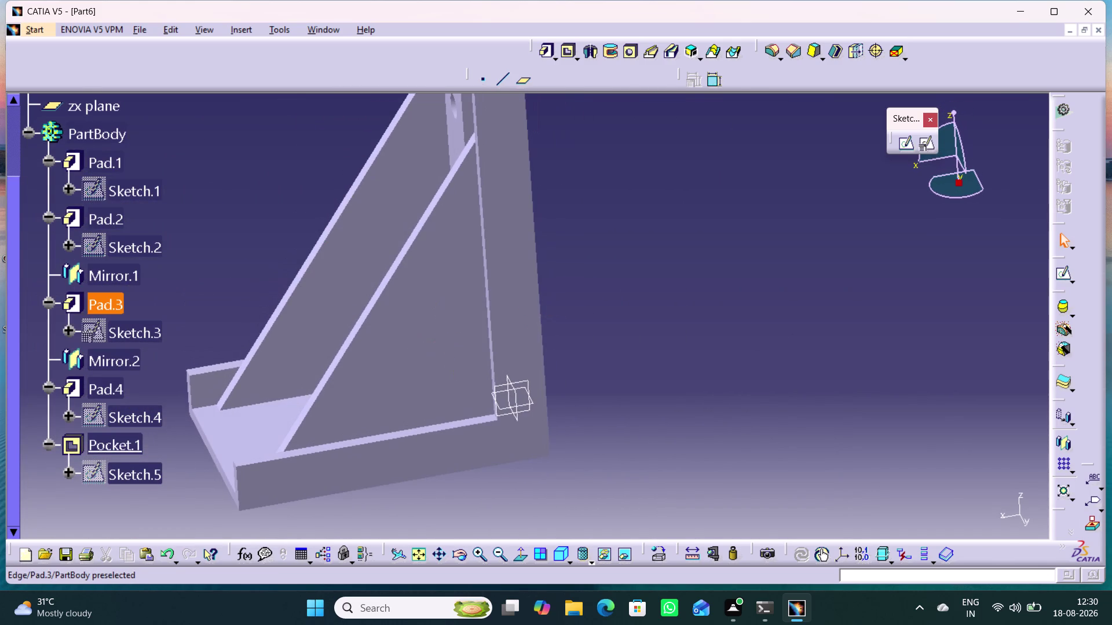
middle_drag(240, 411, 391, 440)
right_drag(250, 413, 391, 439)
middle_drag(389, 439, 400, 395)
right_drag(390, 439, 400, 396)
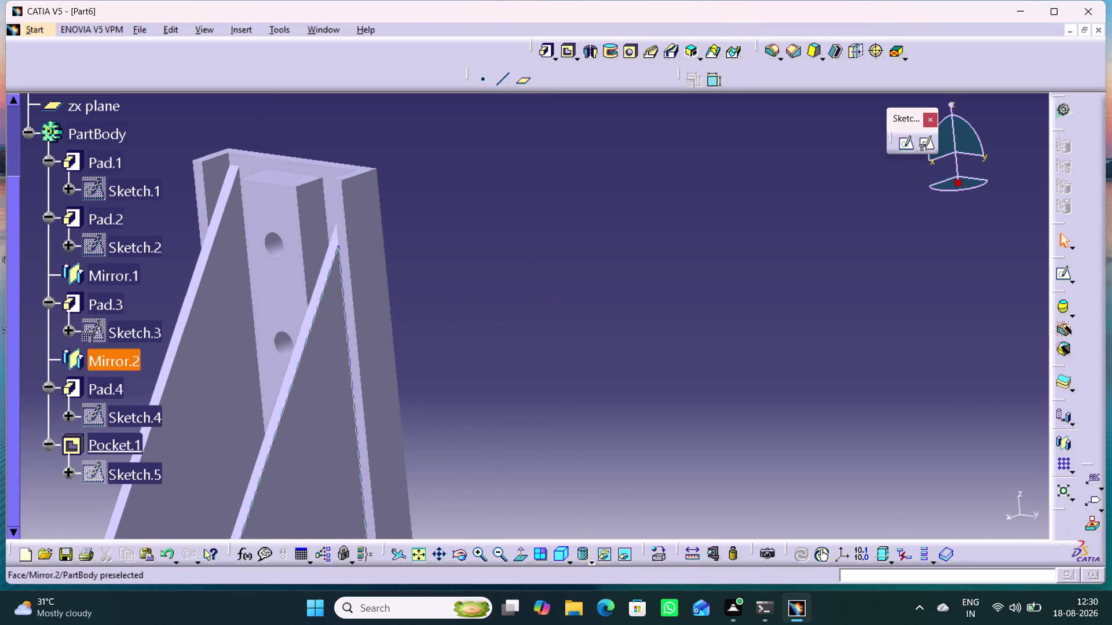
middle_drag(433, 465, 687, 376)
scroll(down, 3)
middle_drag(704, 376, 709, 367)
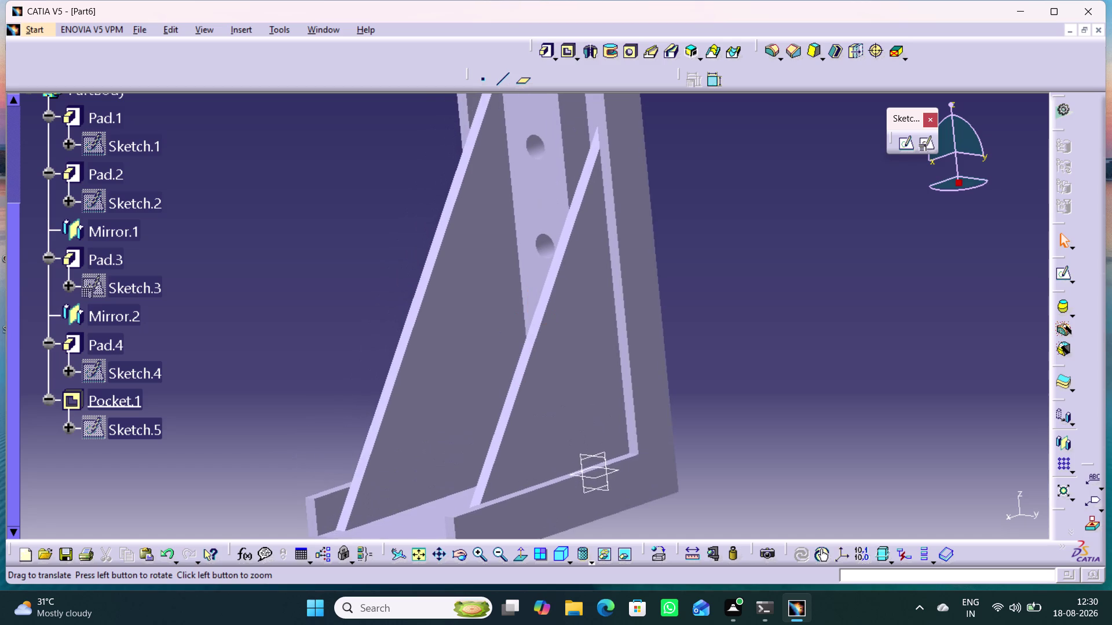
scroll(up, 3)
click(31, 177)
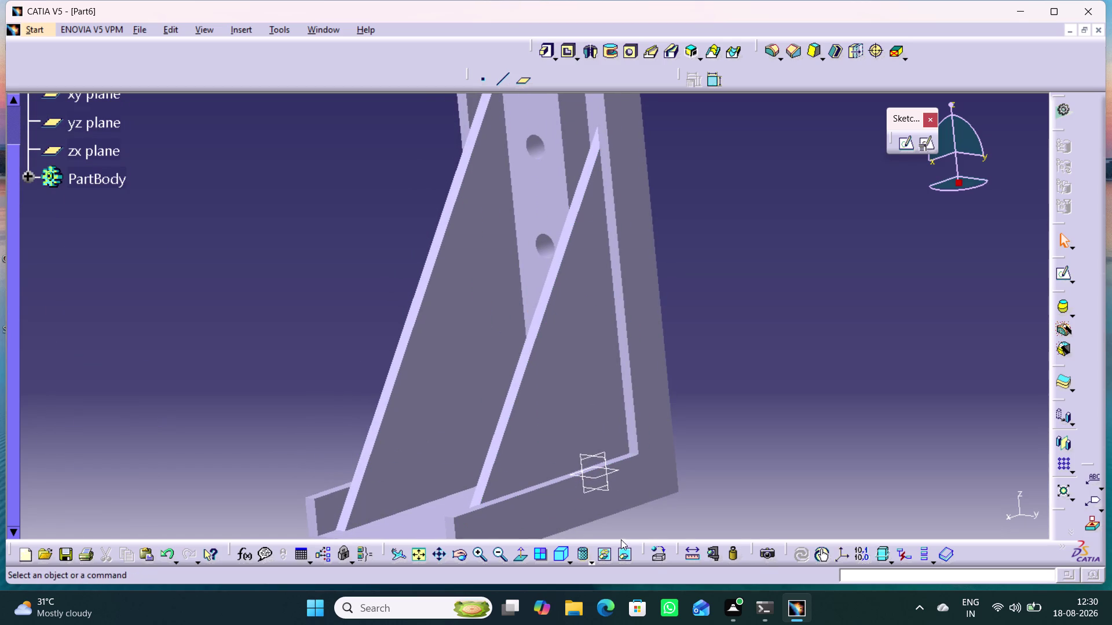
Apply Aluminium from the Metal material library to the bracket part.
click(659, 553)
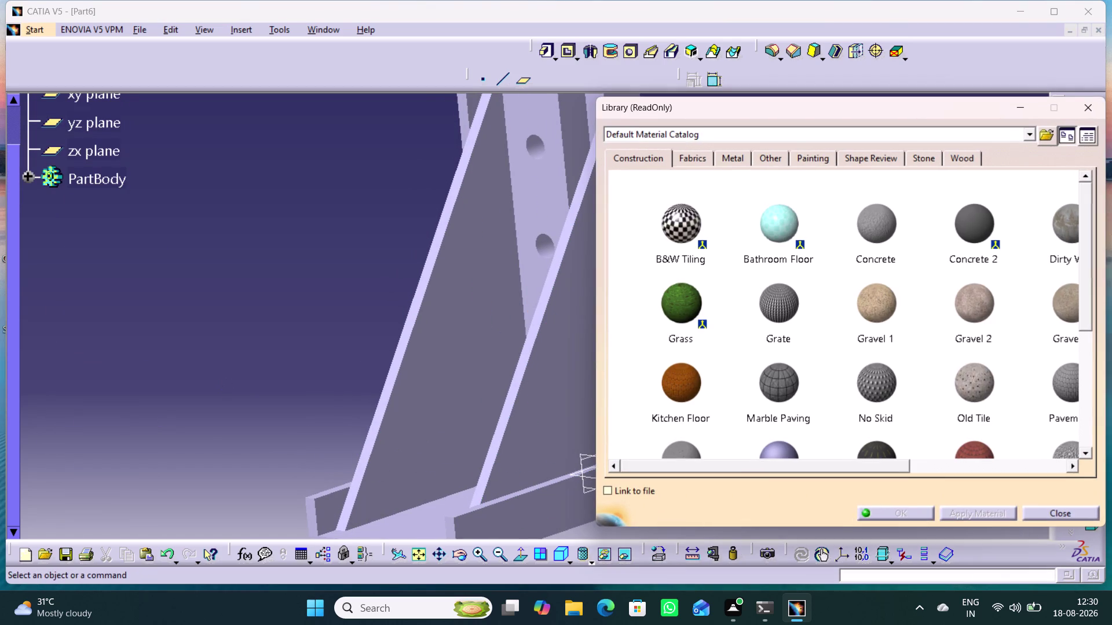
click(742, 159)
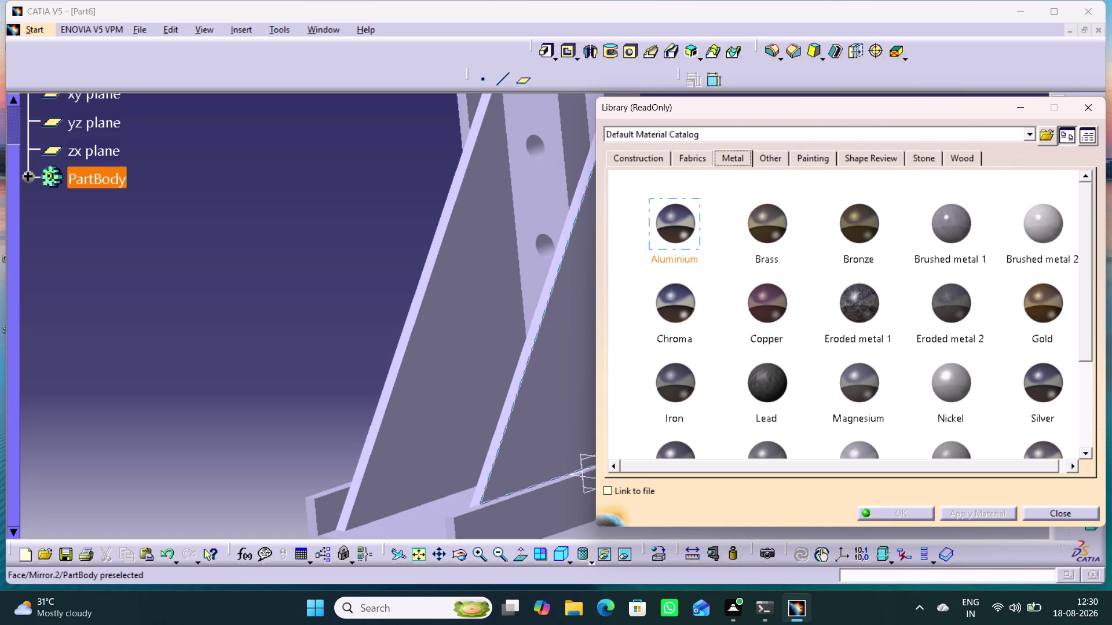
click(683, 229)
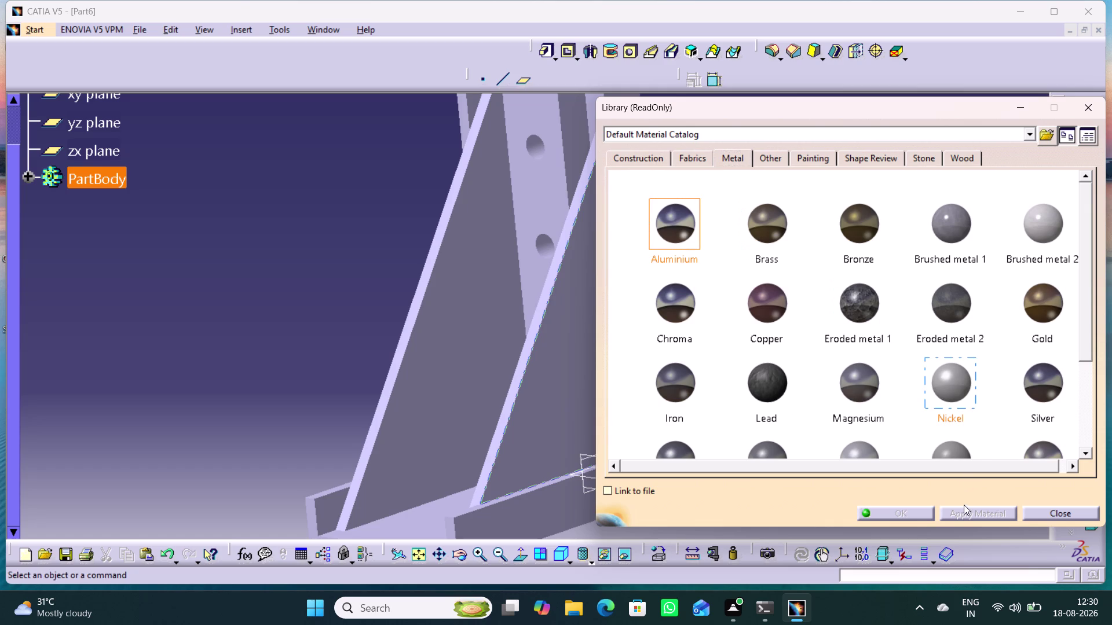
click(89, 173)
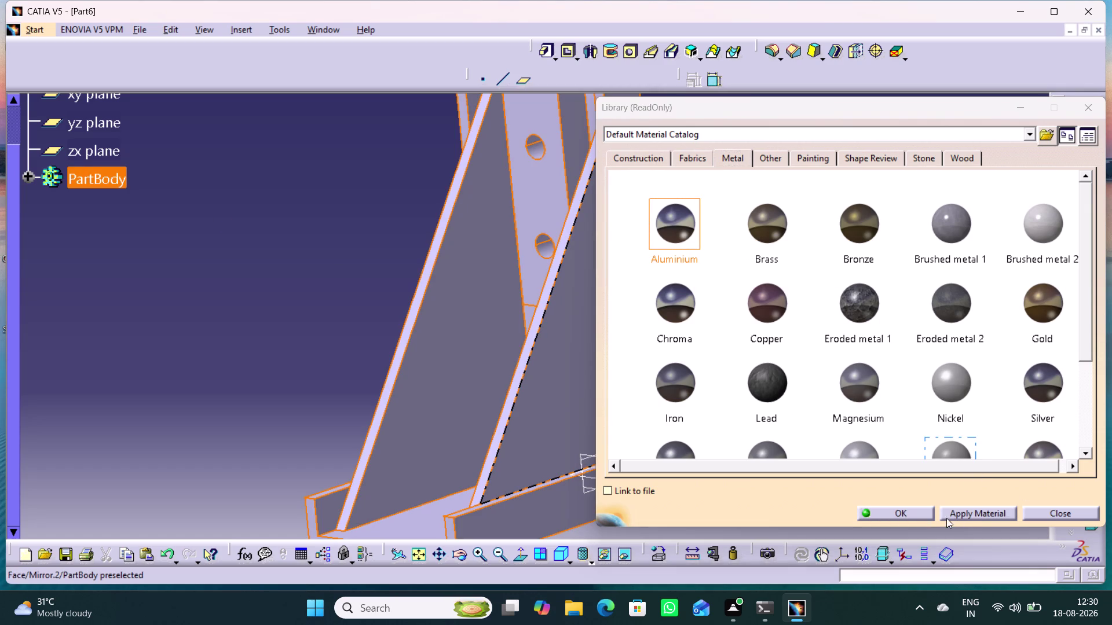
click(890, 513)
middle_drag(506, 277, 639, 327)
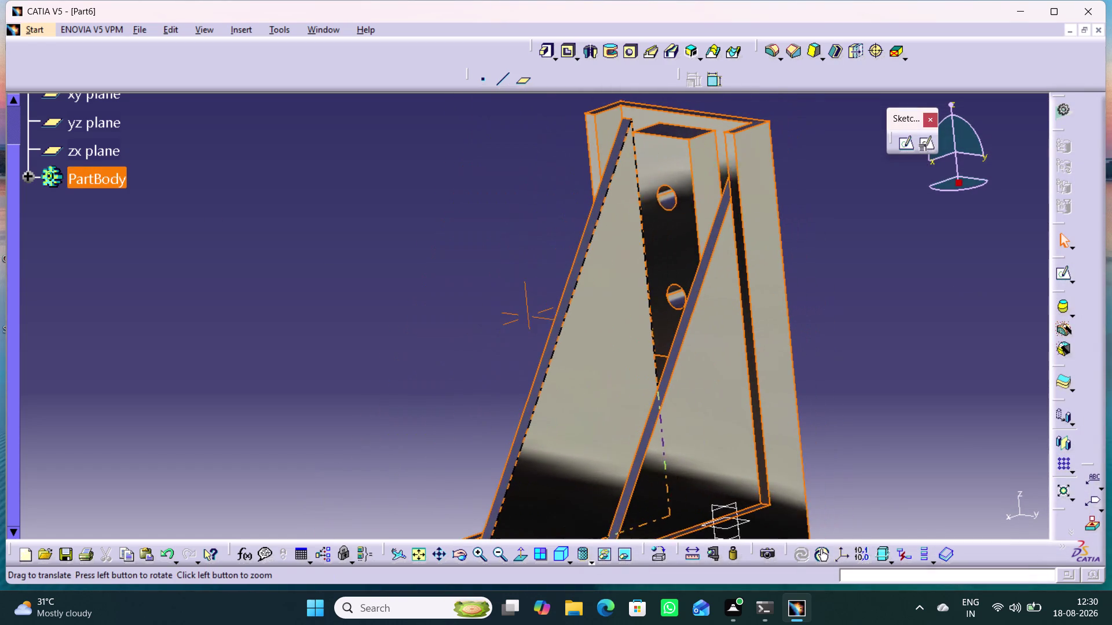
middle_drag(639, 328, 610, 315)
key(ctrl+s)
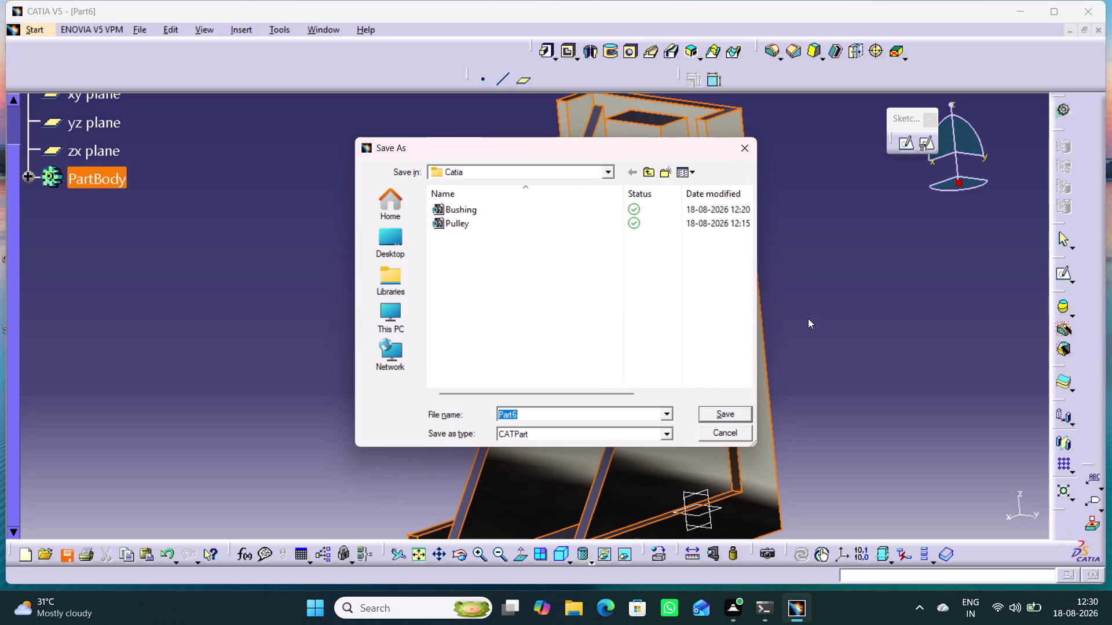
Save the part under the file name 'Bracket'.
text(B)
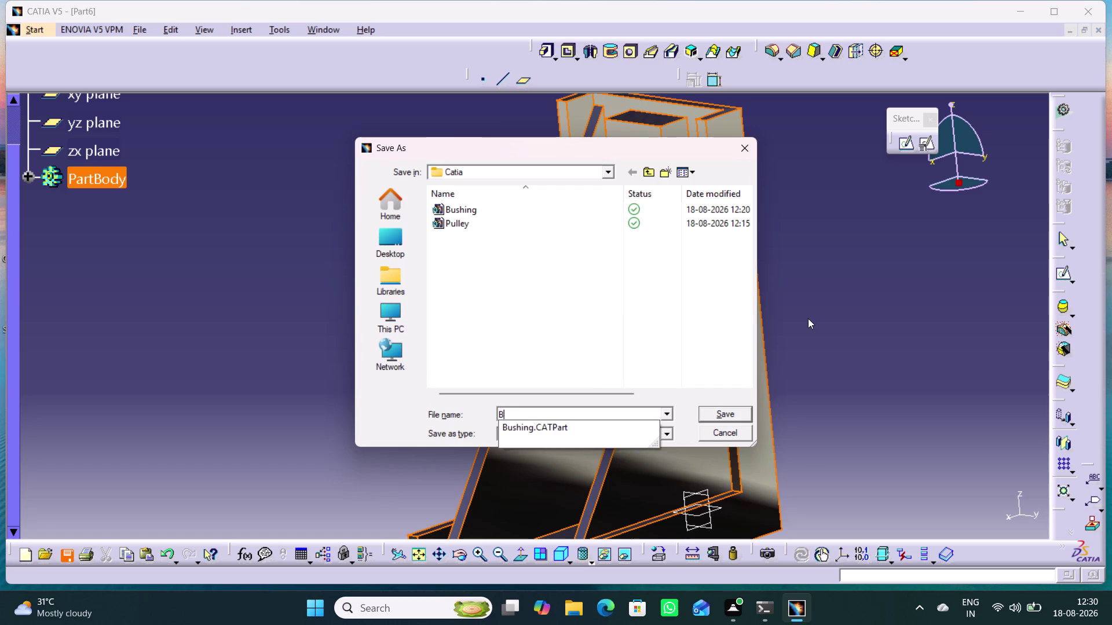
text(rac)
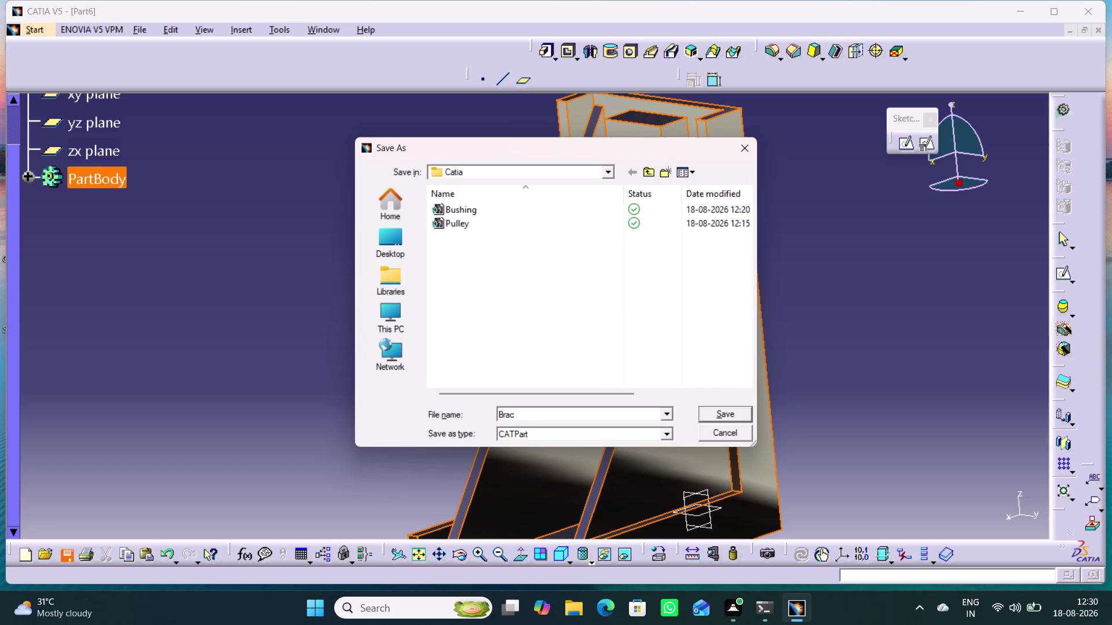
text(ket)
key(Return)
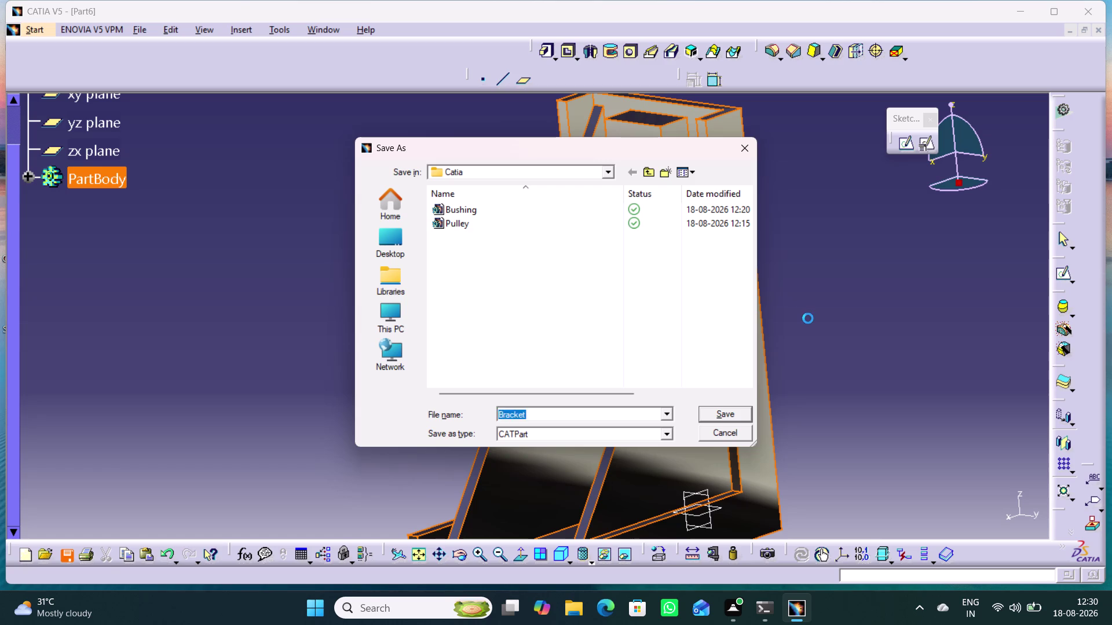
key(ctrl+n)
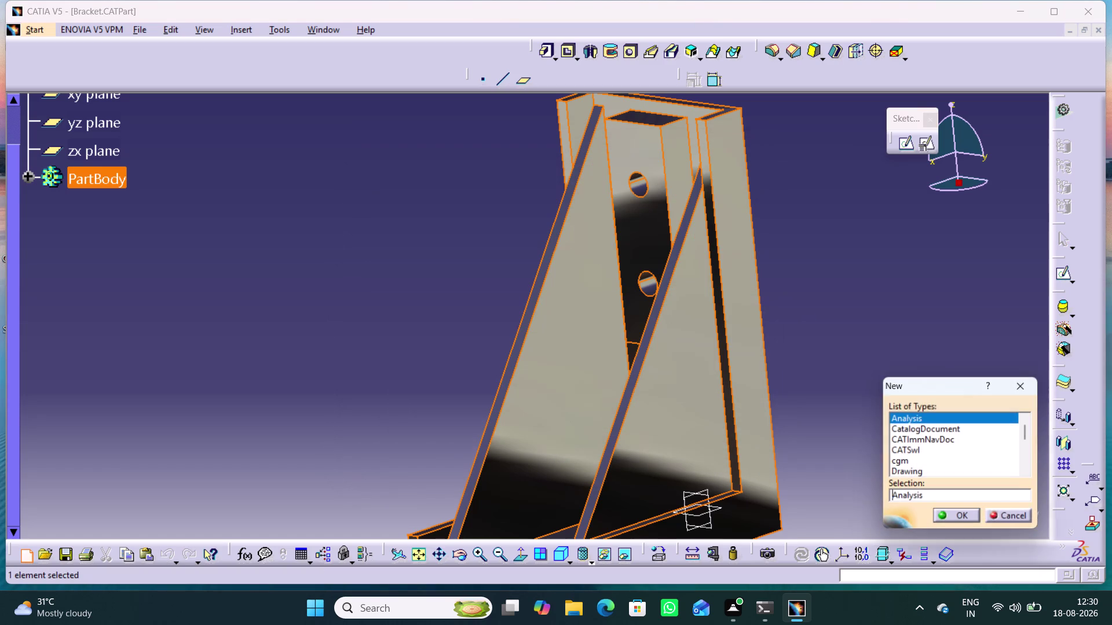
Create a new Part document, Part7, and pick its zx plane.
key(Down)
key(Return)
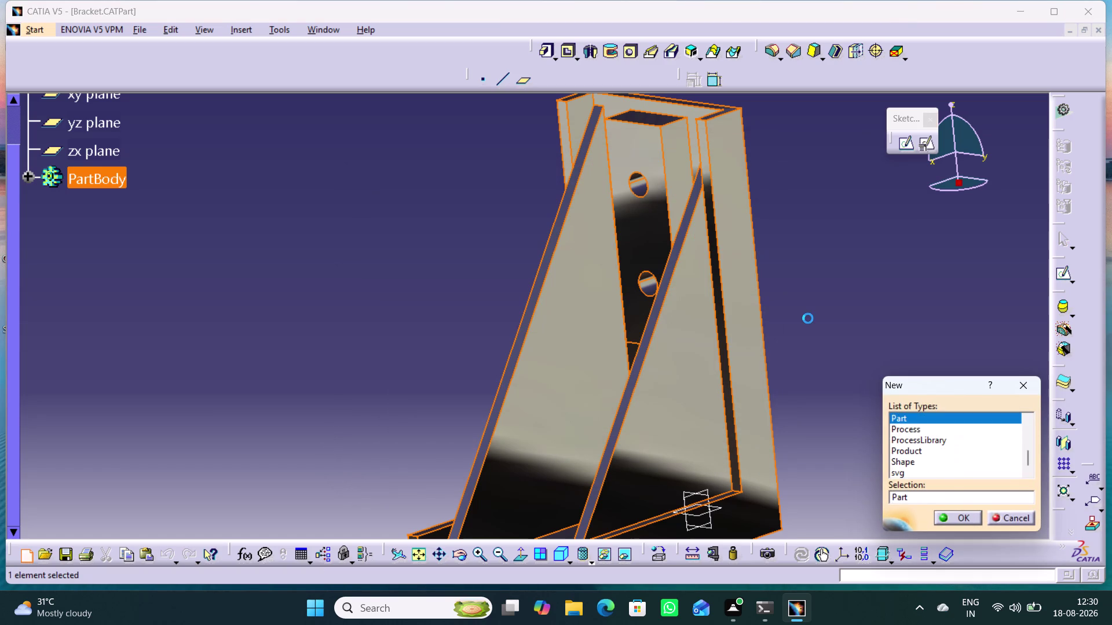
key(Return)
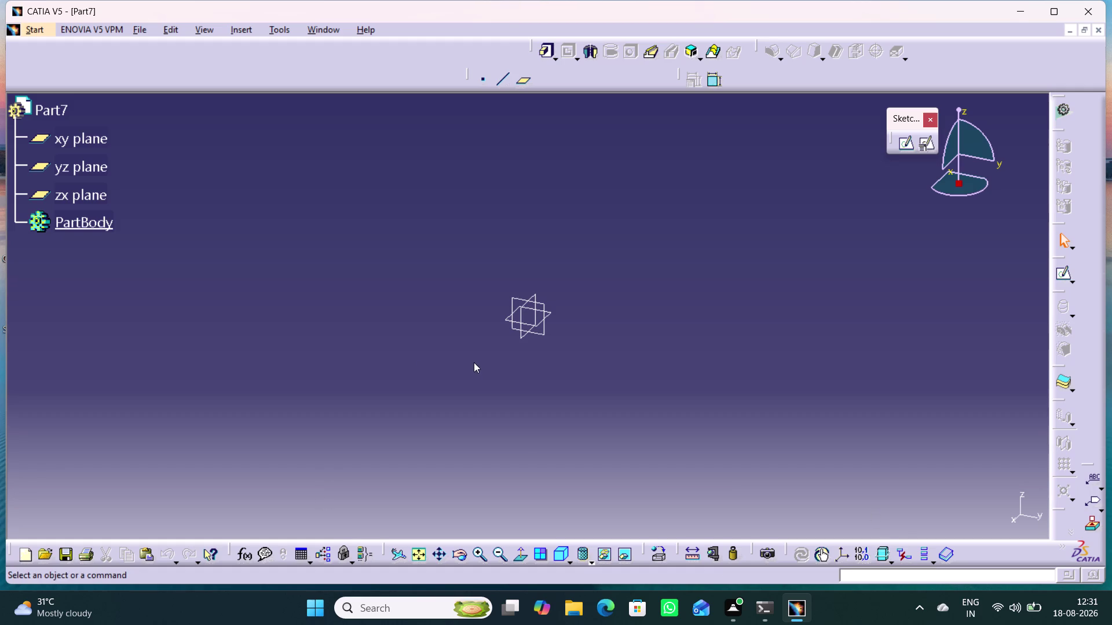
click(524, 337)
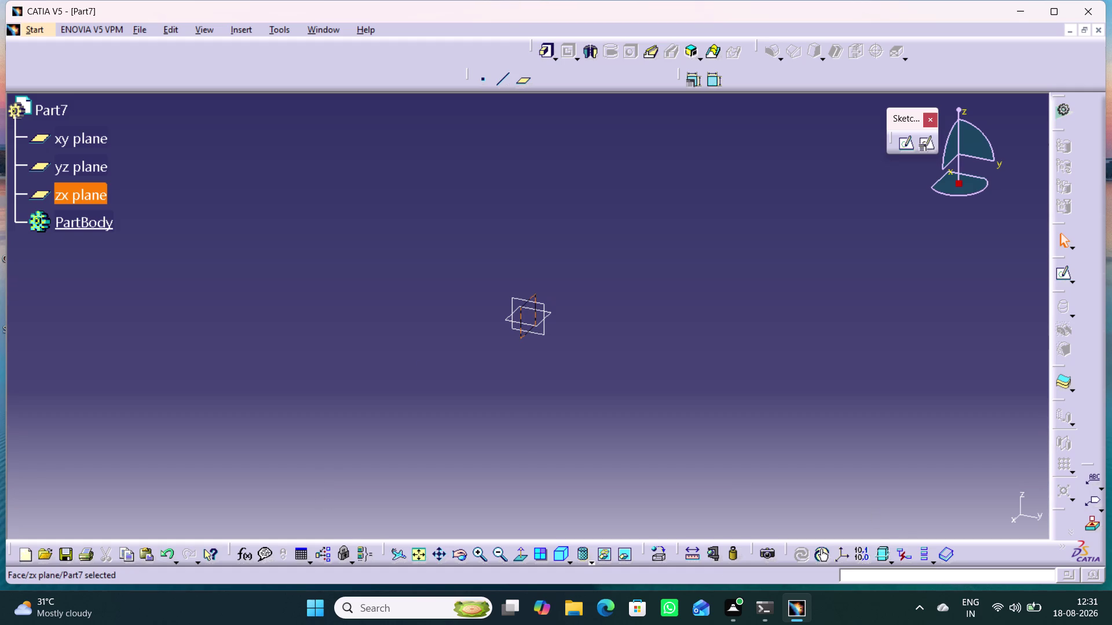
Start a sketch on the zx plane and draw a rectangle.
click(907, 144)
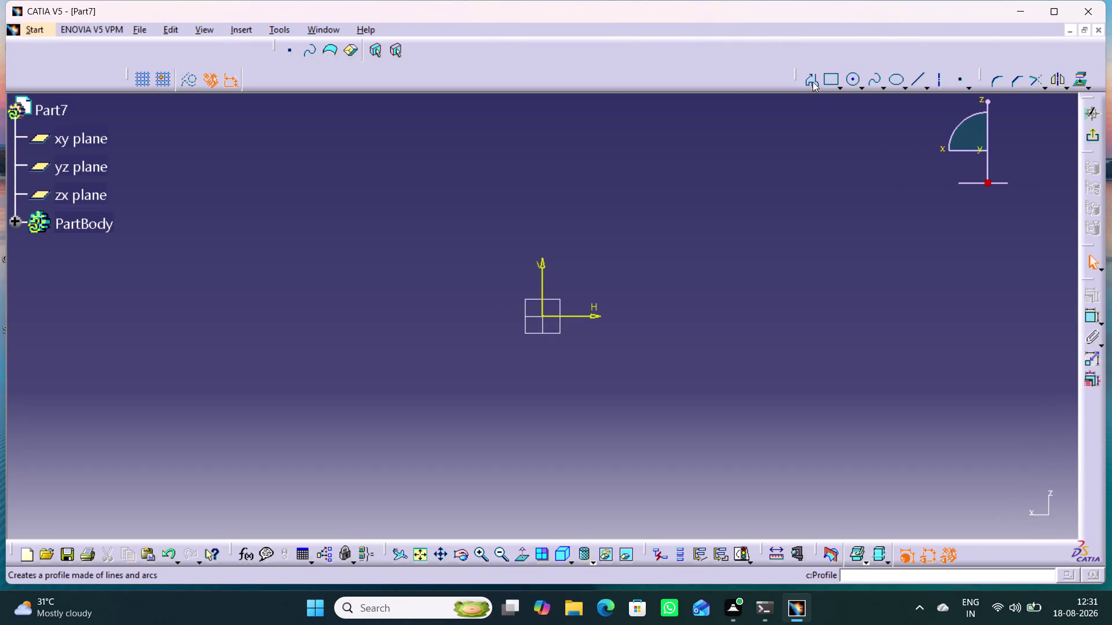
click(830, 79)
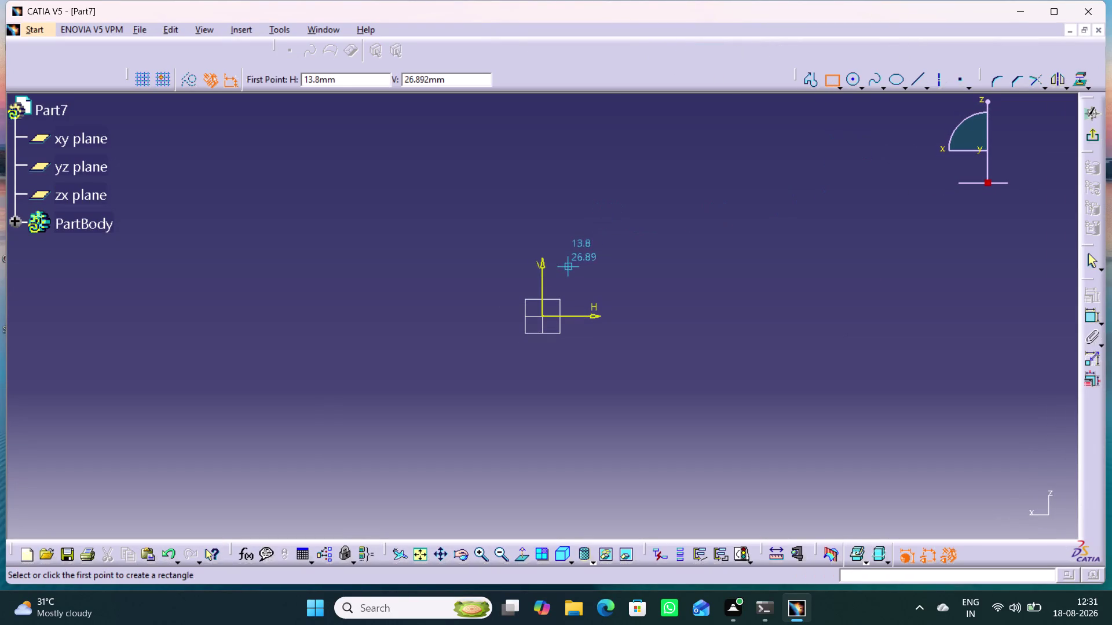
click(535, 242)
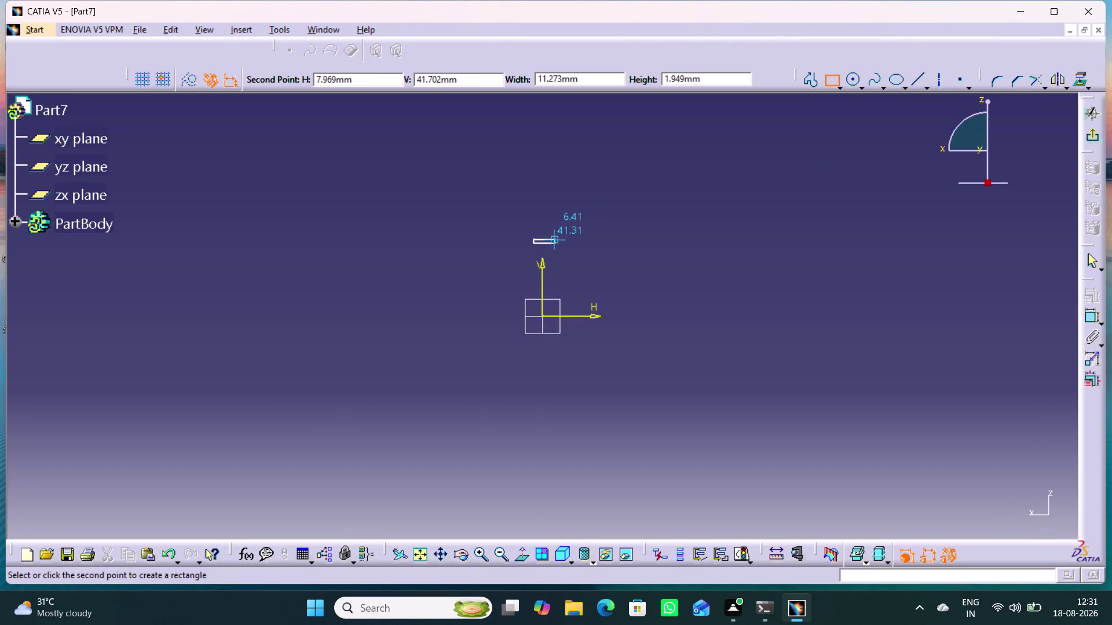
click(560, 176)
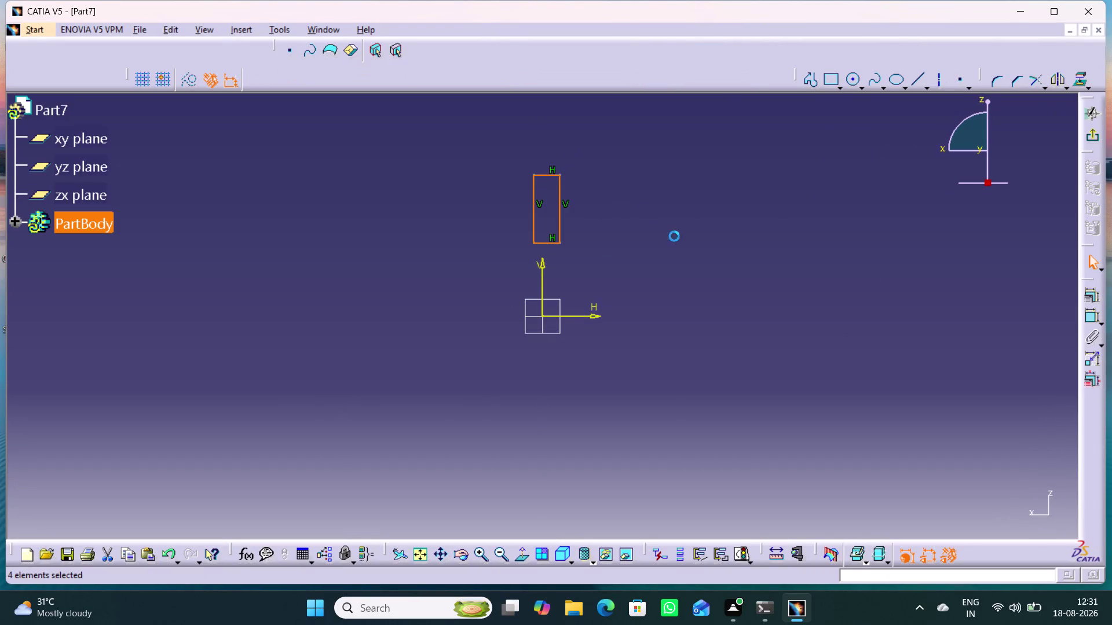
click(701, 258)
Make the rectangle's vertical sides symmetric about the vertical axis.
double_click(1091, 313)
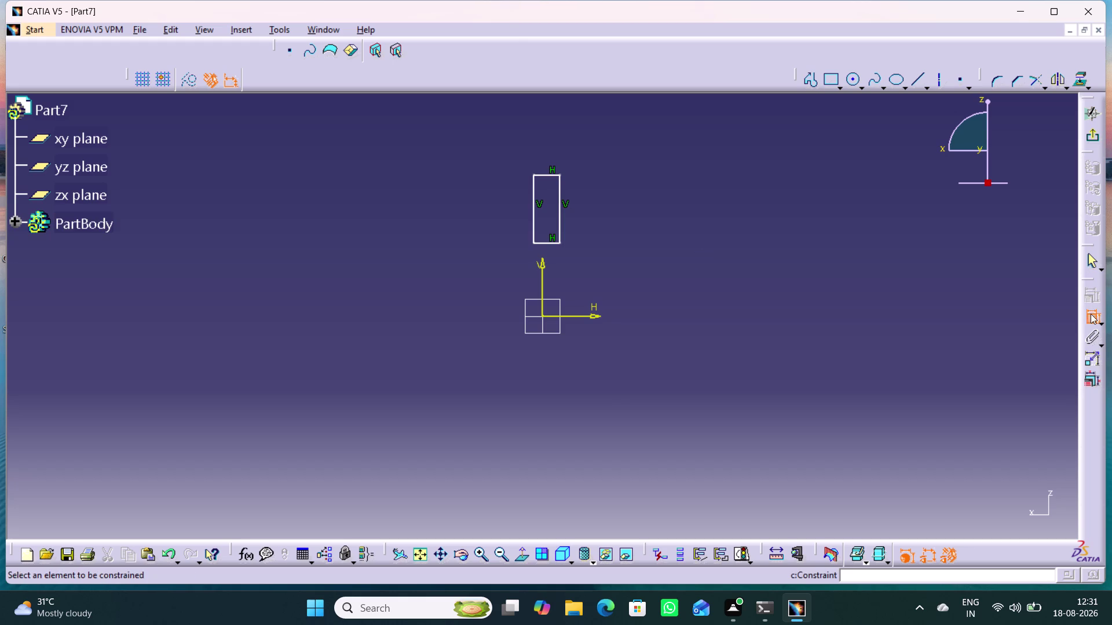
click(561, 215)
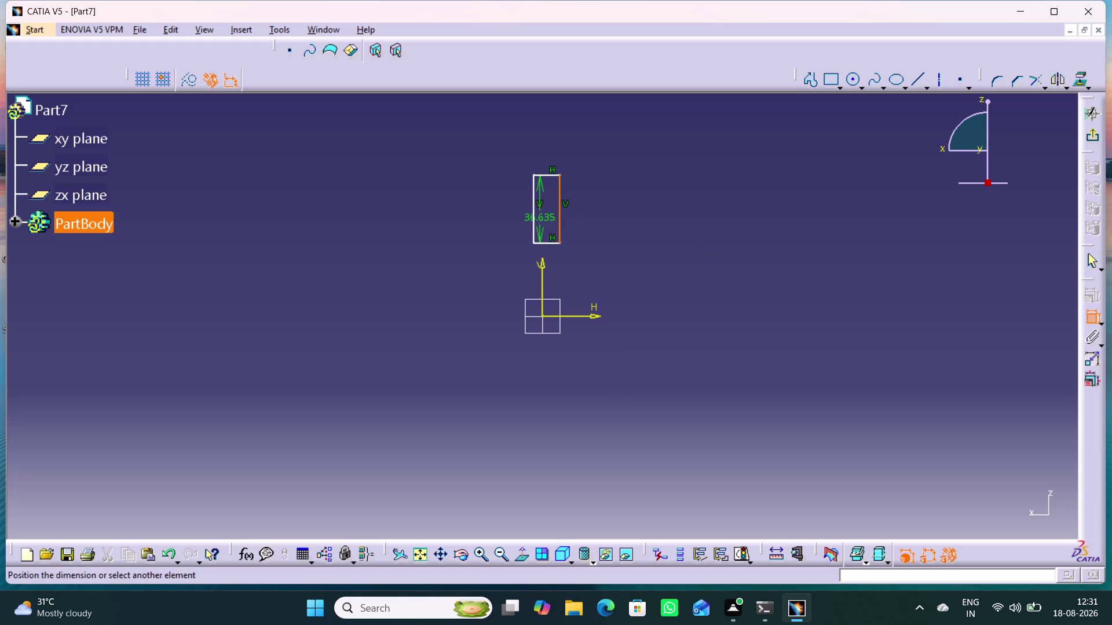
click(533, 218)
right_click(644, 236)
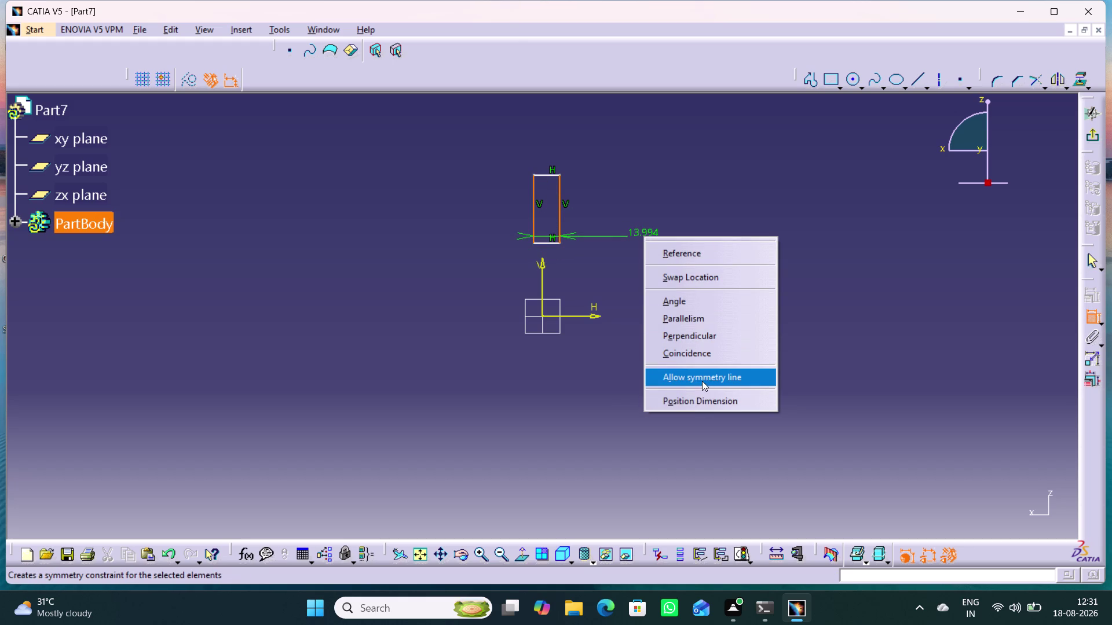
click(702, 381)
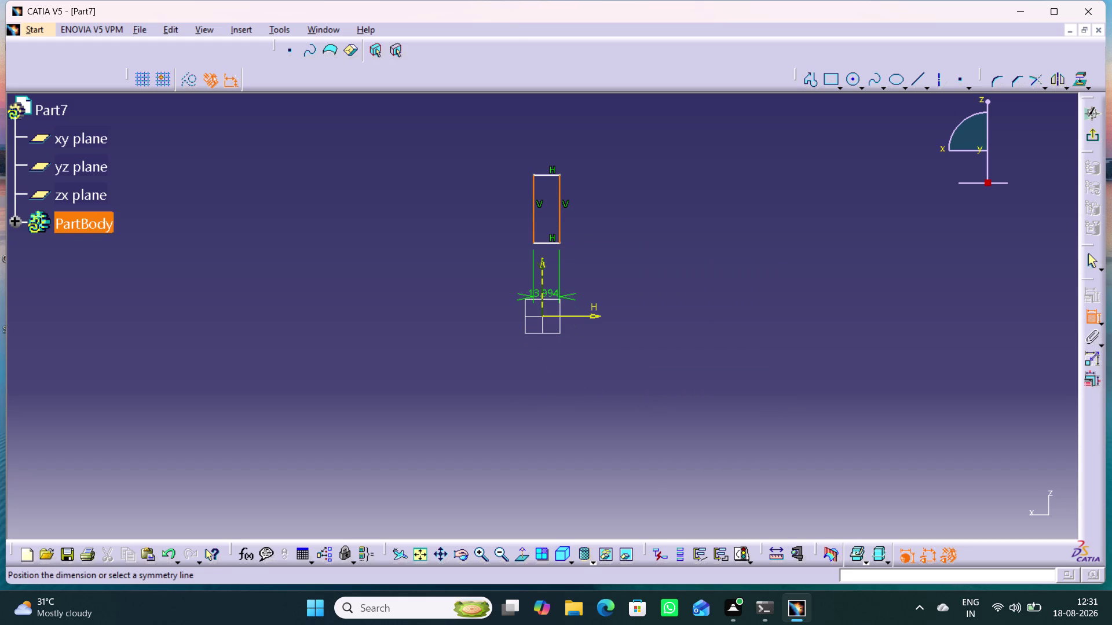
click(543, 298)
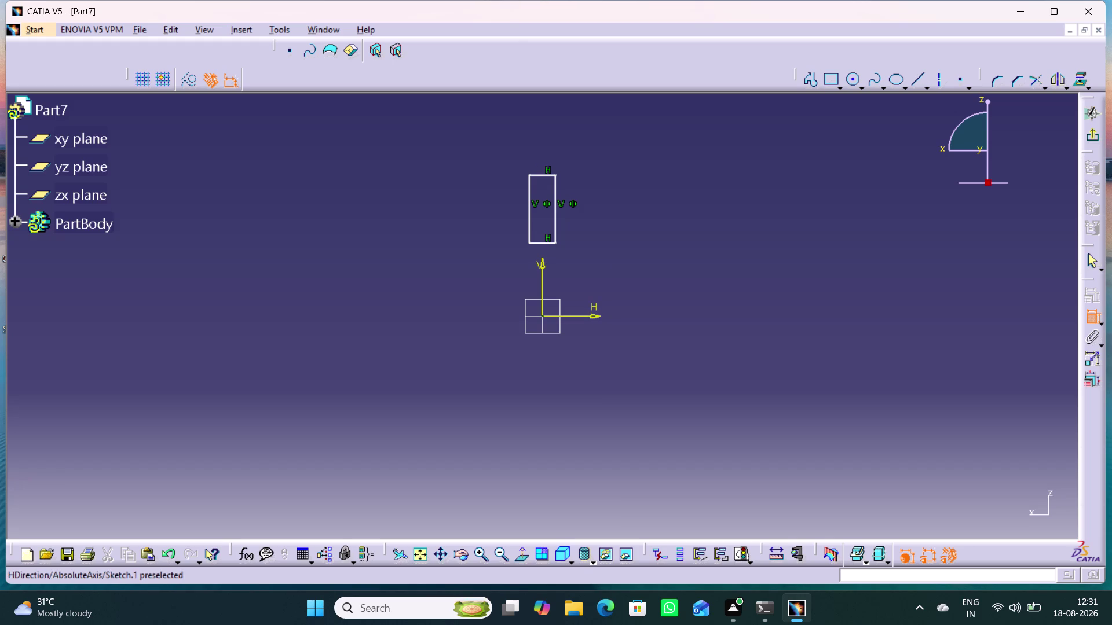
Dimension the top edge 7.5 from the horizontal axis.
click(543, 317)
drag(554, 175, 559, 175)
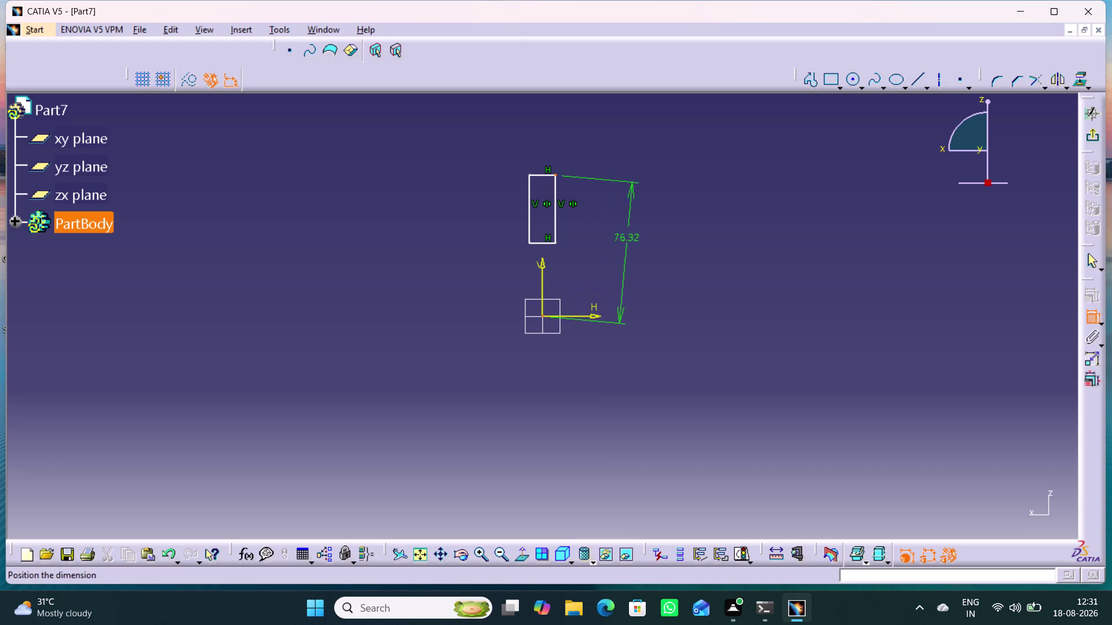
right_click(637, 229)
click(675, 284)
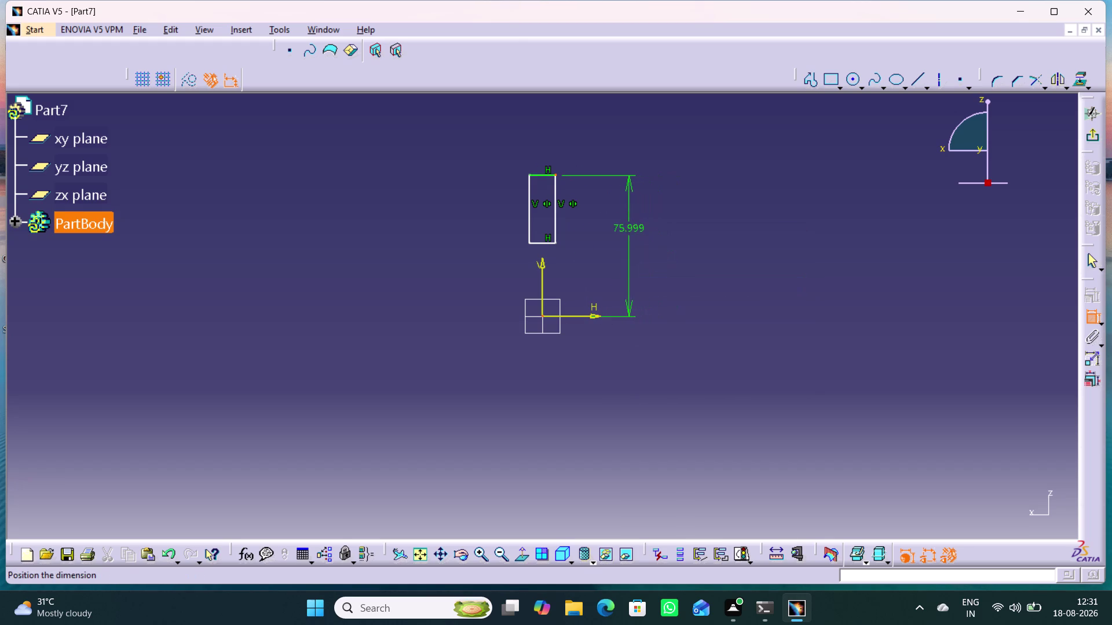
click(629, 233)
double_click(631, 230)
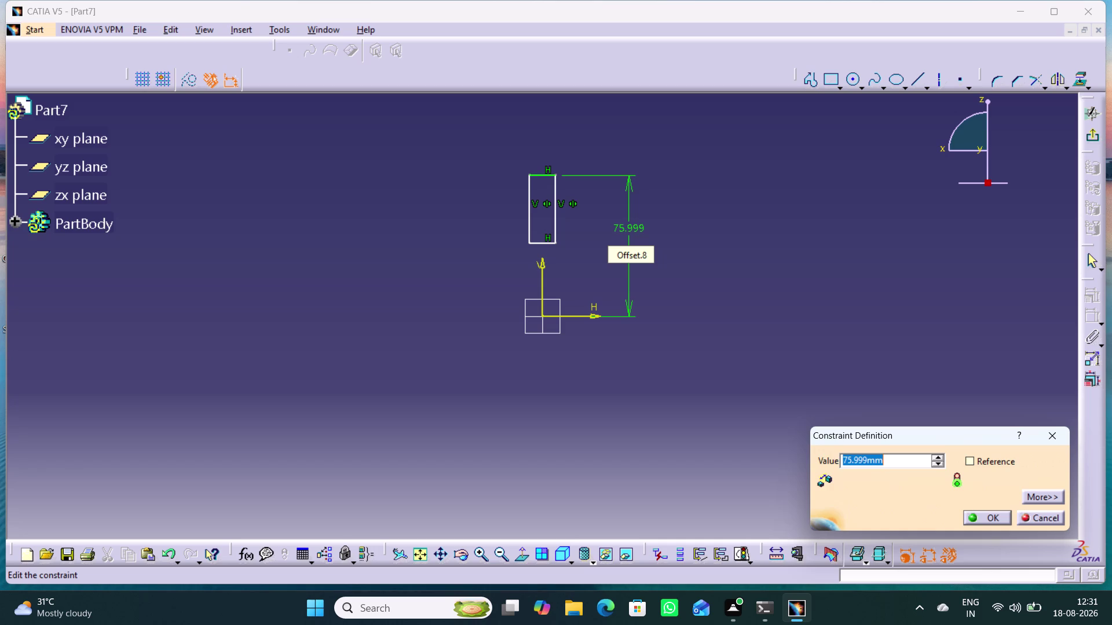
key(7)
text(.5)
key(Return)
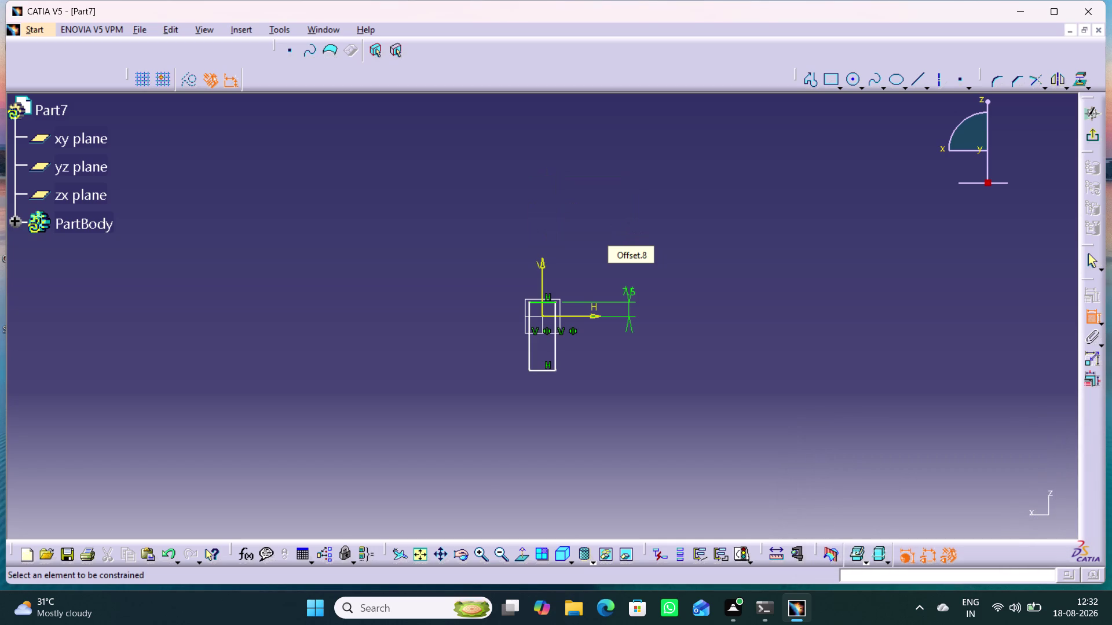
Drag the bottom edge up to reshape the rectangle into a thin strip.
middle_drag(549, 403, 548, 266)
right_click(549, 403)
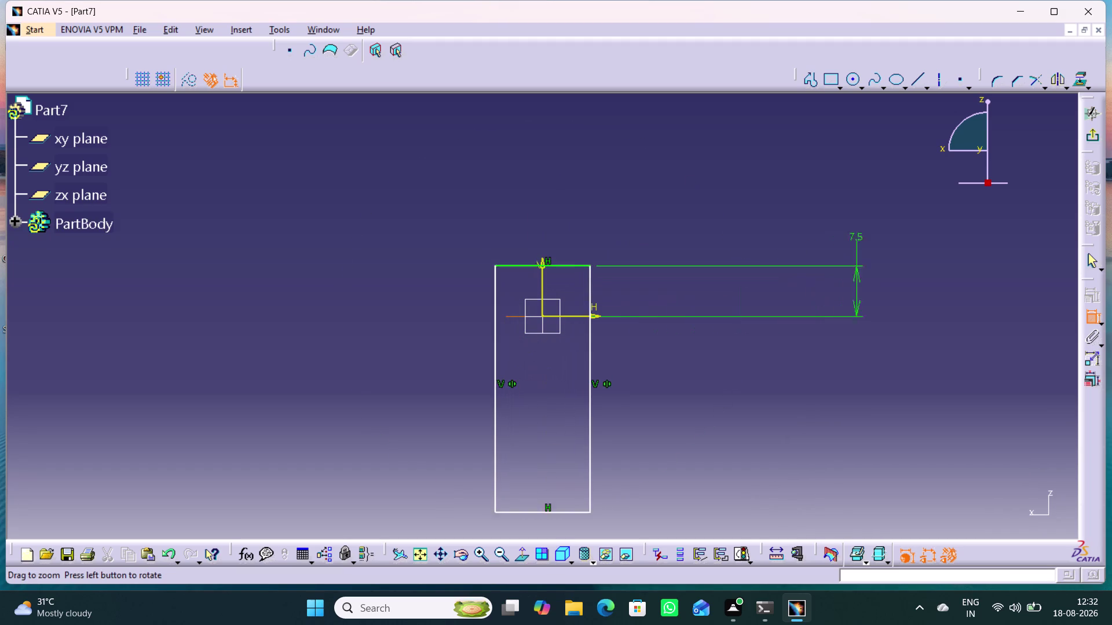
middle_drag(548, 265, 548, 262)
click(1089, 314)
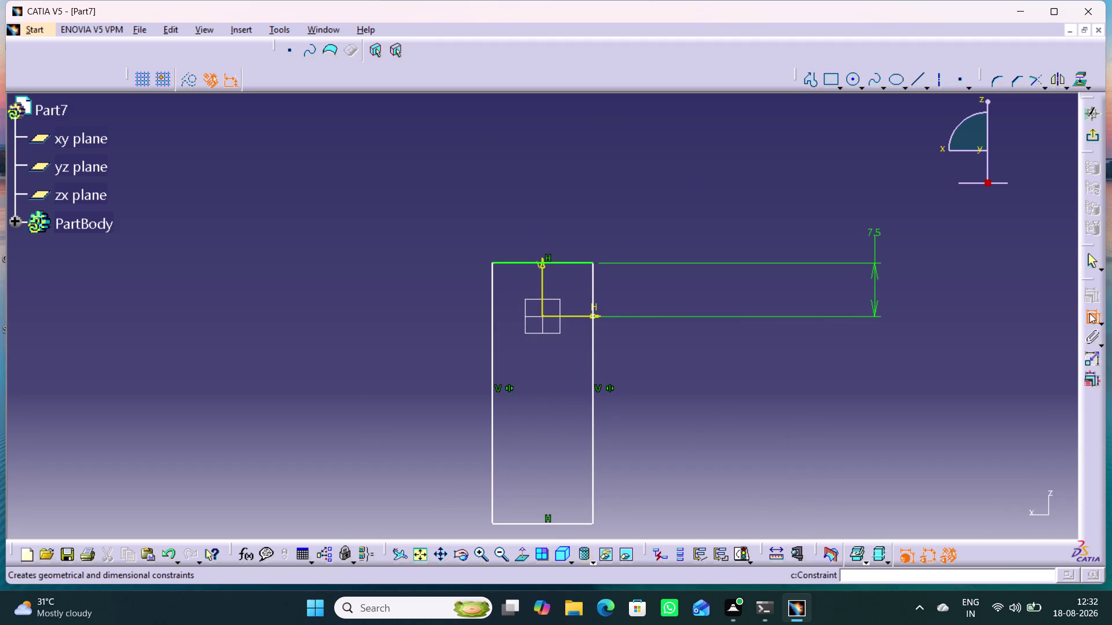
click(782, 412)
drag(571, 523, 562, 294)
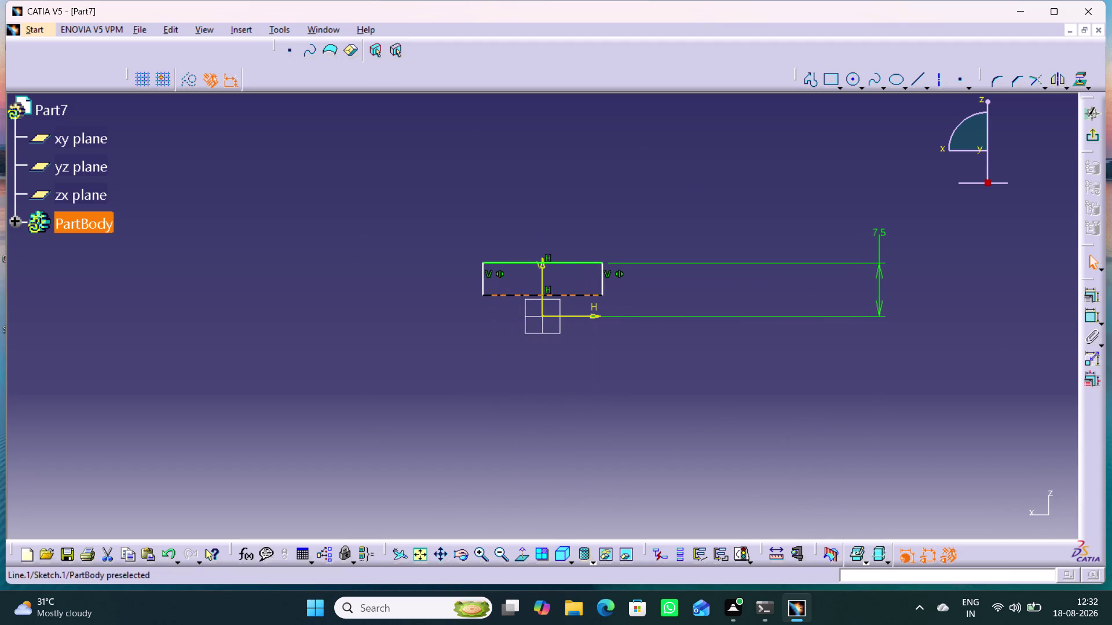
drag(562, 295, 562, 293)
Set the rectangle's width dimension to 1.
click(697, 407)
double_click(1088, 311)
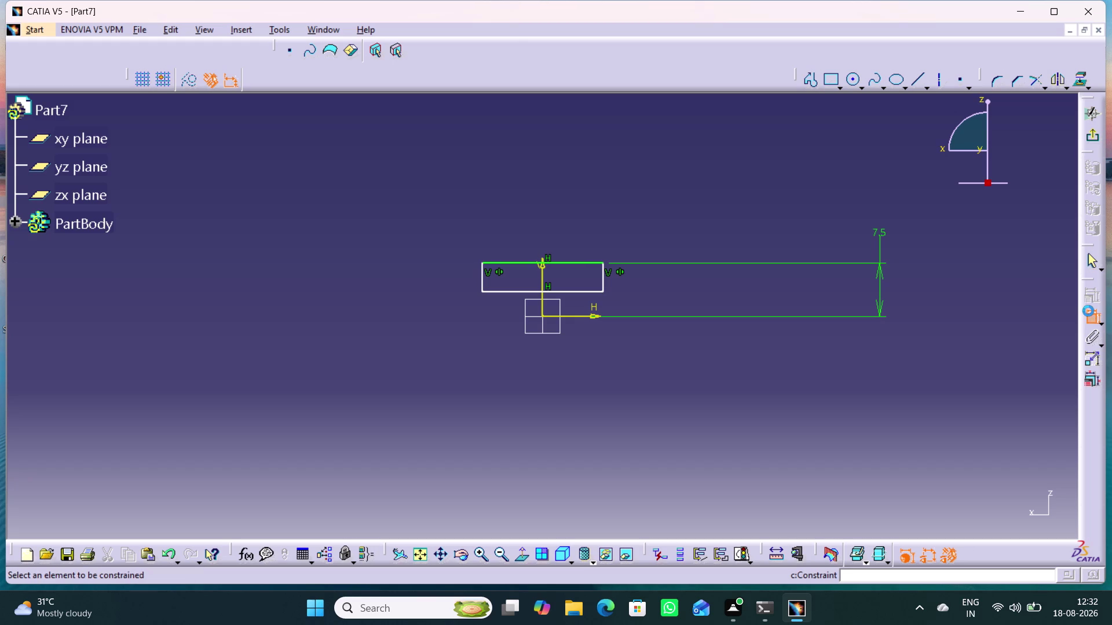
drag(581, 261, 579, 255)
click(557, 216)
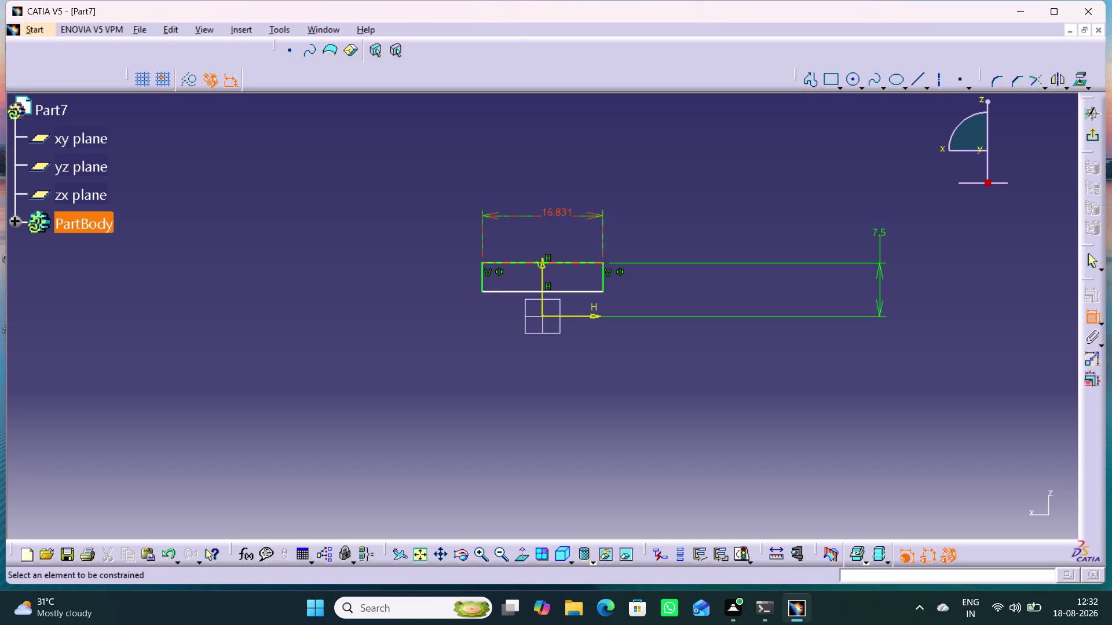
double_click(554, 216)
key(1)
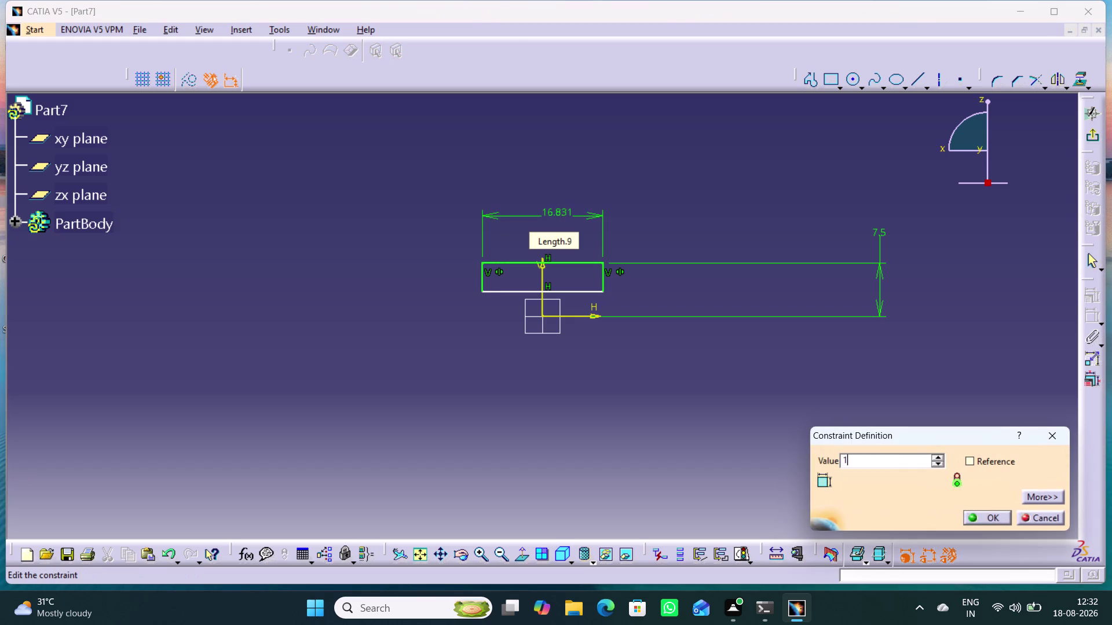
key(Return)
Offset the bottom edge 3.75/2 (1.875) from the horizontal axis and exit the sketch.
click(560, 369)
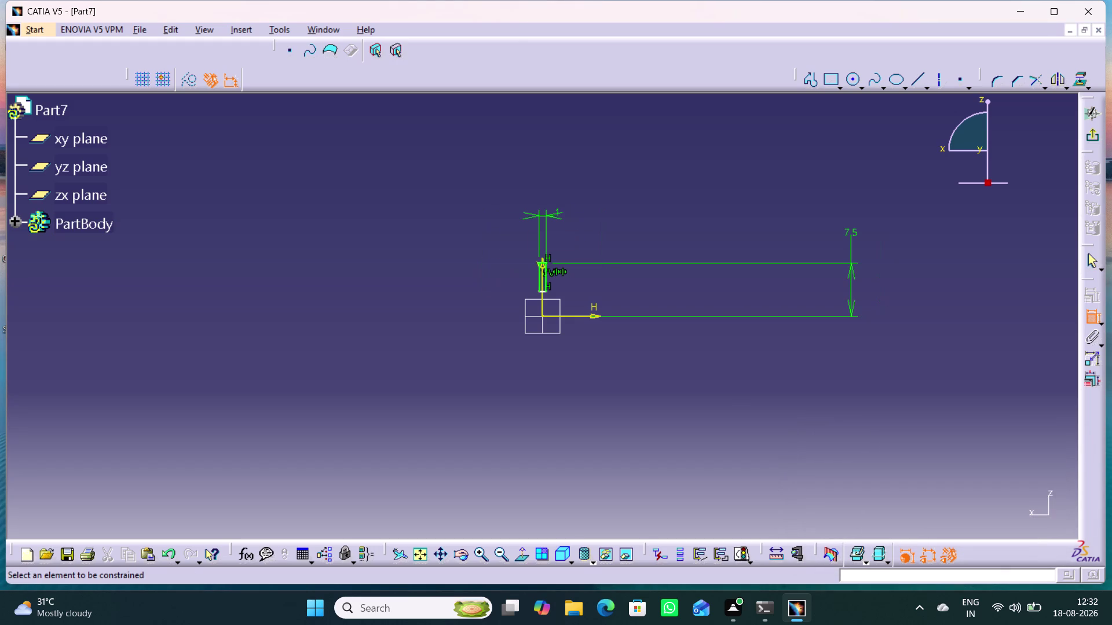
middle_drag(540, 364, 536, 346)
right_click(540, 363)
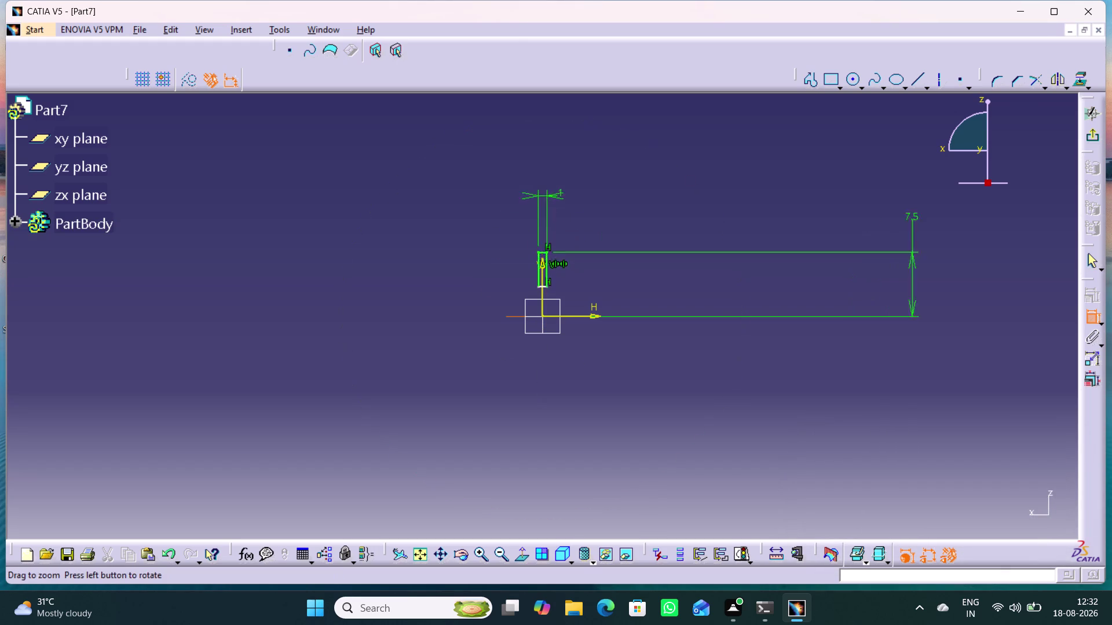
middle_drag(537, 347, 534, 282)
drag(555, 316, 553, 310)
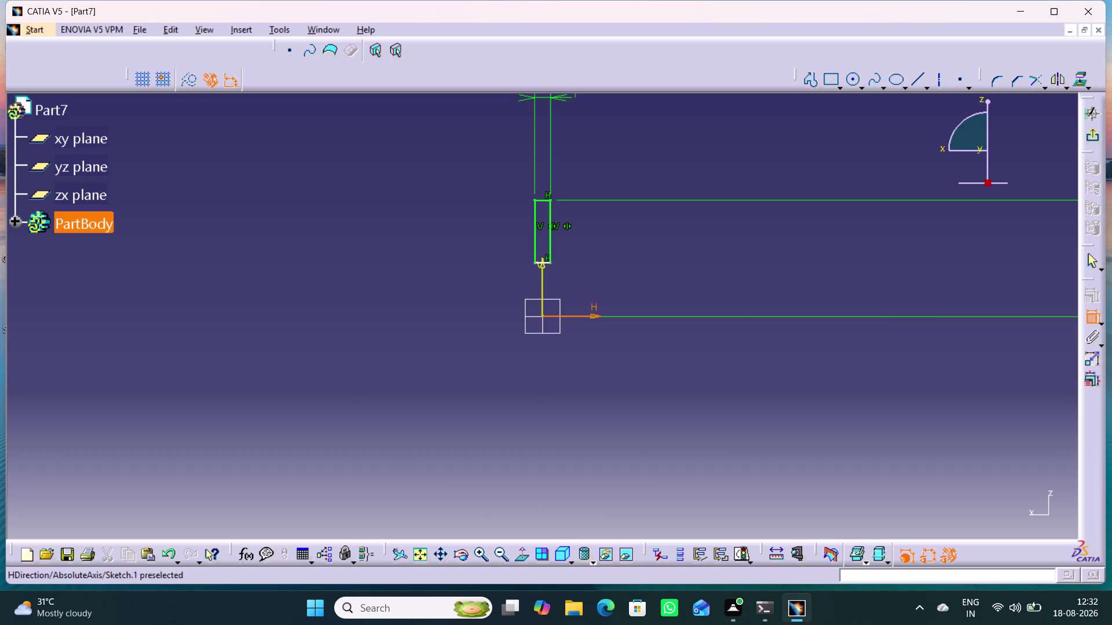
click(548, 262)
click(618, 285)
double_click(615, 281)
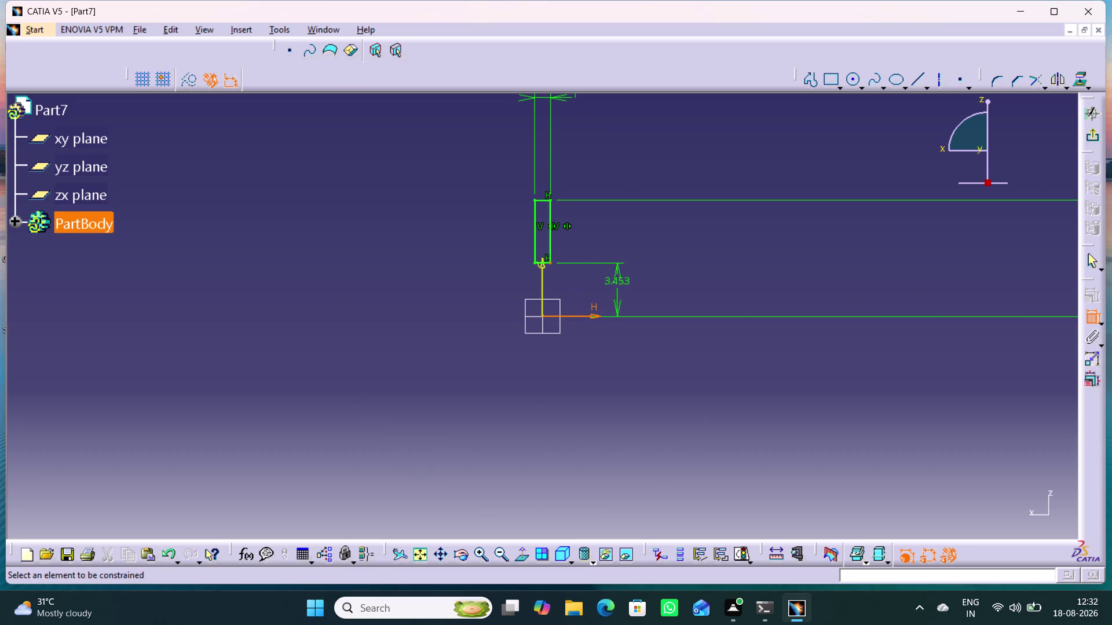
text(3.)
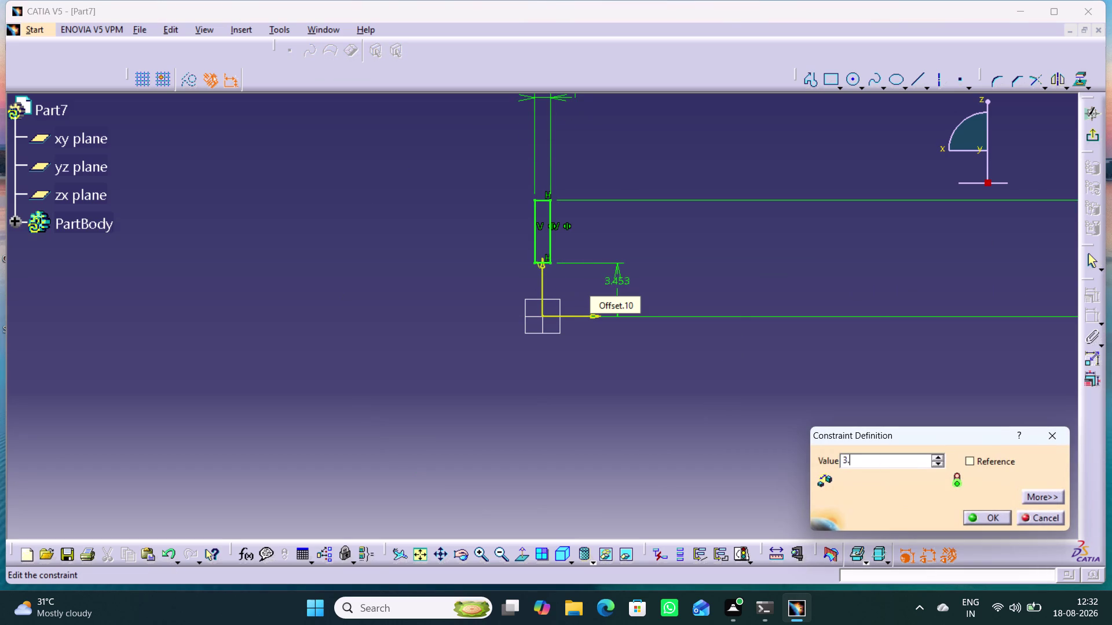
text(75/2)
key(Return)
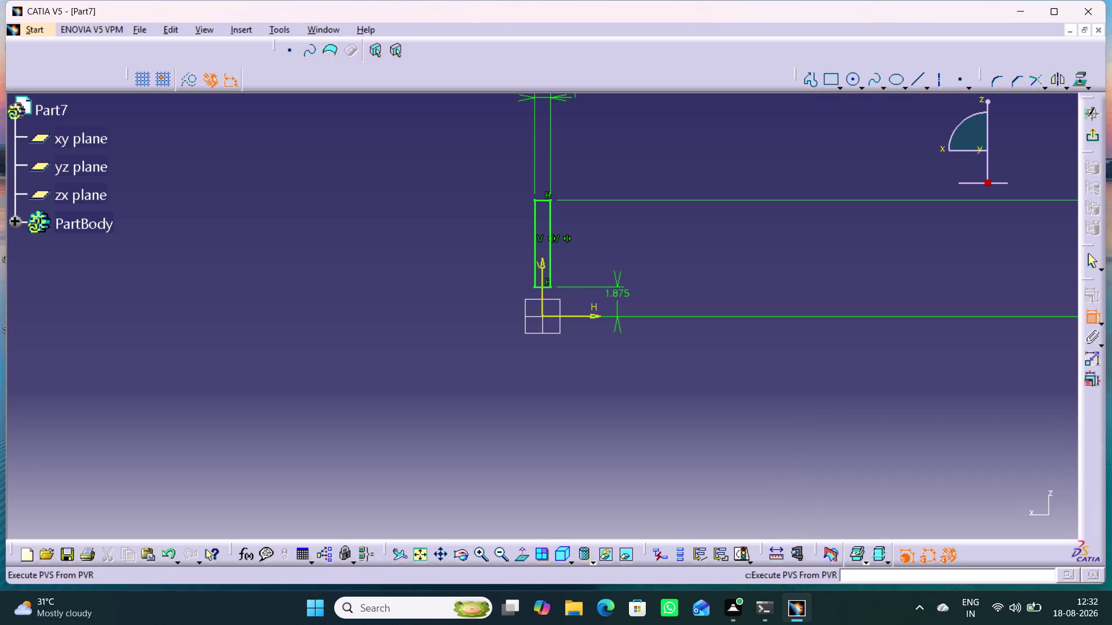
click(1095, 137)
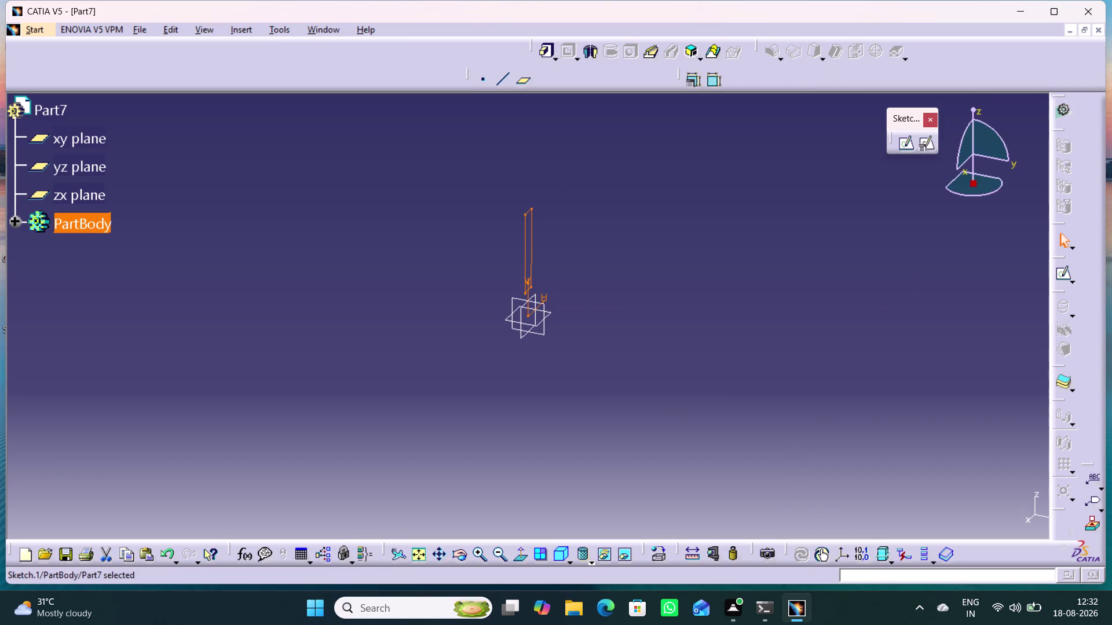
Revolve the thin rectangle 360° about the horizontal axis into a washer.
click(593, 54)
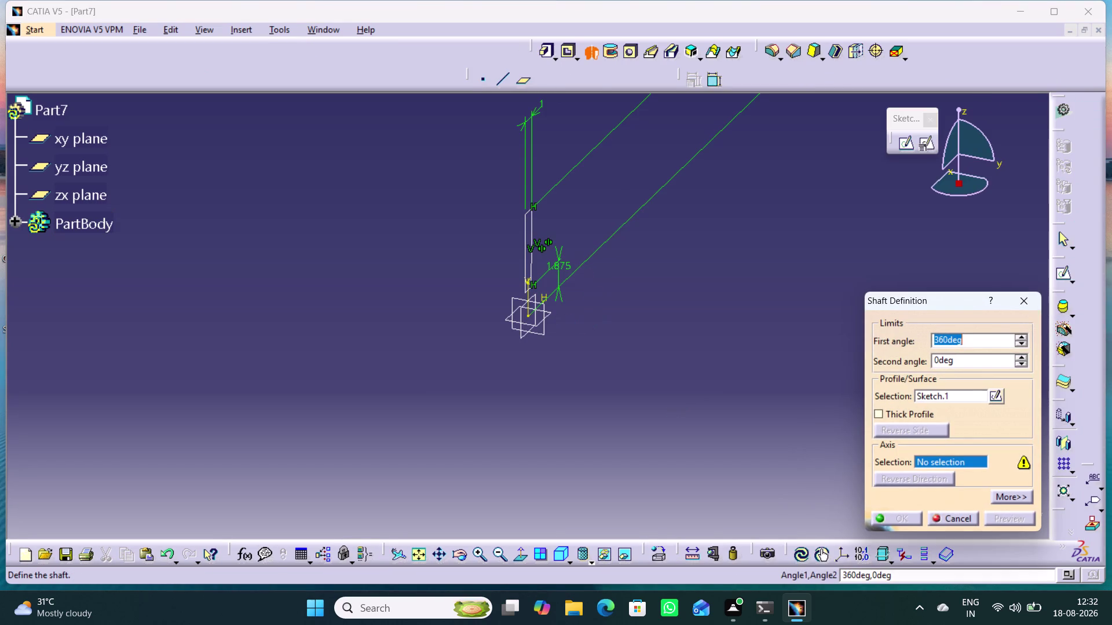
click(532, 311)
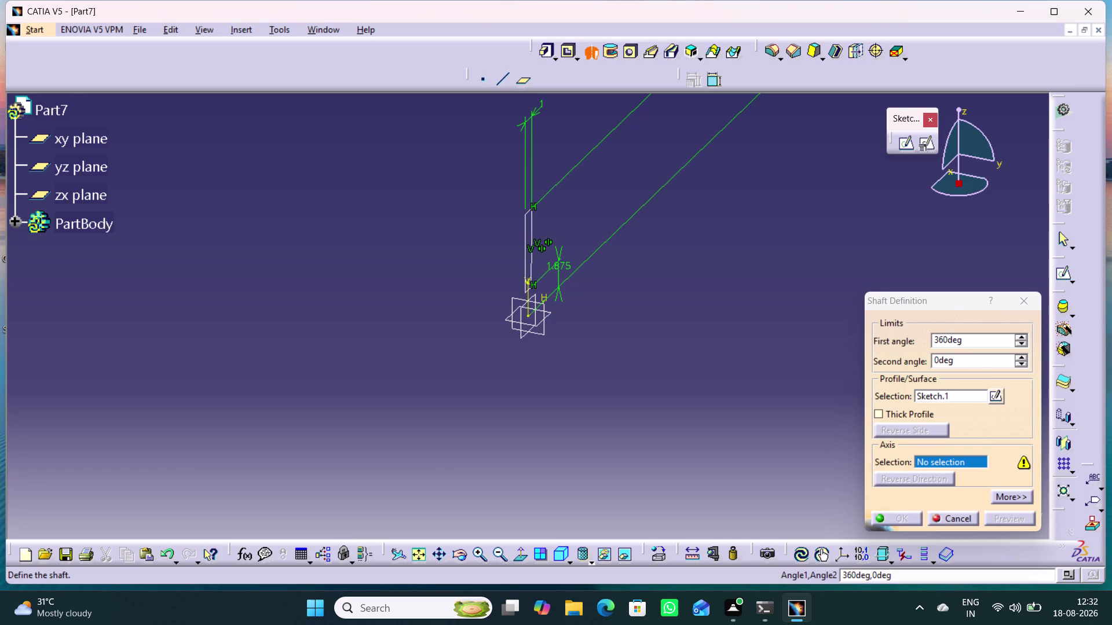
click(532, 315)
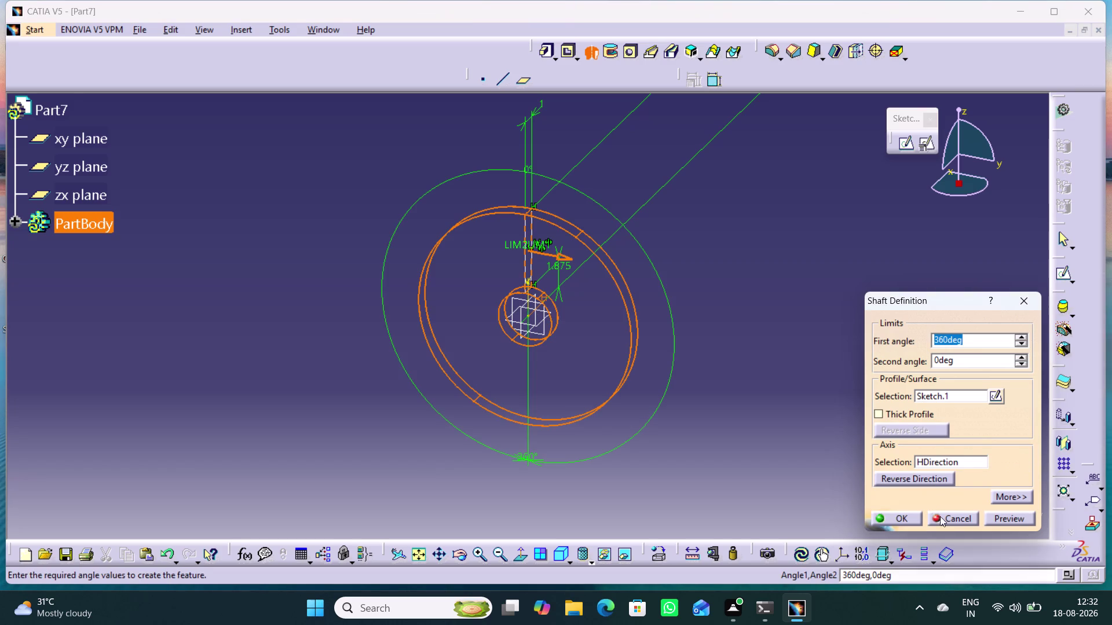
click(1013, 512)
click(898, 516)
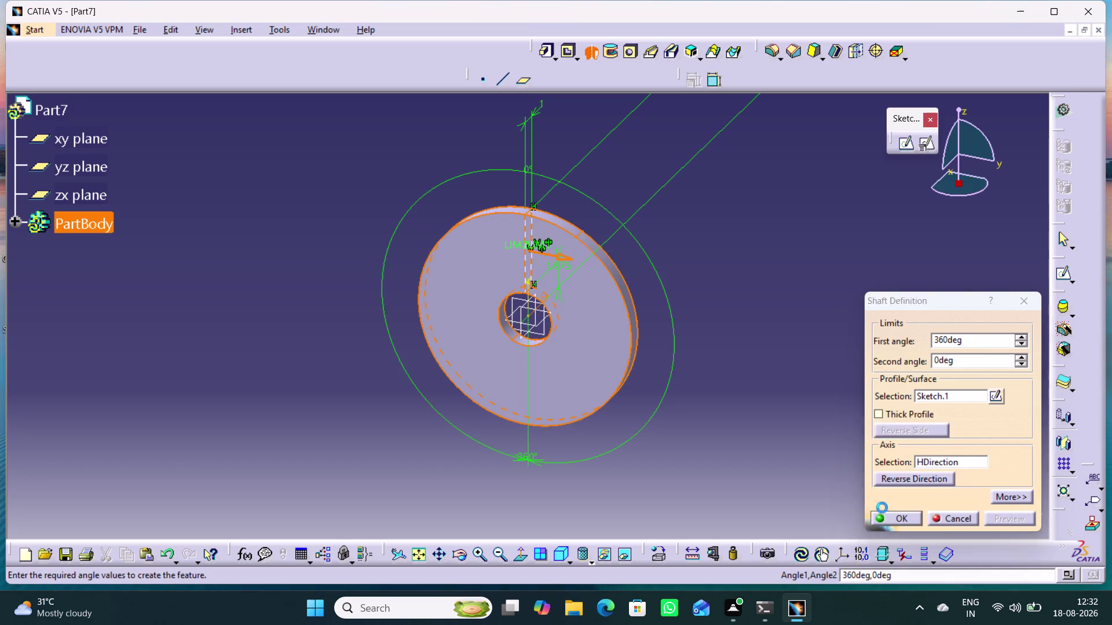
click(796, 436)
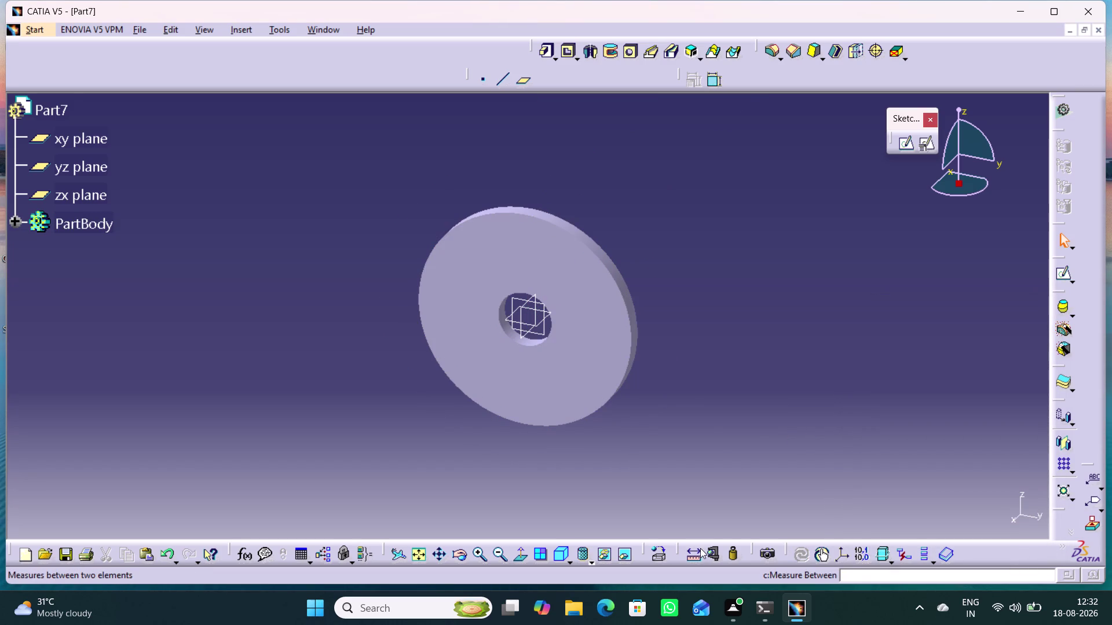
click(662, 550)
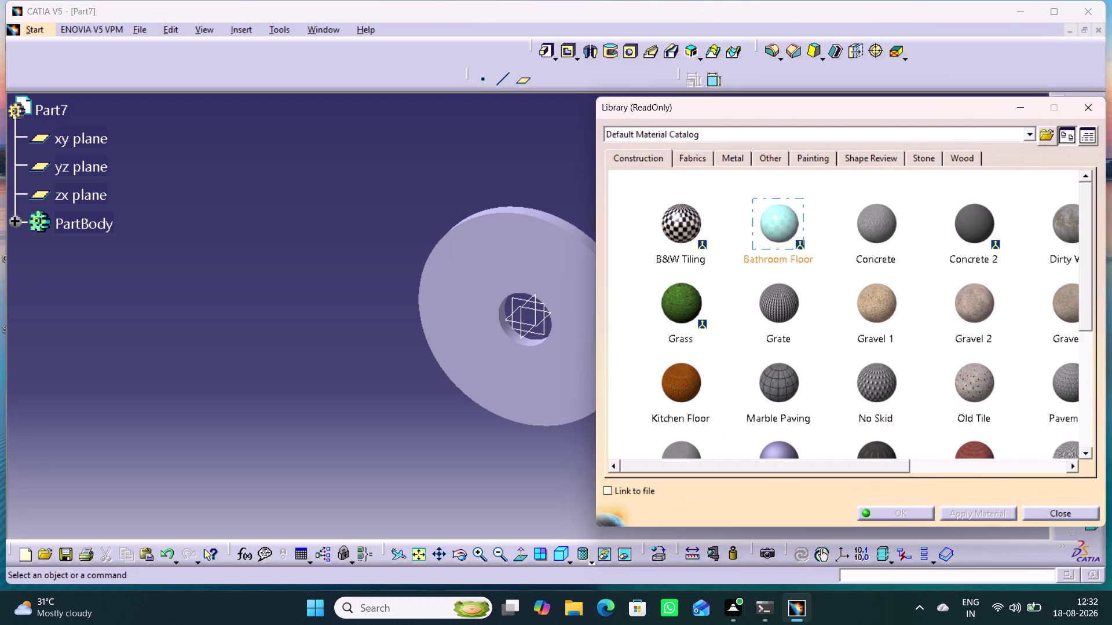
Apply a metal material from the library to the washer.
click(733, 162)
click(680, 237)
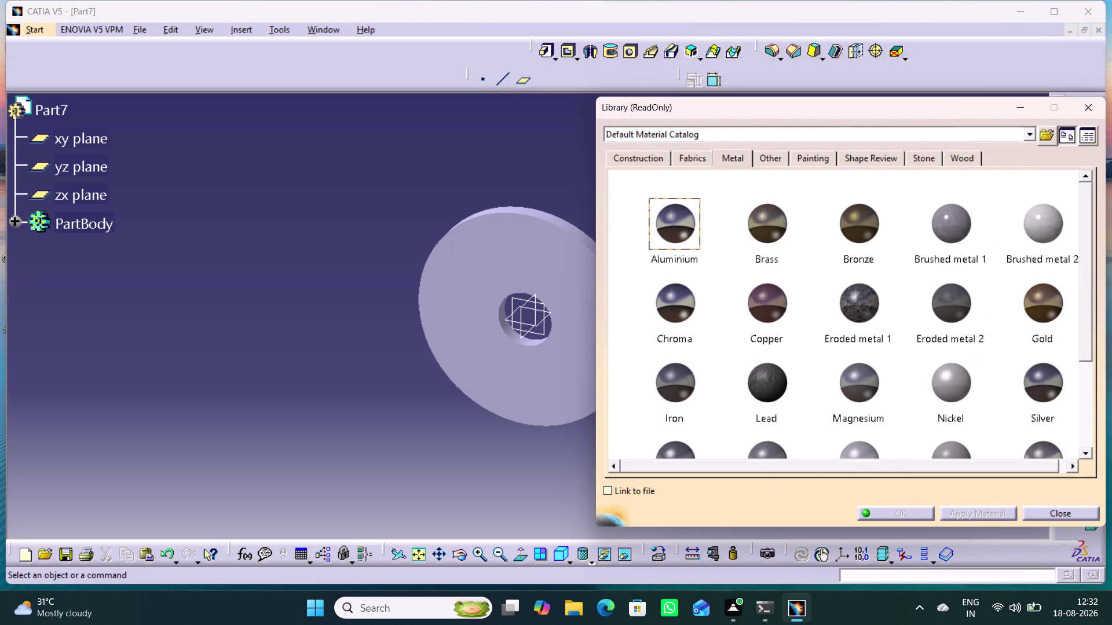
click(74, 228)
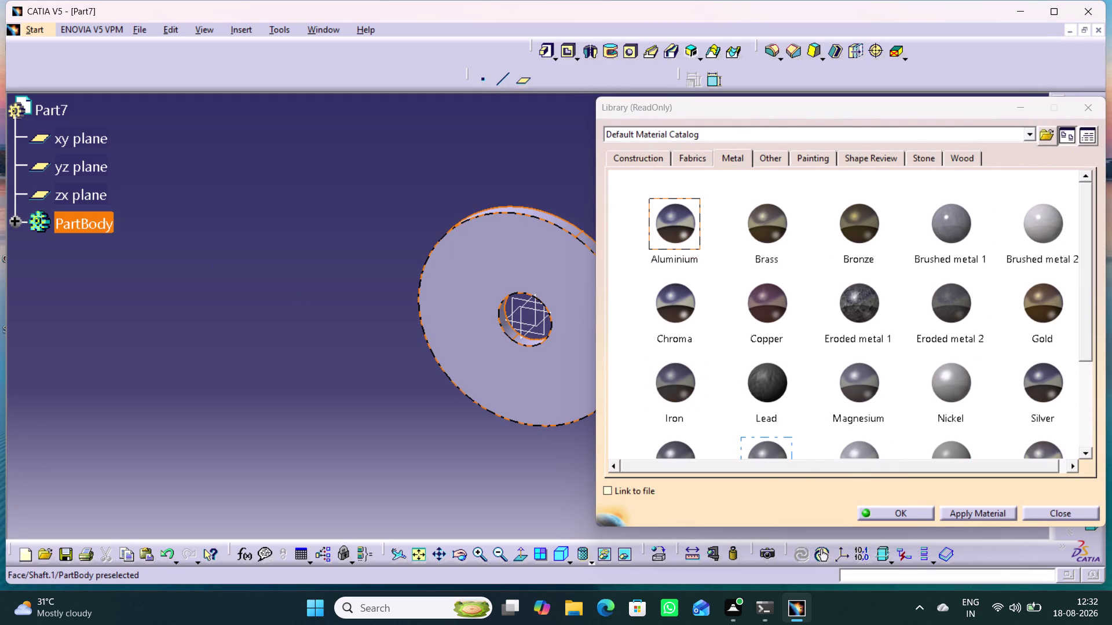
click(890, 510)
click(768, 375)
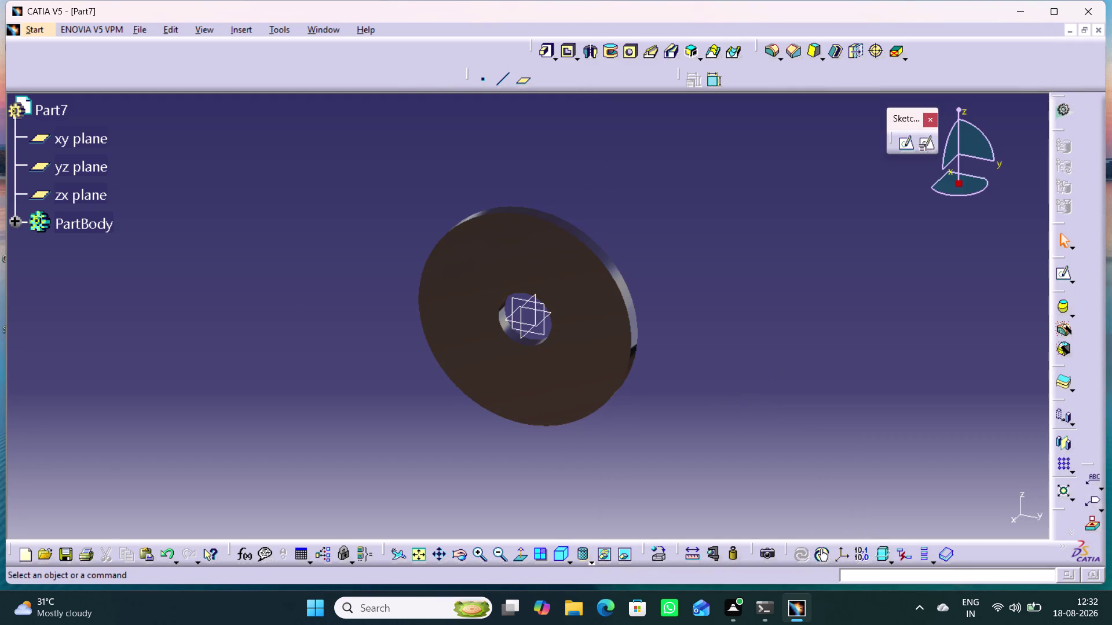
key(ctrl+s)
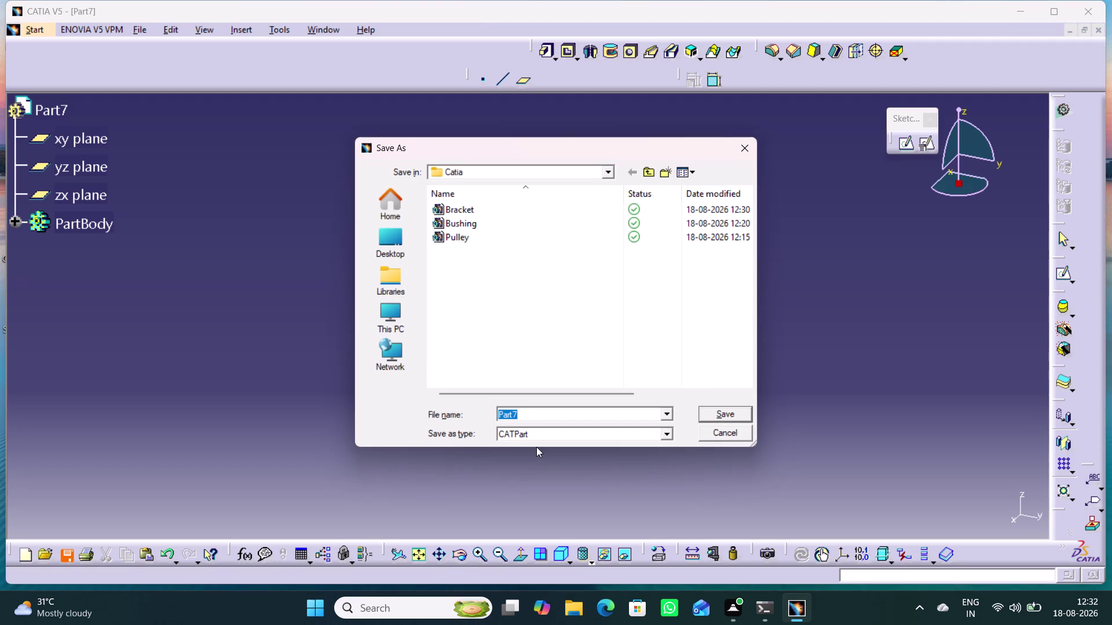
Save the part as Washer.CATPart.
text(W)
text(asher)
key(Return)
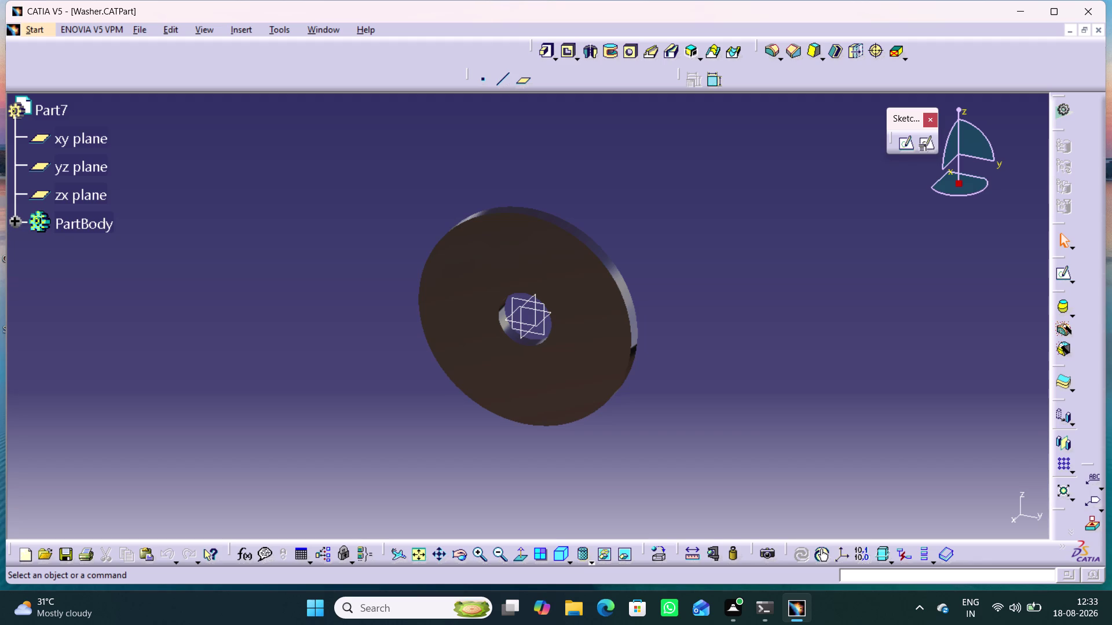
Create a new Part document, Part8, with Ctrl+N.
key(ctrl+n)
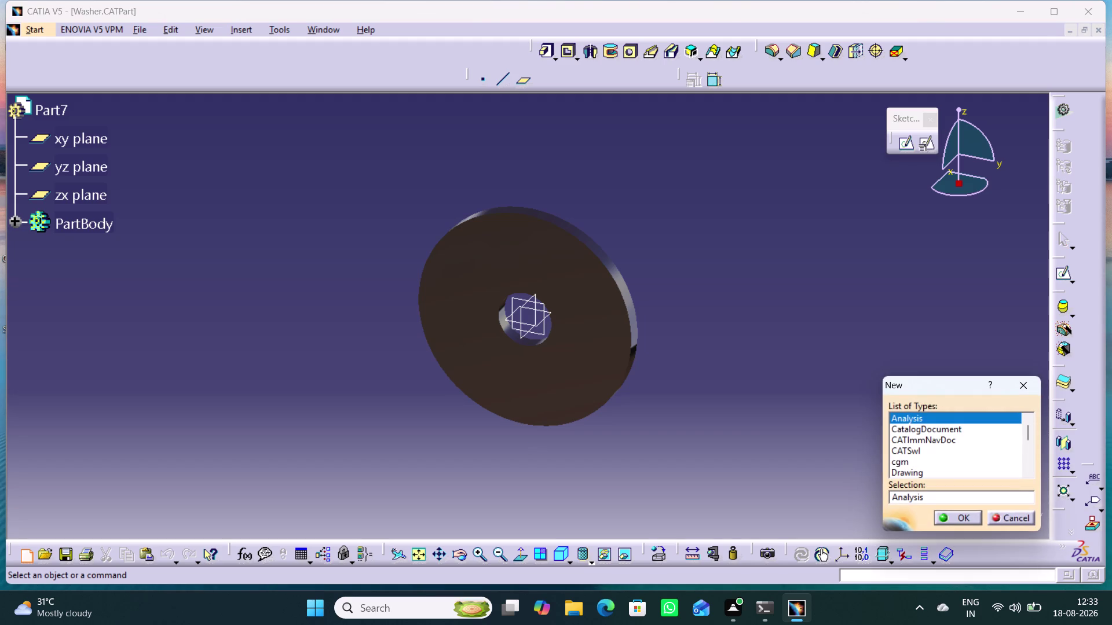
key(Down)
key(Return)
key(Return)
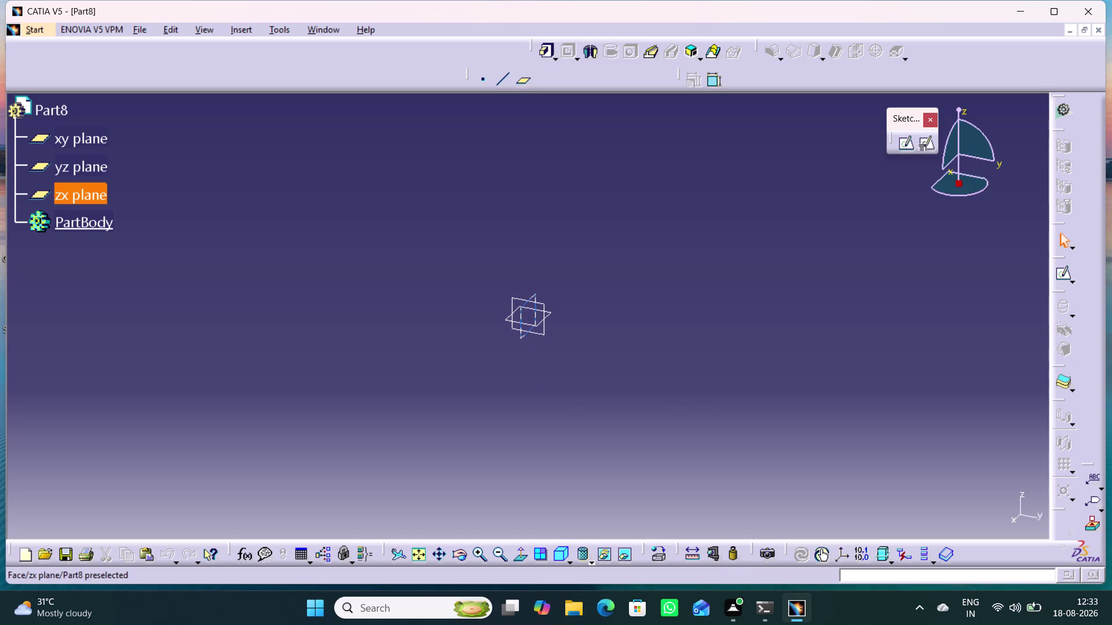
Create a positioned sketch on Part8's xy plane with Swap ticked.
click(523, 340)
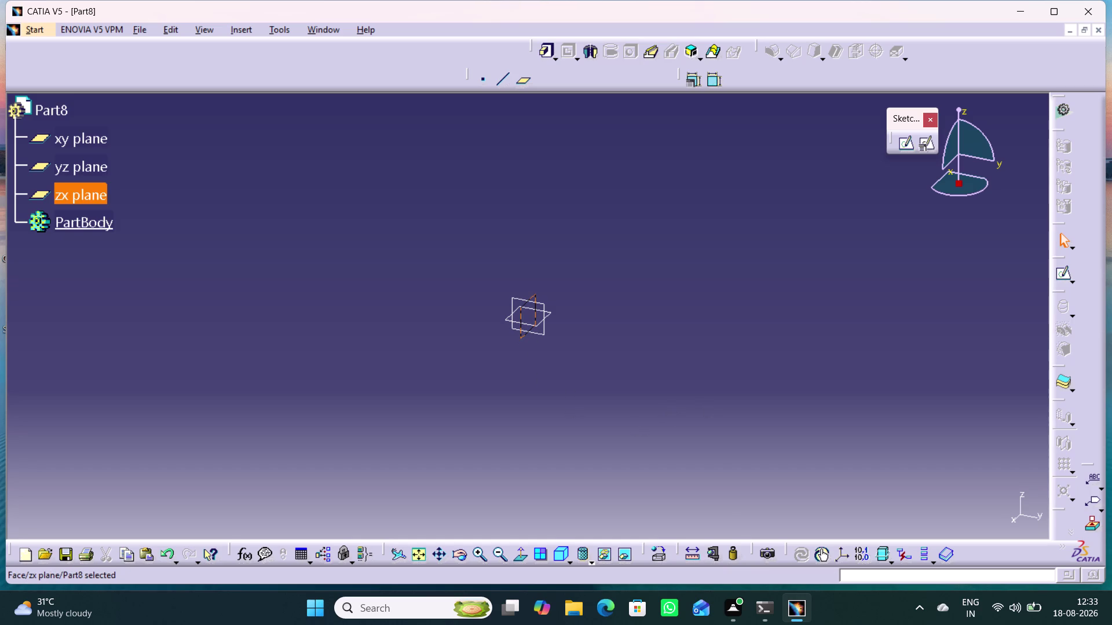
click(643, 393)
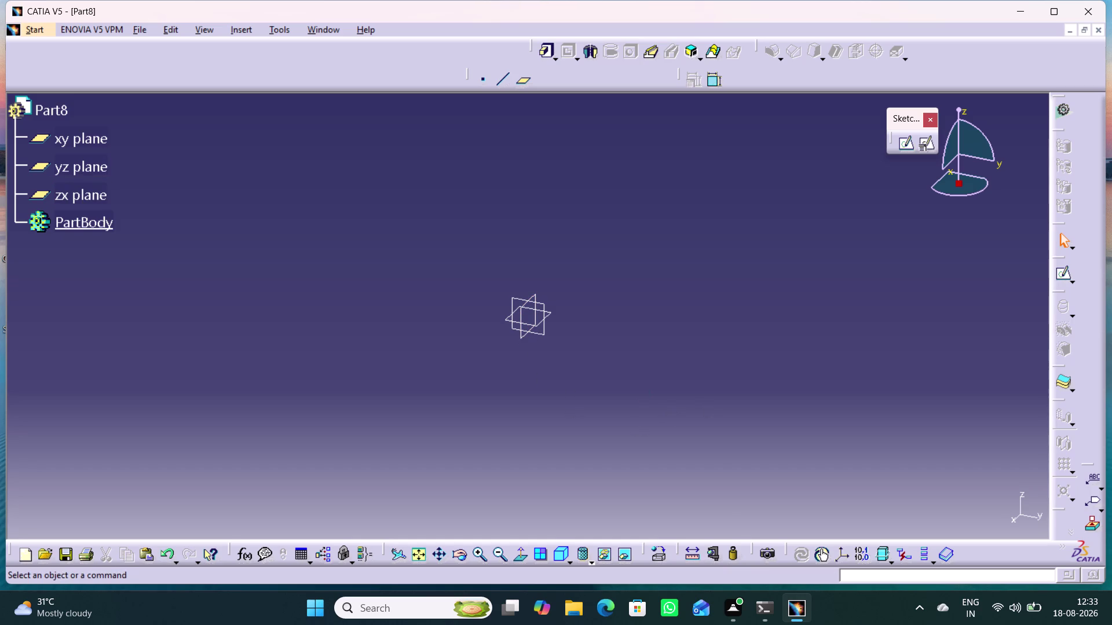
click(536, 323)
click(610, 327)
click(97, 142)
click(929, 145)
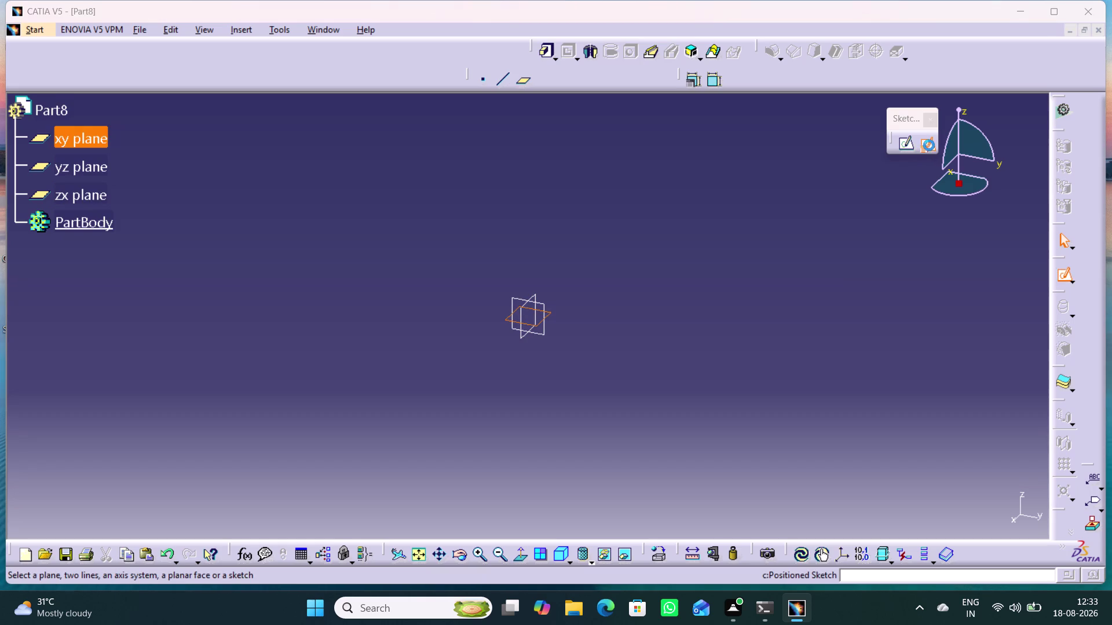
click(986, 498)
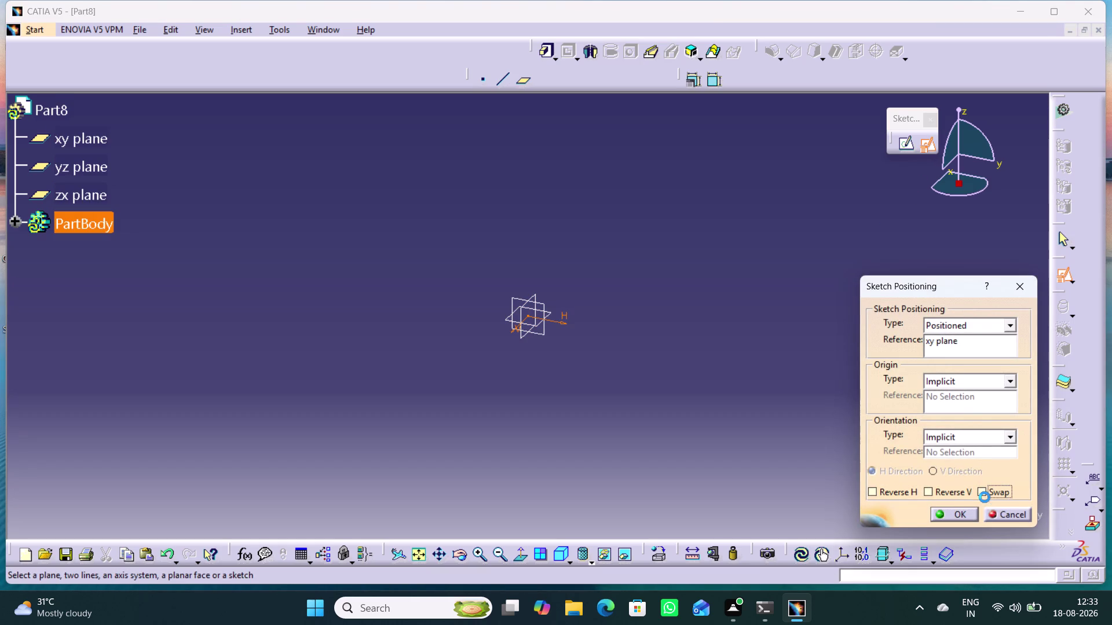
click(948, 492)
click(955, 514)
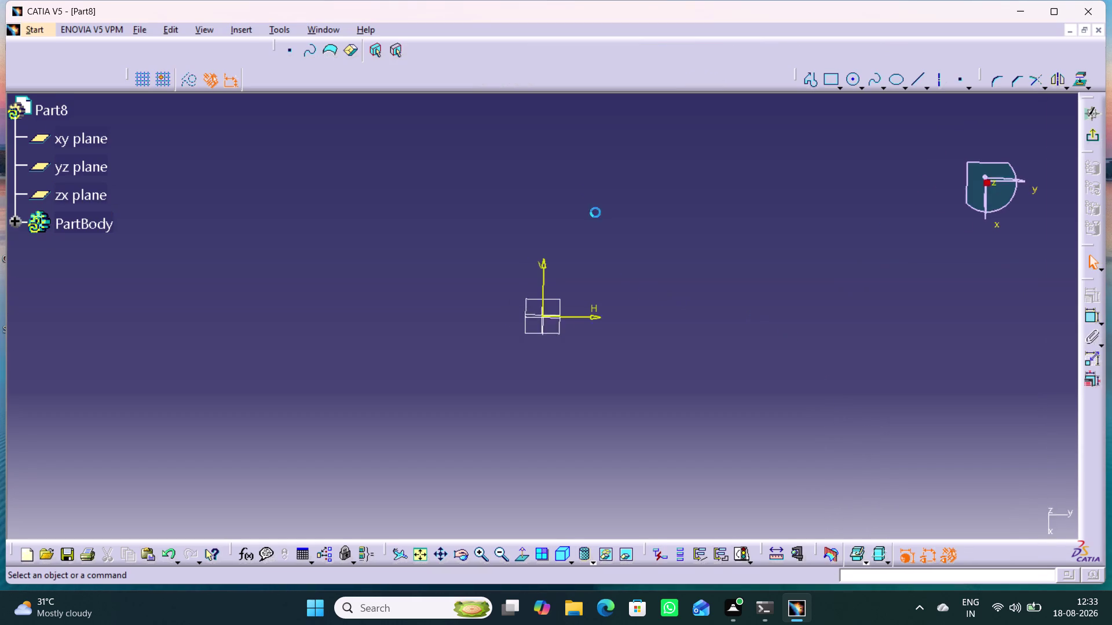
click(842, 85)
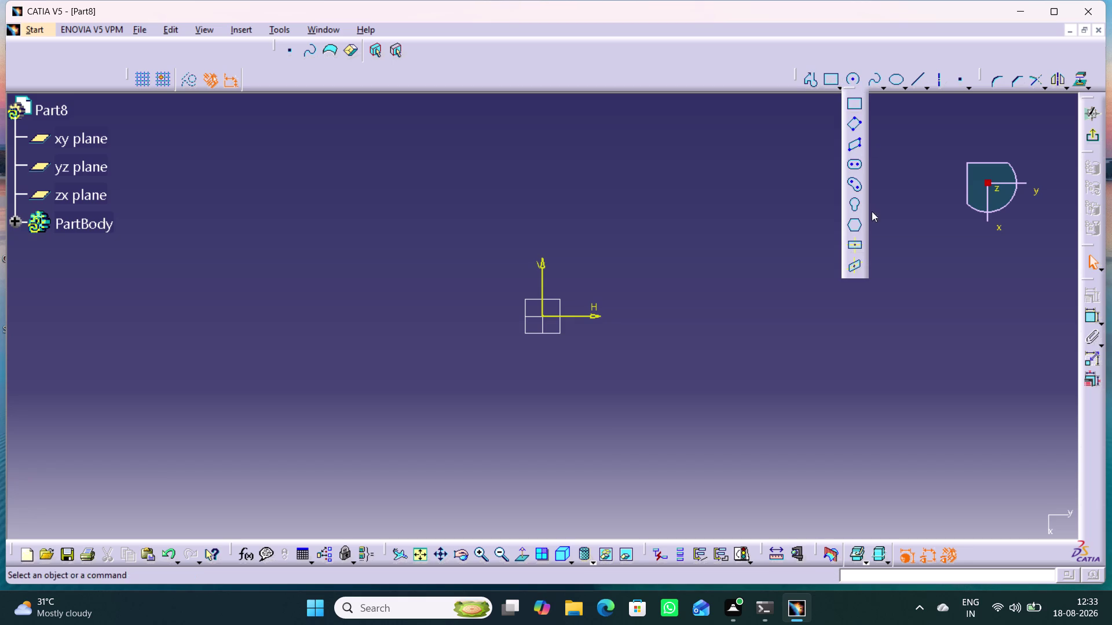
Draw a hexagon centred at the sketch origin.
click(852, 222)
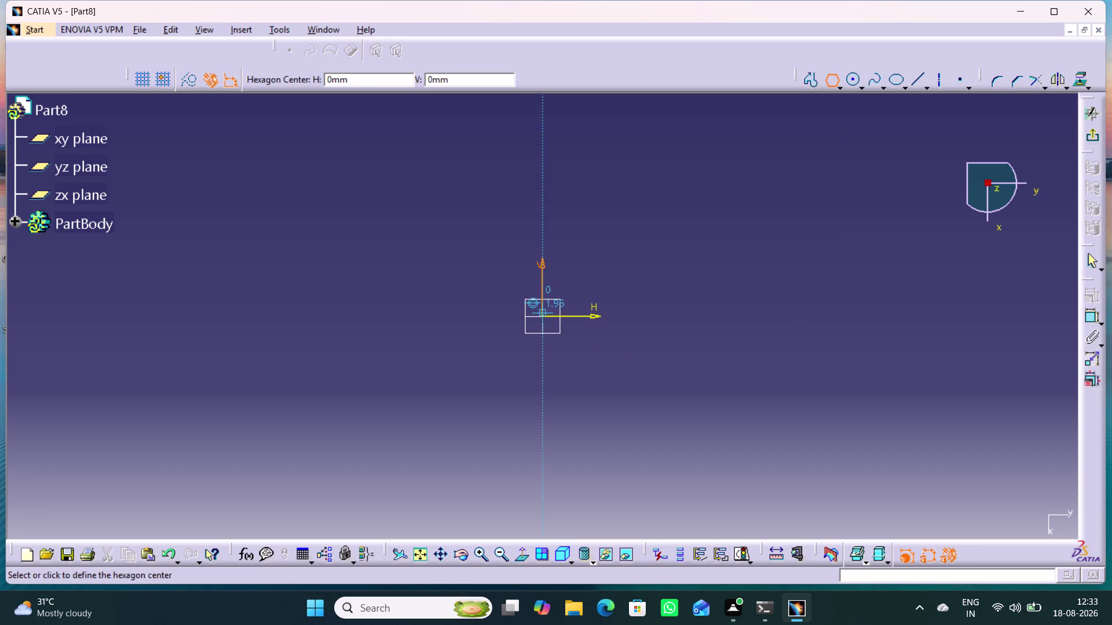
click(542, 316)
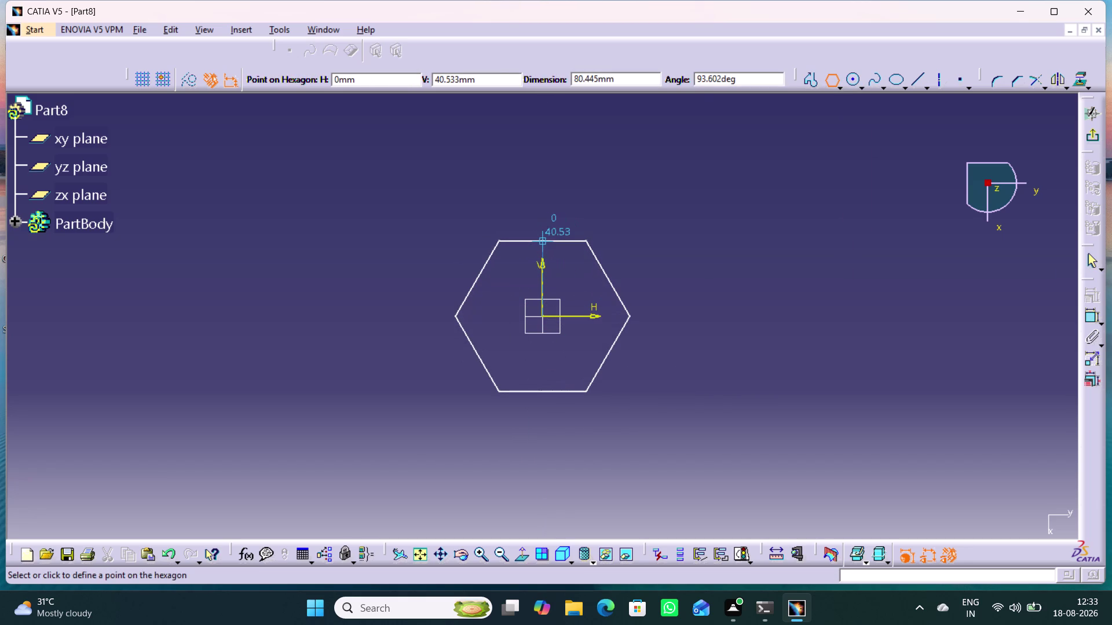
click(545, 241)
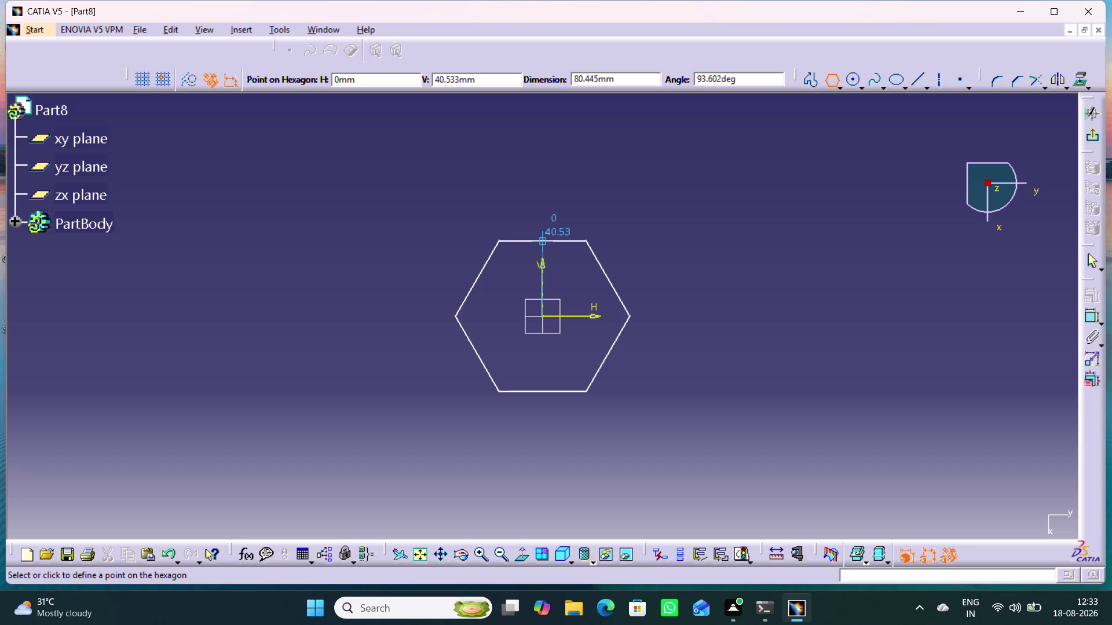
click(817, 262)
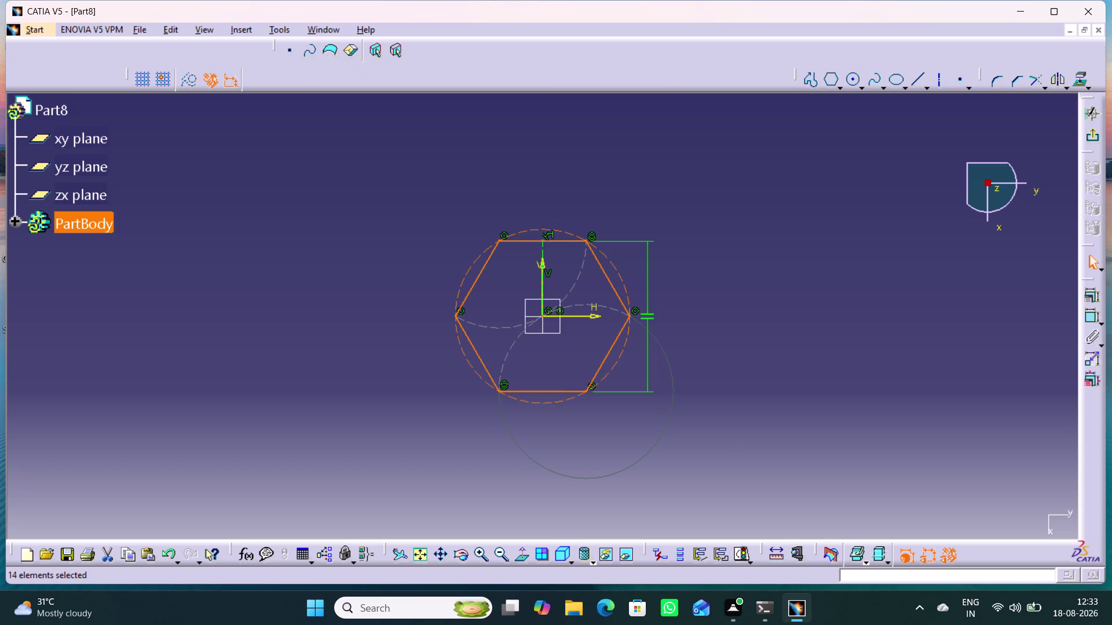
click(1093, 316)
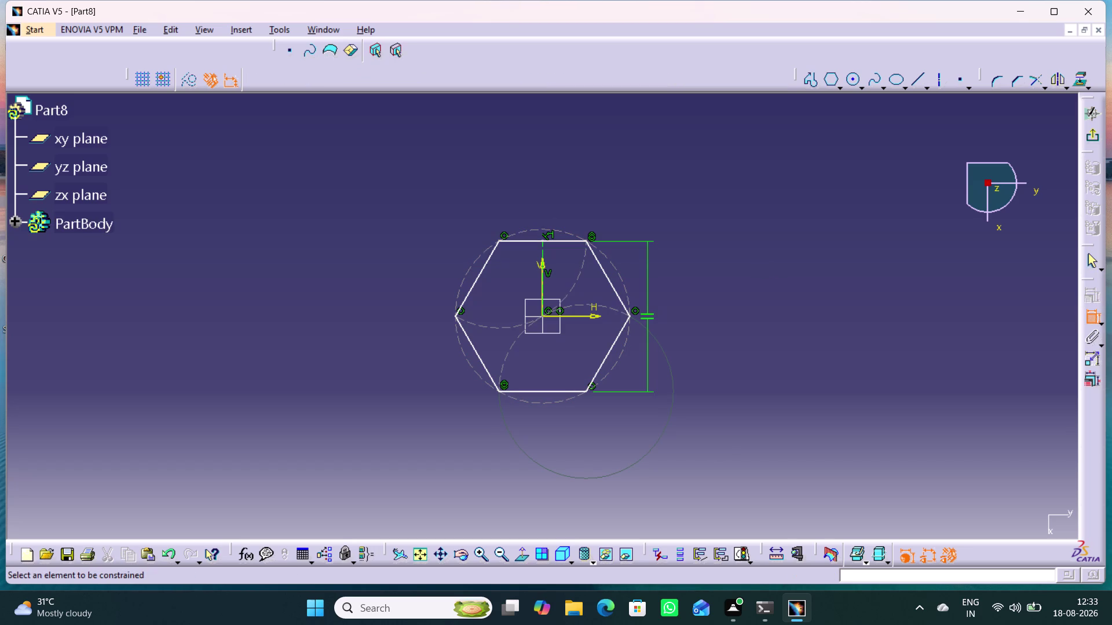
Constrain the hexagon's vertical distance between top and bottom flats to 8.
click(587, 394)
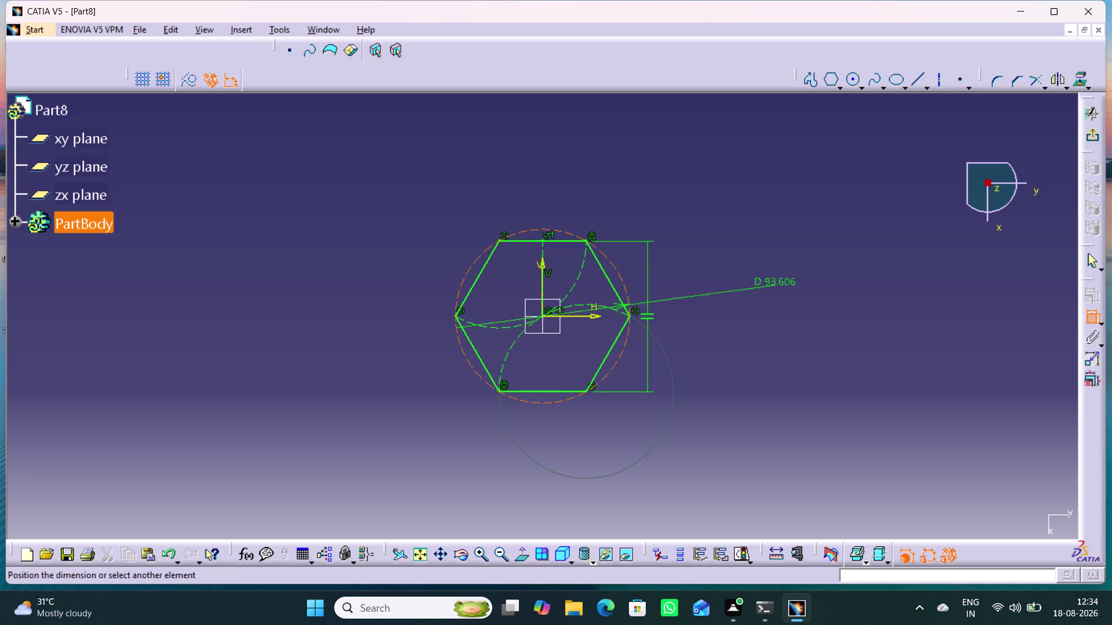
click(586, 240)
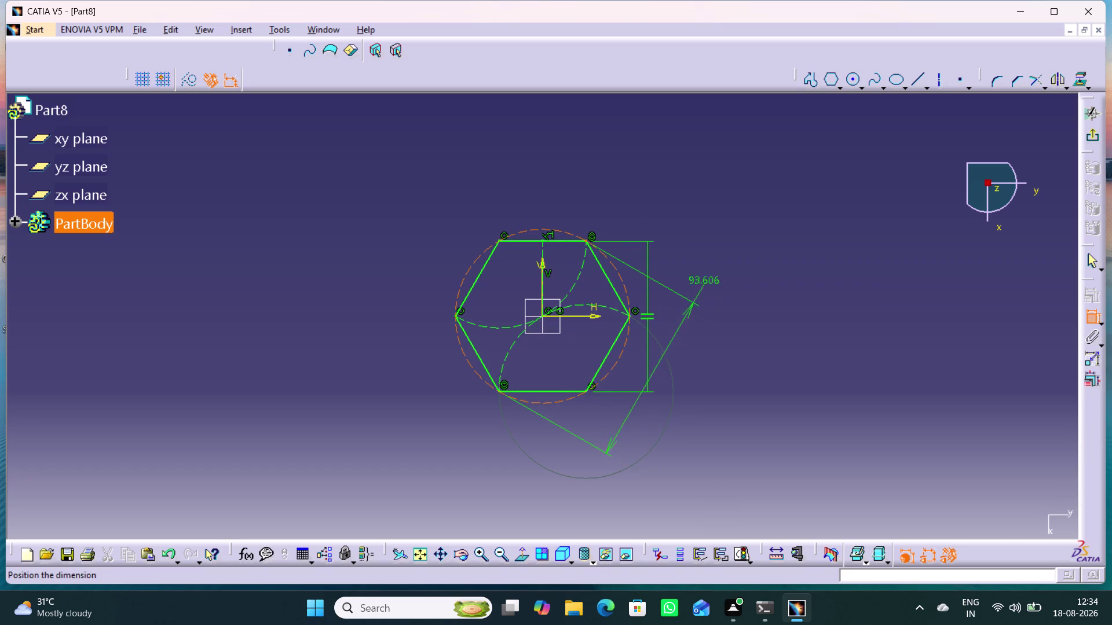
right_click(704, 268)
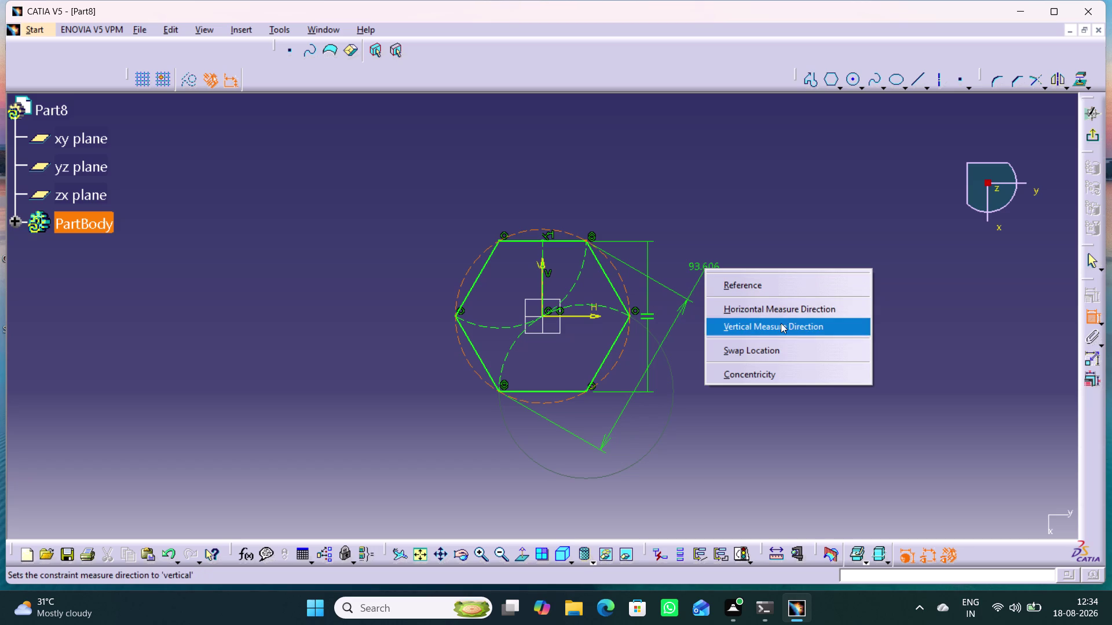
click(776, 327)
click(682, 310)
double_click(685, 305)
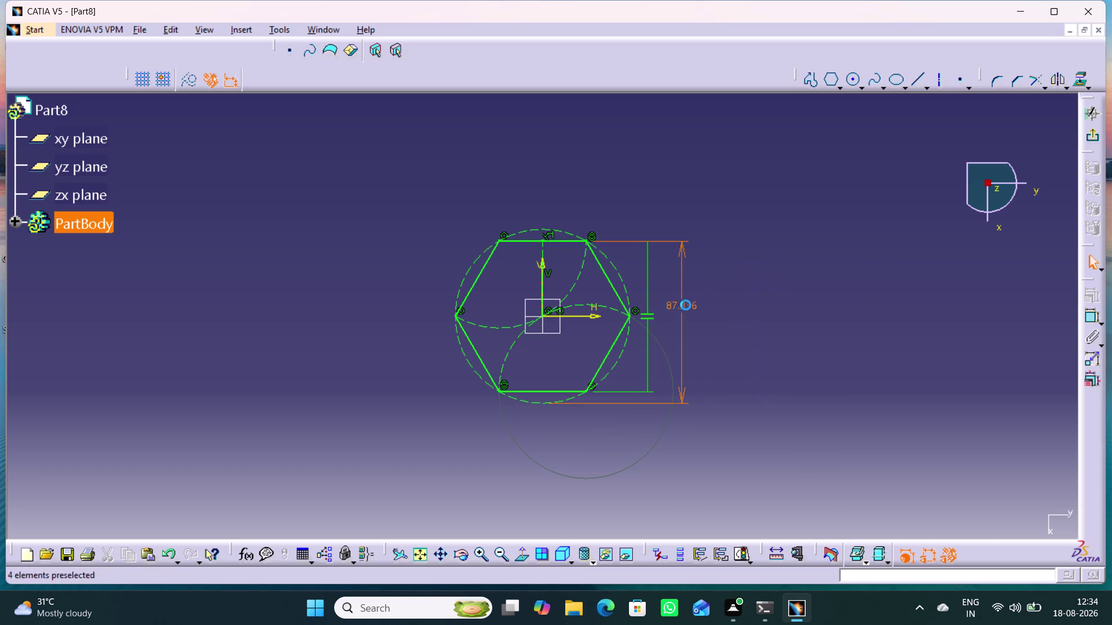
key(8)
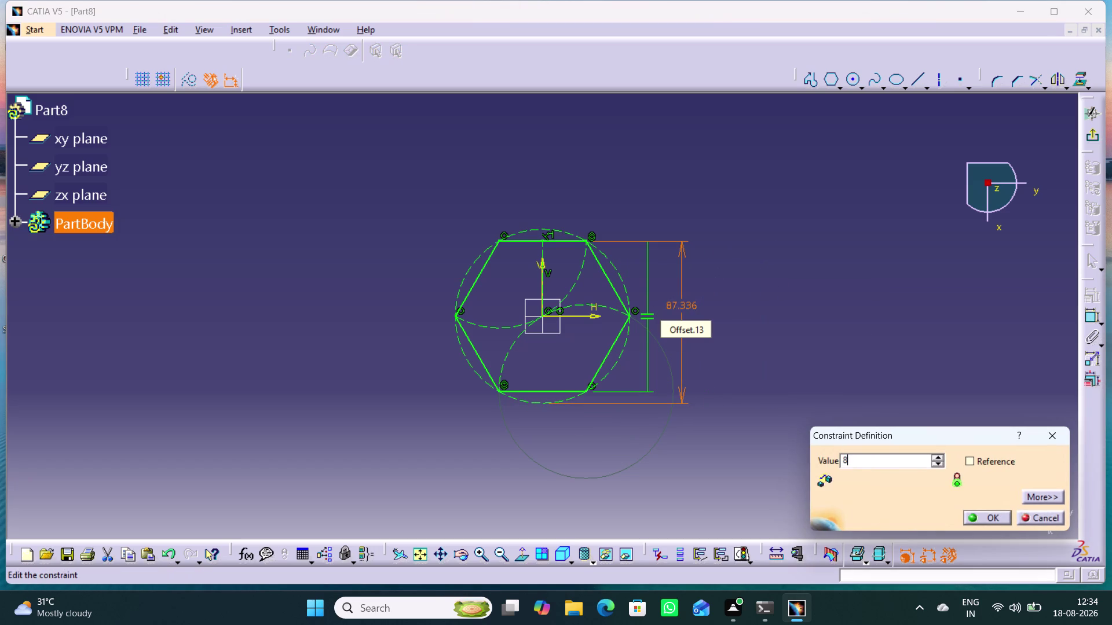
key(Return)
Move the 8 dimension beside the hexagon, recentre the view, and exit the sketch.
click(537, 373)
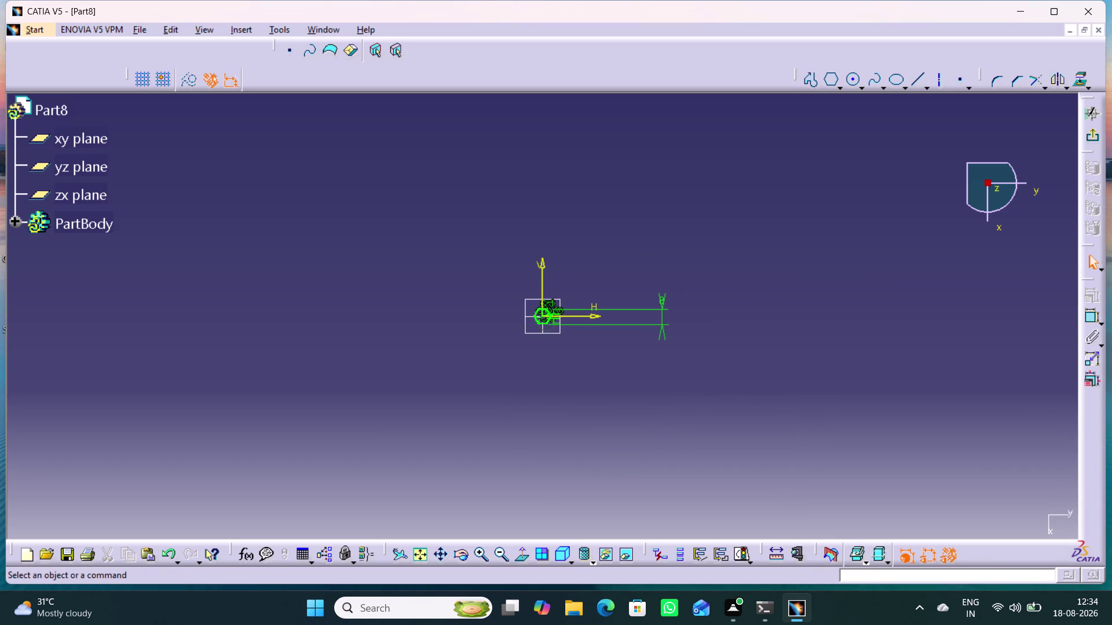
middle_drag(543, 376, 550, 370)
right_click(542, 376)
middle_drag(581, 425, 581, 423)
right_click(581, 425)
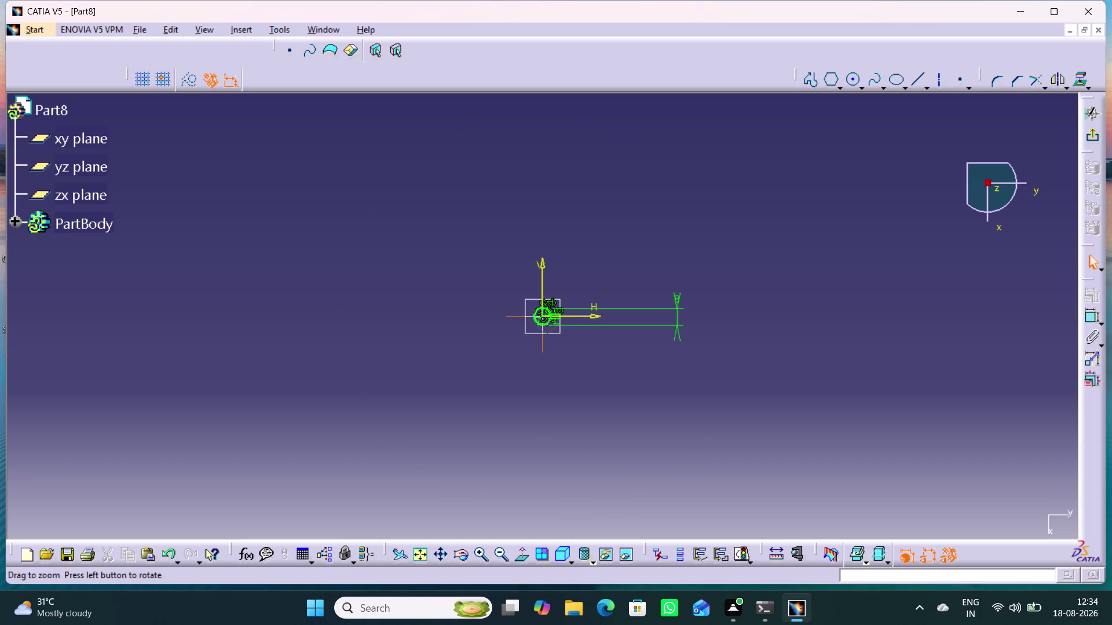
middle_drag(581, 423, 556, 227)
middle_drag(736, 473, 687, 470)
middle_drag(594, 467, 312, 458)
middle_drag(935, 468, 851, 460)
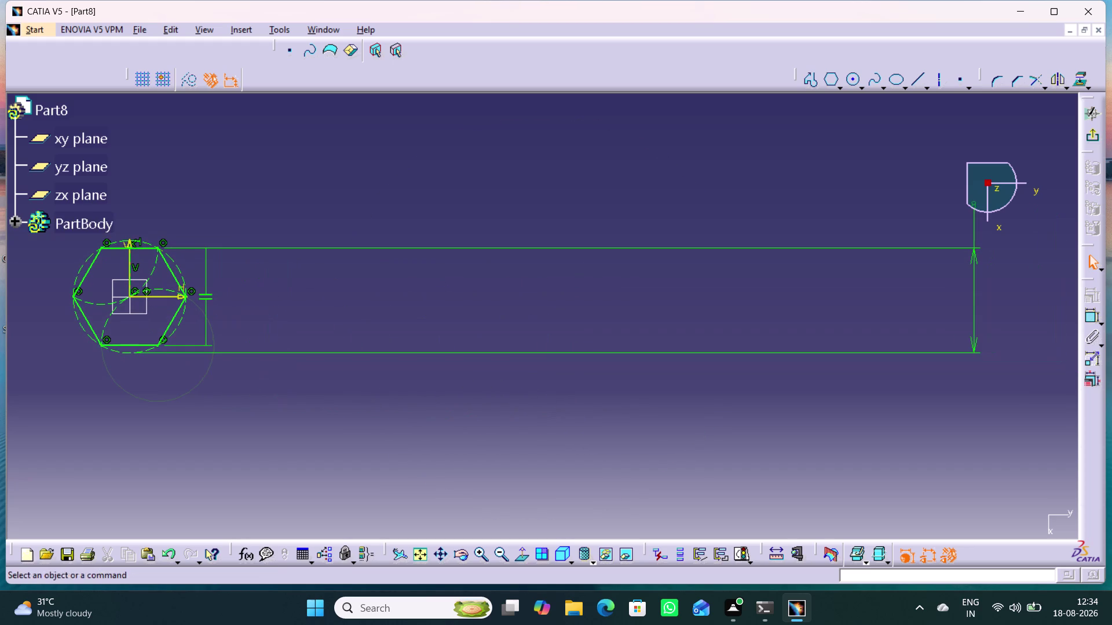
drag(970, 279, 783, 306)
drag(974, 258, 261, 299)
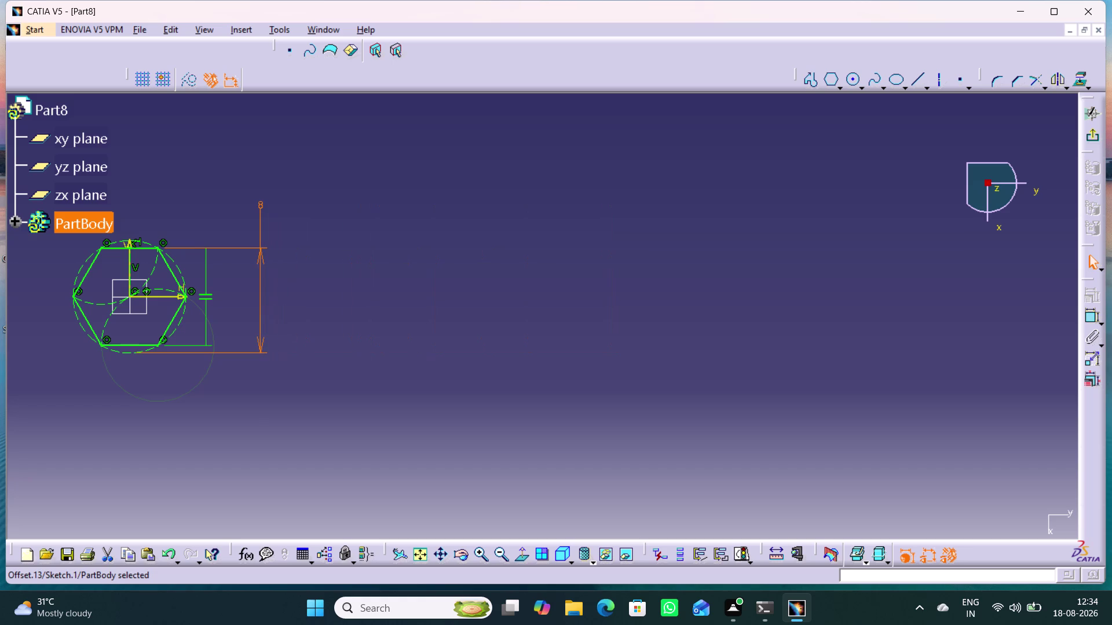
click(348, 403)
middle_drag(249, 408, 574, 432)
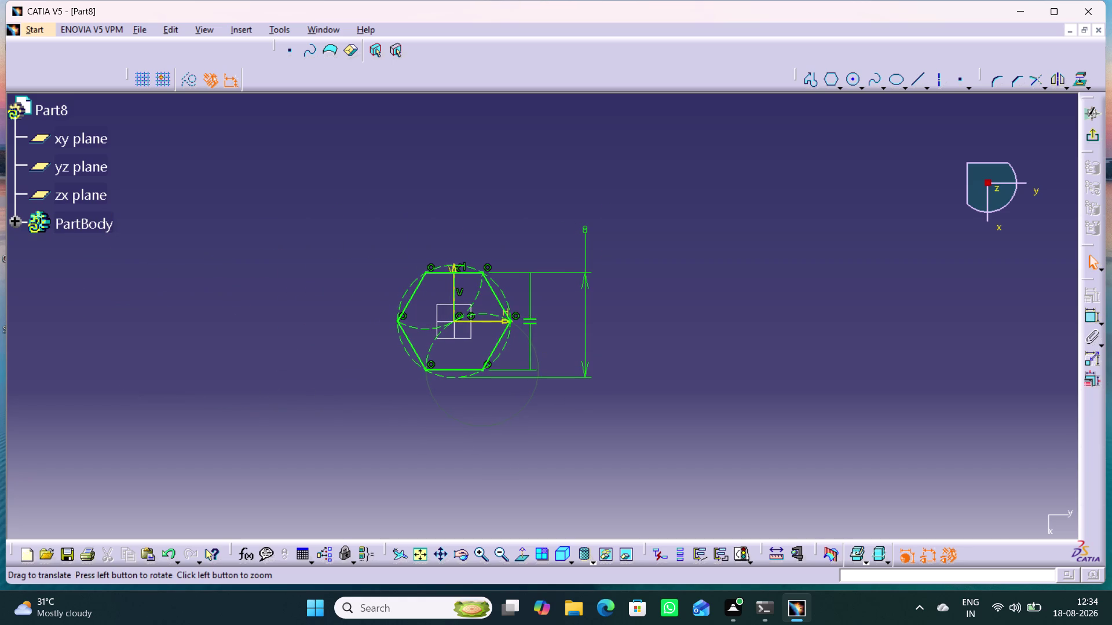
click(1097, 138)
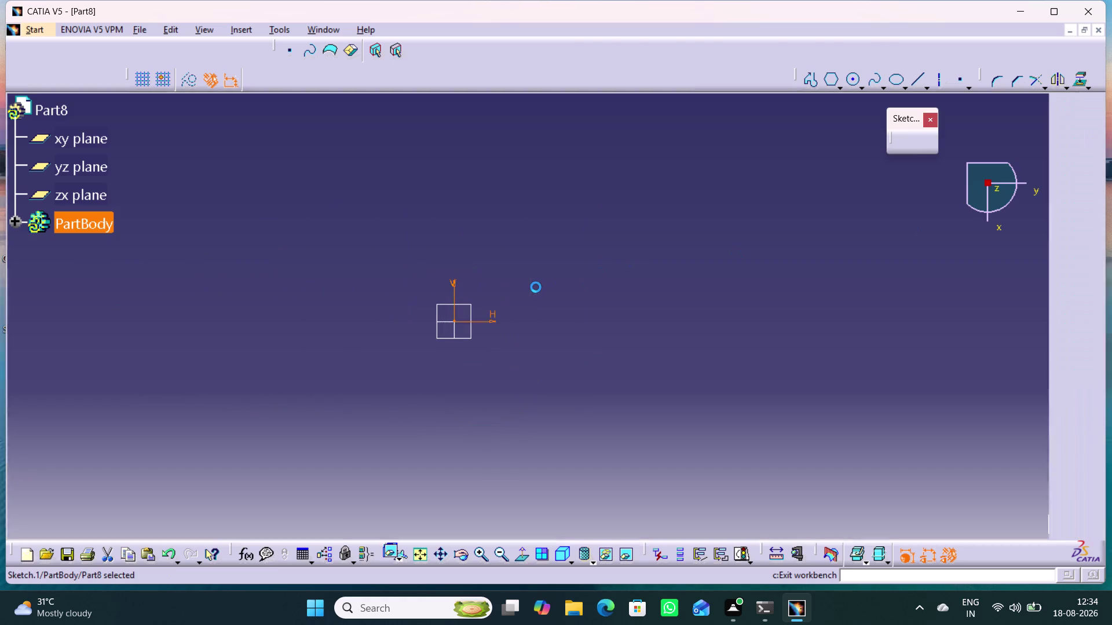
Cancel the pad and reopen the hexagon sketch for editing.
click(547, 52)
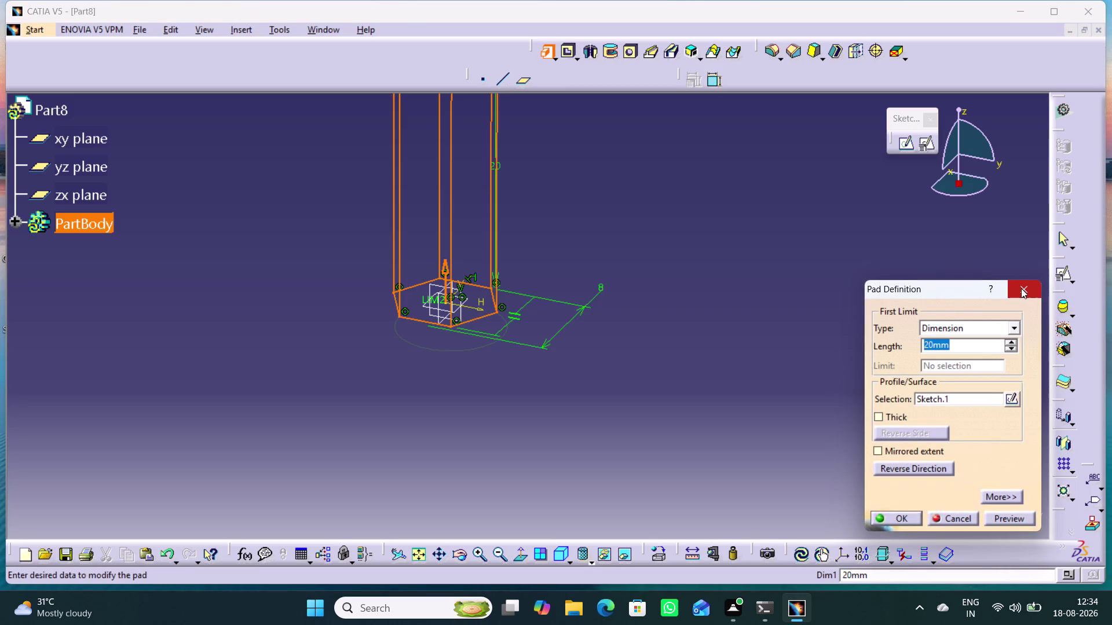
click(1021, 288)
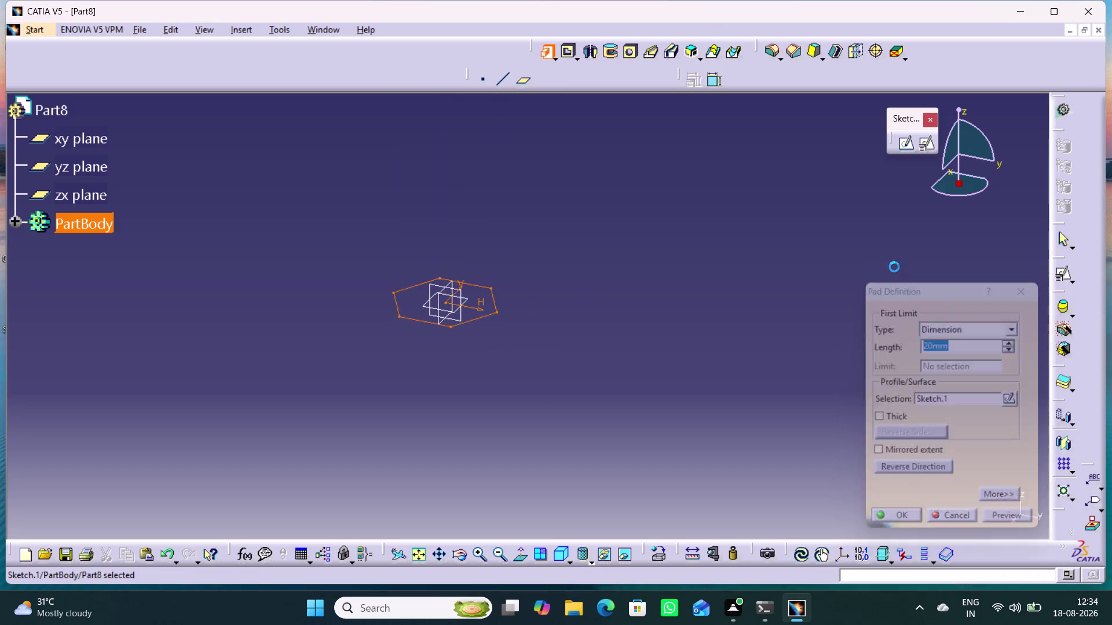
click(784, 310)
double_click(477, 318)
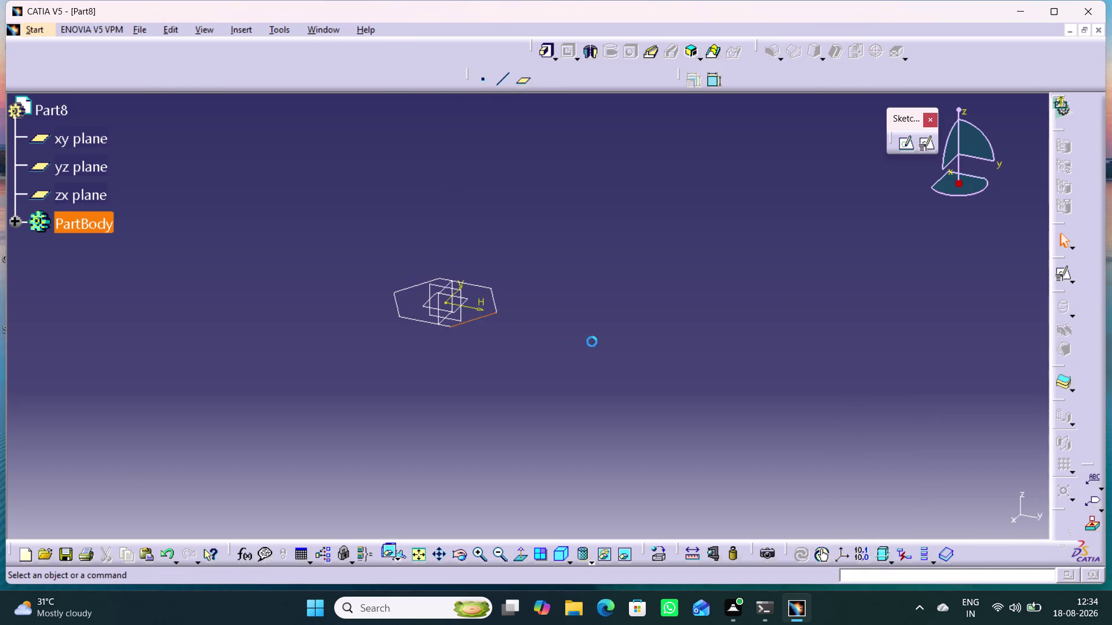
click(611, 417)
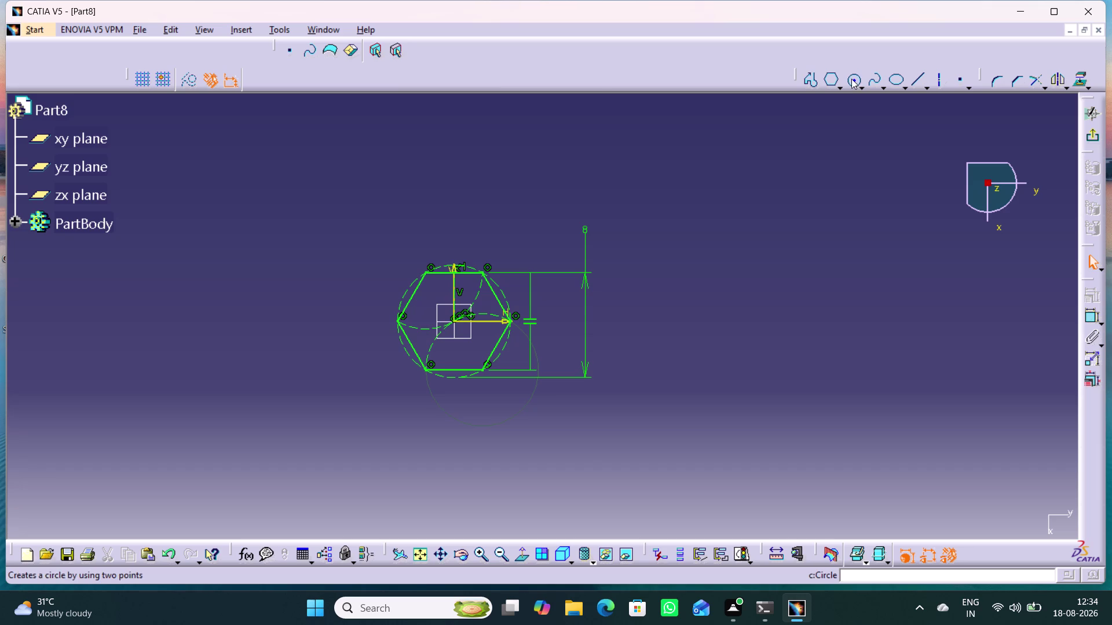
Draw a 3.75-diameter circle at the hexagon's centre and exit the sketch.
click(851, 78)
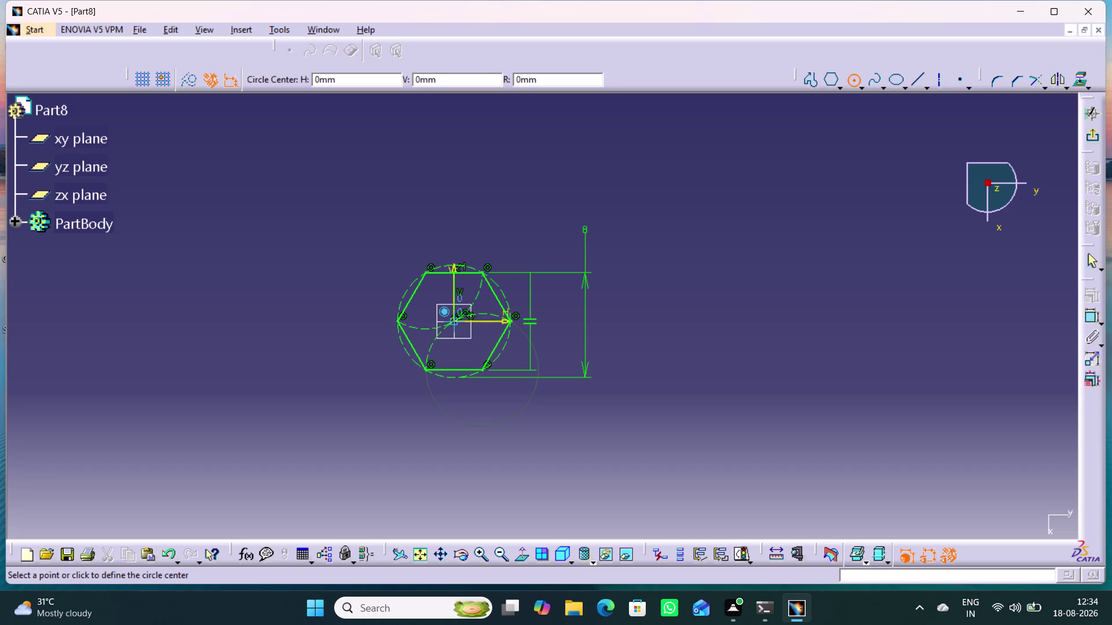
click(456, 323)
click(473, 336)
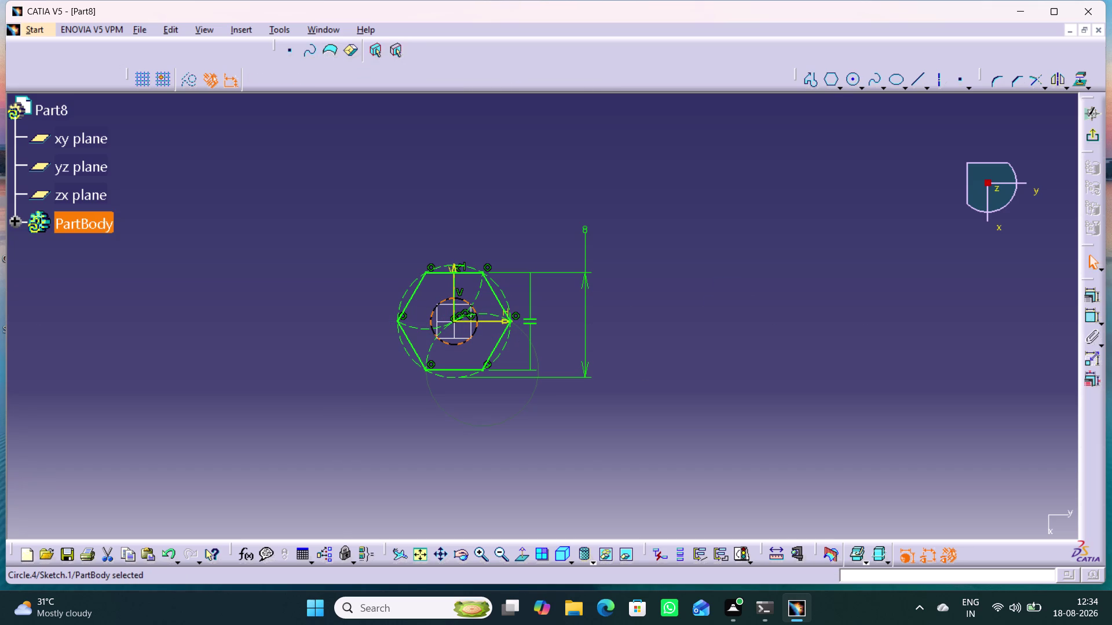
click(1089, 316)
click(478, 236)
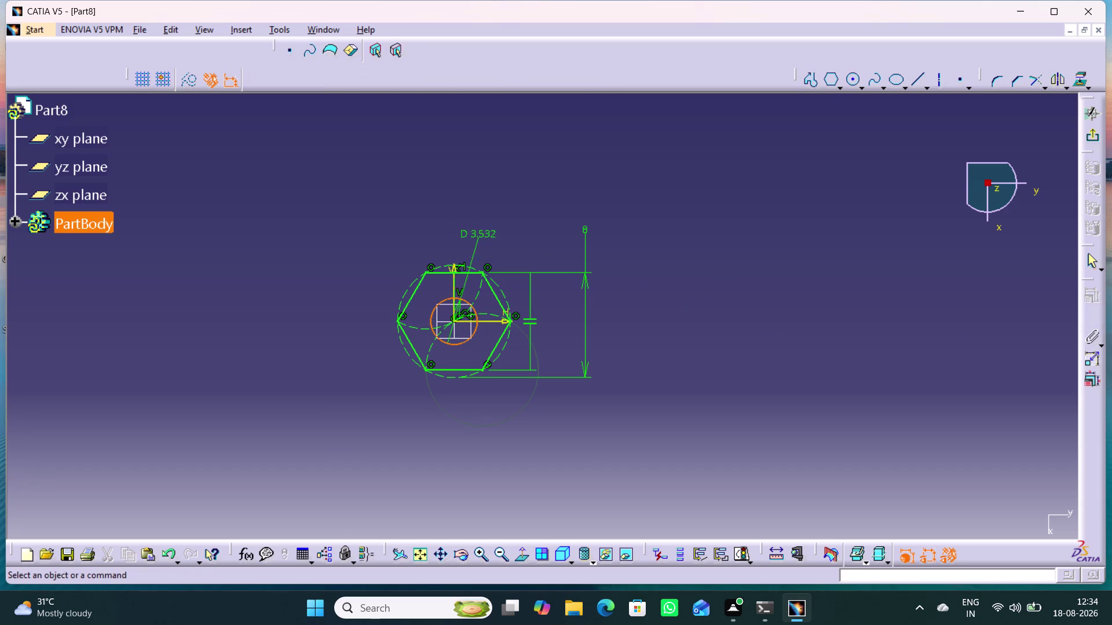
double_click(479, 231)
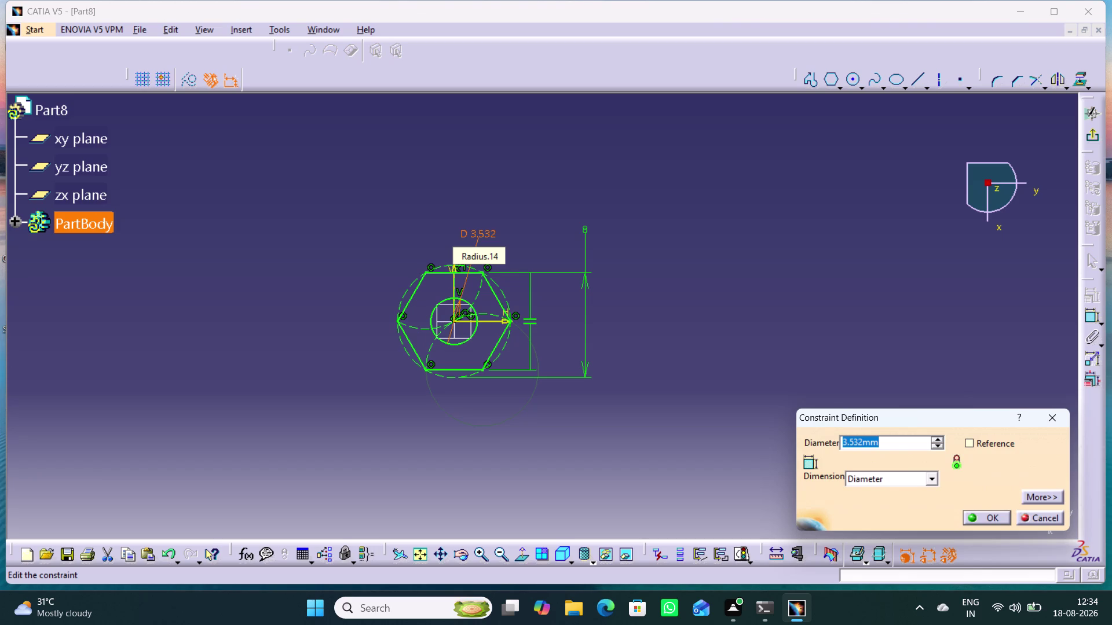
text(3.75)
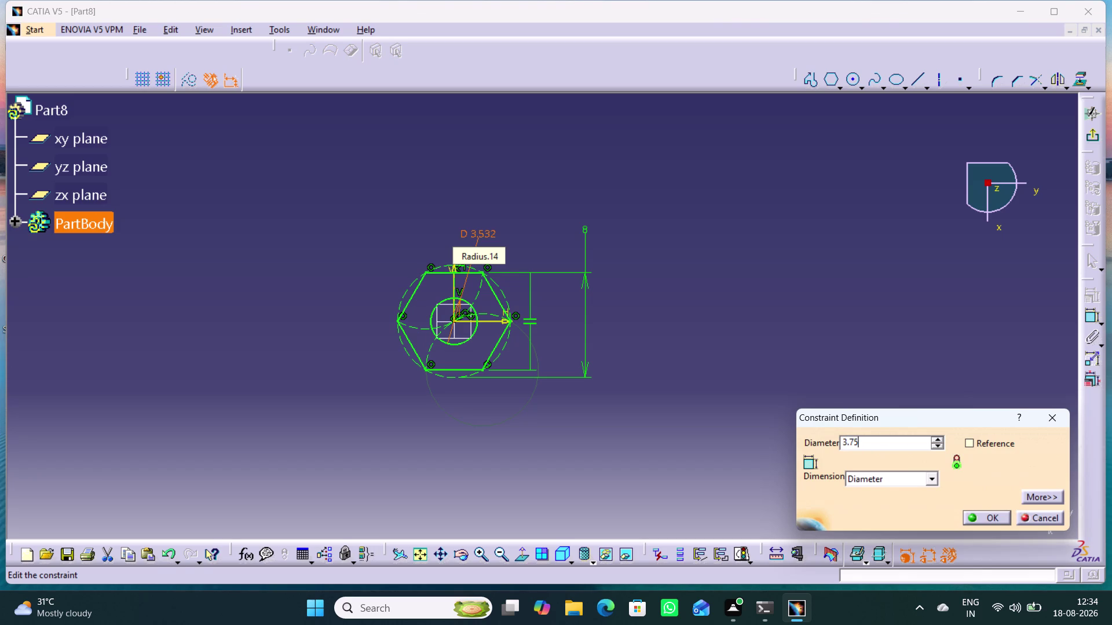
key(Return)
click(916, 334)
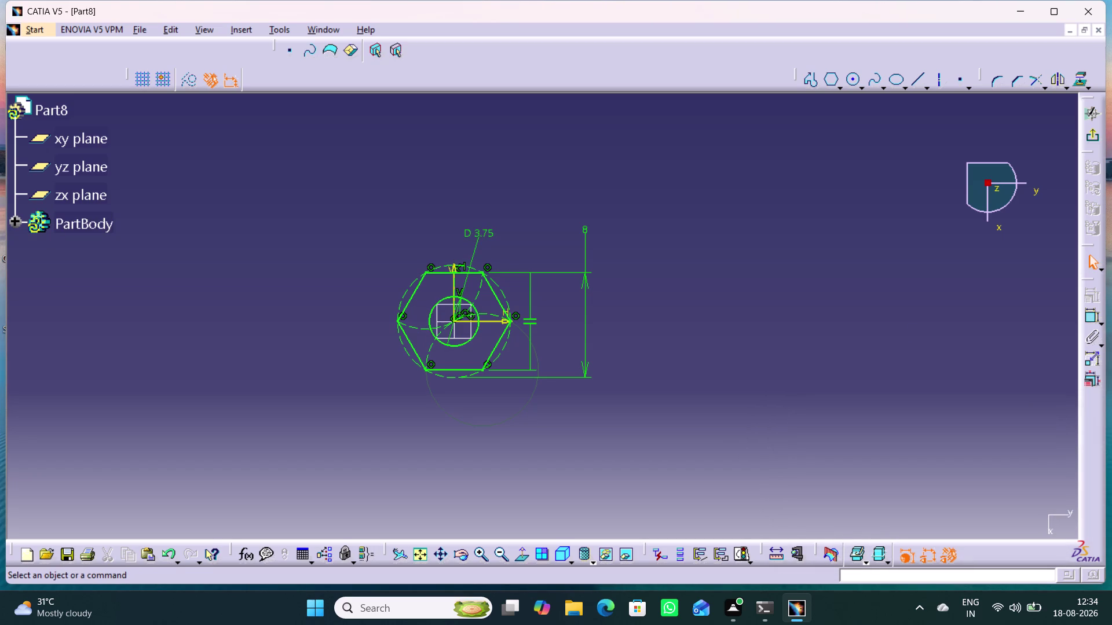
click(1094, 138)
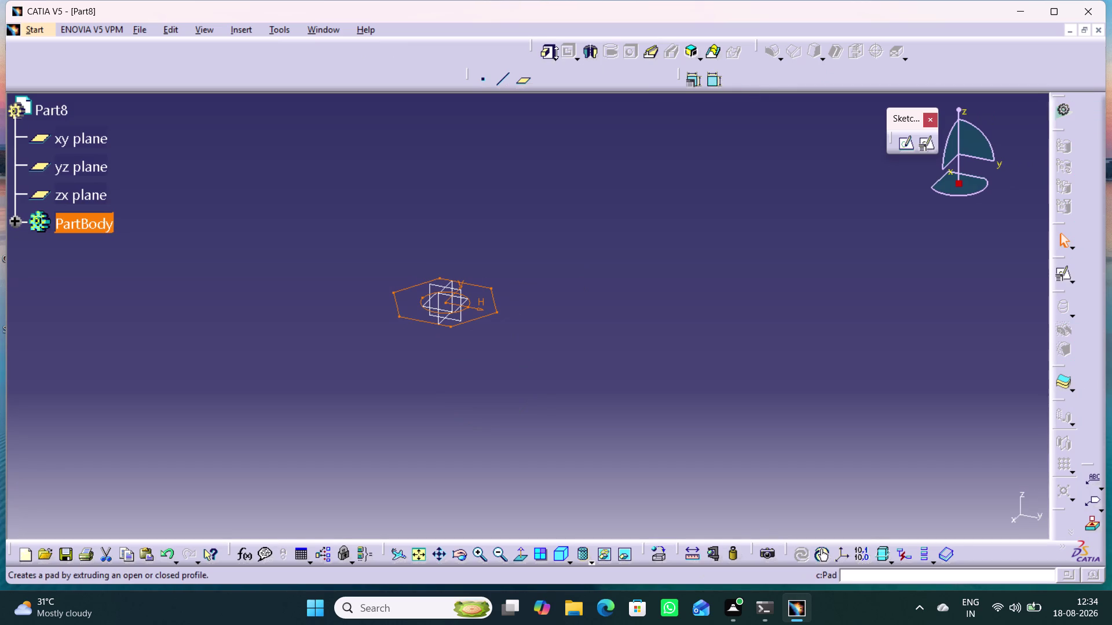
Start a multi-pad and set the first domain's length to 6.
click(555, 54)
click(565, 115)
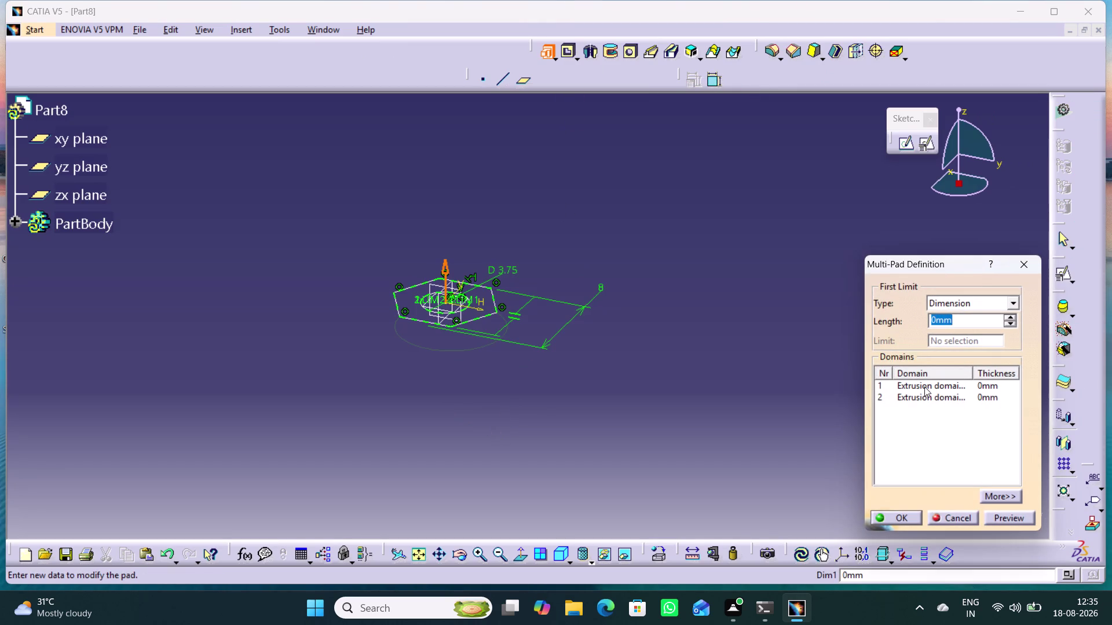
click(924, 387)
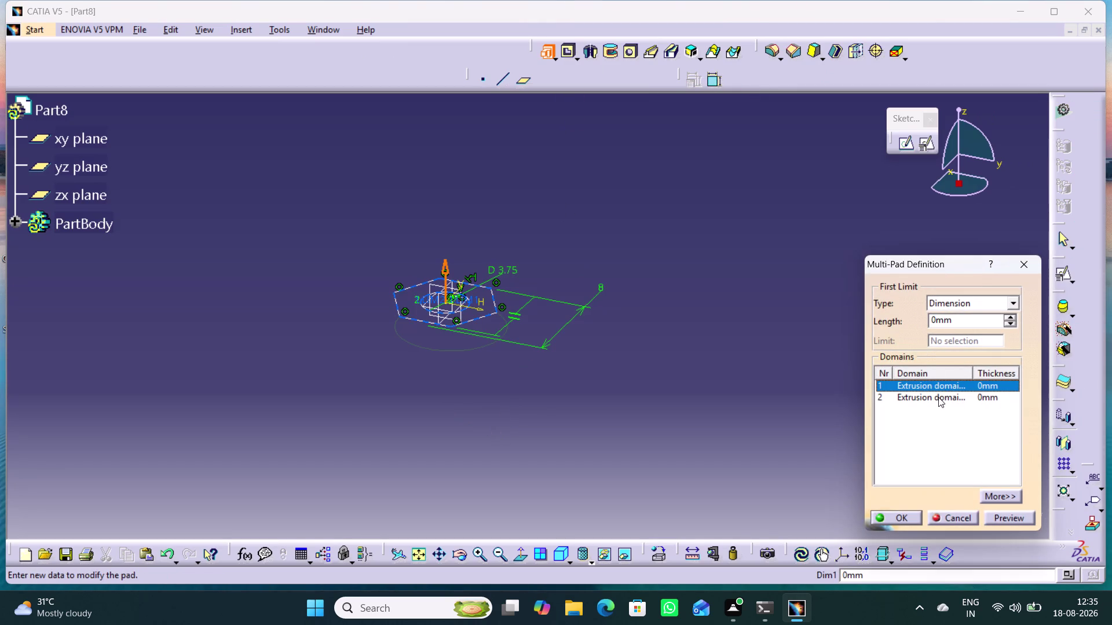
click(938, 397)
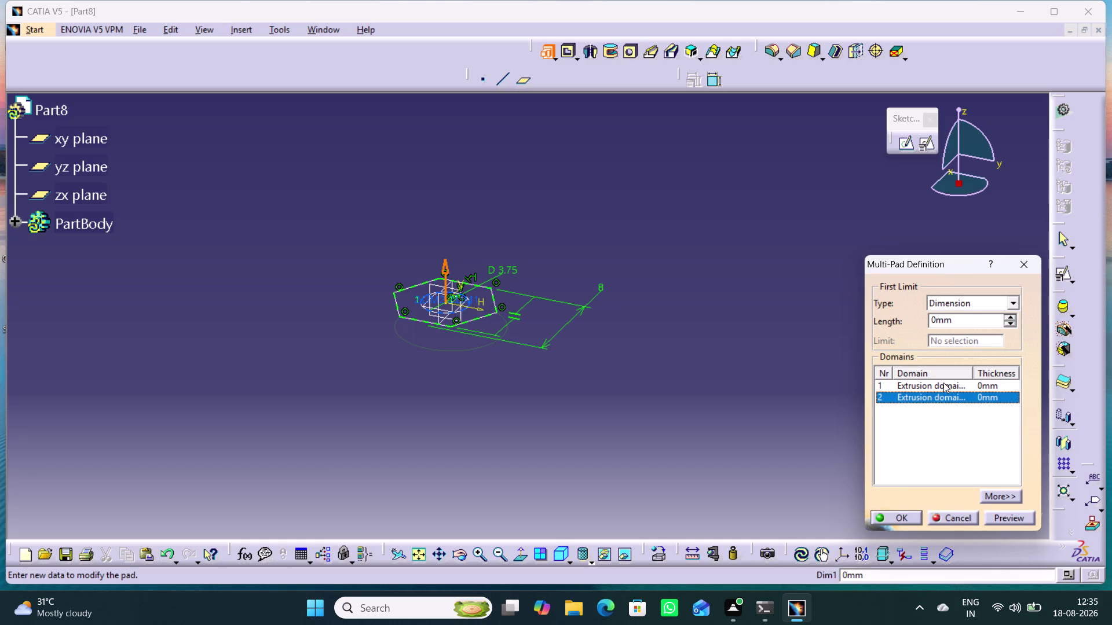
click(943, 383)
click(761, 377)
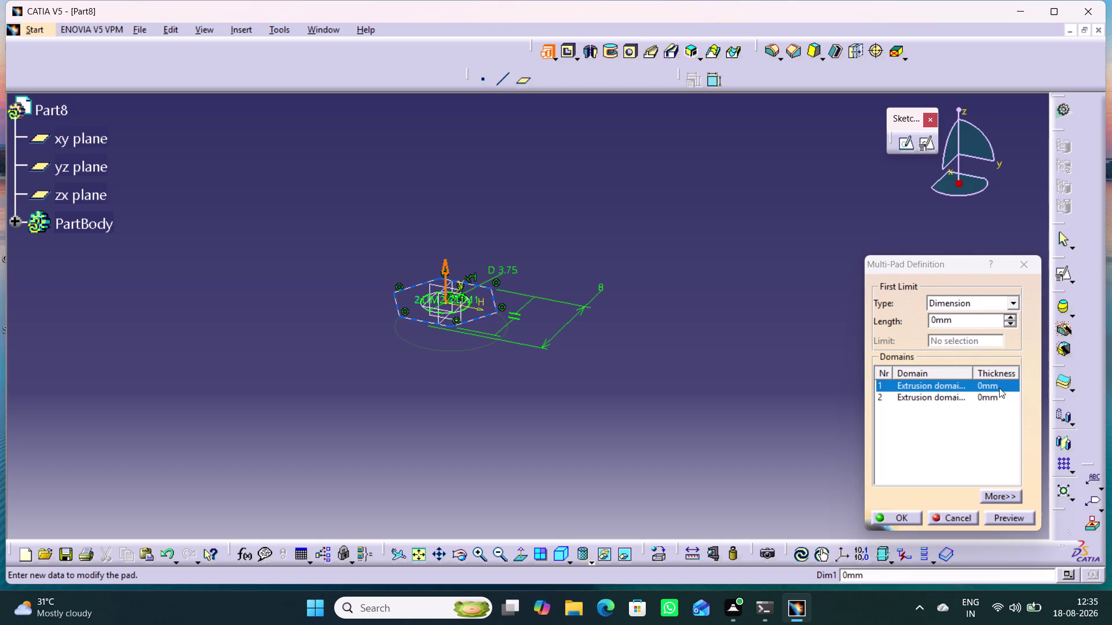
click(961, 327)
double_click(961, 327)
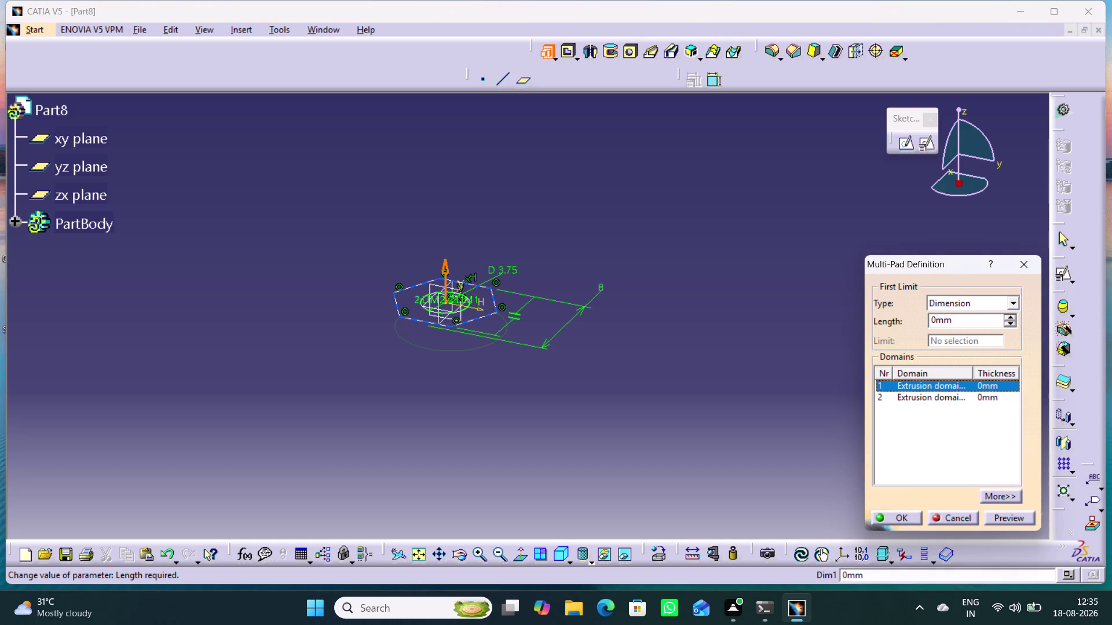
double_click(957, 320)
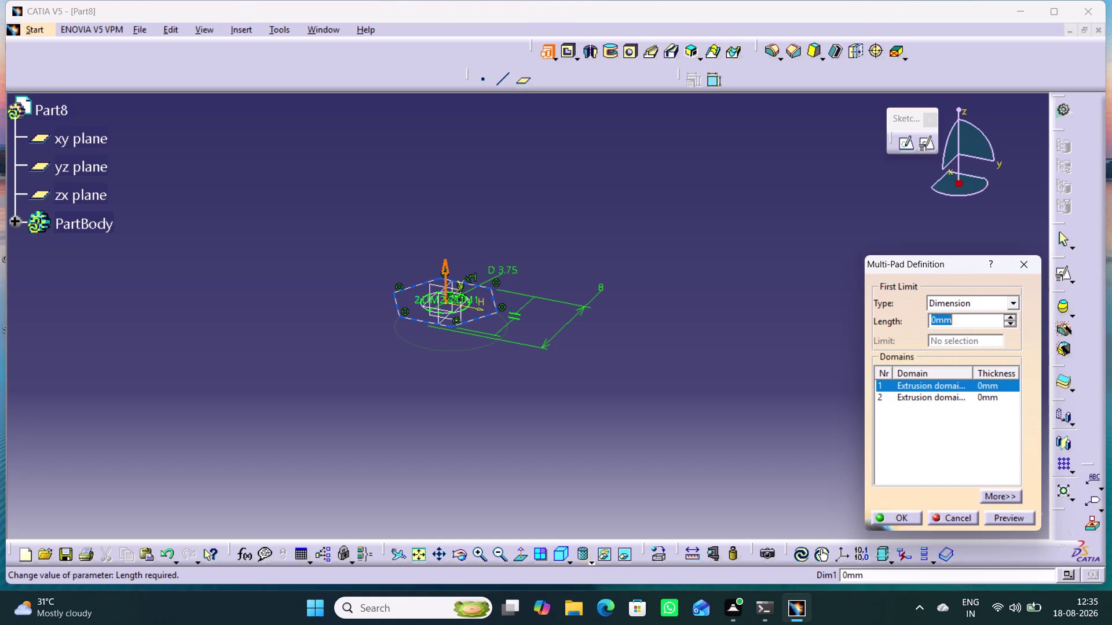
key(6)
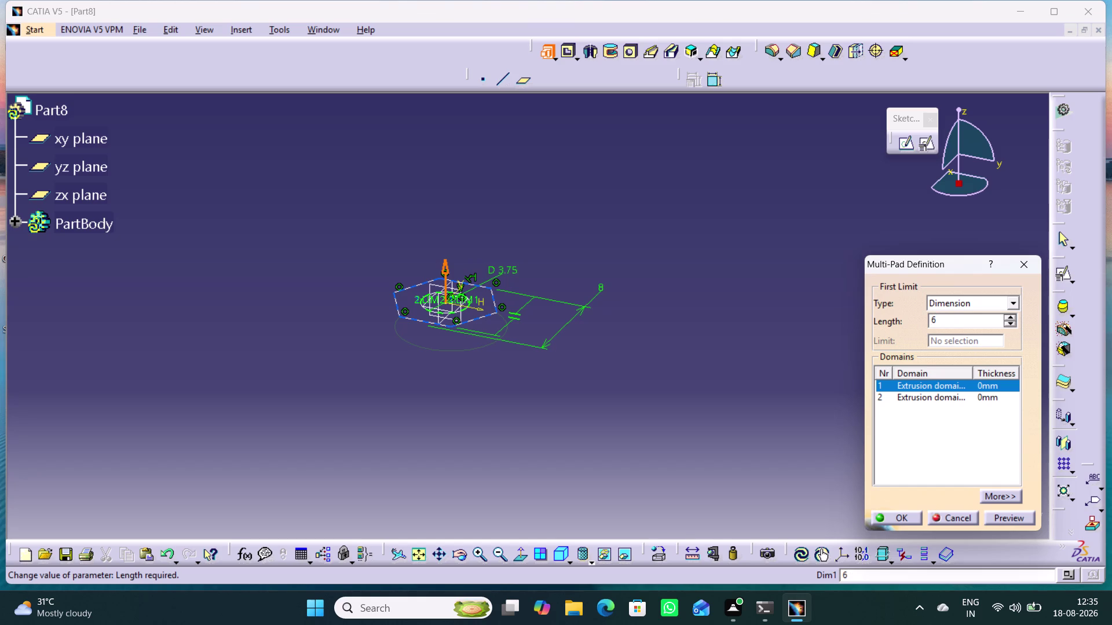
Set the second domain's length to 27.25 and confirm the multi-pad.
click(941, 400)
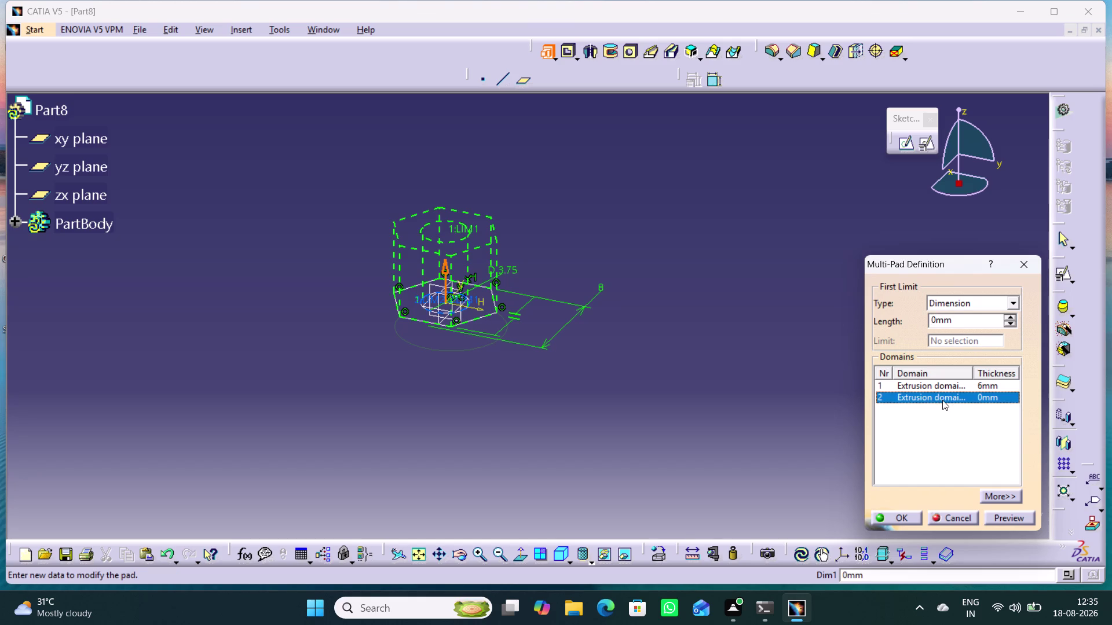
double_click(957, 322)
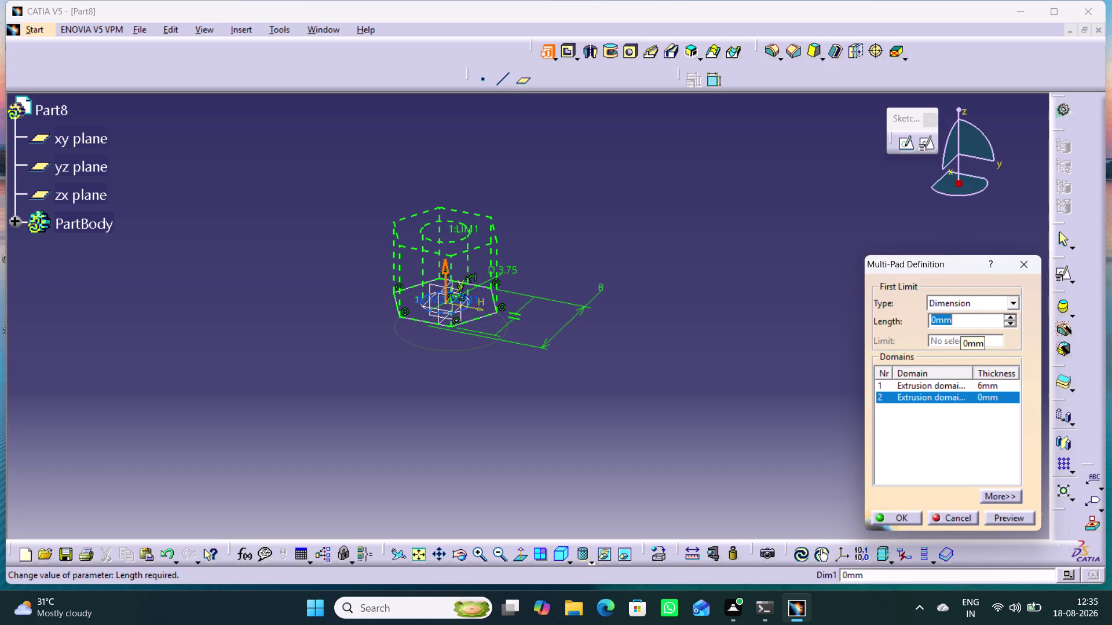
text(27)
text(.25)
key(Return)
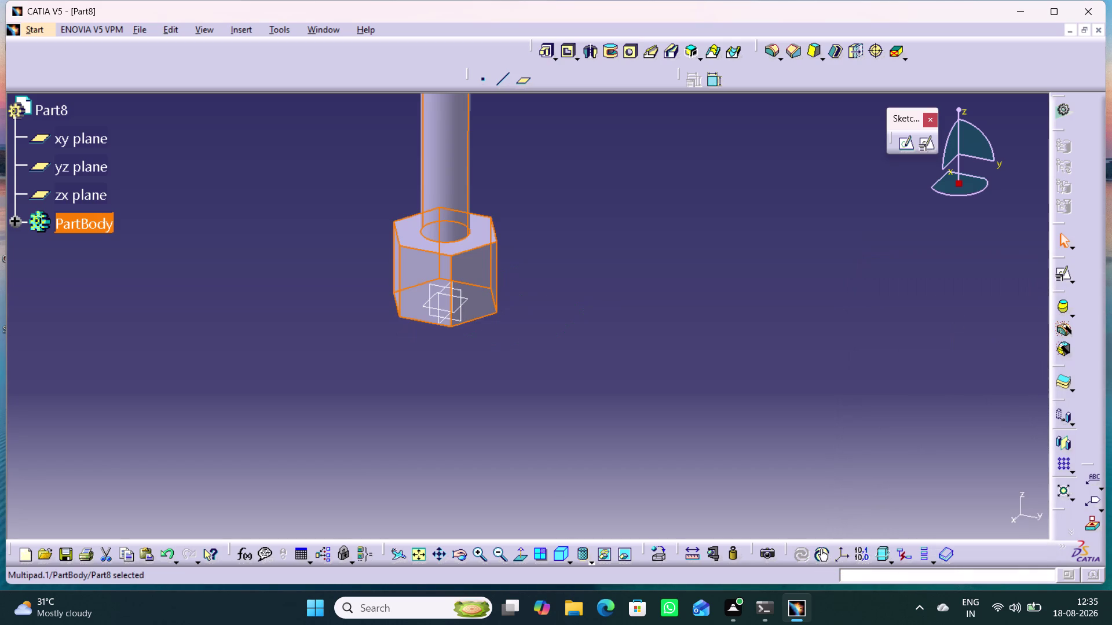
Open a positioned sketch on Part8's yz plane with default placement settings.
middle_drag(561, 343, 572, 355)
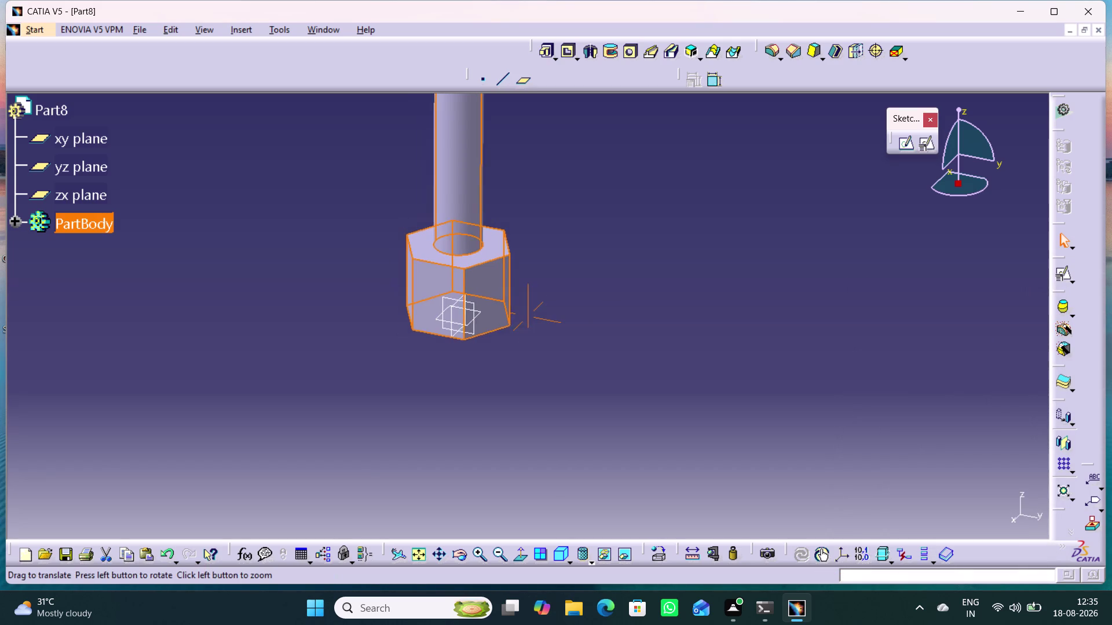
middle_drag(572, 355, 617, 513)
scroll(down, 3)
middle_drag(636, 402, 658, 286)
click(627, 375)
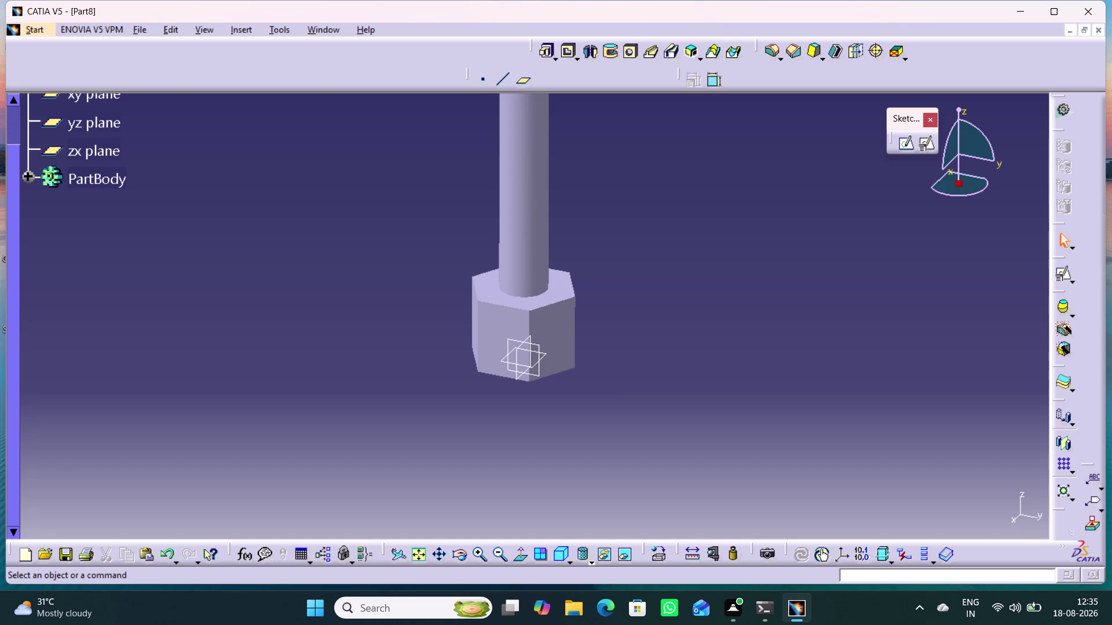
scroll(up, 3)
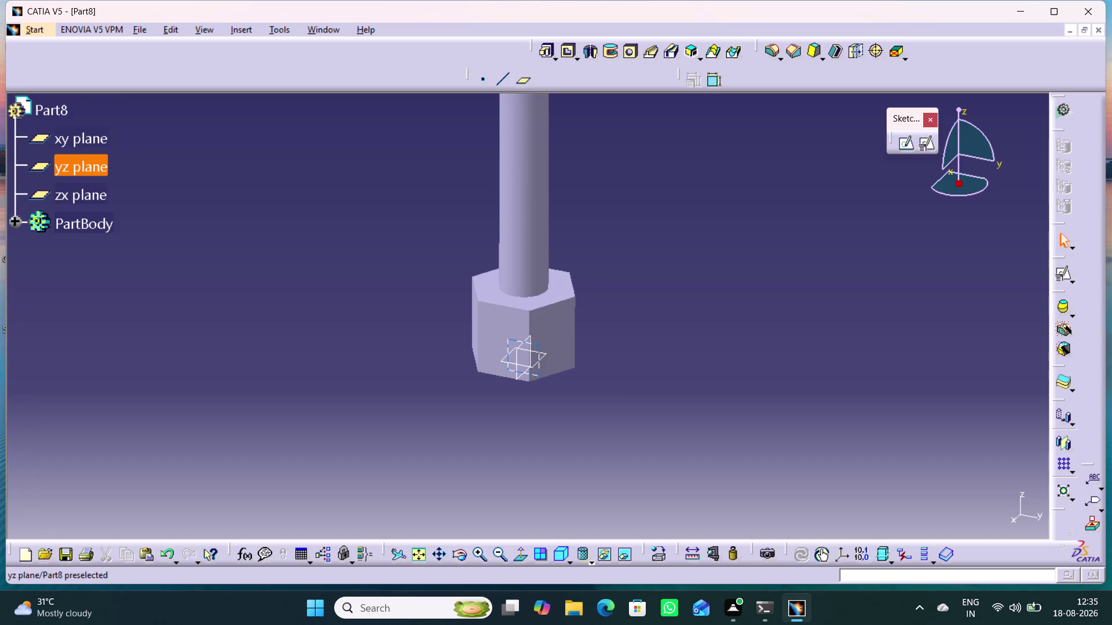
click(92, 172)
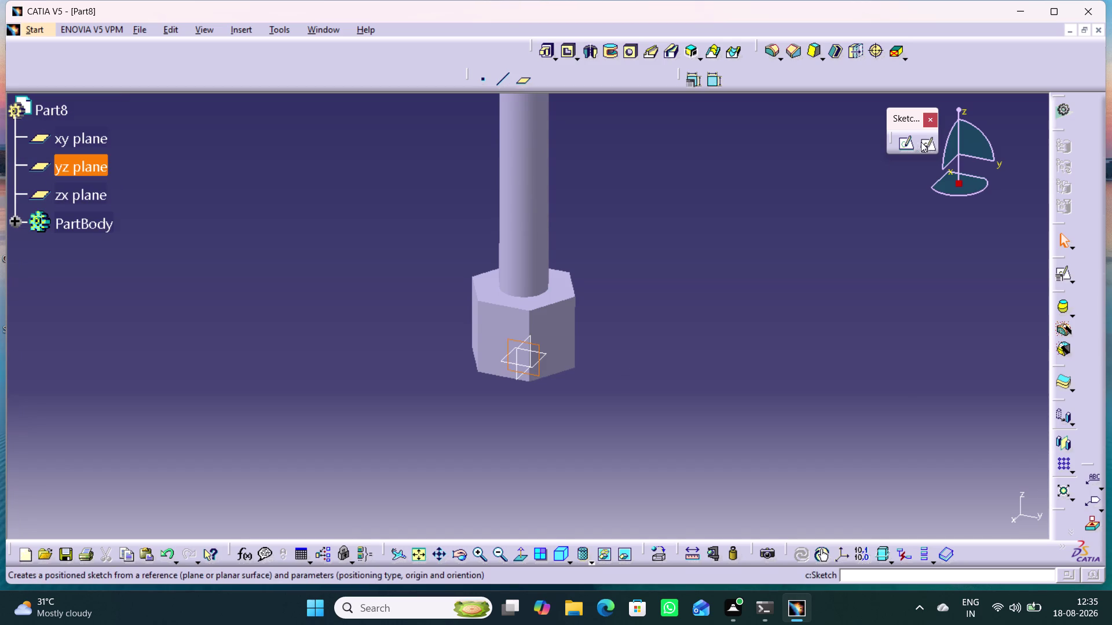
click(920, 142)
click(933, 513)
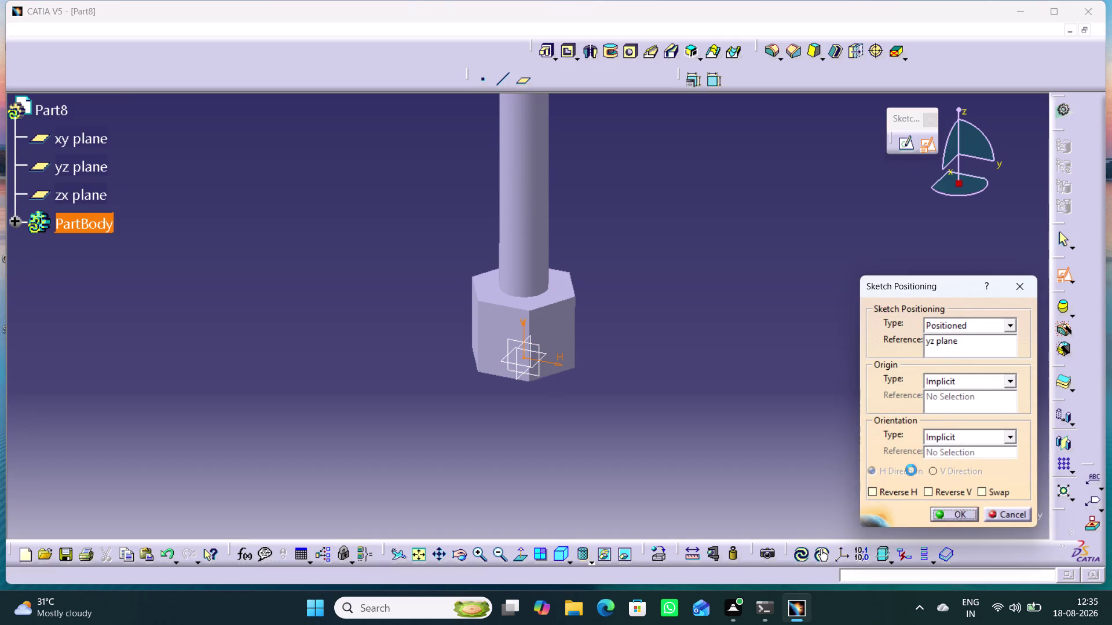
click(705, 296)
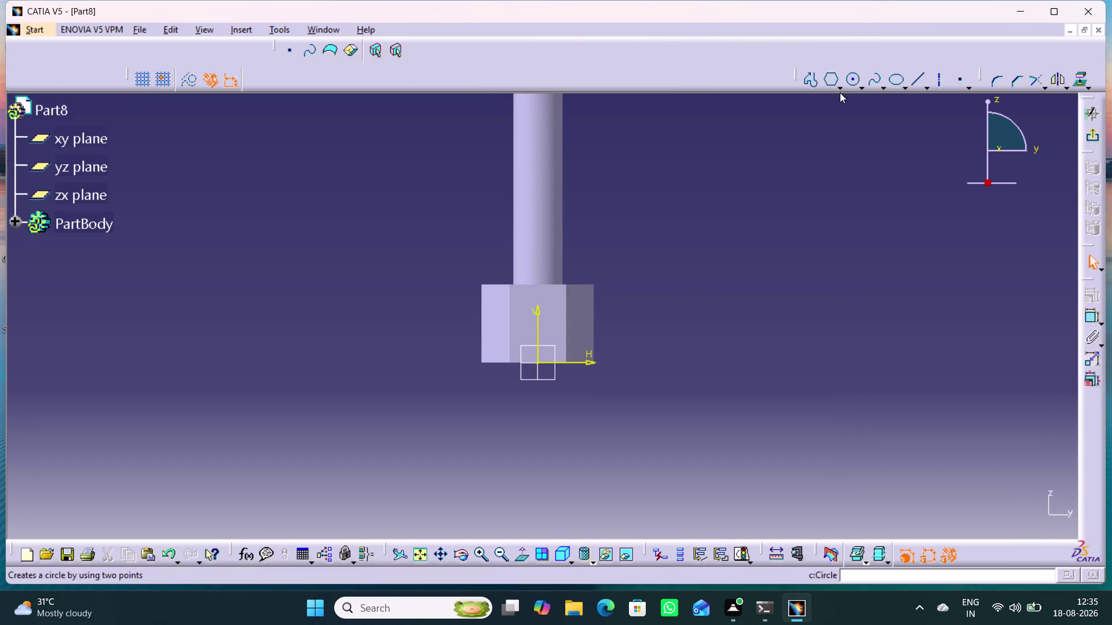
Draw two short slanted lines across the nut profile's top-right and bottom-right corners.
double_click(918, 82)
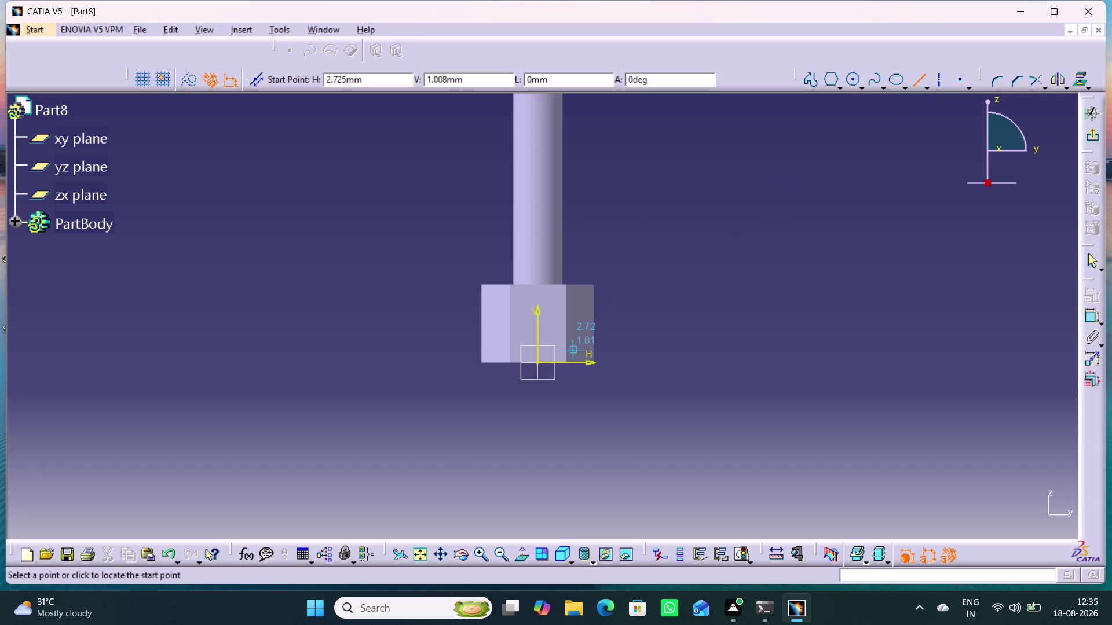
click(579, 286)
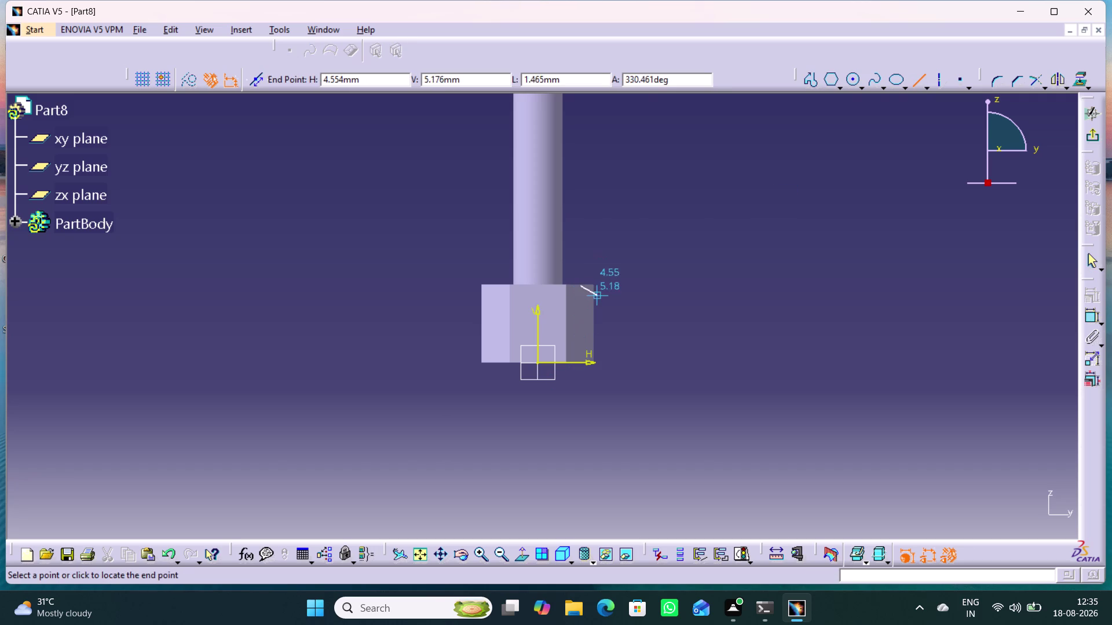
click(591, 302)
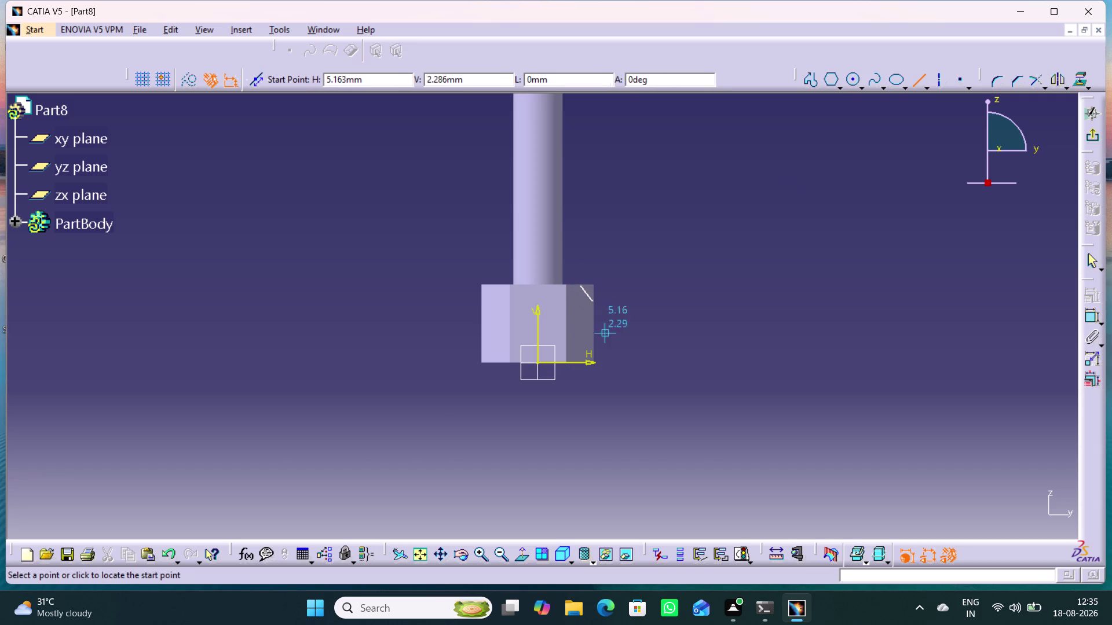
middle_drag(588, 393, 600, 326)
right_click(588, 394)
middle_drag(610, 293, 611, 287)
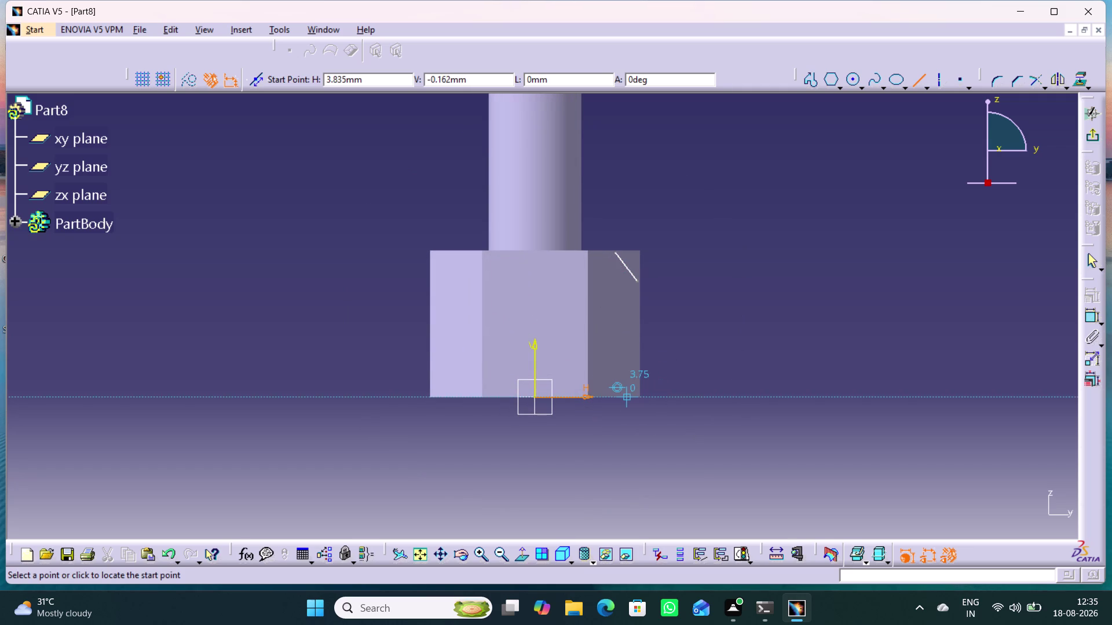
click(626, 398)
click(639, 368)
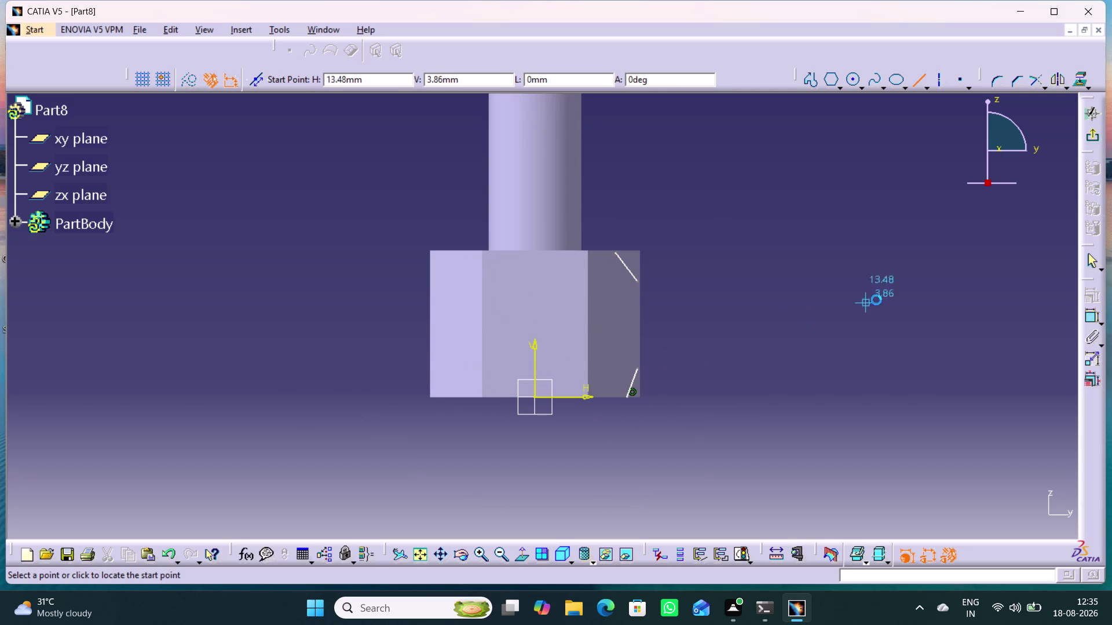
click(1094, 258)
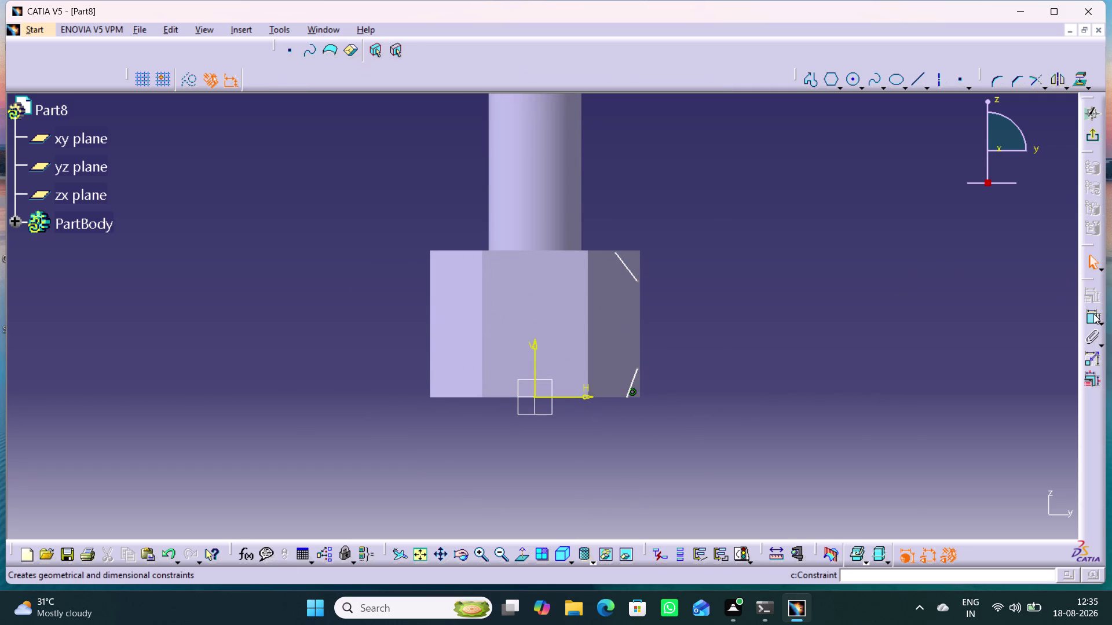
Start constraining, zooming in and selecting the lower line's upper endpoint.
click(1092, 314)
middle_drag(661, 415, 667, 356)
right_click(661, 414)
middle_drag(666, 348, 664, 338)
click(705, 397)
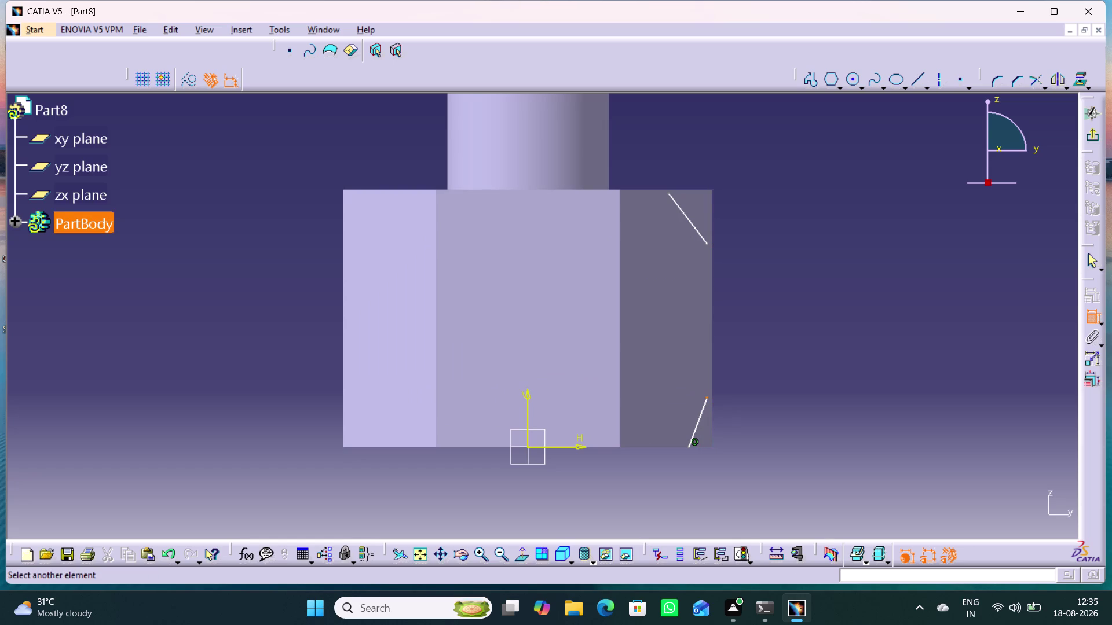
Make the lower chamfer line's endpoint coincident with the nut's right edge.
click(714, 387)
right_click(789, 362)
click(826, 421)
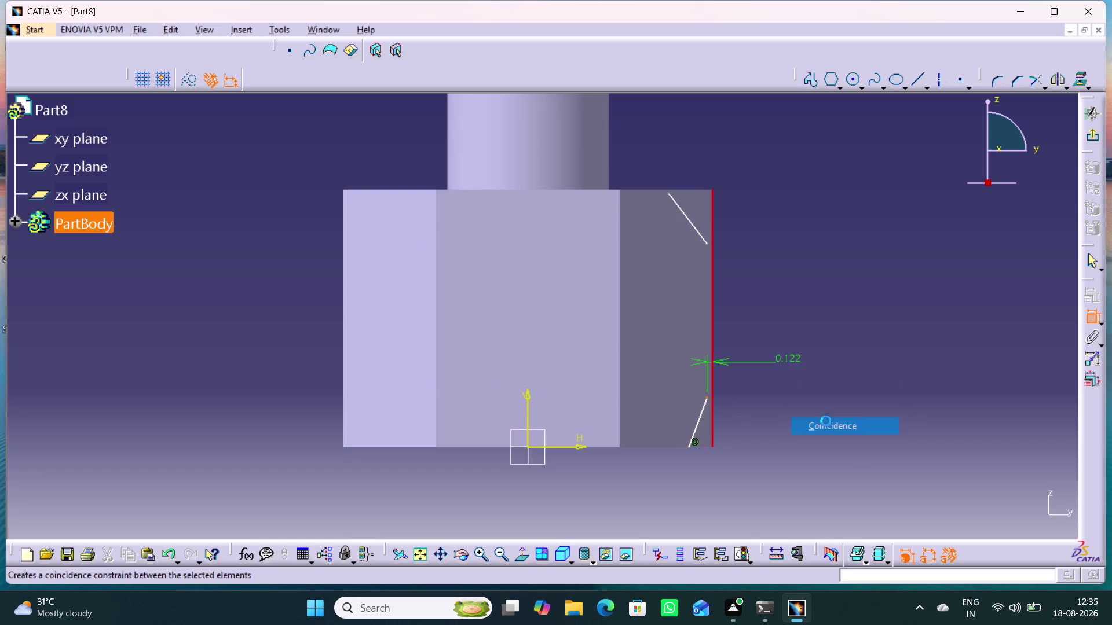
click(707, 242)
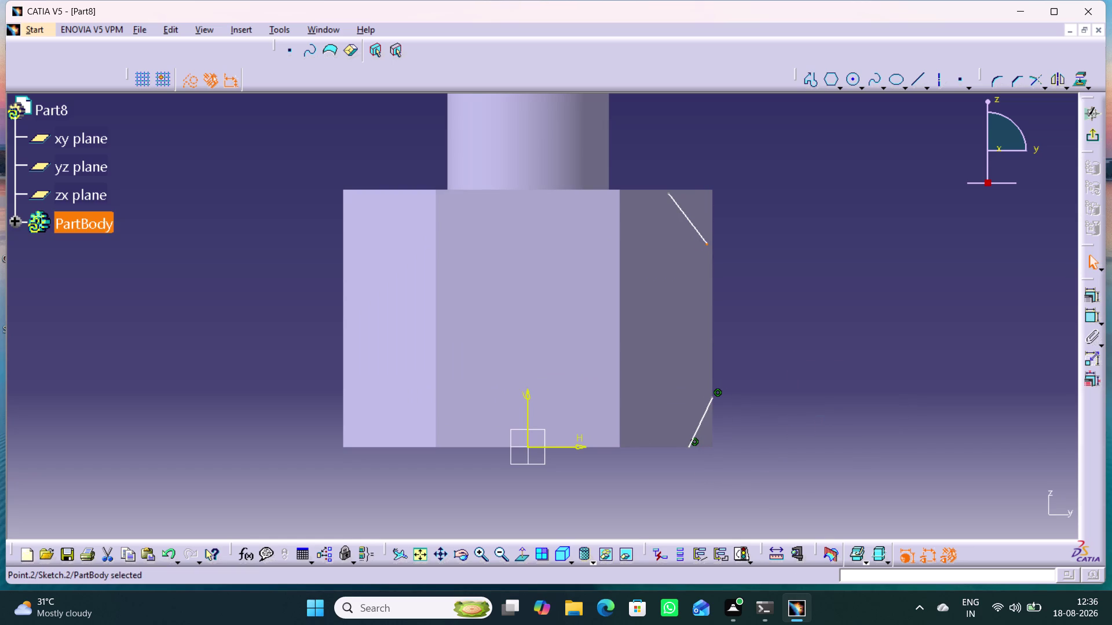
click(713, 253)
right_click(784, 226)
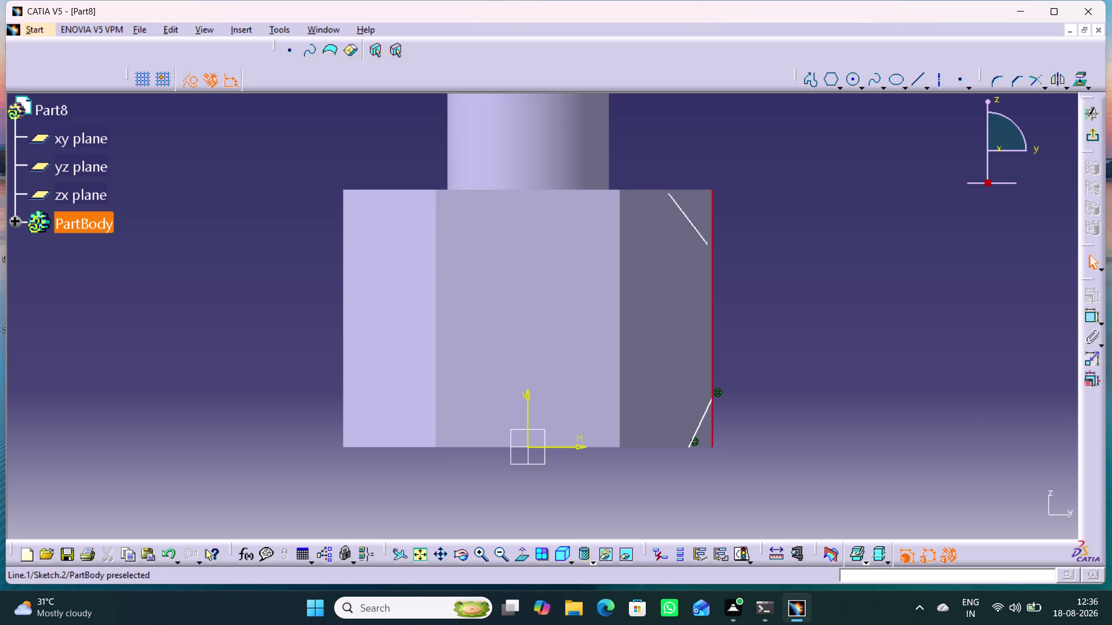
Make the upper chamfer line's endpoints coincident with the nut's right and top edges.
double_click(1090, 317)
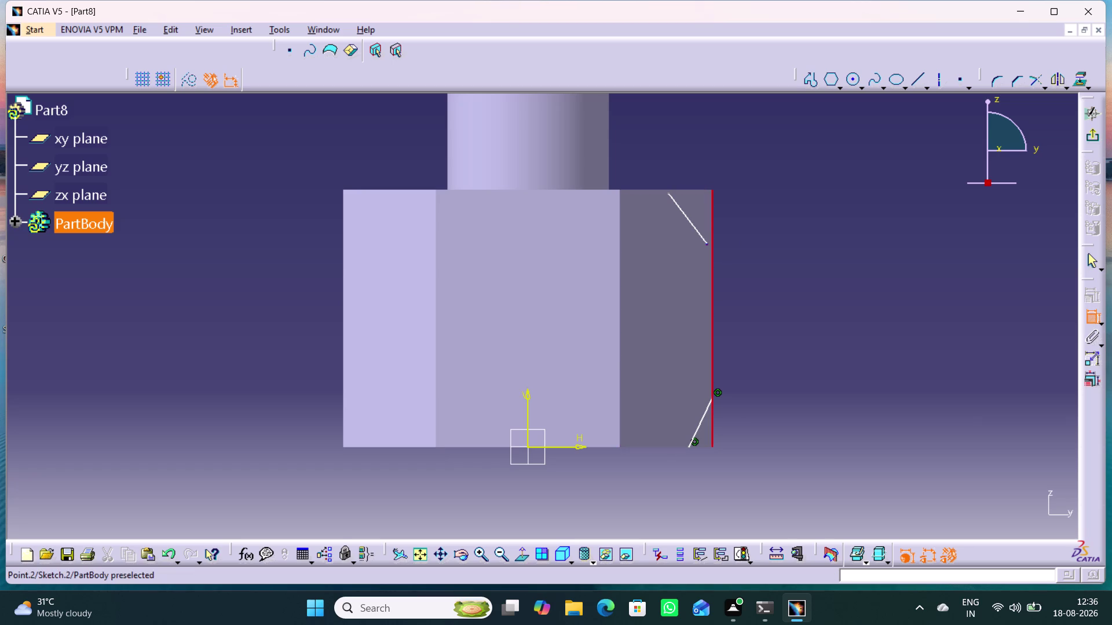
click(705, 243)
right_click(783, 233)
click(833, 299)
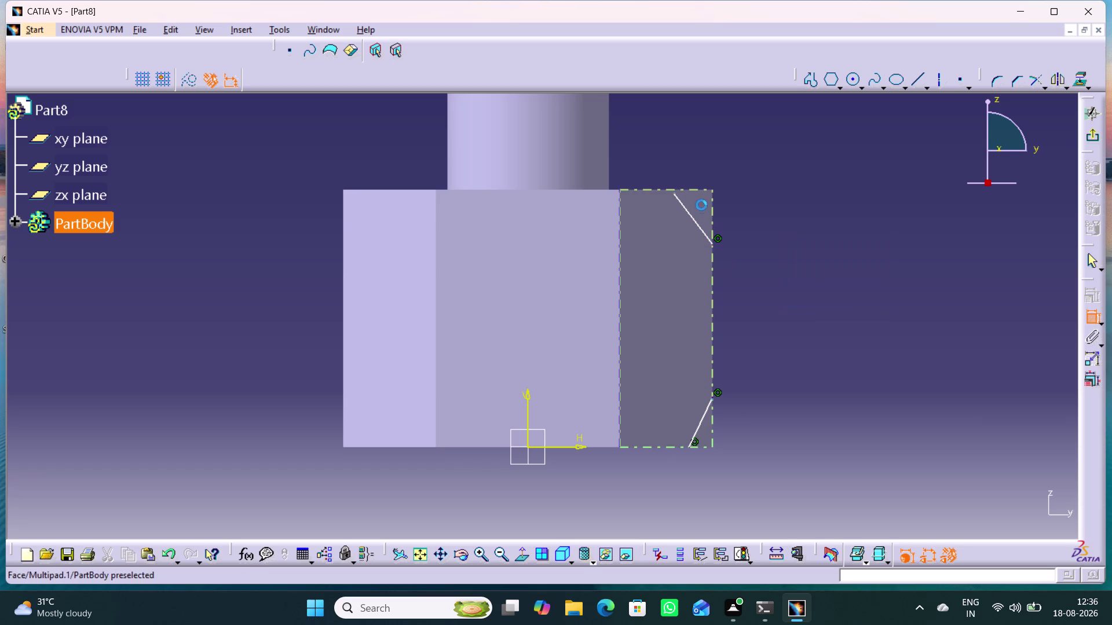
click(674, 193)
click(670, 187)
right_click(732, 170)
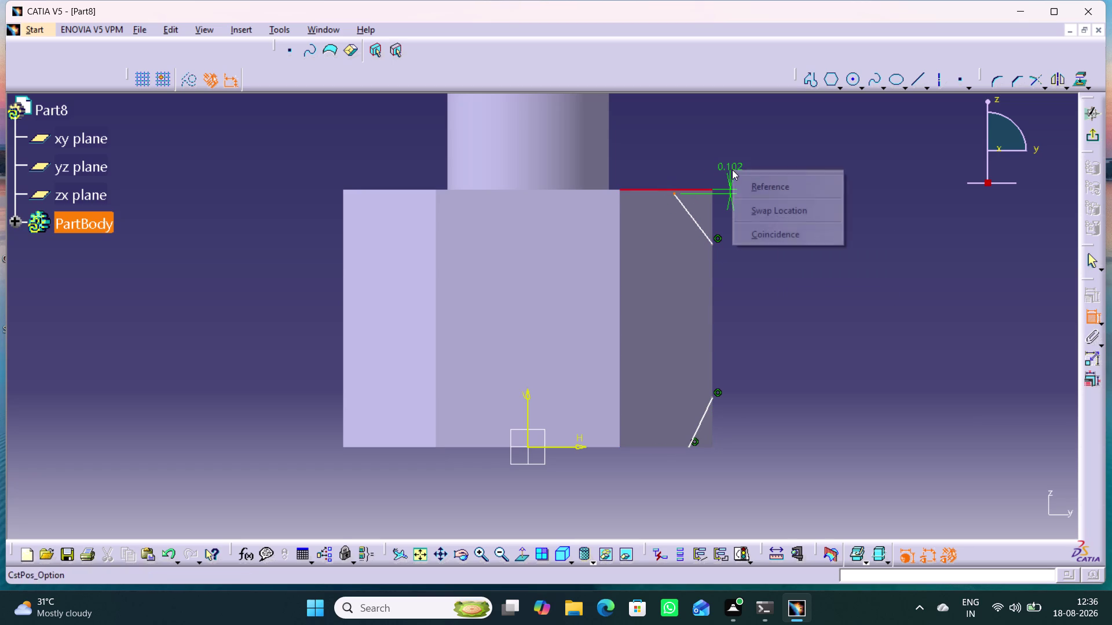
click(789, 236)
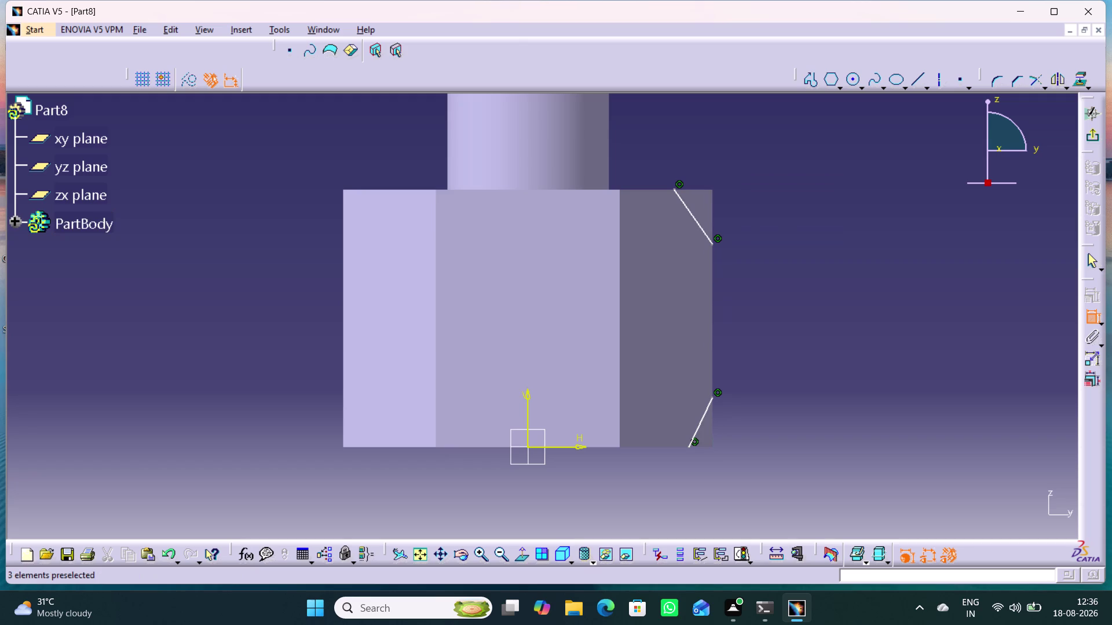
Place a dimension on the upper chamfer line, then discard it.
click(710, 240)
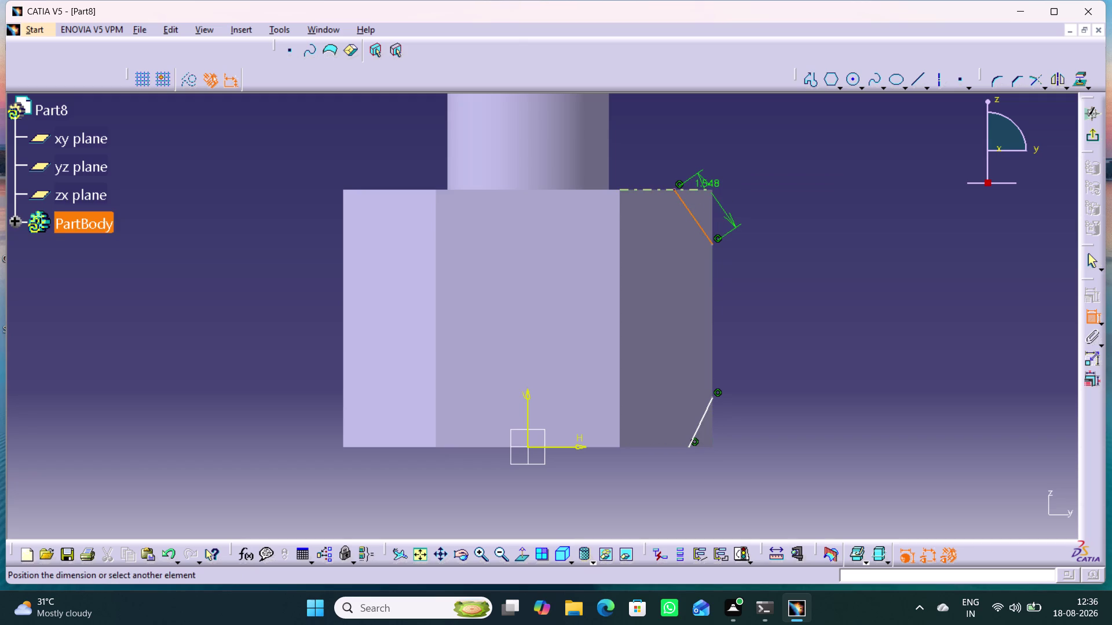
click(711, 189)
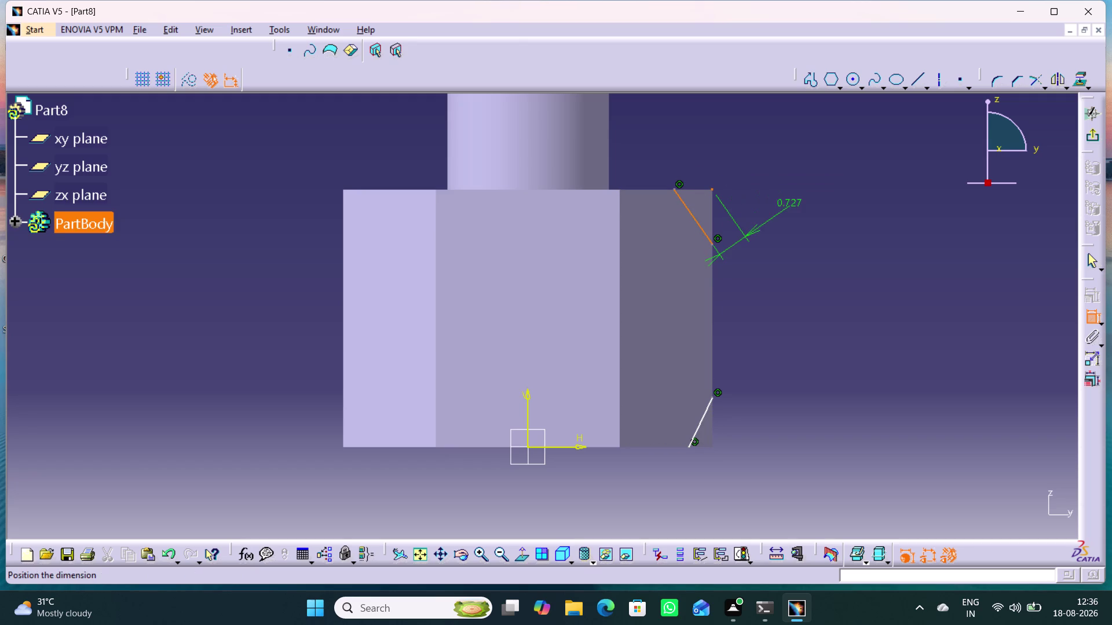
right_click(775, 204)
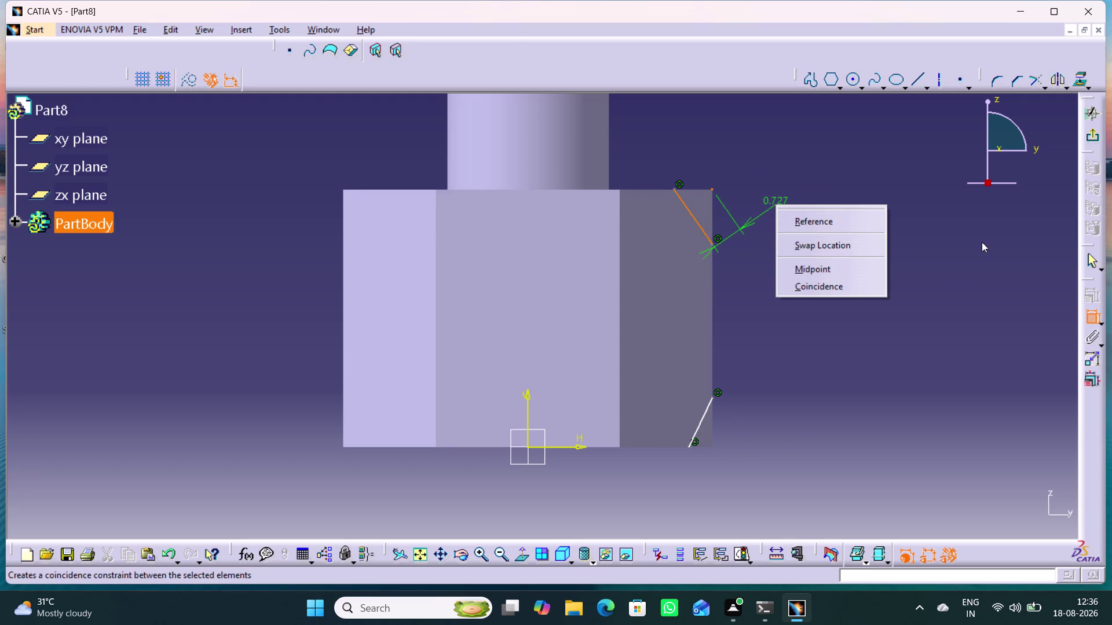
click(1087, 315)
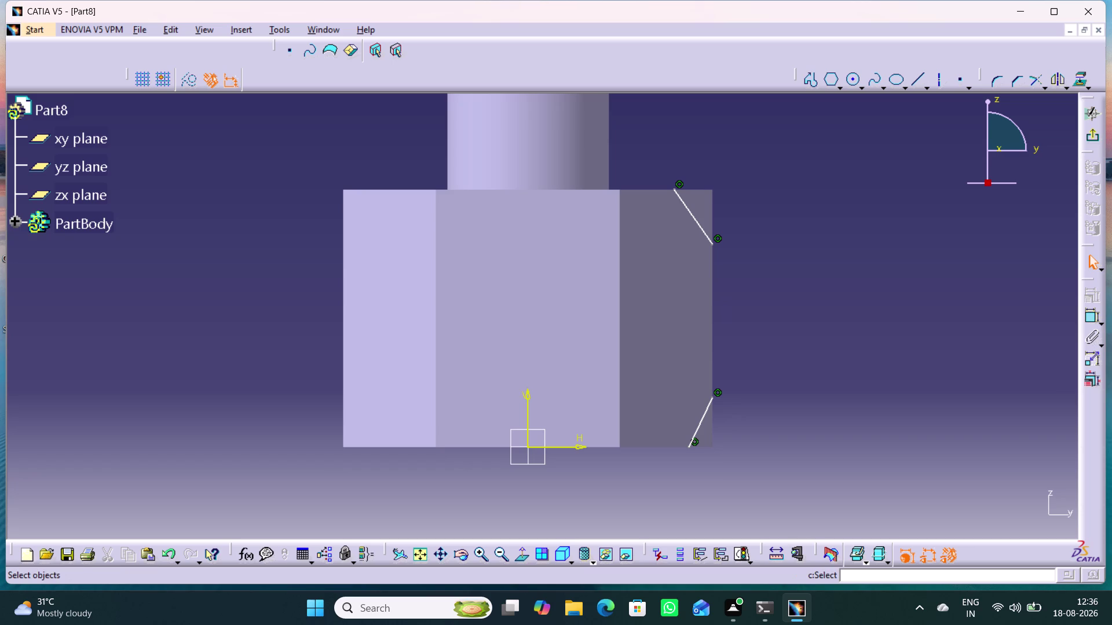
Dimension the upper chamfer line's vertical height (1.269) and begin retyping its value.
click(994, 326)
double_click(1088, 317)
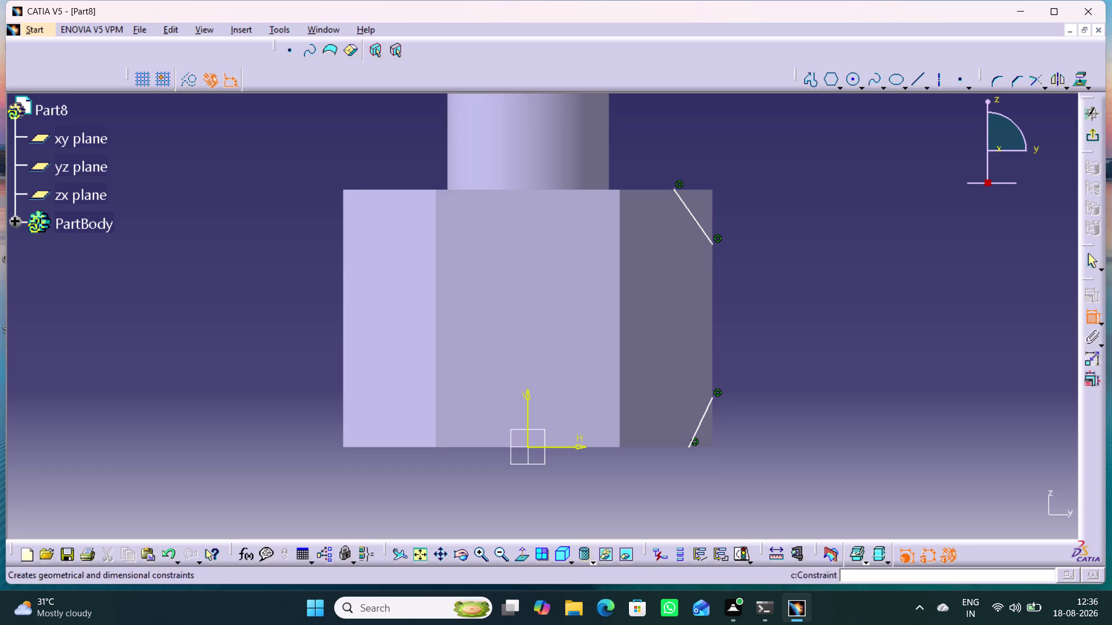
drag(712, 241, 737, 242)
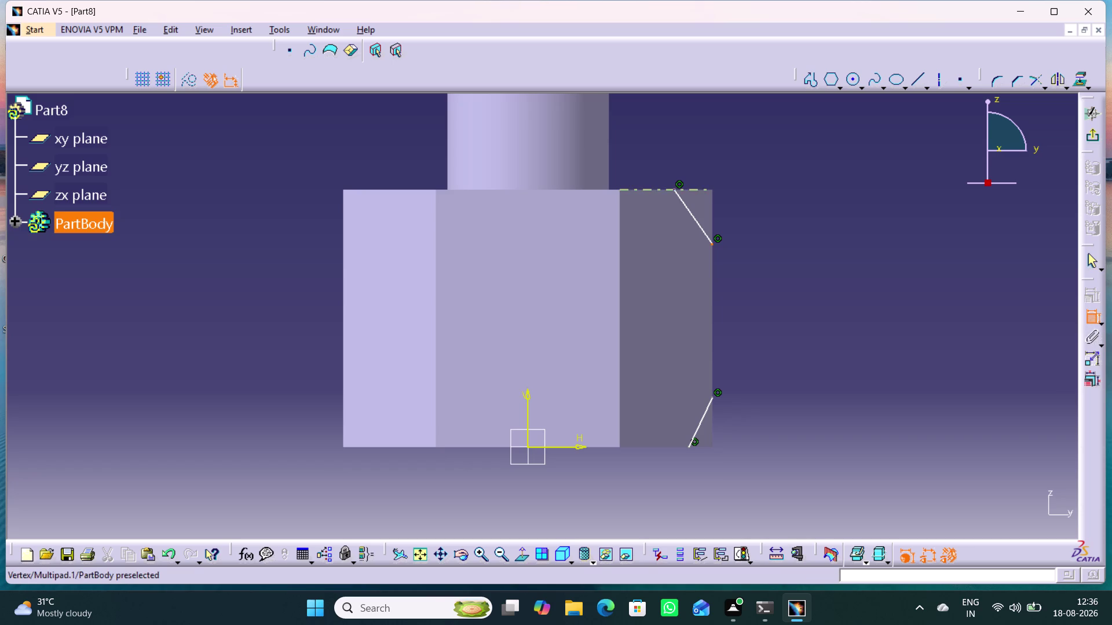
click(698, 187)
click(762, 220)
double_click(765, 216)
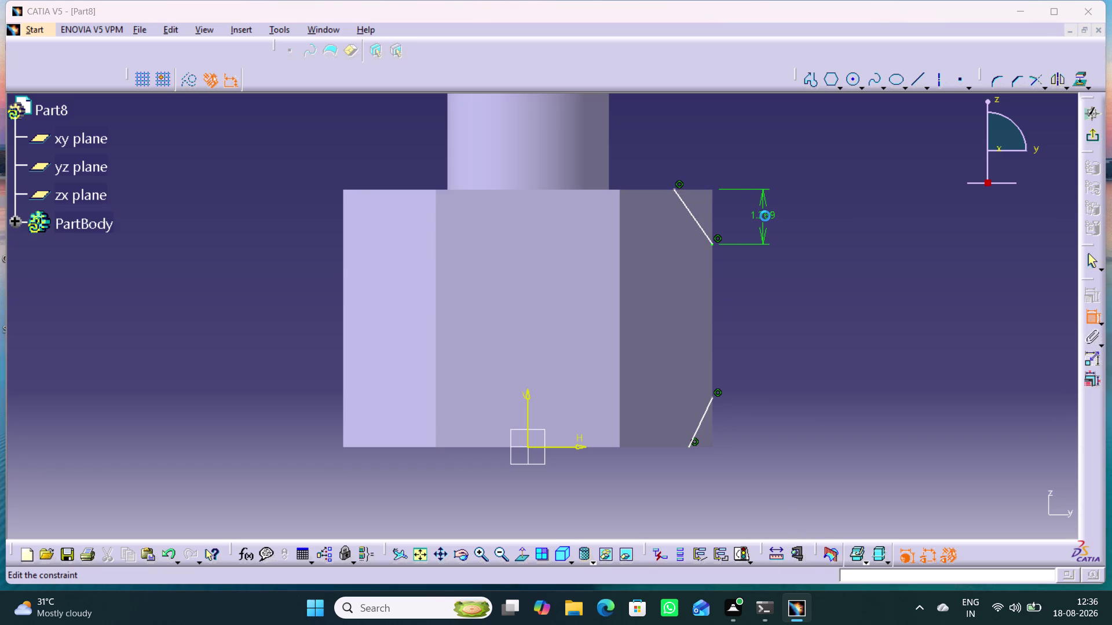
key(1)
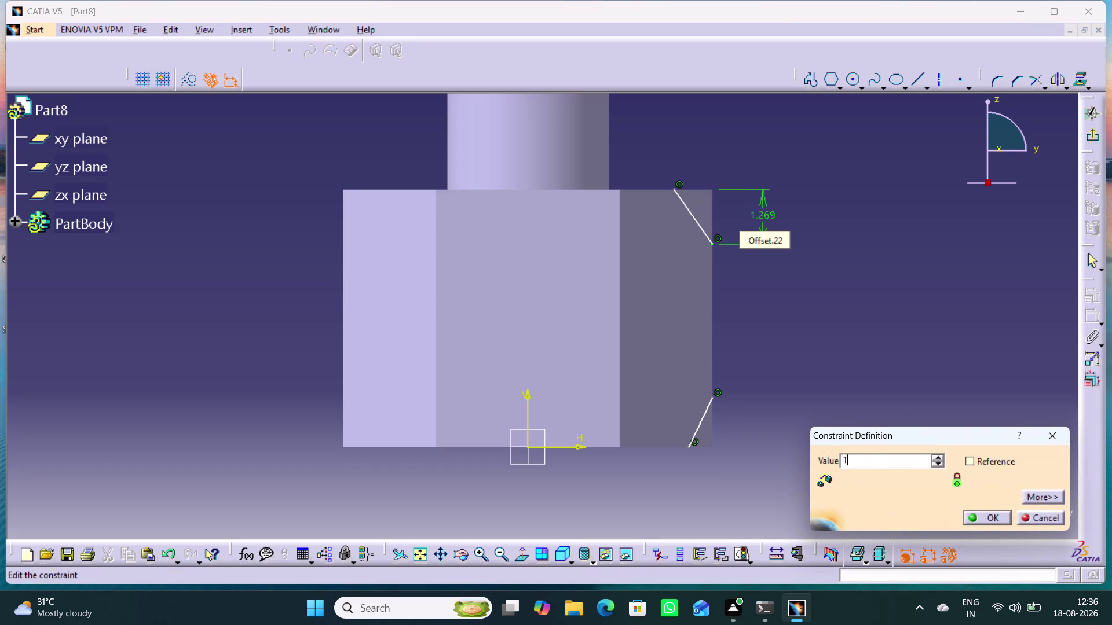